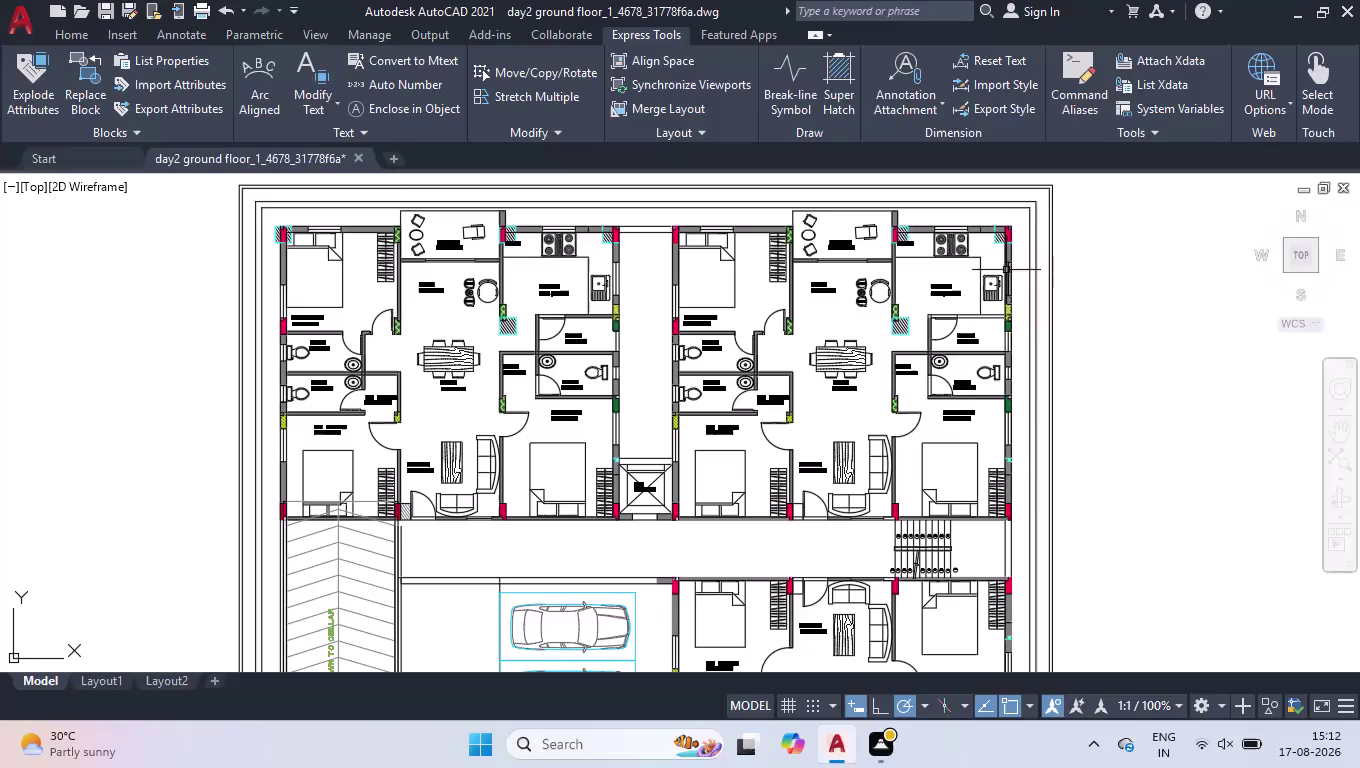
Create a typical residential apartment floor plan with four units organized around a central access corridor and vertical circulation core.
Window-select and copy the whole ground floor plan, then start a new blank drawing.
click(1015, 218)
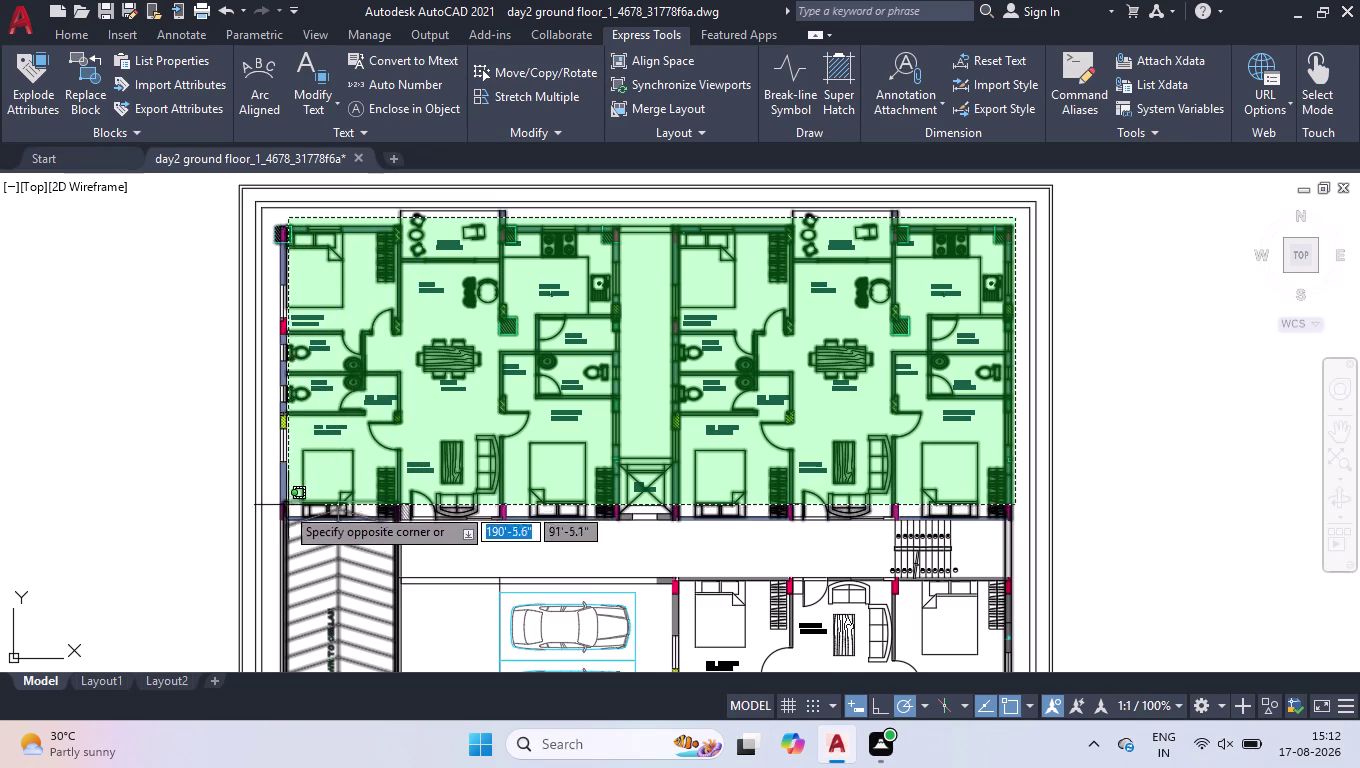
scroll(down, 3)
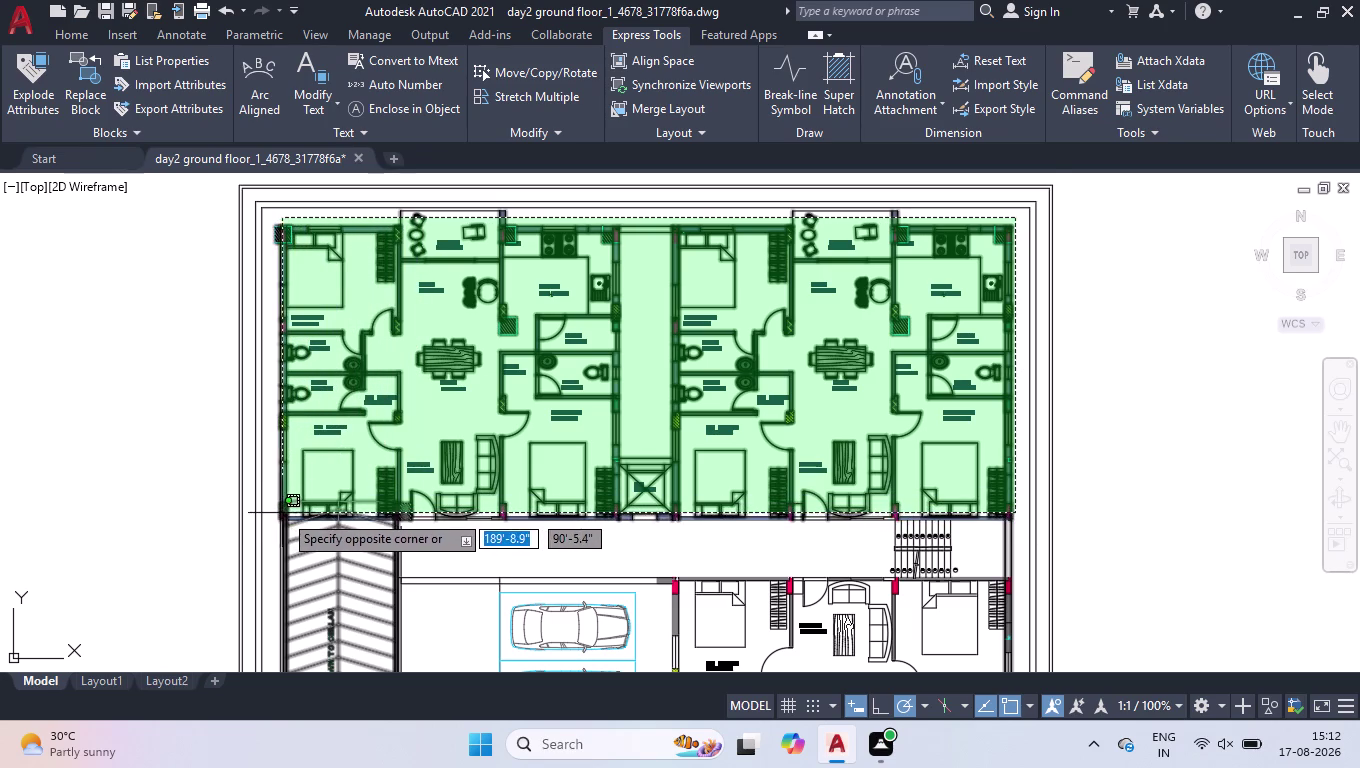
scroll(up, 3)
scroll(down, 3)
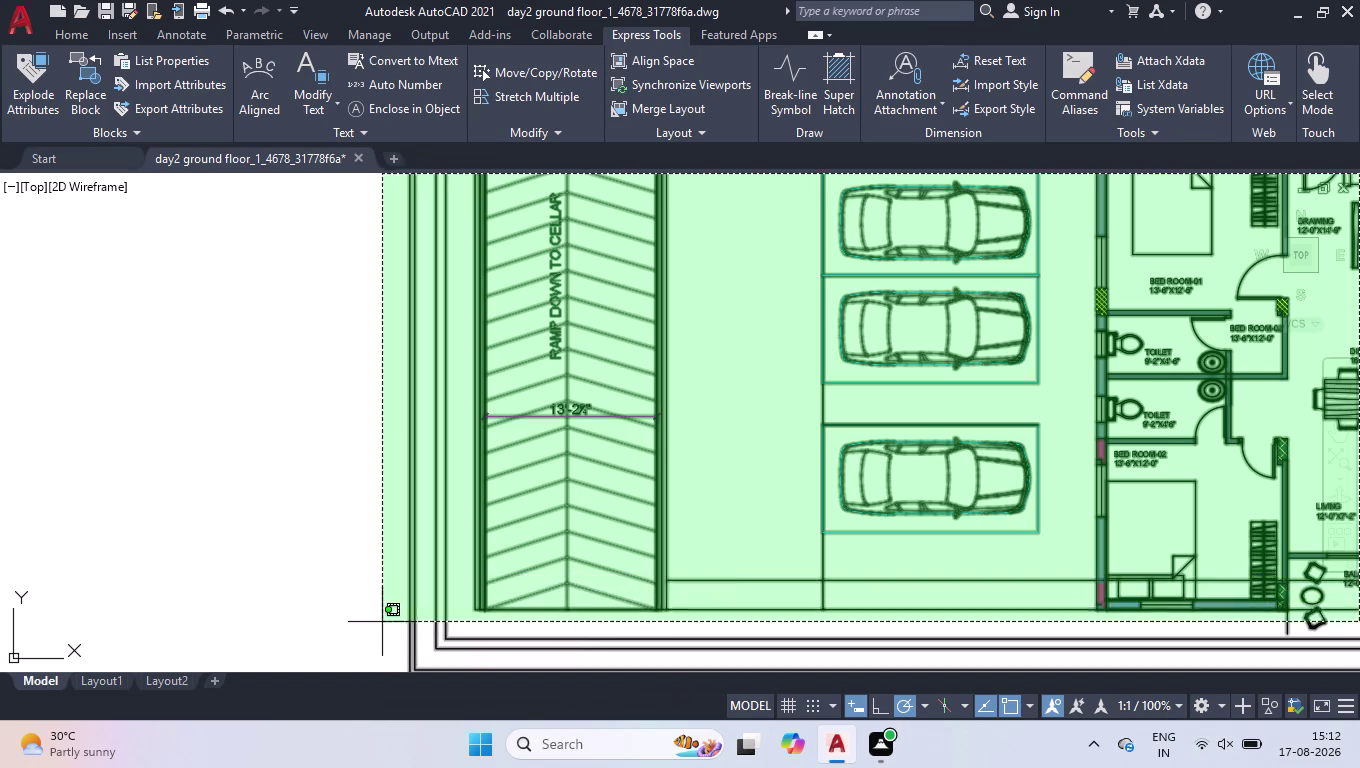
scroll(down, 3)
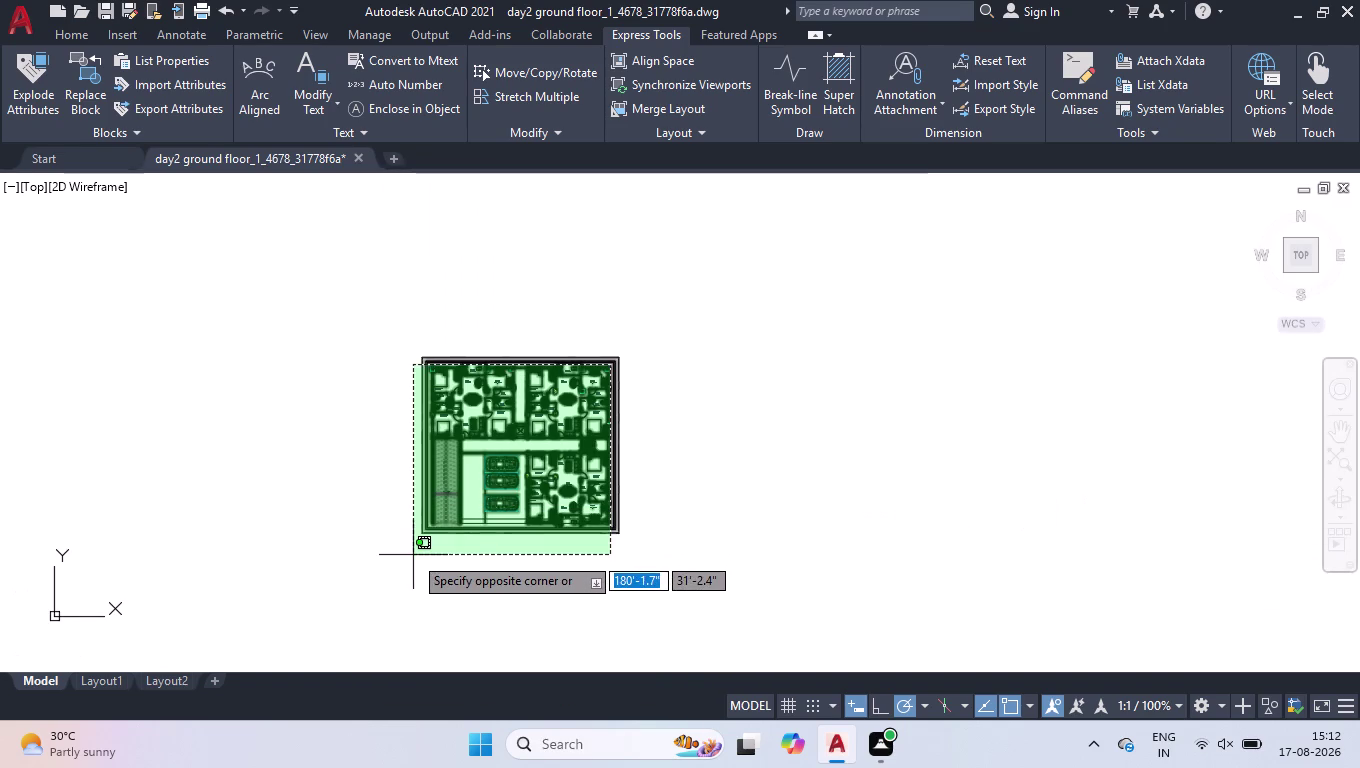
click(413, 555)
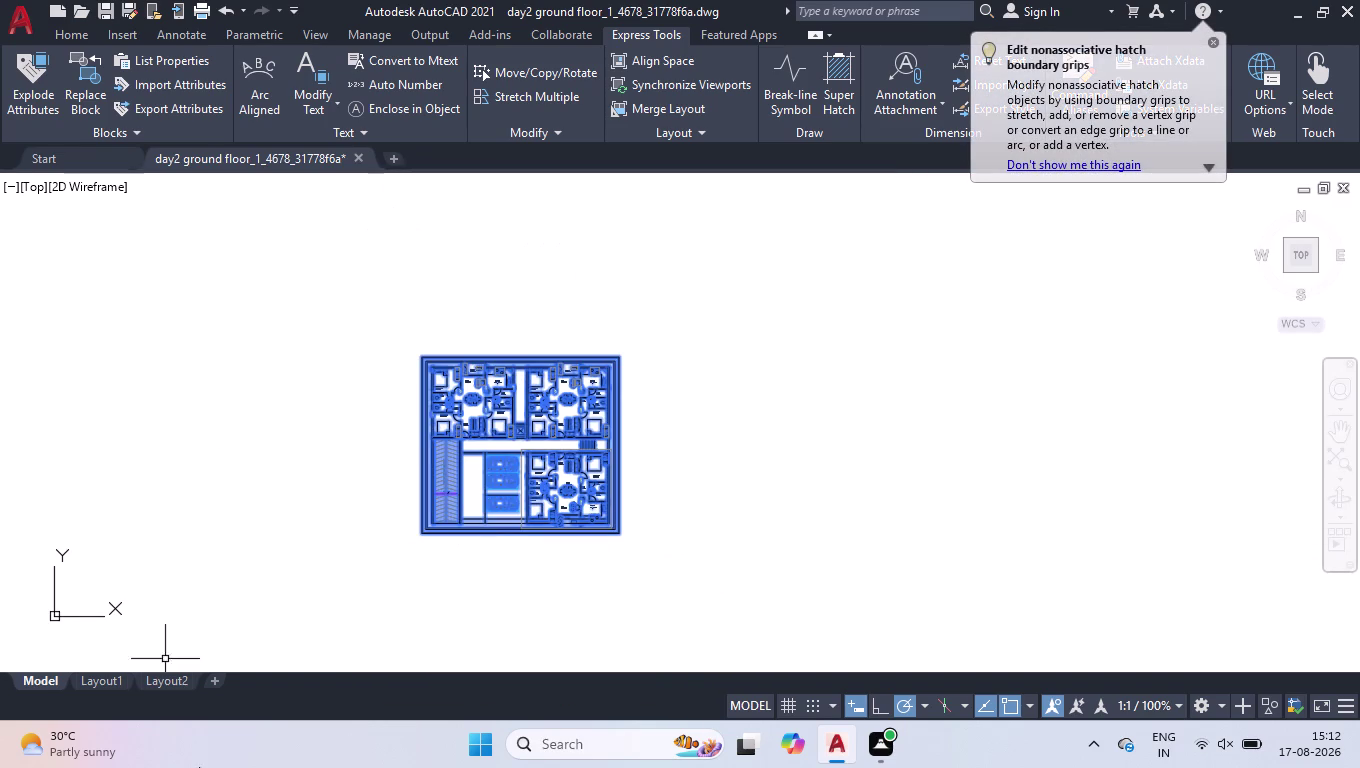
key(ctrl+c)
click(395, 152)
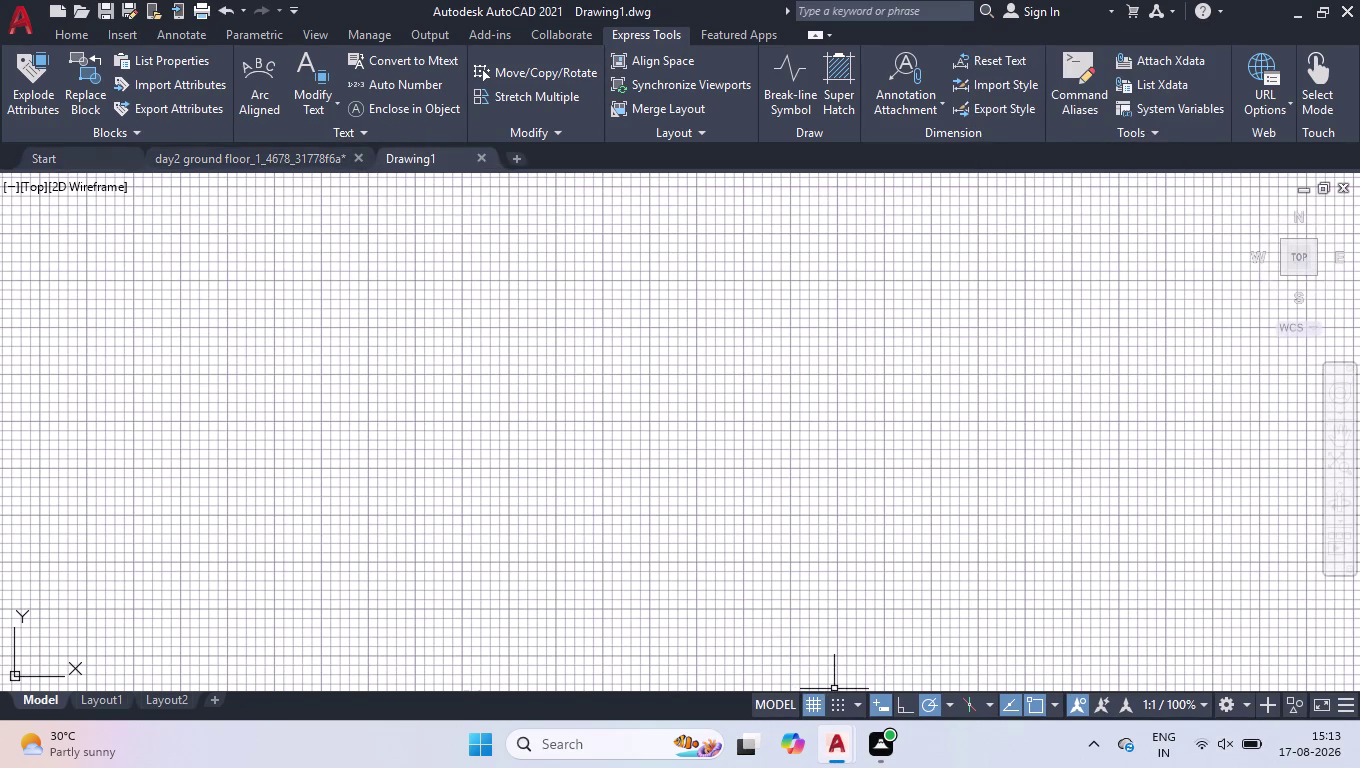
Turn off the grid and paste the copied floor plan into Drawing1, zooming to fit.
click(837, 706)
click(838, 704)
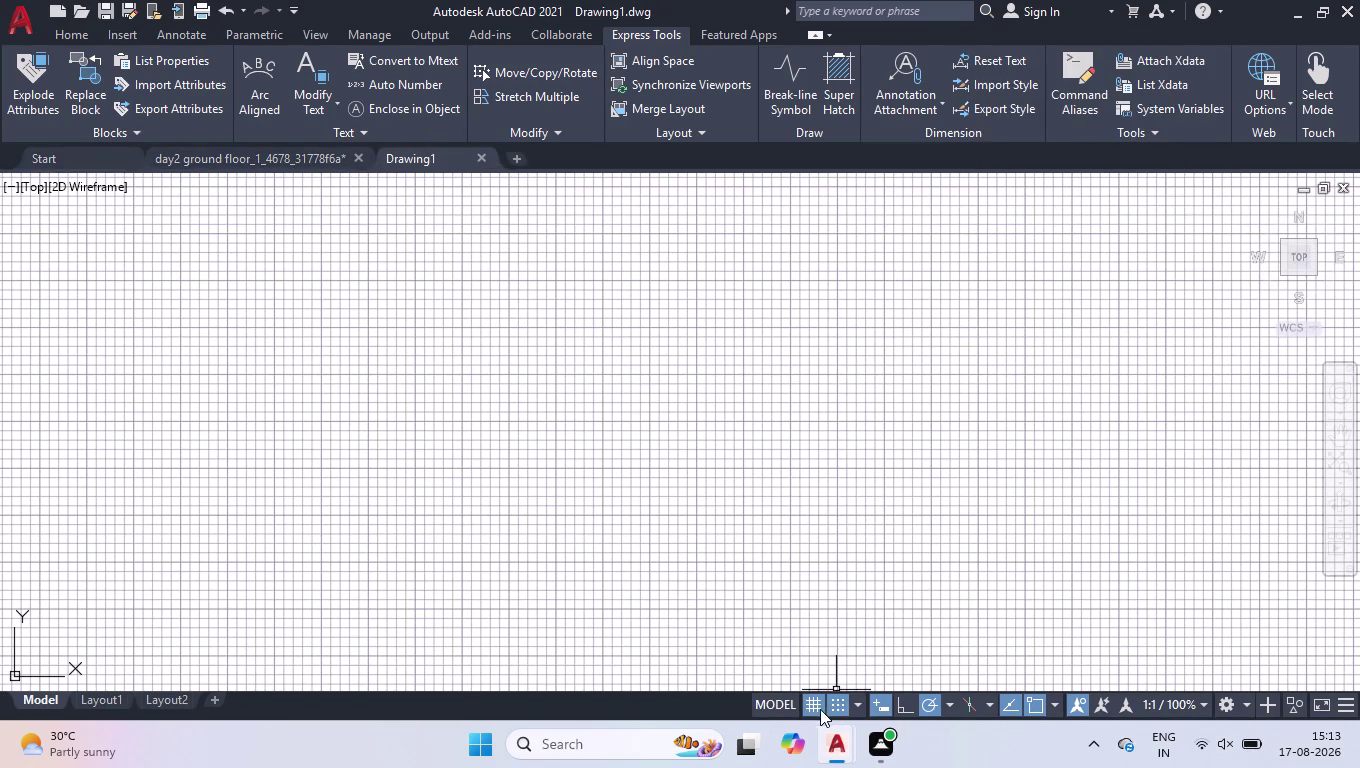
click(810, 710)
key(ctrl+v)
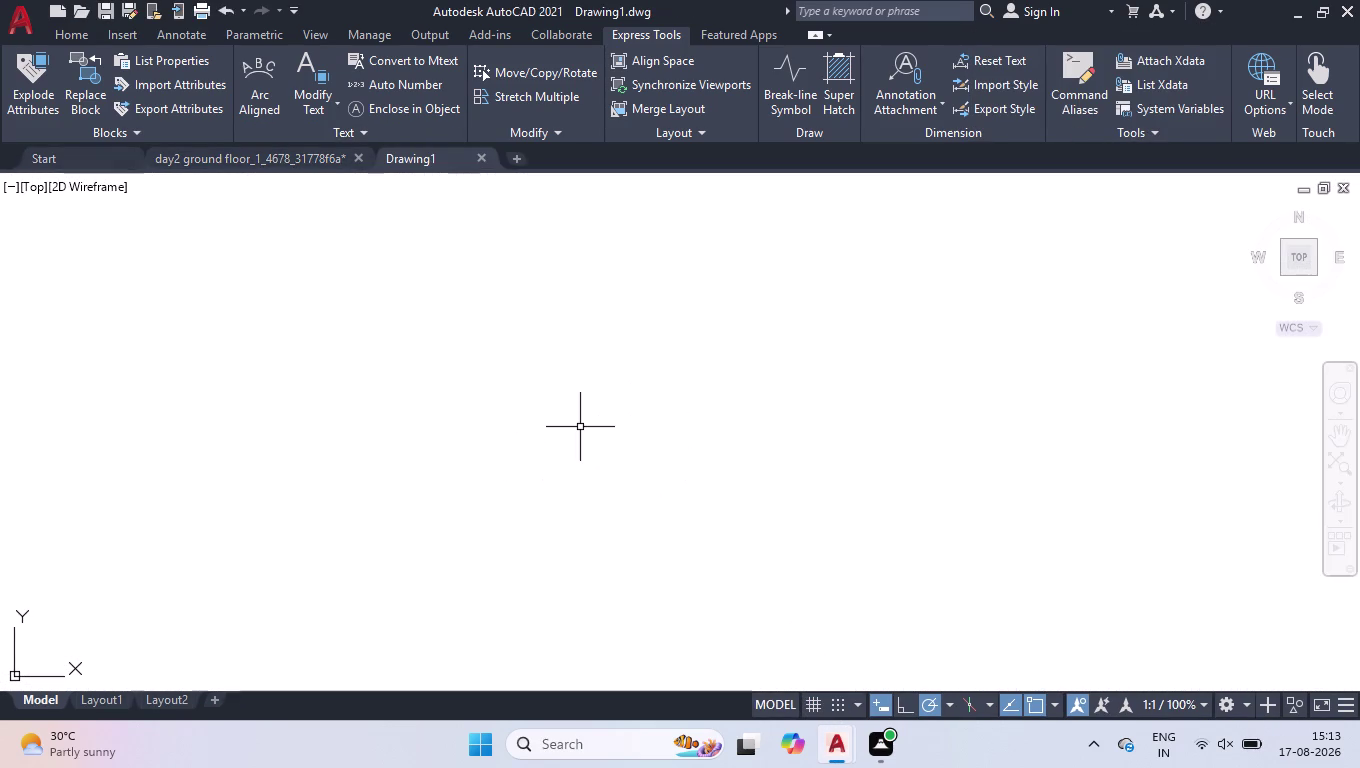
click(560, 538)
scroll(up, 3)
scroll(down, 3)
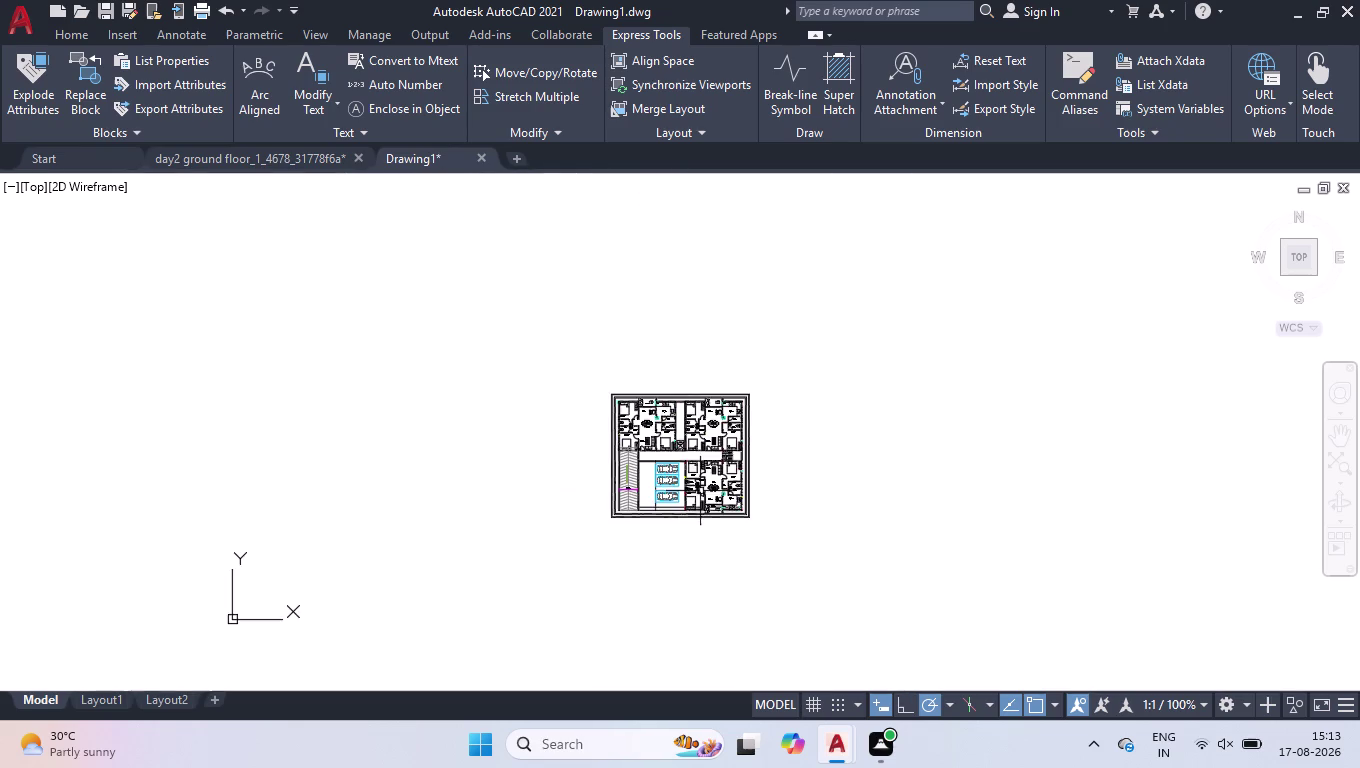
scroll(up, 3)
scroll(up, 3)
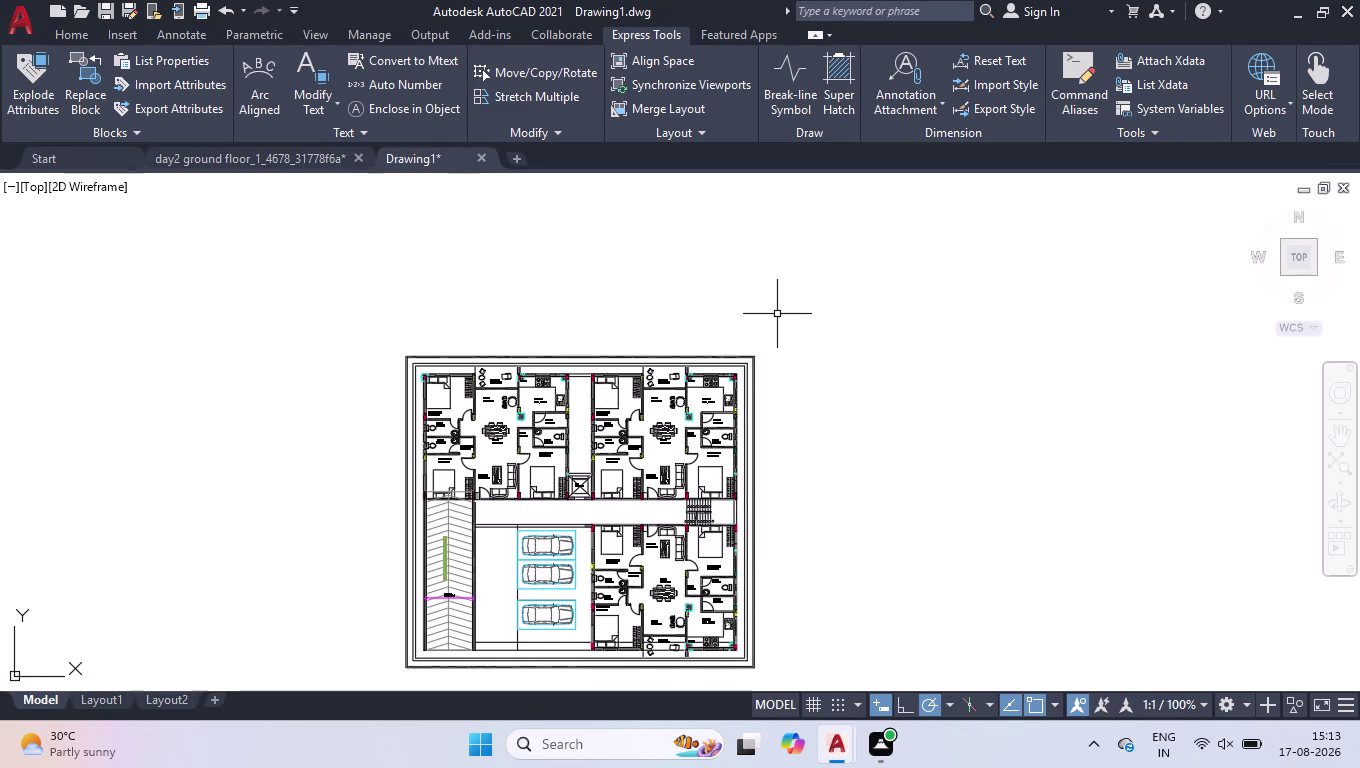
Set drawing units to Engineering, 0'-0.00" precision and Inches insertion scale.
text(un)
key(space)
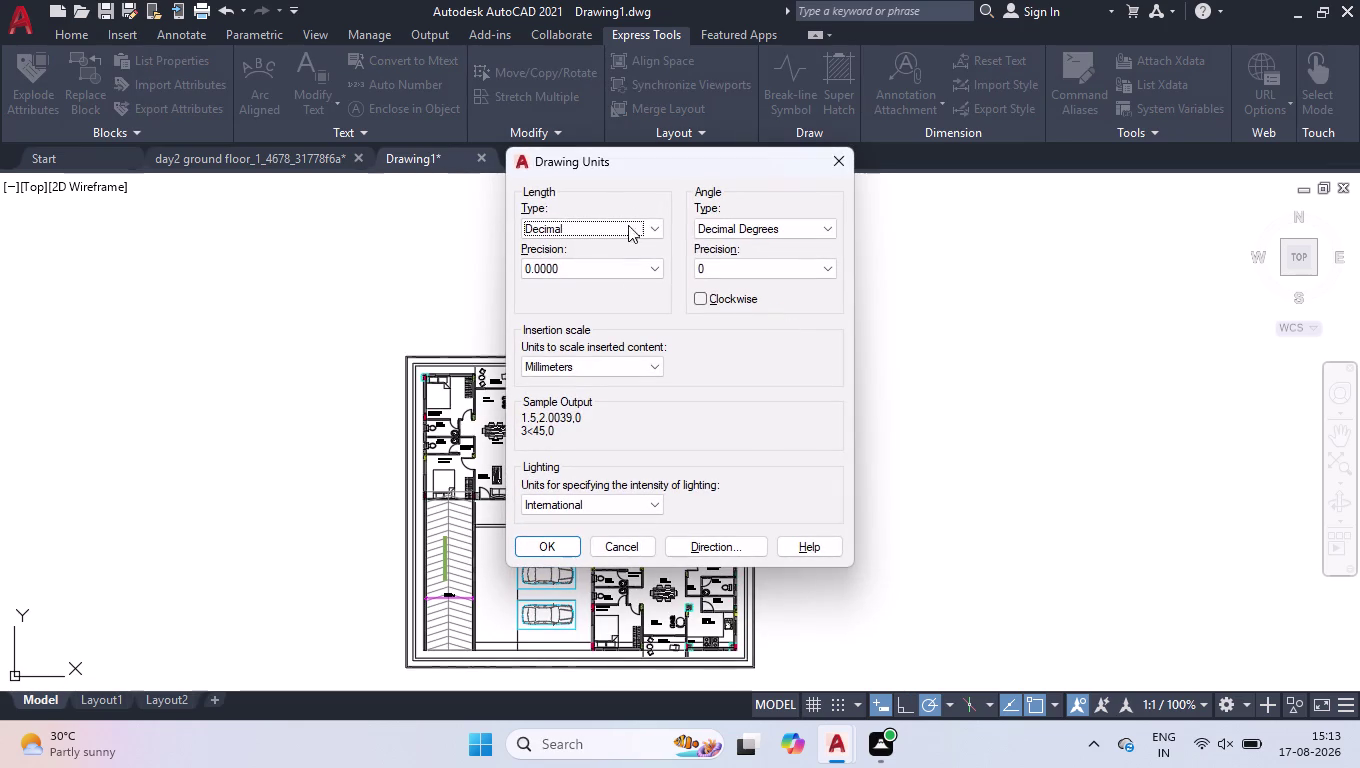
click(561, 225)
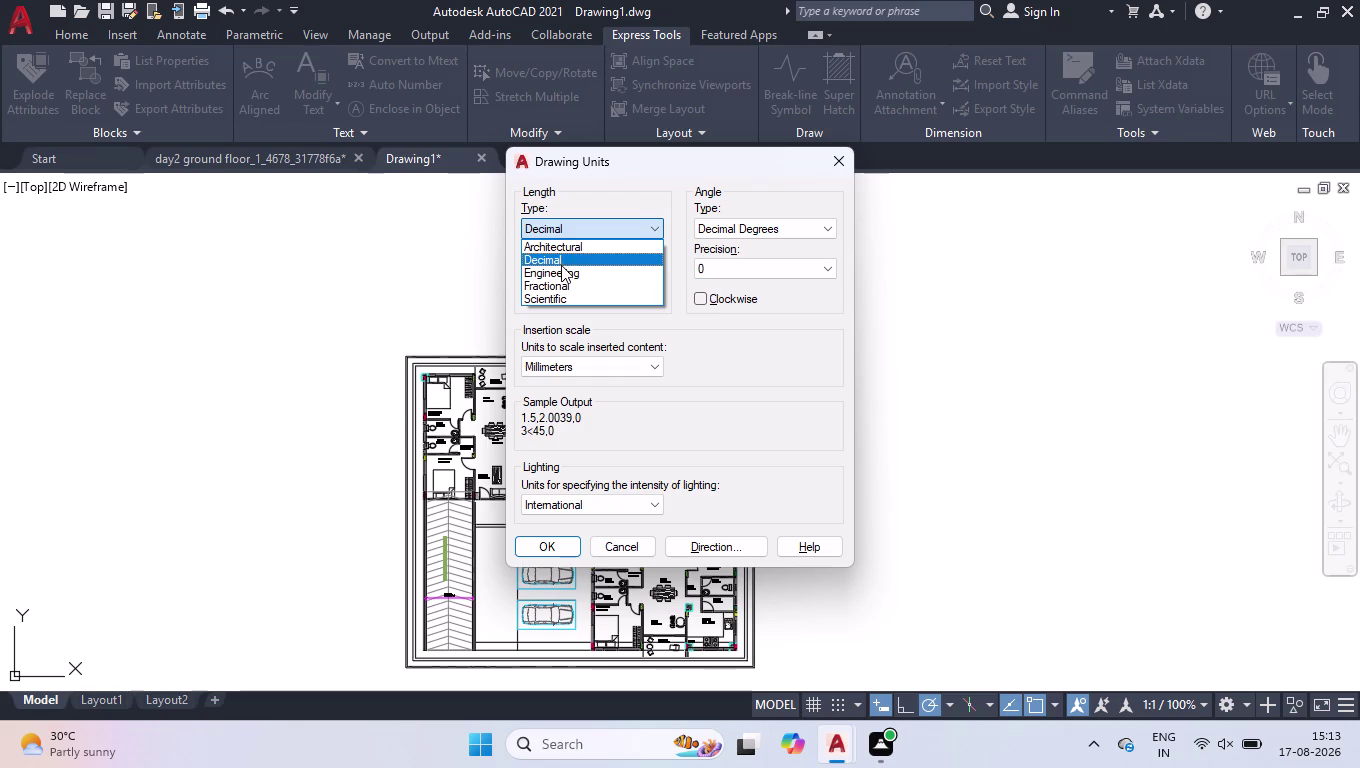
click(561, 268)
click(563, 263)
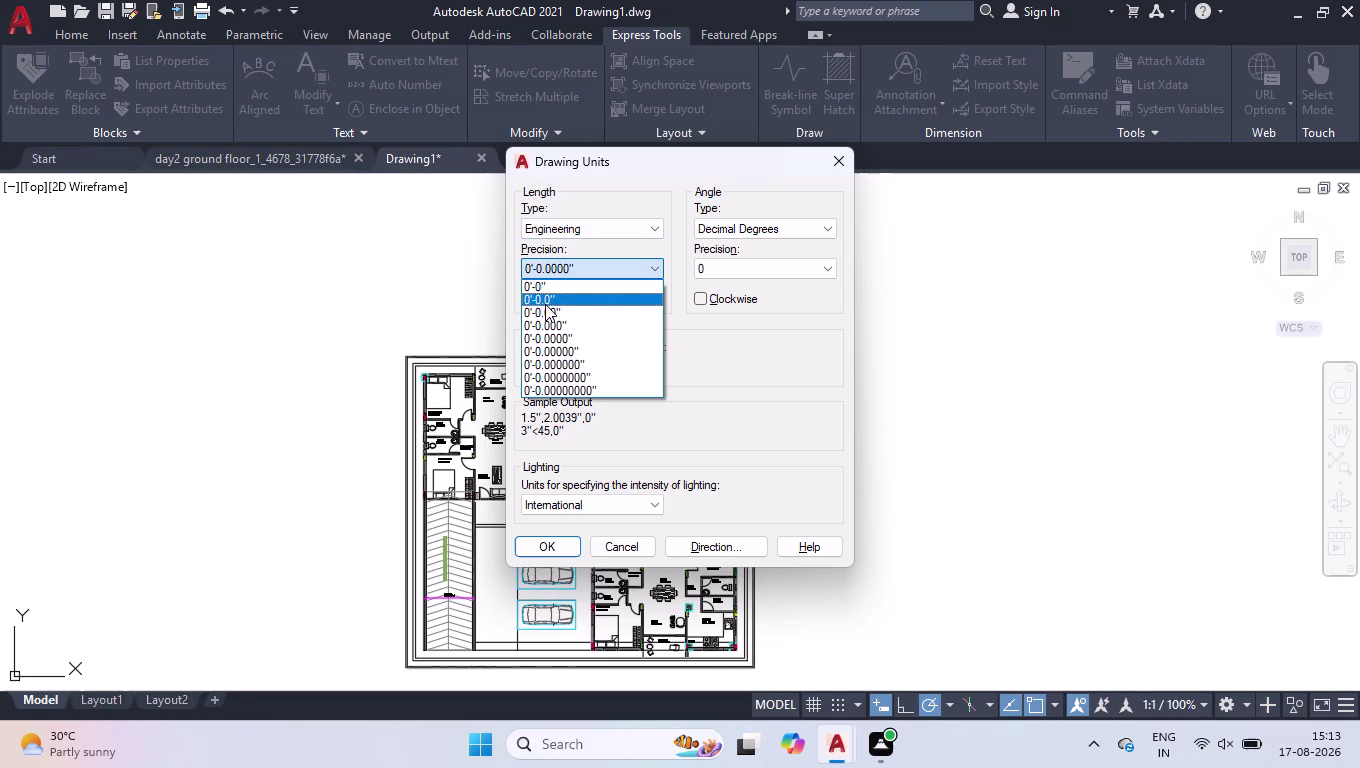
click(546, 308)
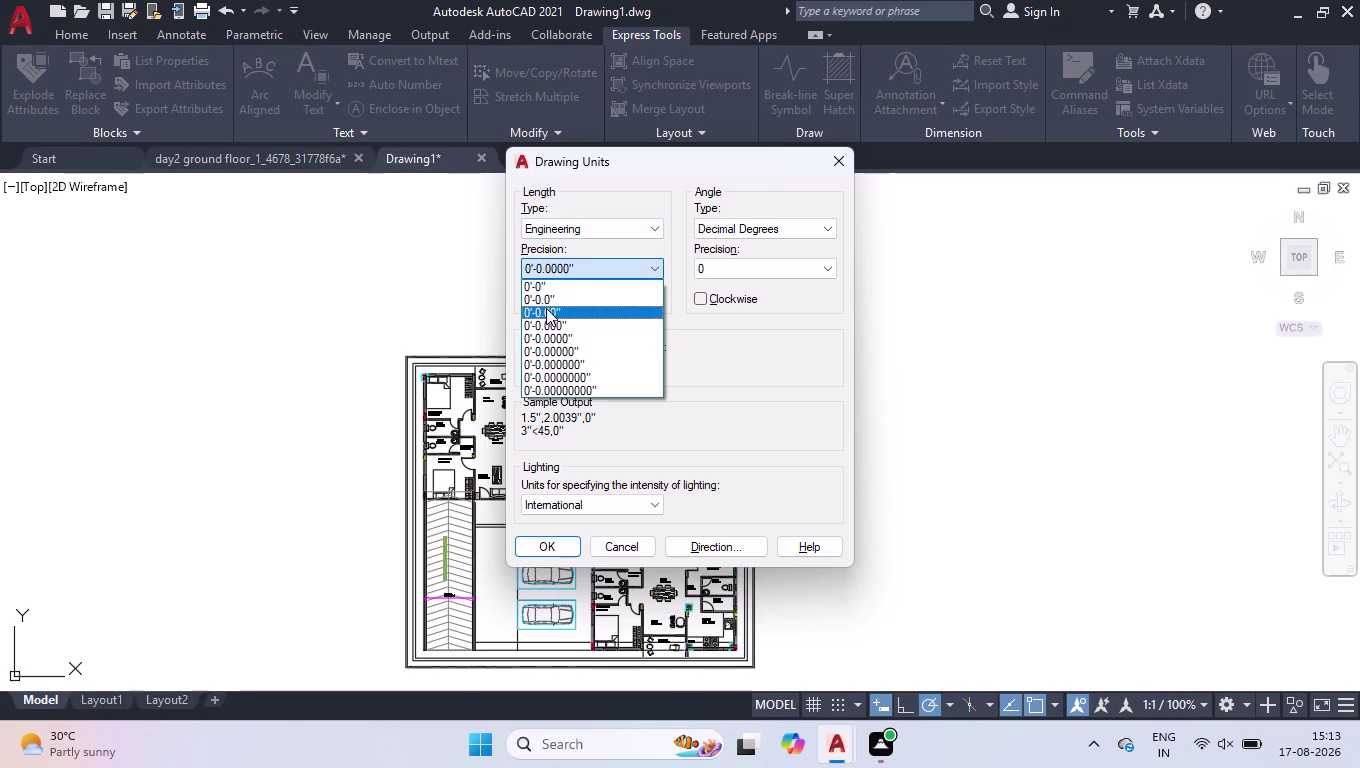
click(542, 544)
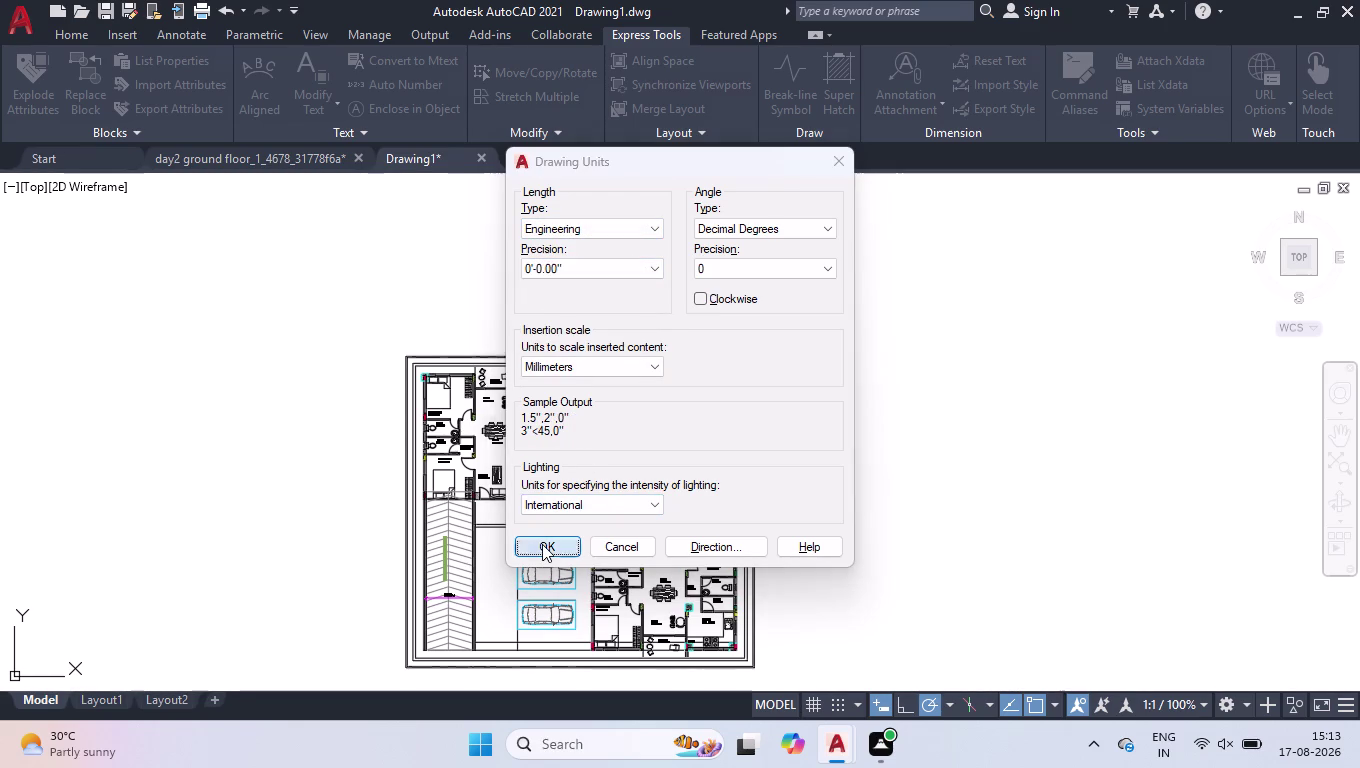
click(865, 293)
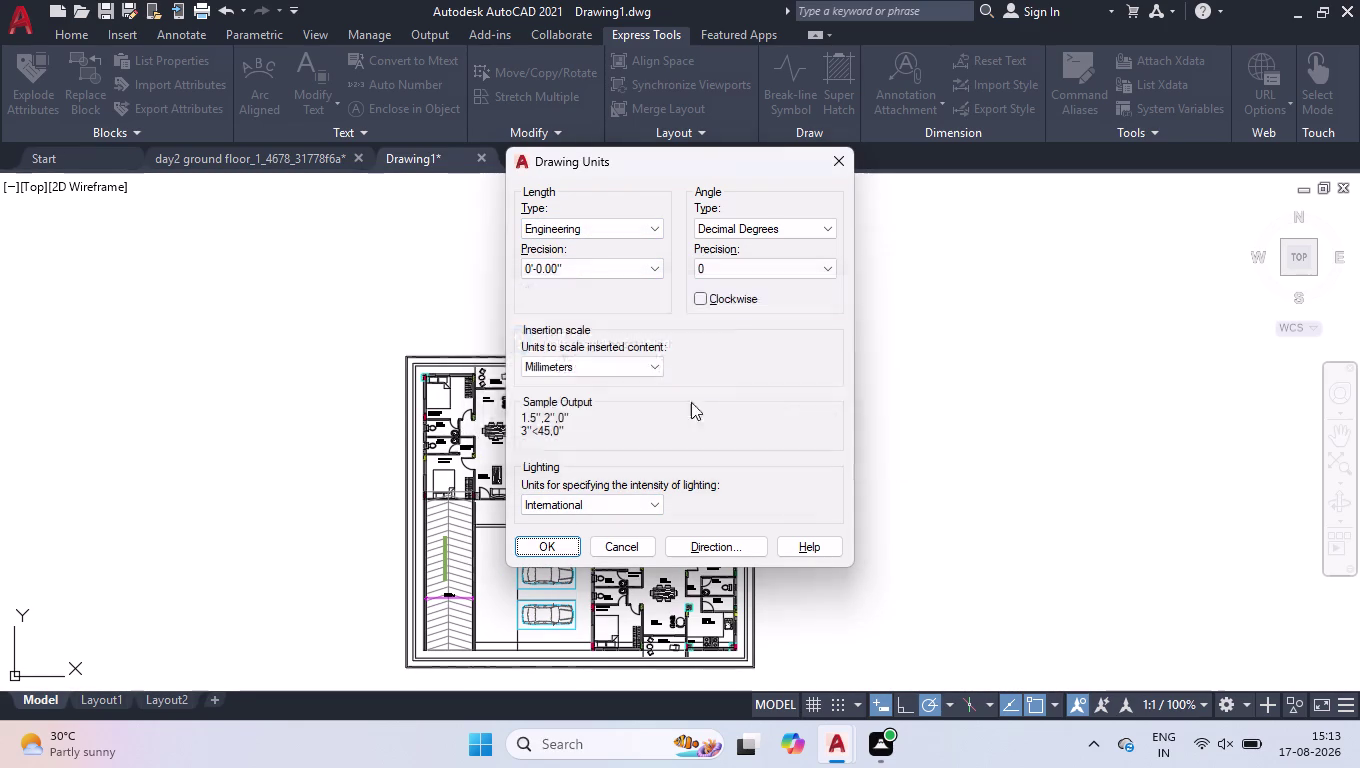
click(640, 367)
click(618, 401)
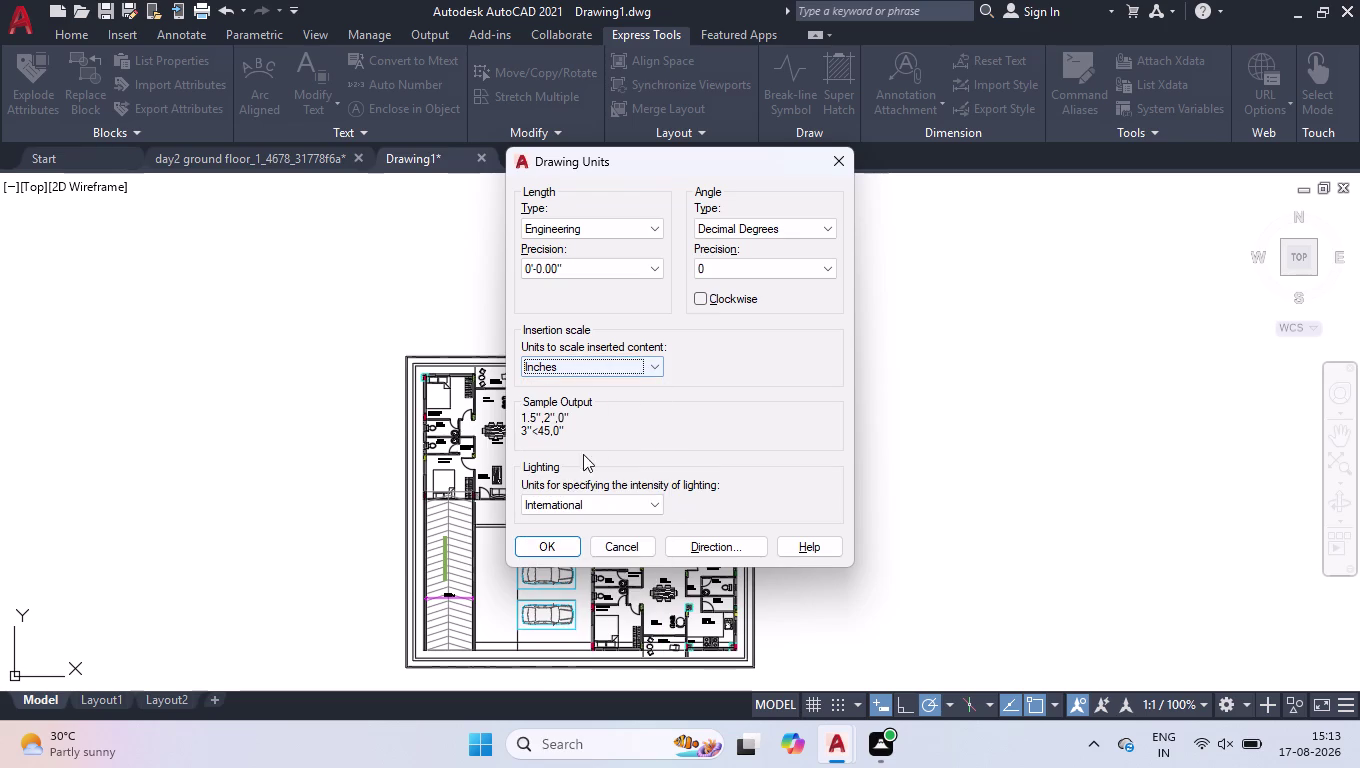
click(547, 540)
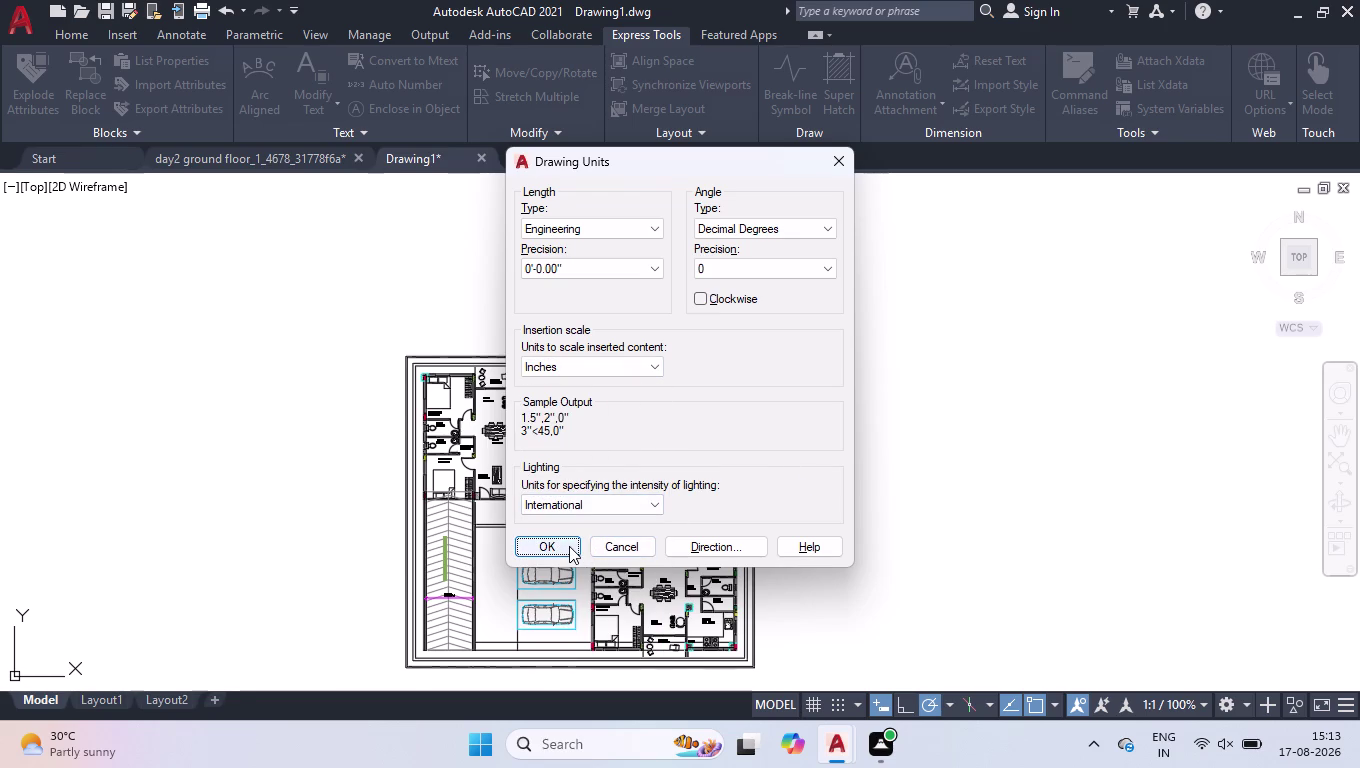
click(569, 546)
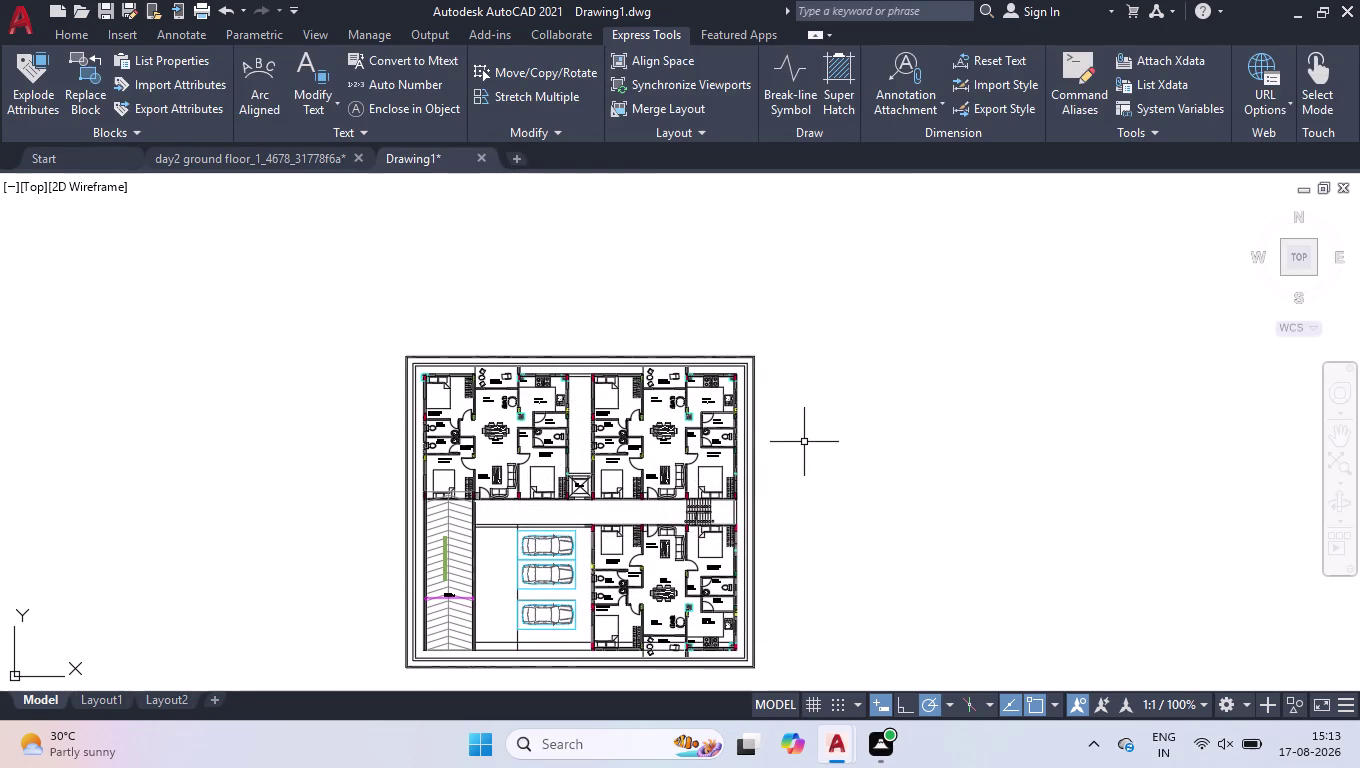
Edit the ISO-25 dimension style's Lines settings, enabling fixed-length extension lines.
key(d)
key(Return)
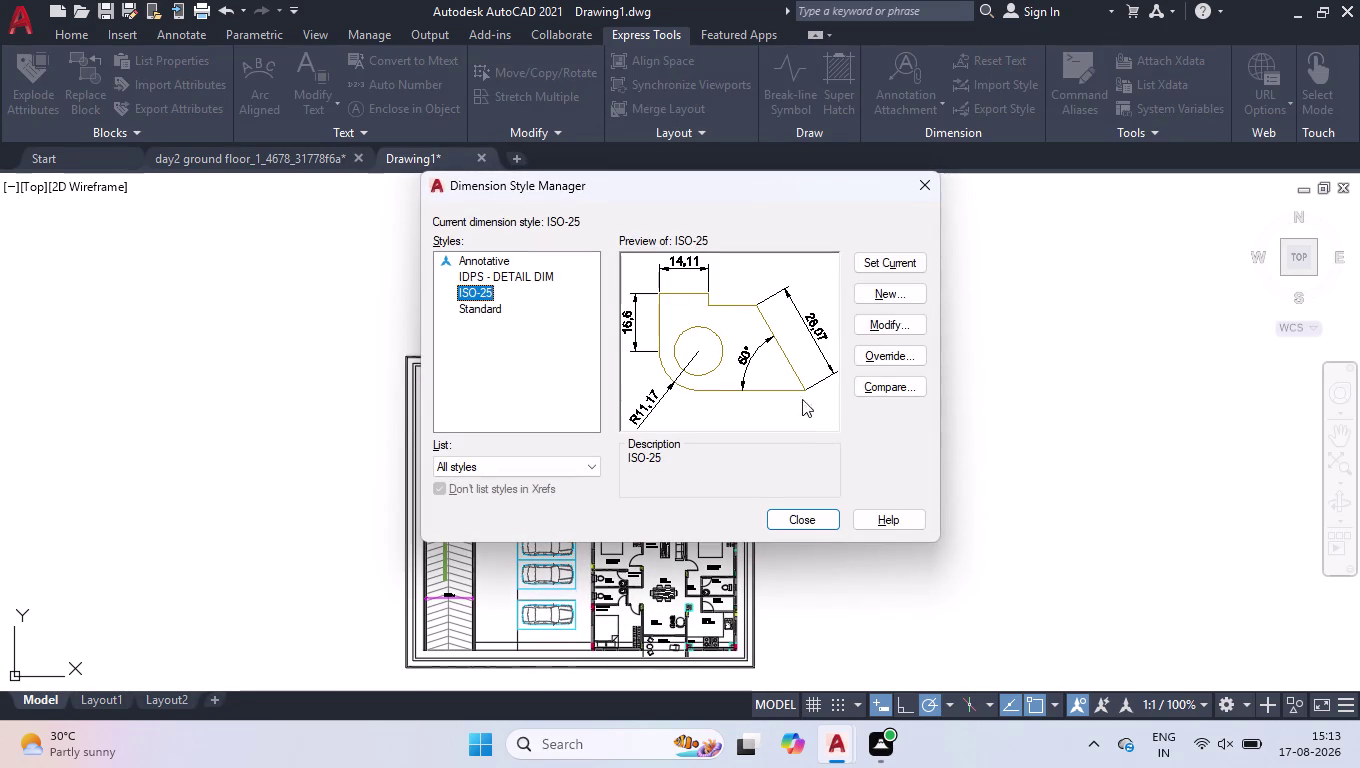
click(863, 334)
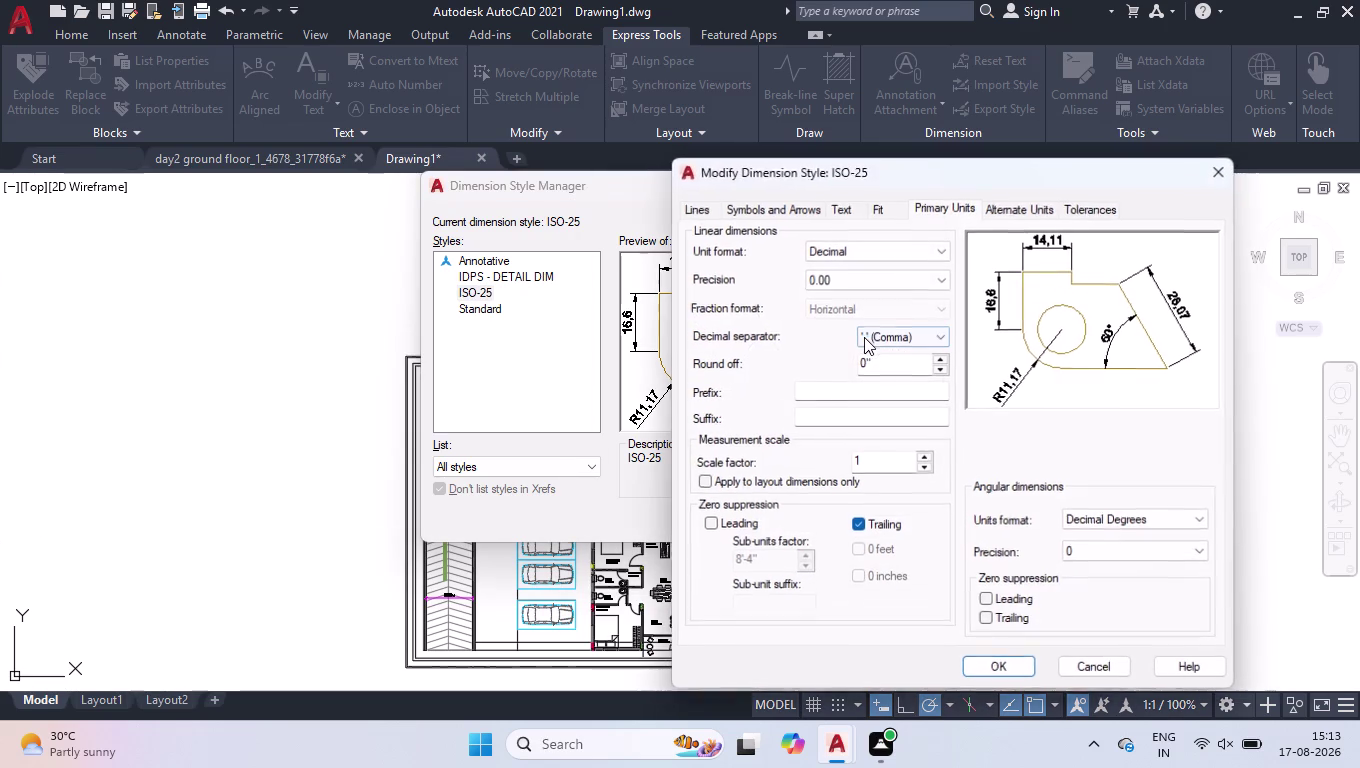
click(697, 217)
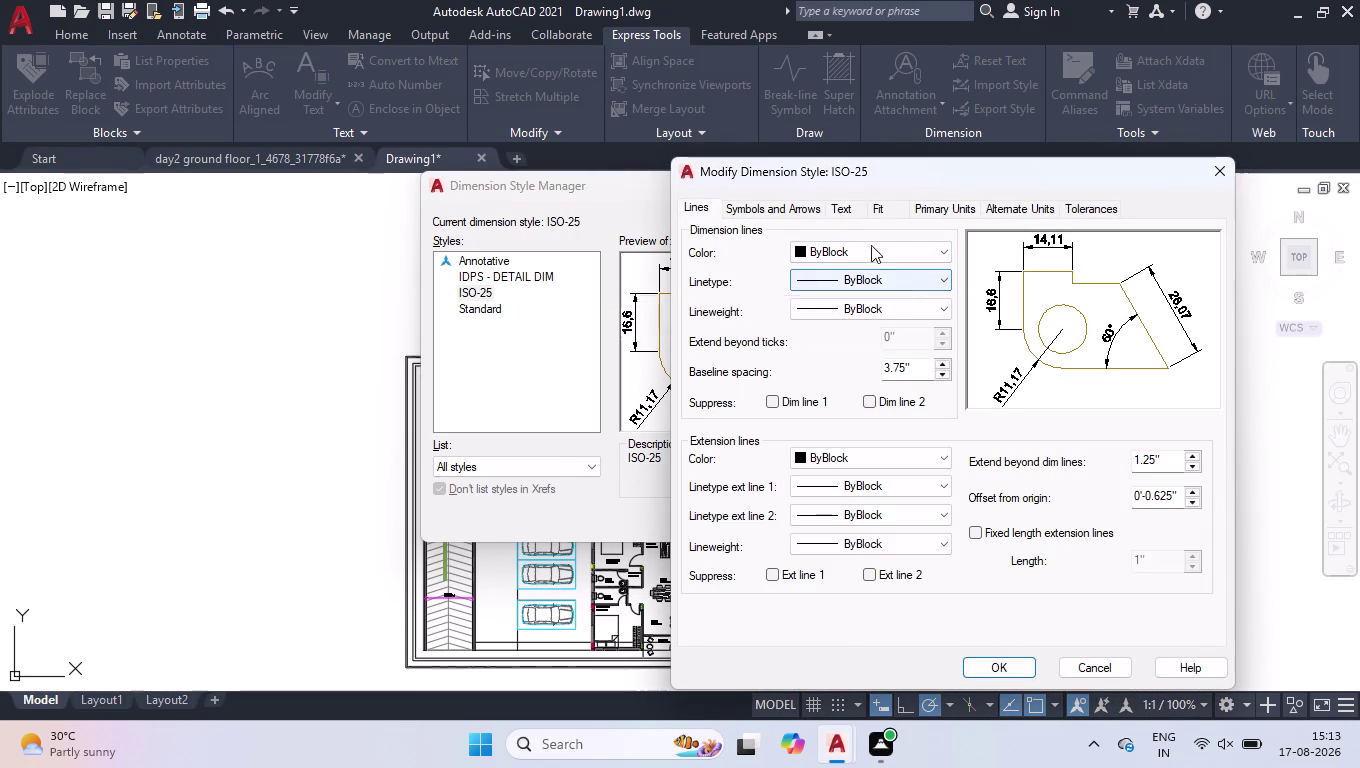
click(849, 259)
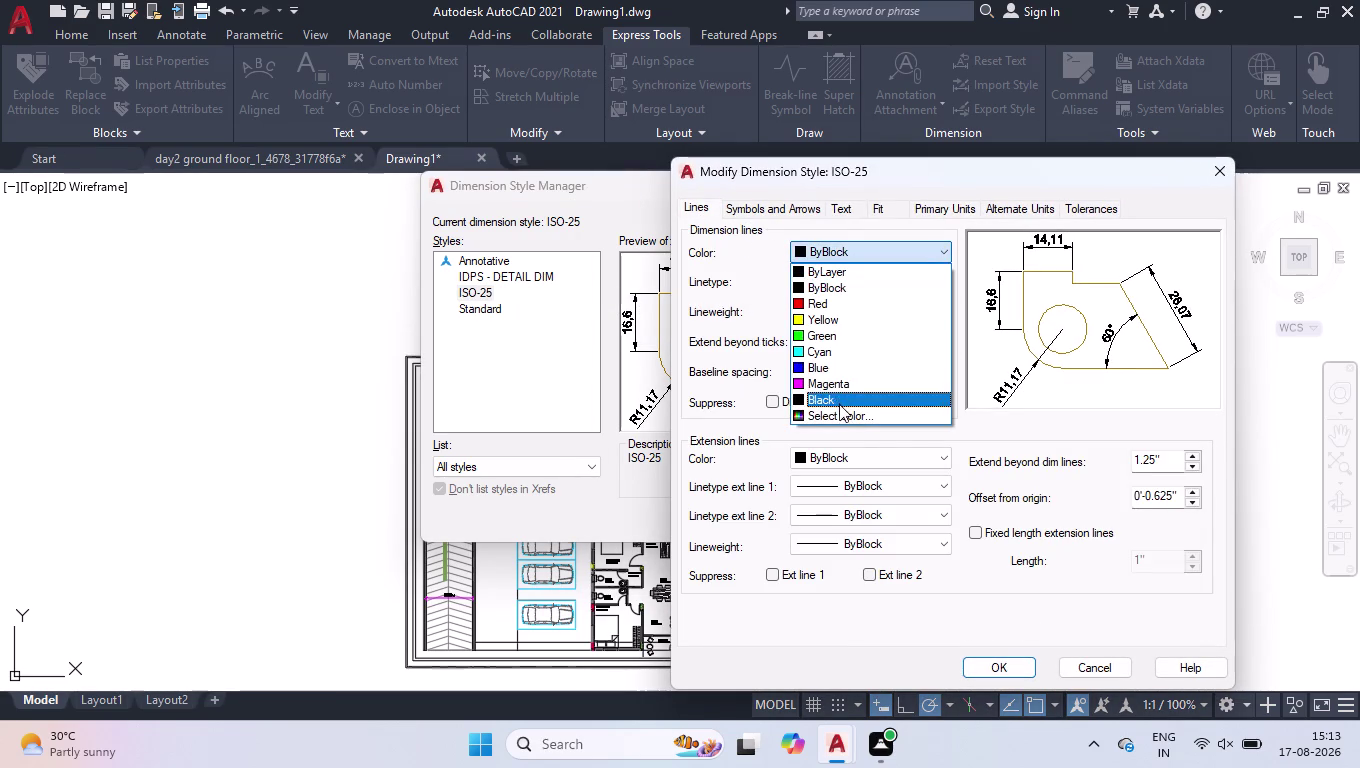
click(839, 411)
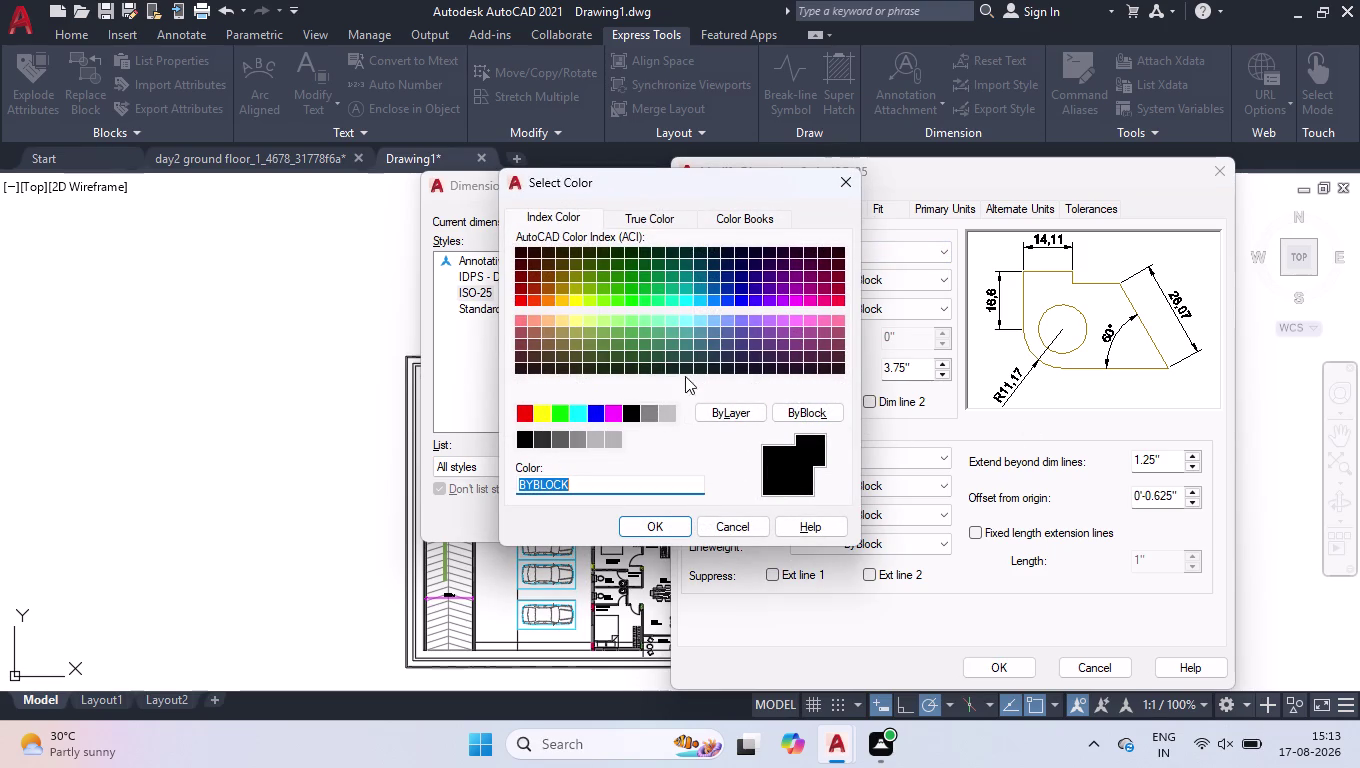
click(687, 532)
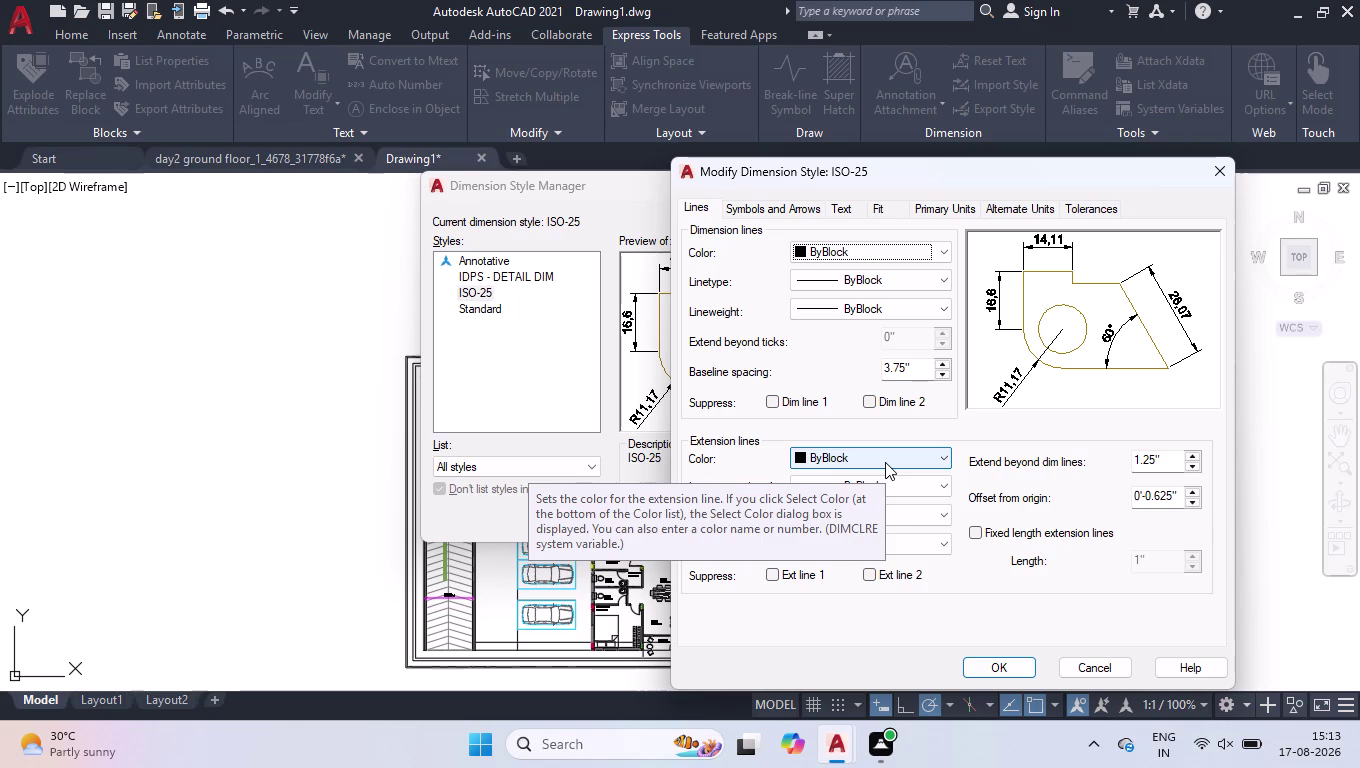
click(979, 529)
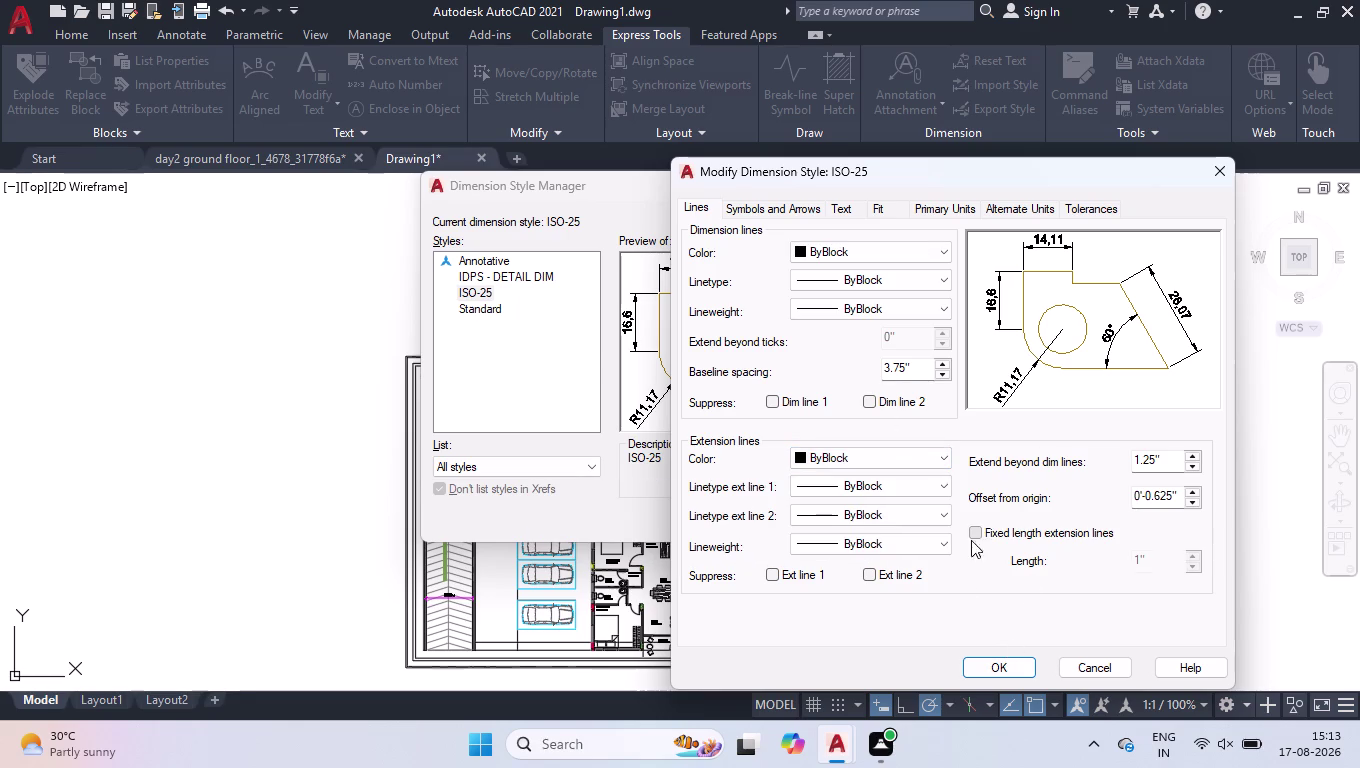
click(974, 662)
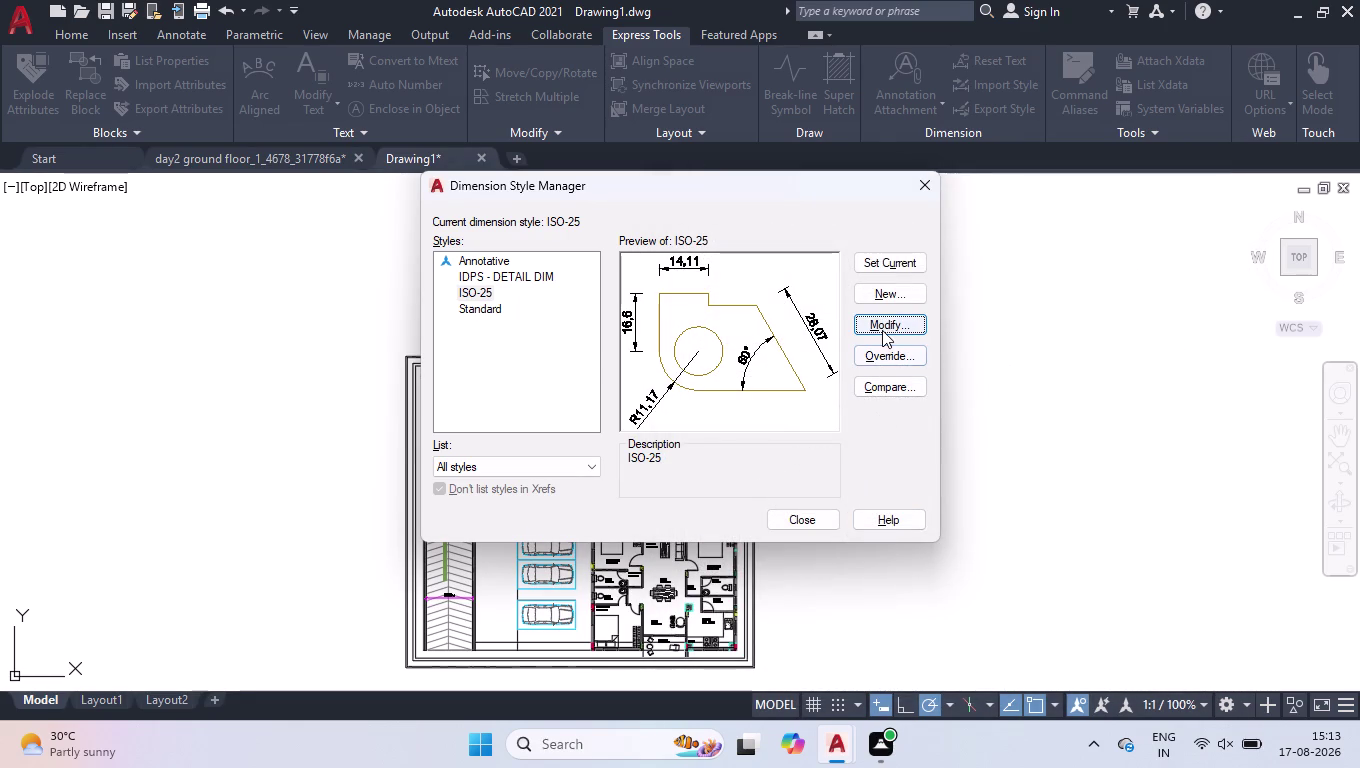
click(882, 330)
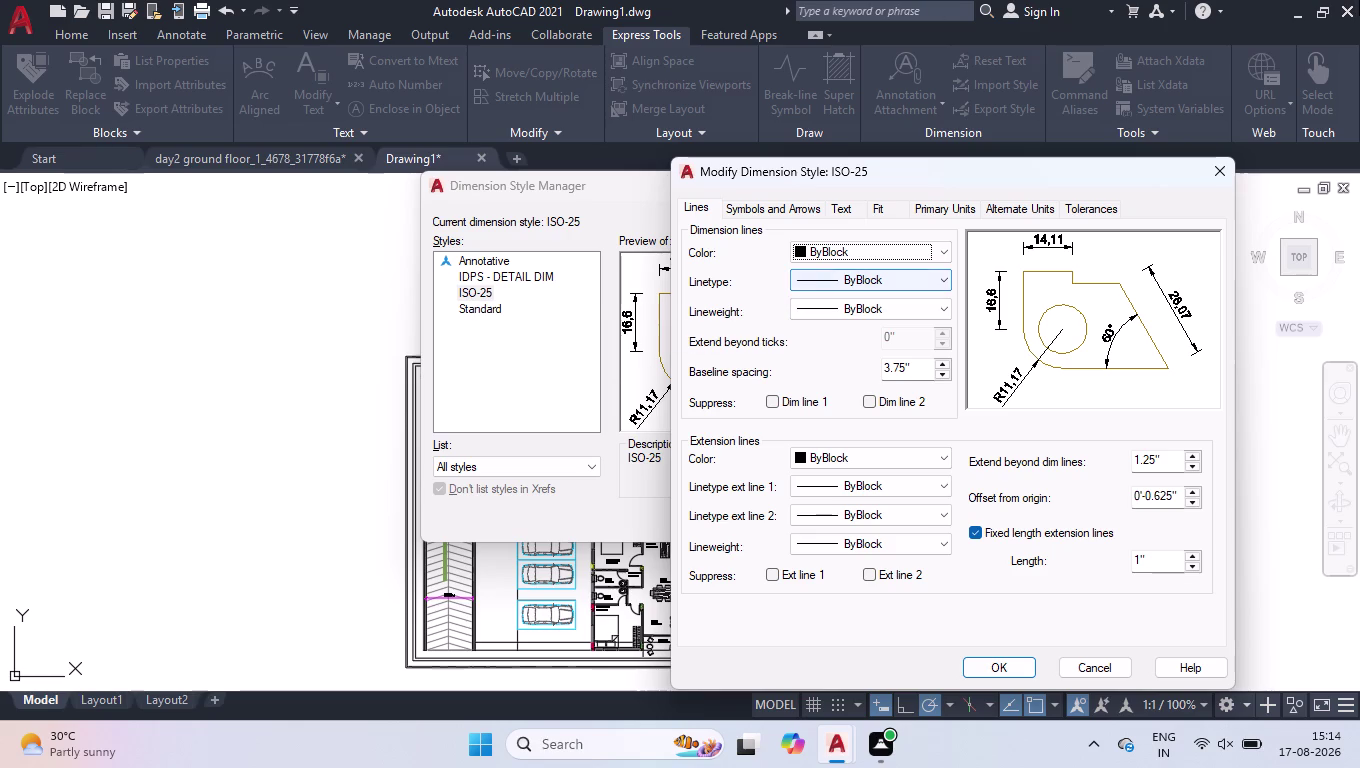
click(774, 205)
Set the ISO-25 arrowheads to Oblique and enter a value of 5.
click(761, 271)
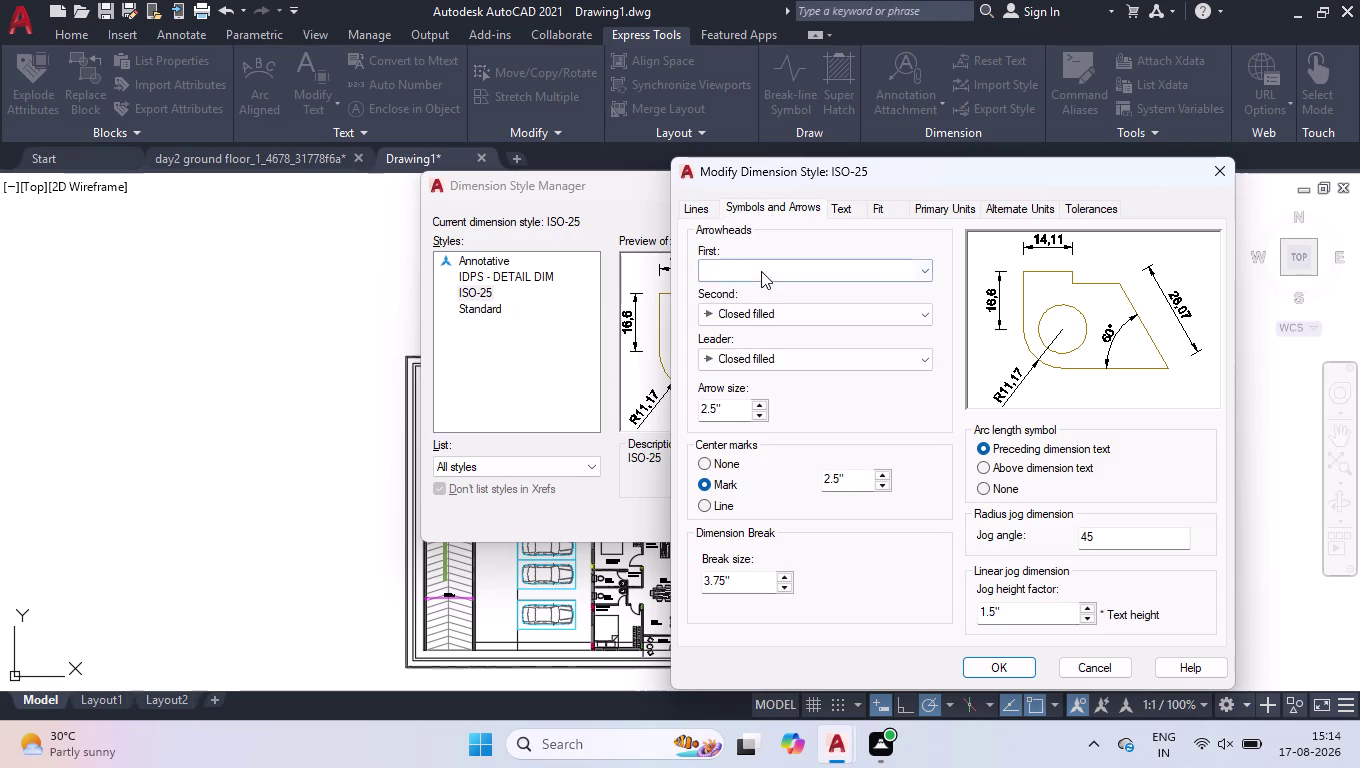
click(767, 377)
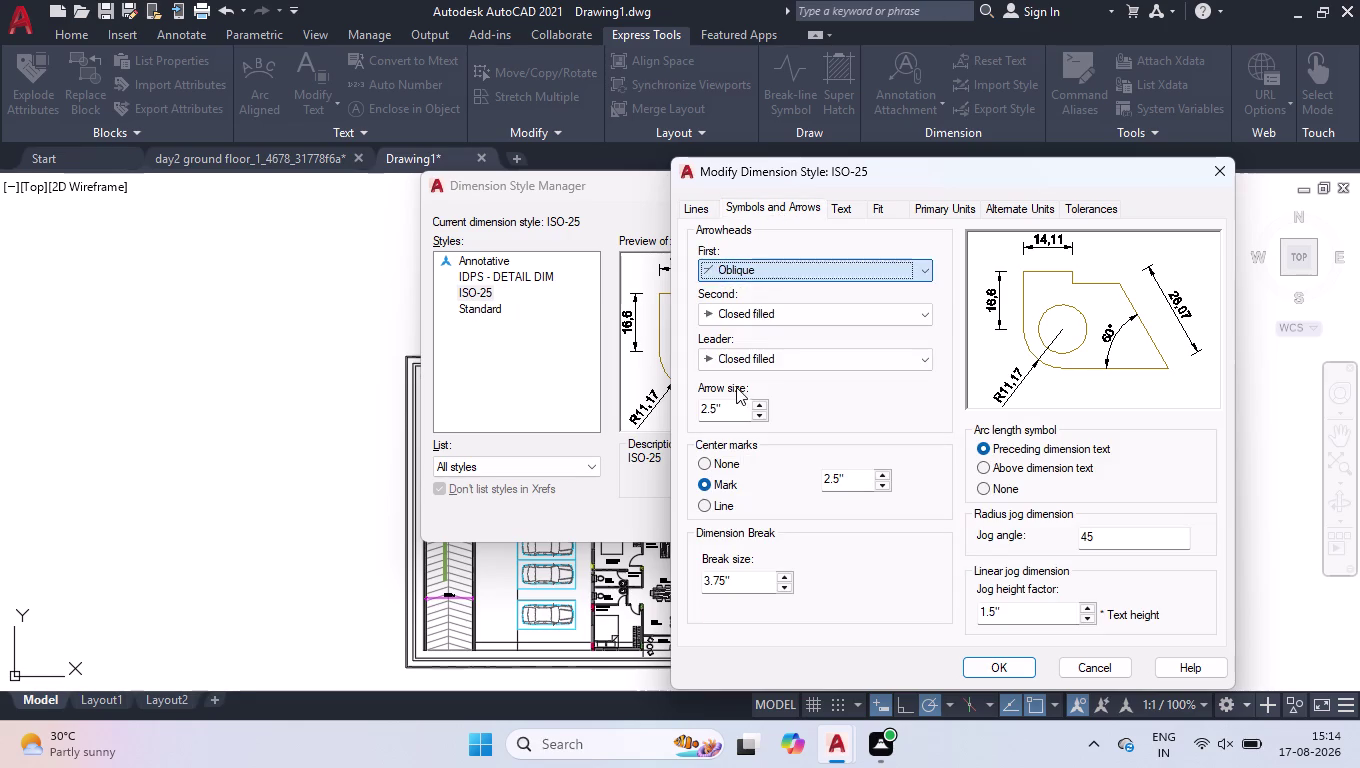
drag(731, 406, 583, 444)
key(5)
key(Return)
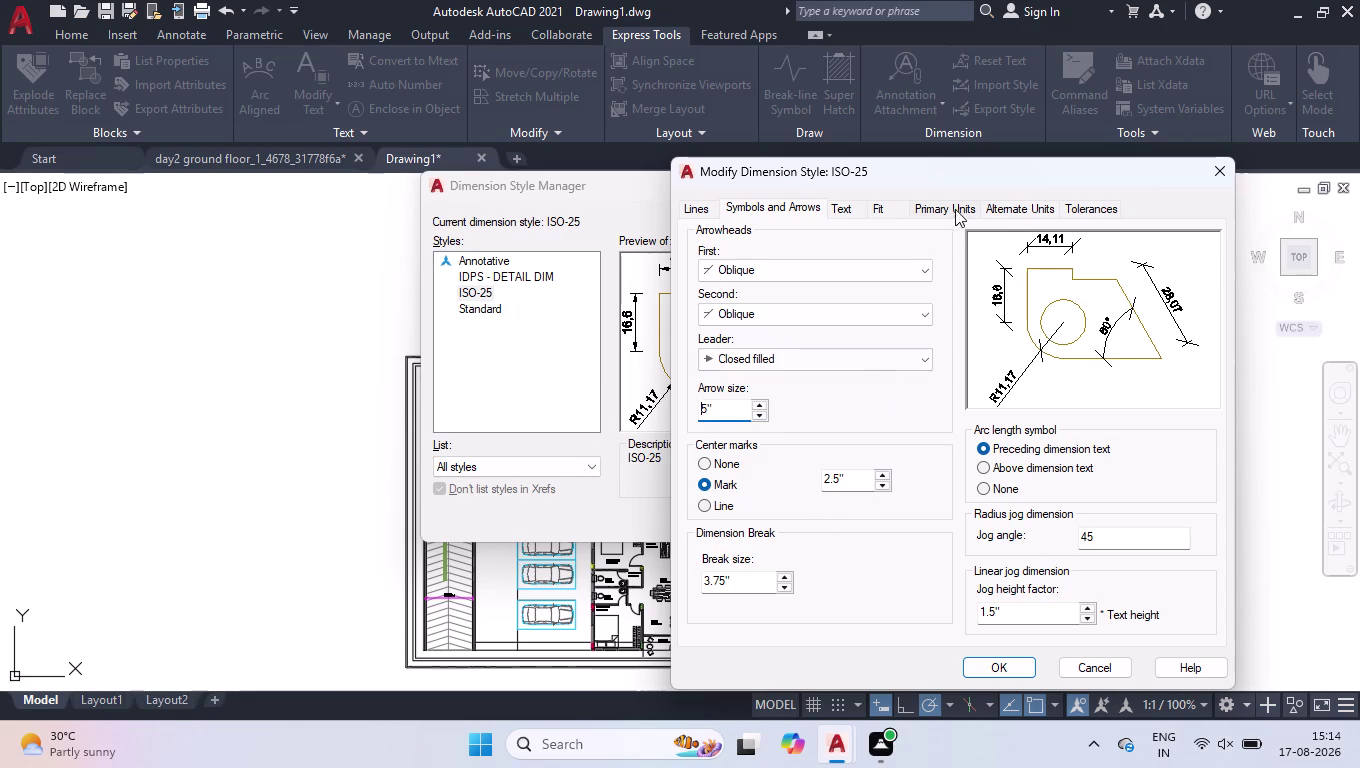
Give the ISO-25 dimension text a height of 5 inches.
click(847, 207)
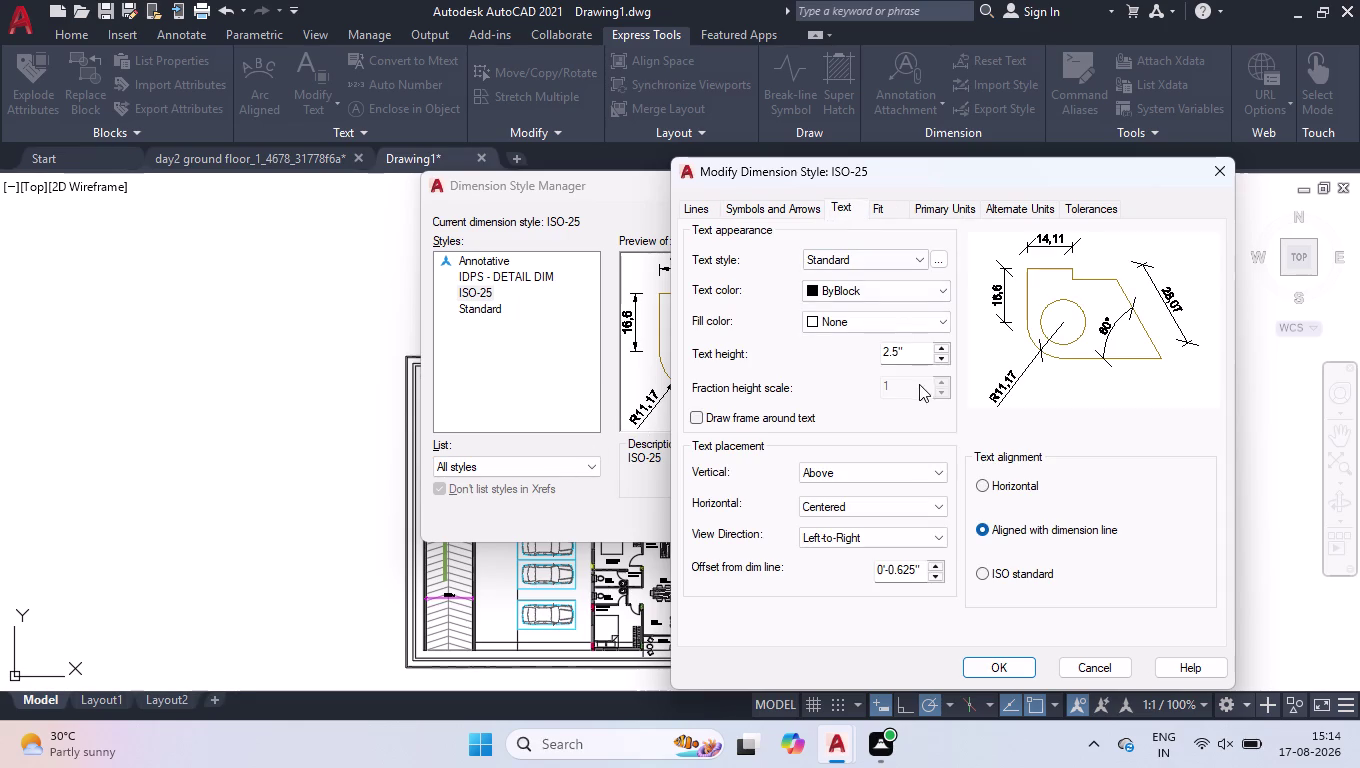
drag(915, 350, 772, 376)
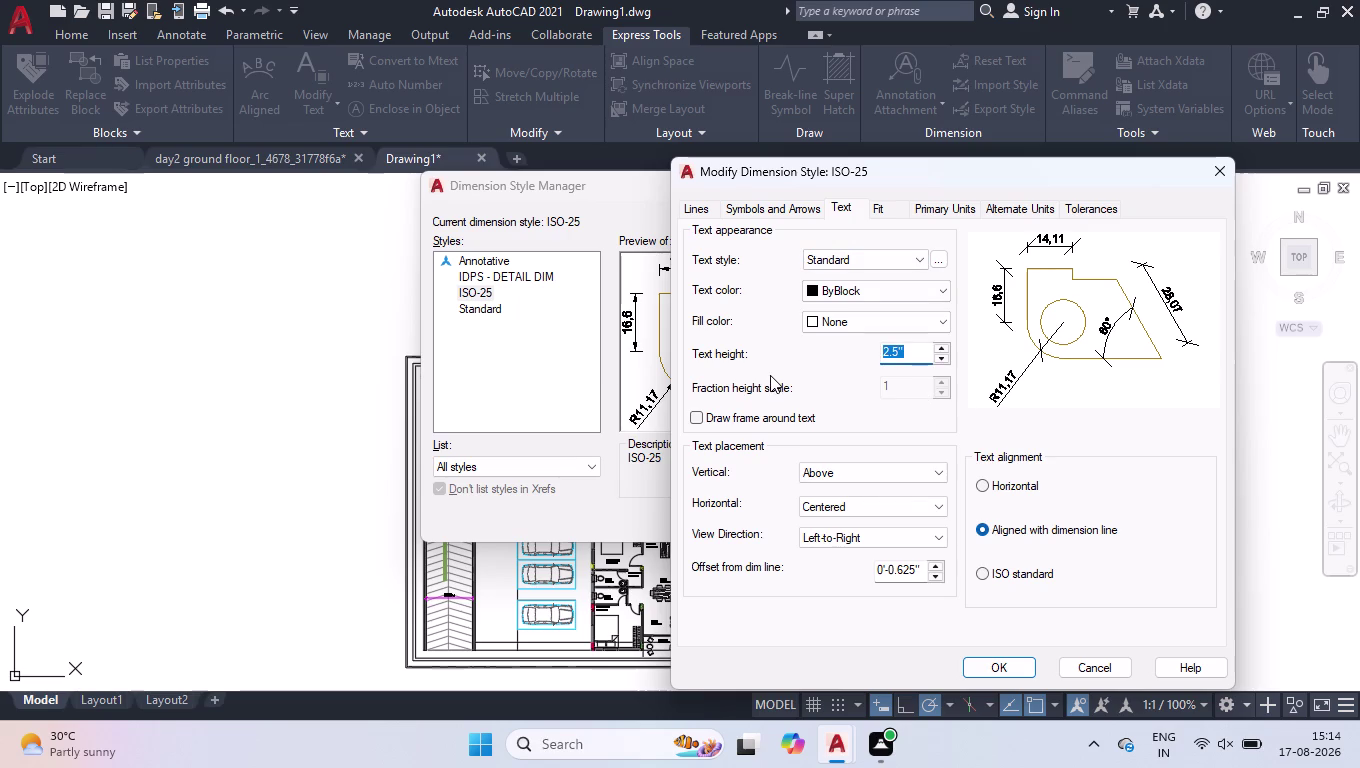
key(5)
key(Return)
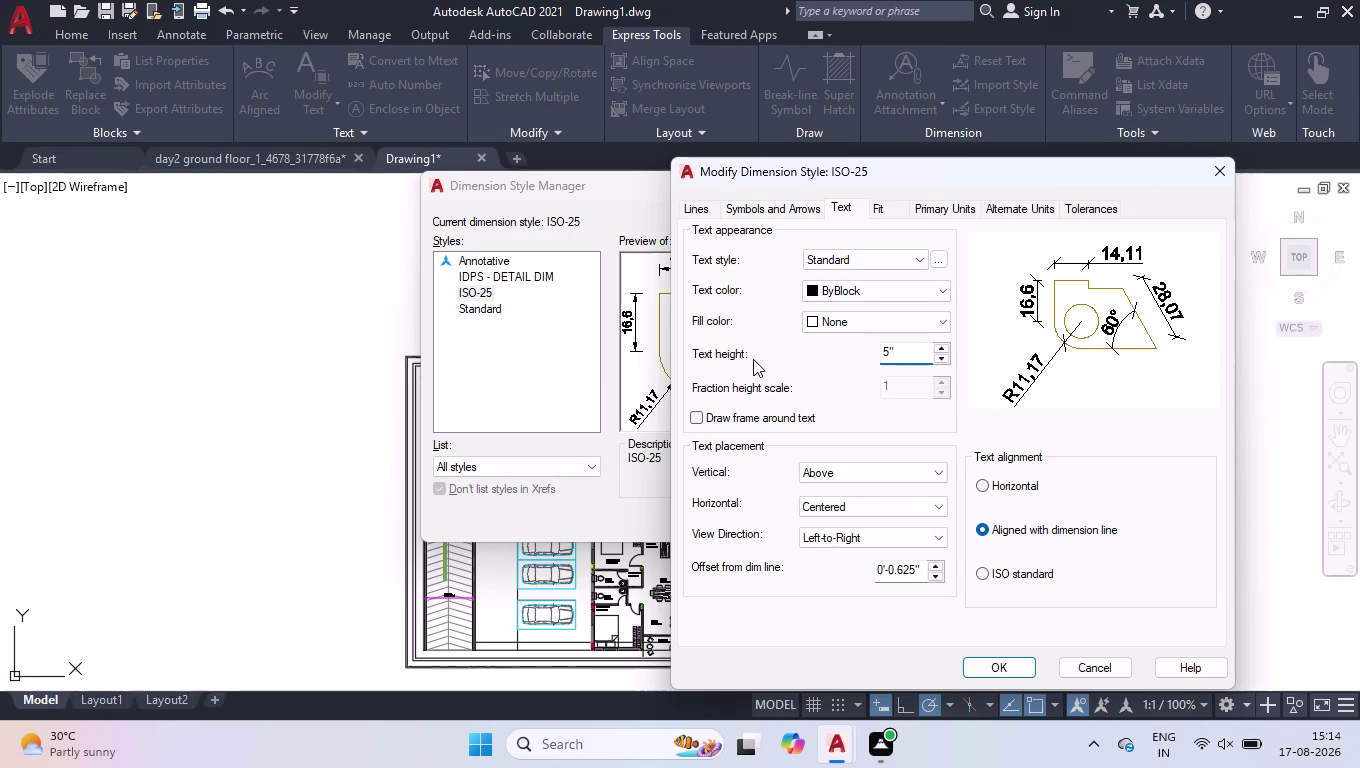
Use Architectural primary units with 1/16-inch precision, confirm, and close the style manager.
click(929, 212)
click(873, 250)
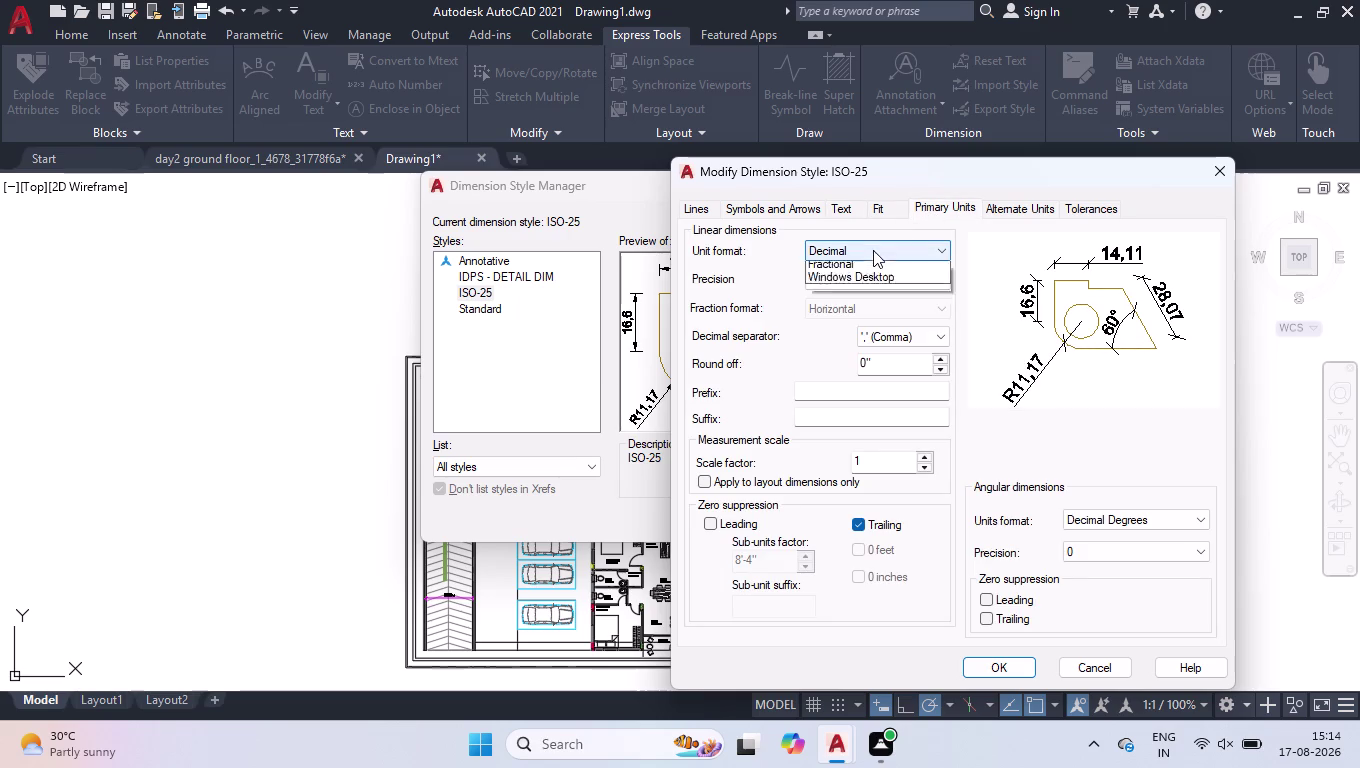
click(856, 309)
click(857, 280)
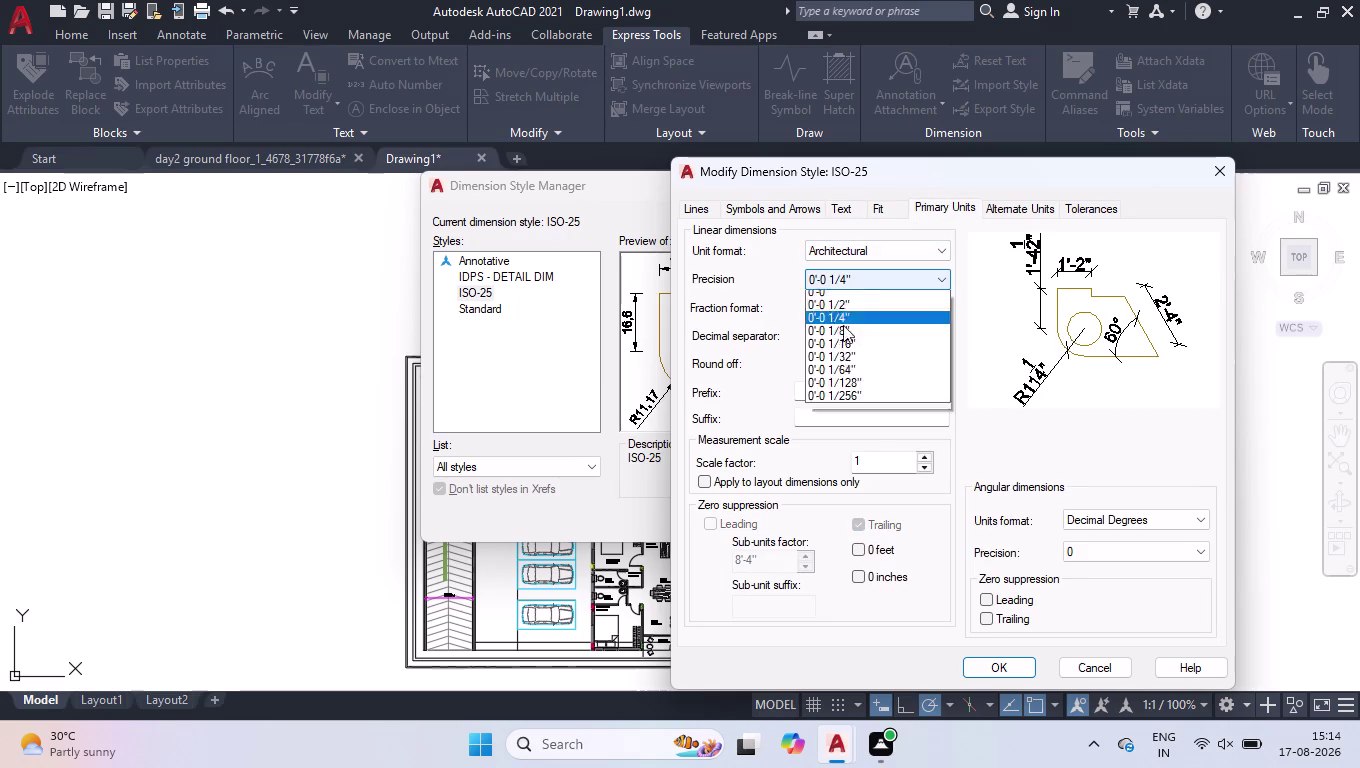
click(844, 343)
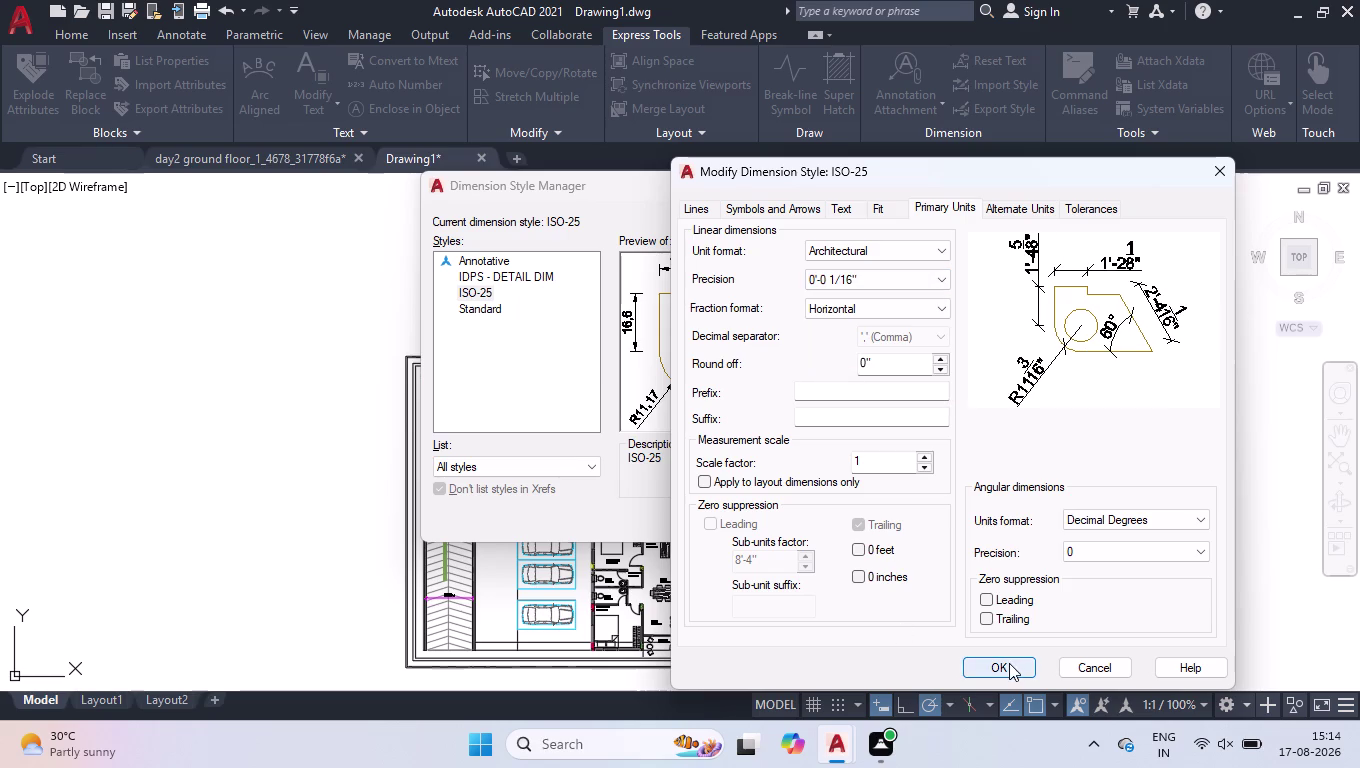
click(1009, 663)
click(876, 262)
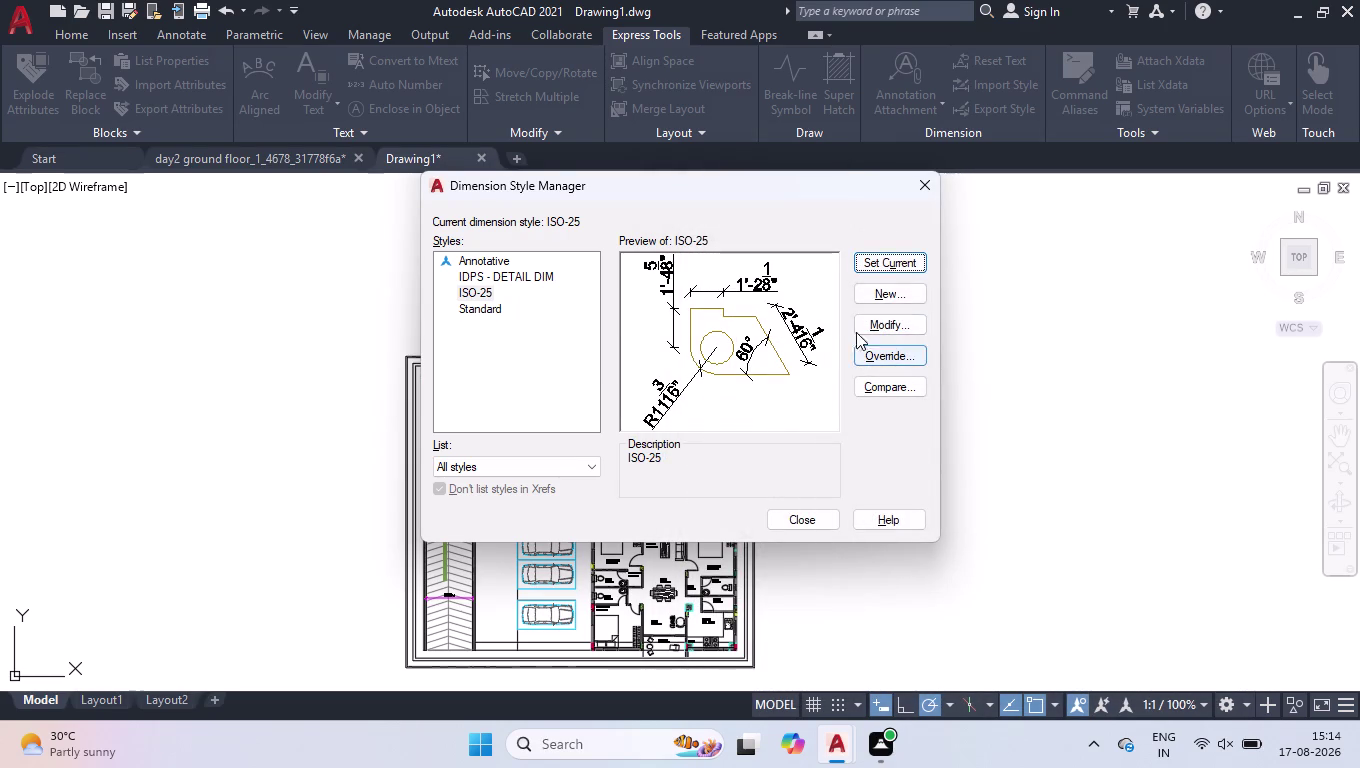
click(828, 521)
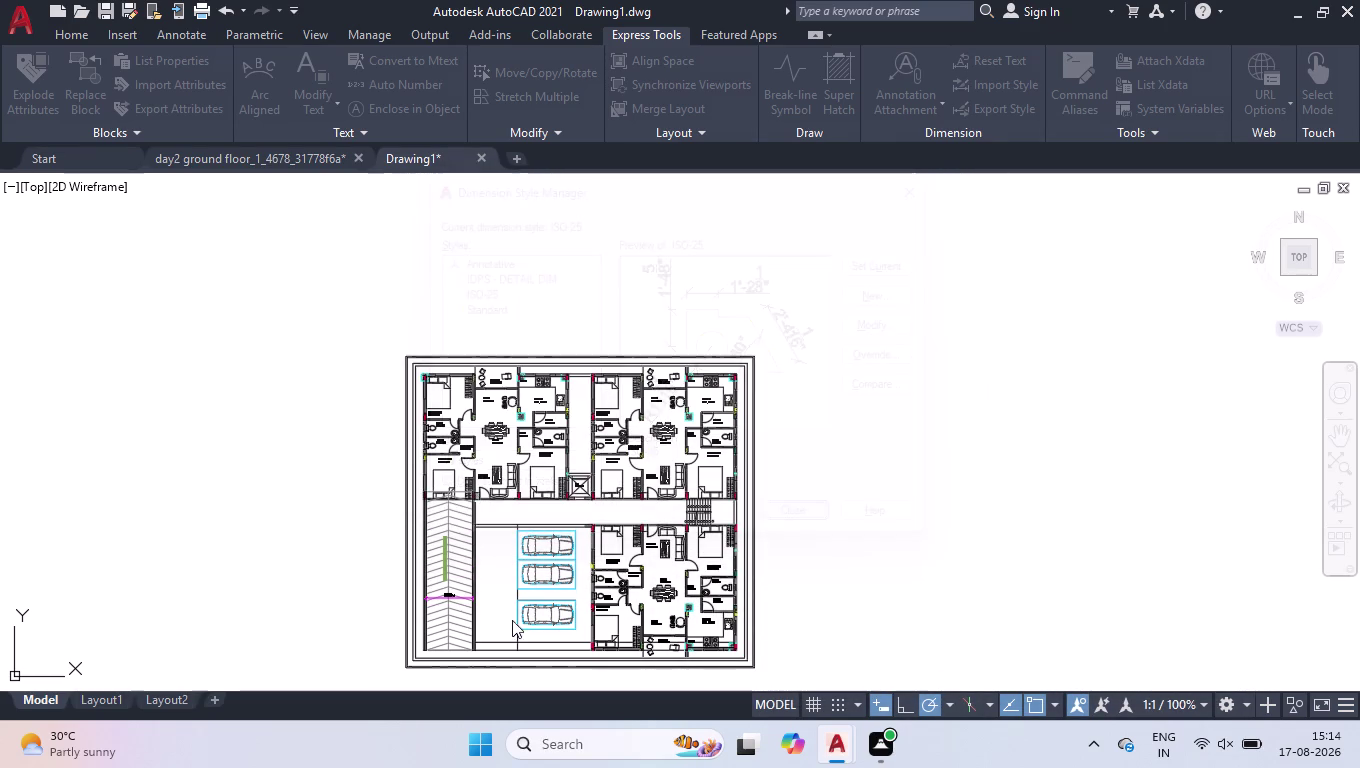
scroll(up, 3)
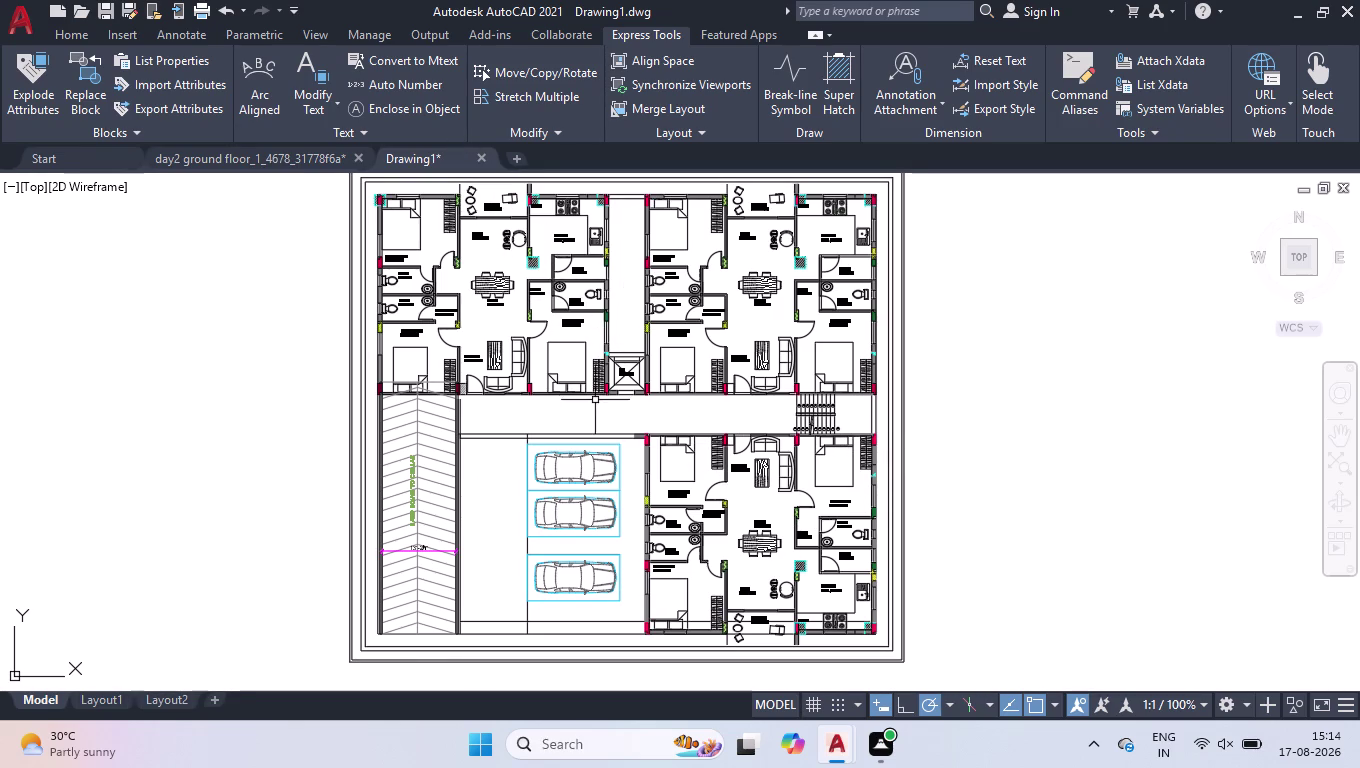
scroll(up, 3)
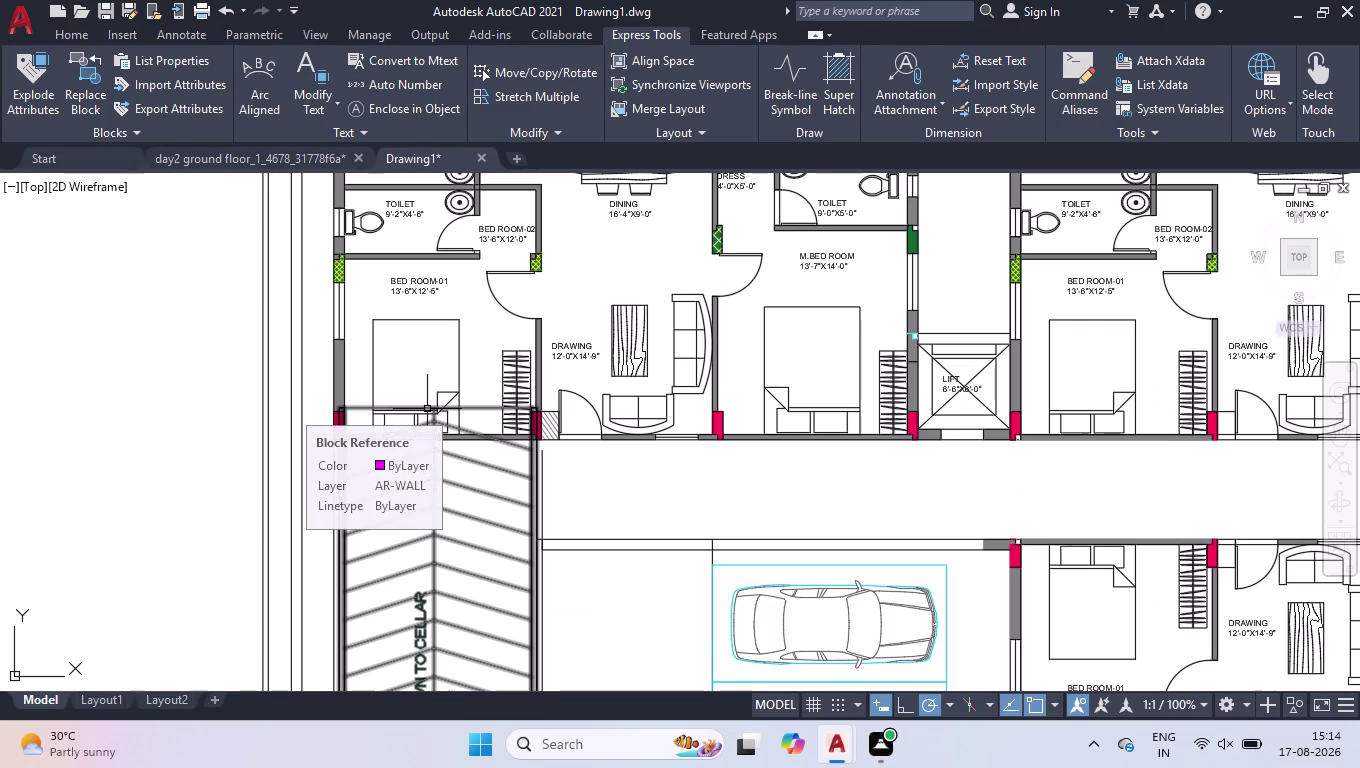
scroll(down, 3)
scroll(down, 3)
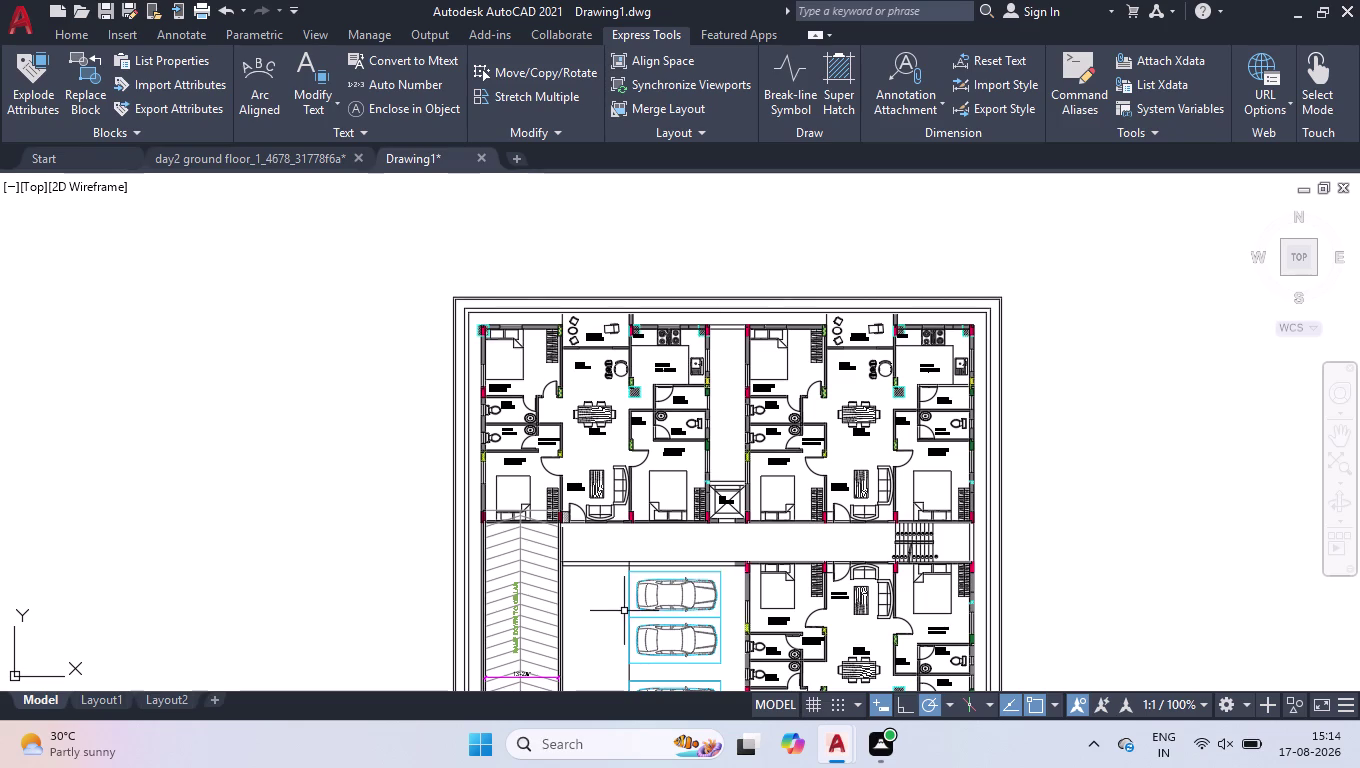
scroll(down, 3)
scroll(down, 3)
scroll(up, 3)
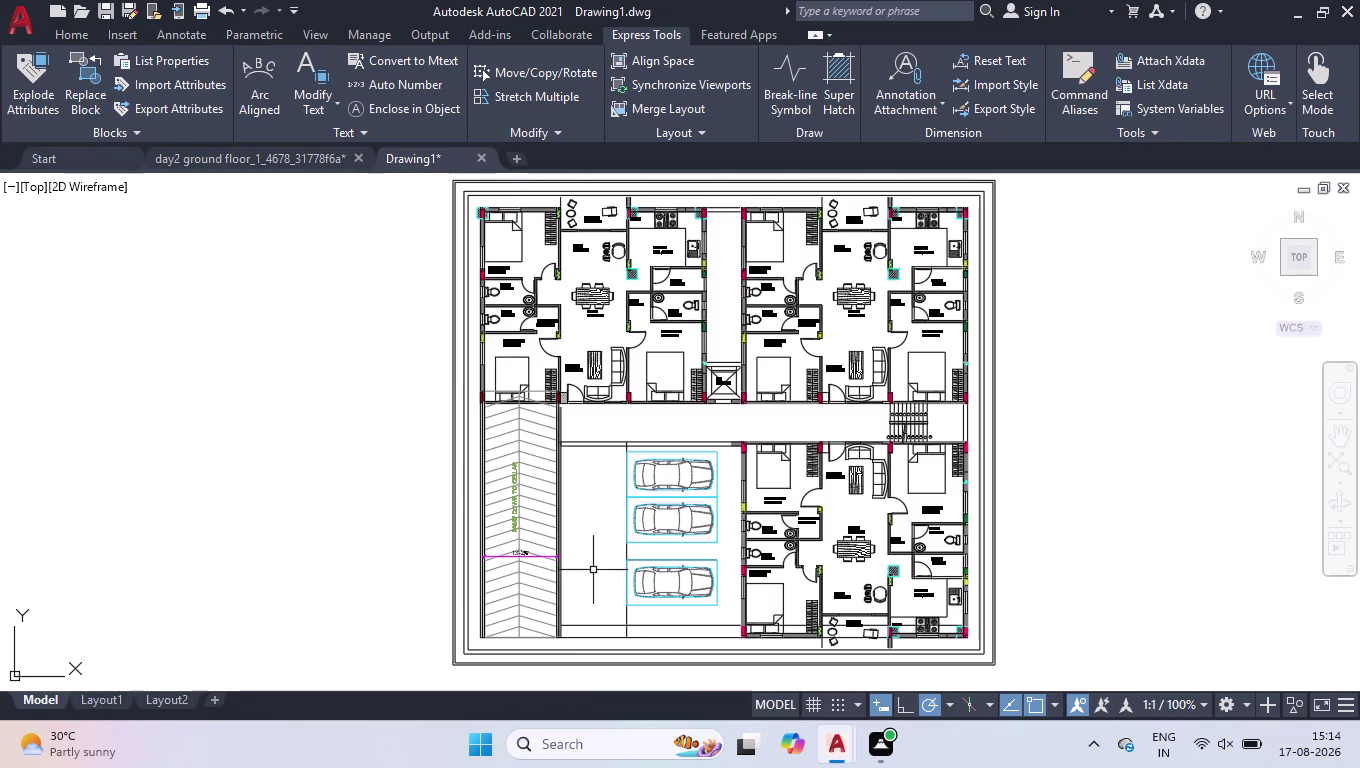
click(528, 474)
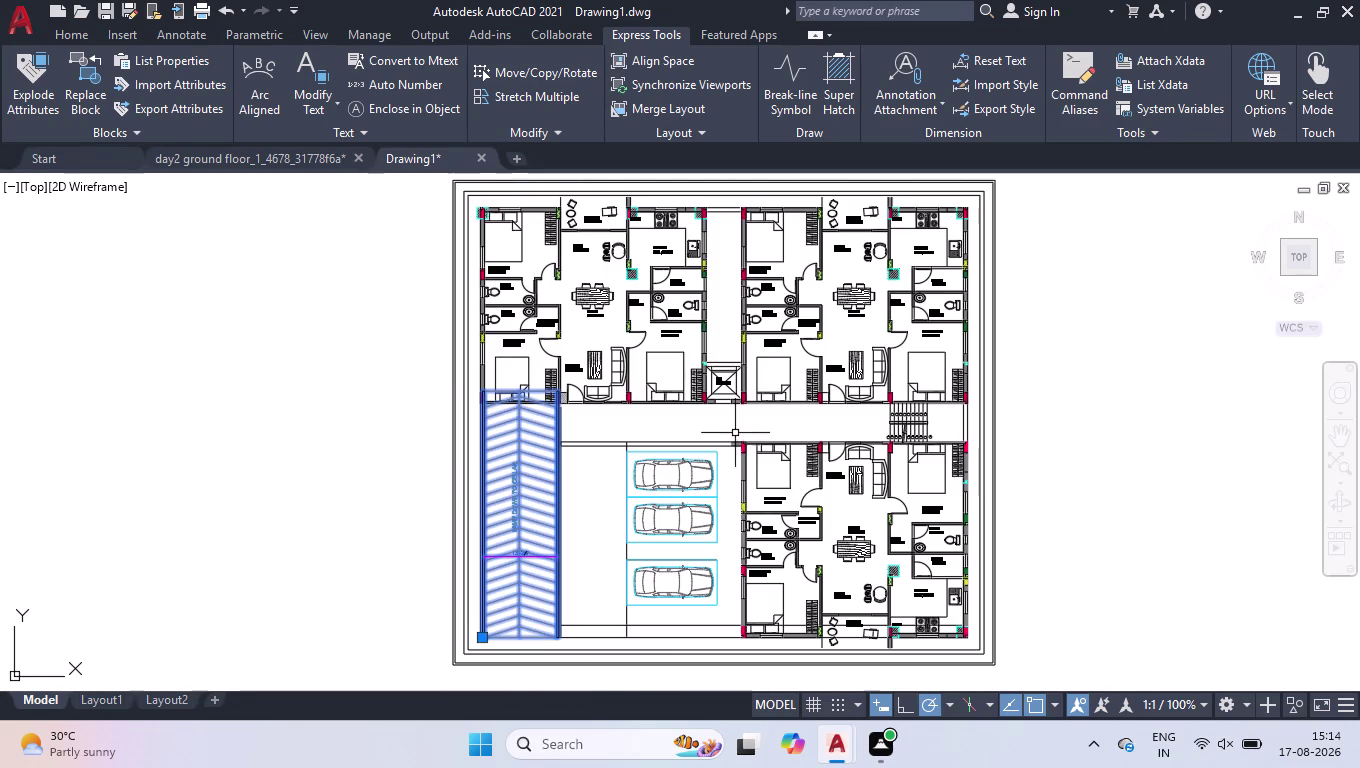
Delete the ramp hatch, parked cars and driveway lines in the lower-left area.
click(735, 433)
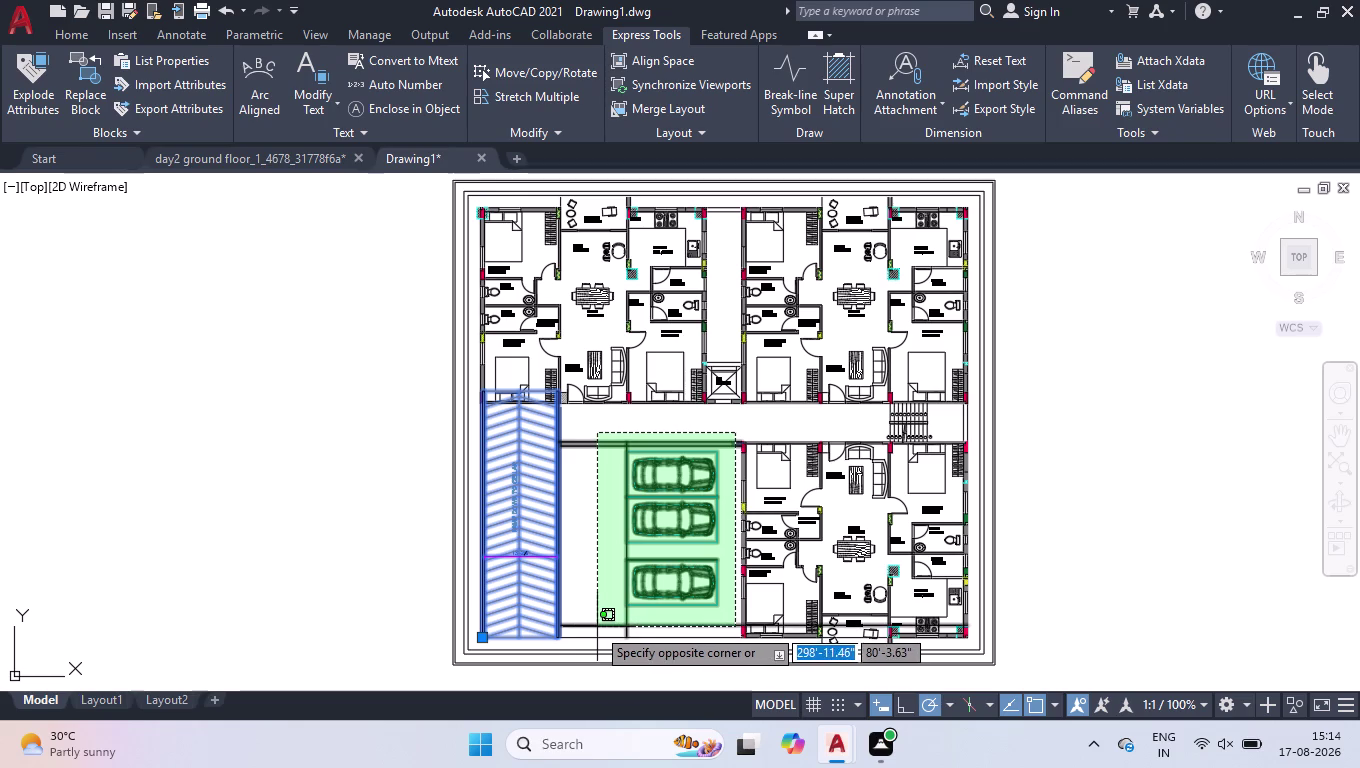
click(591, 618)
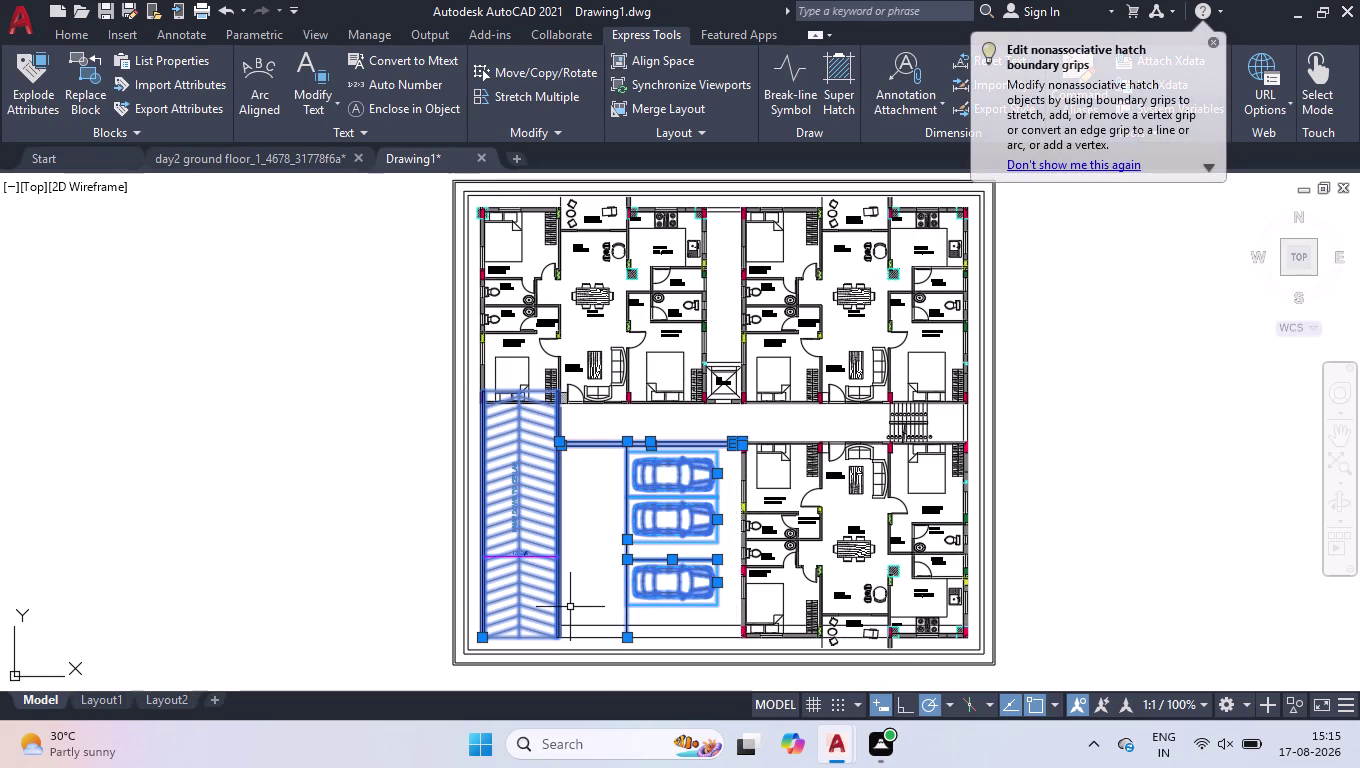
key(Delete)
Erase the leftover vertical line, bottom line and stray mark from the empty area.
click(603, 517)
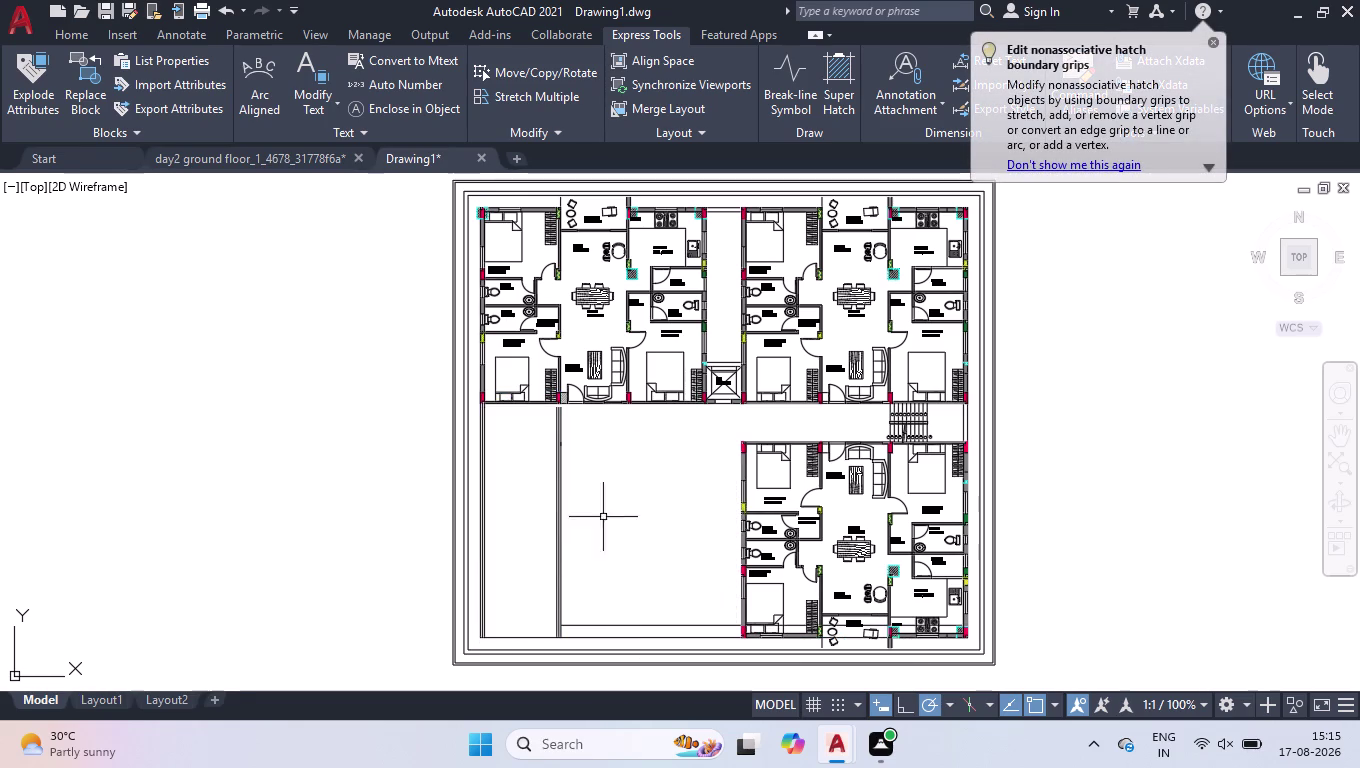
click(507, 577)
key(Delete)
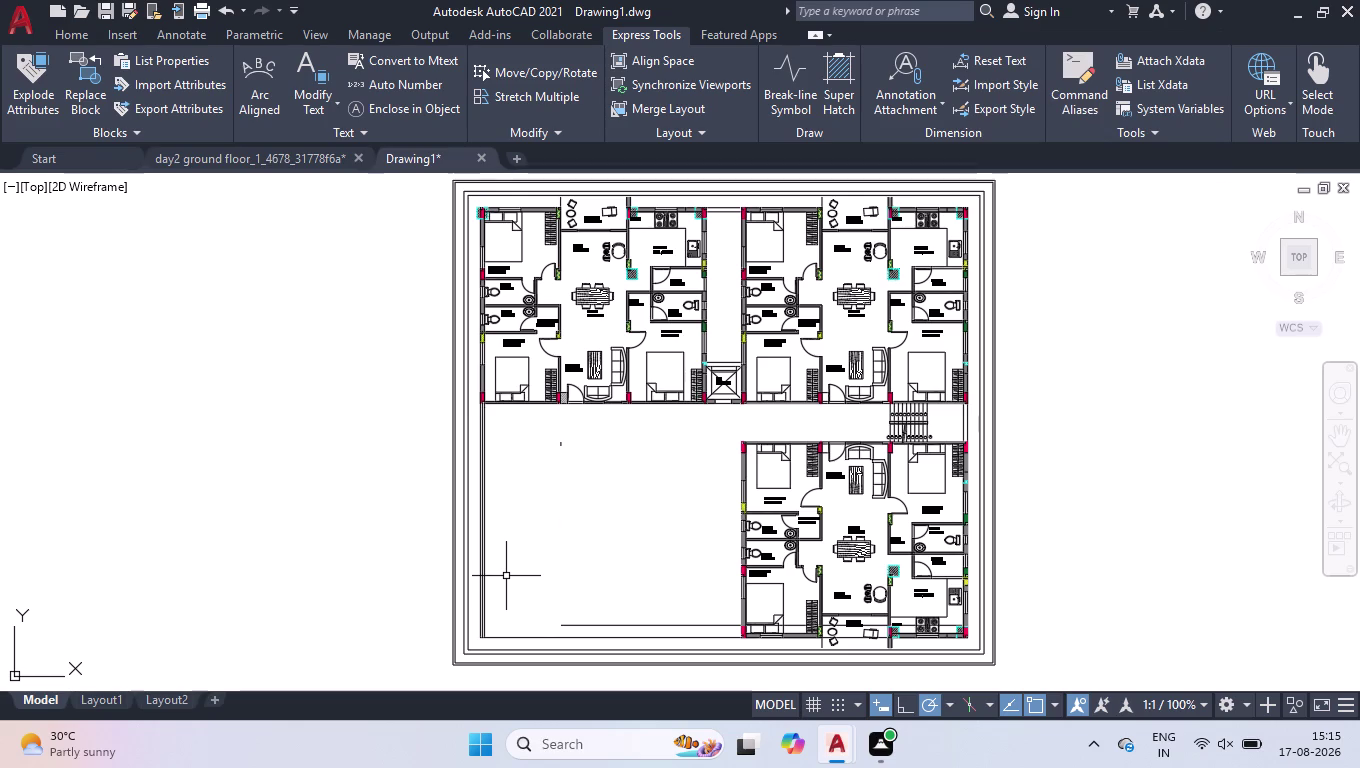
click(567, 625)
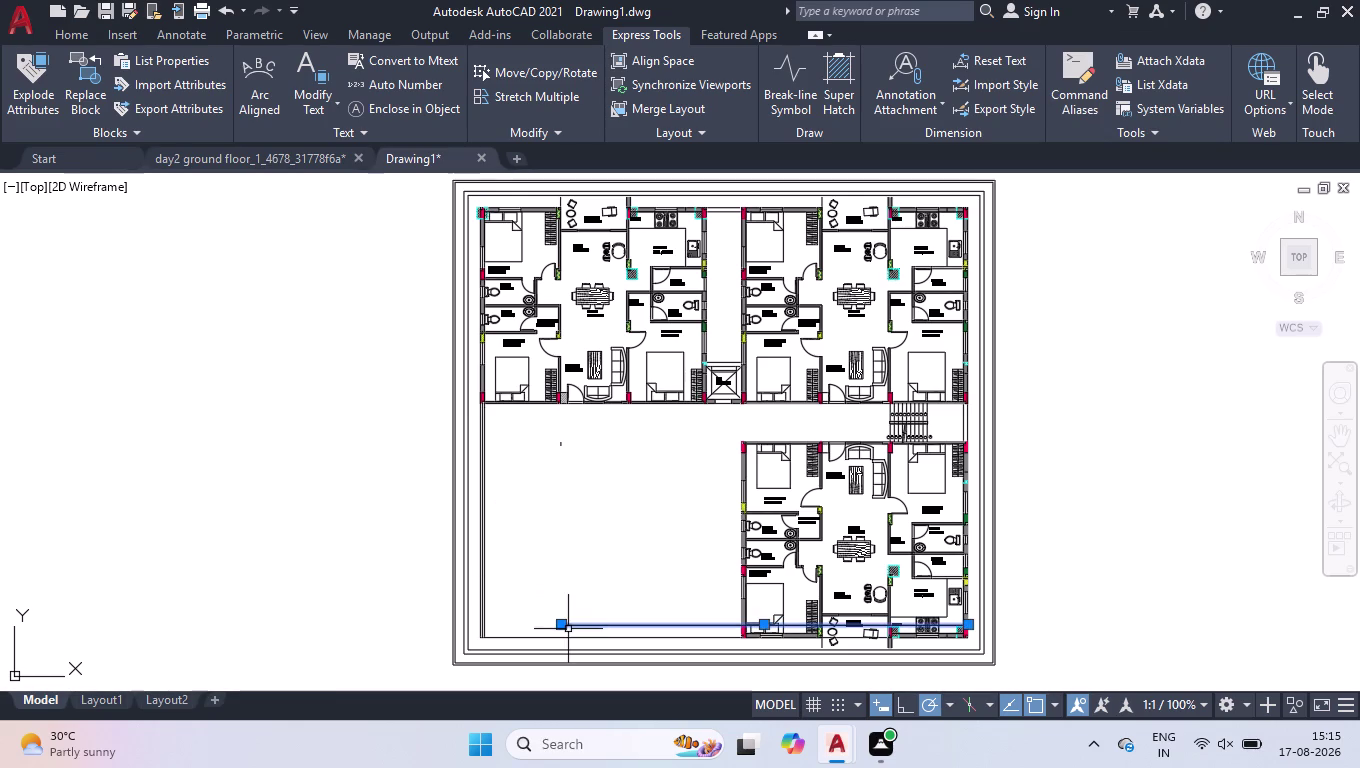
key(Delete)
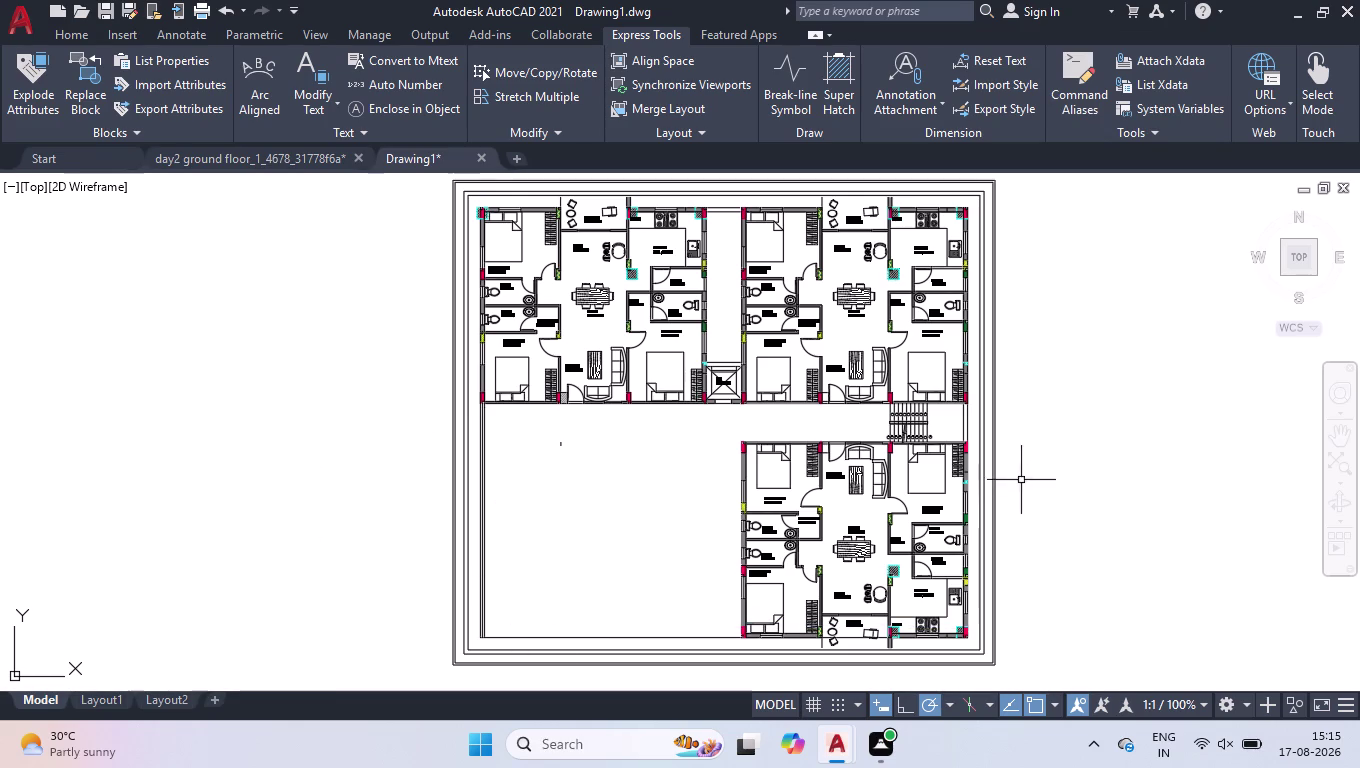
click(602, 433)
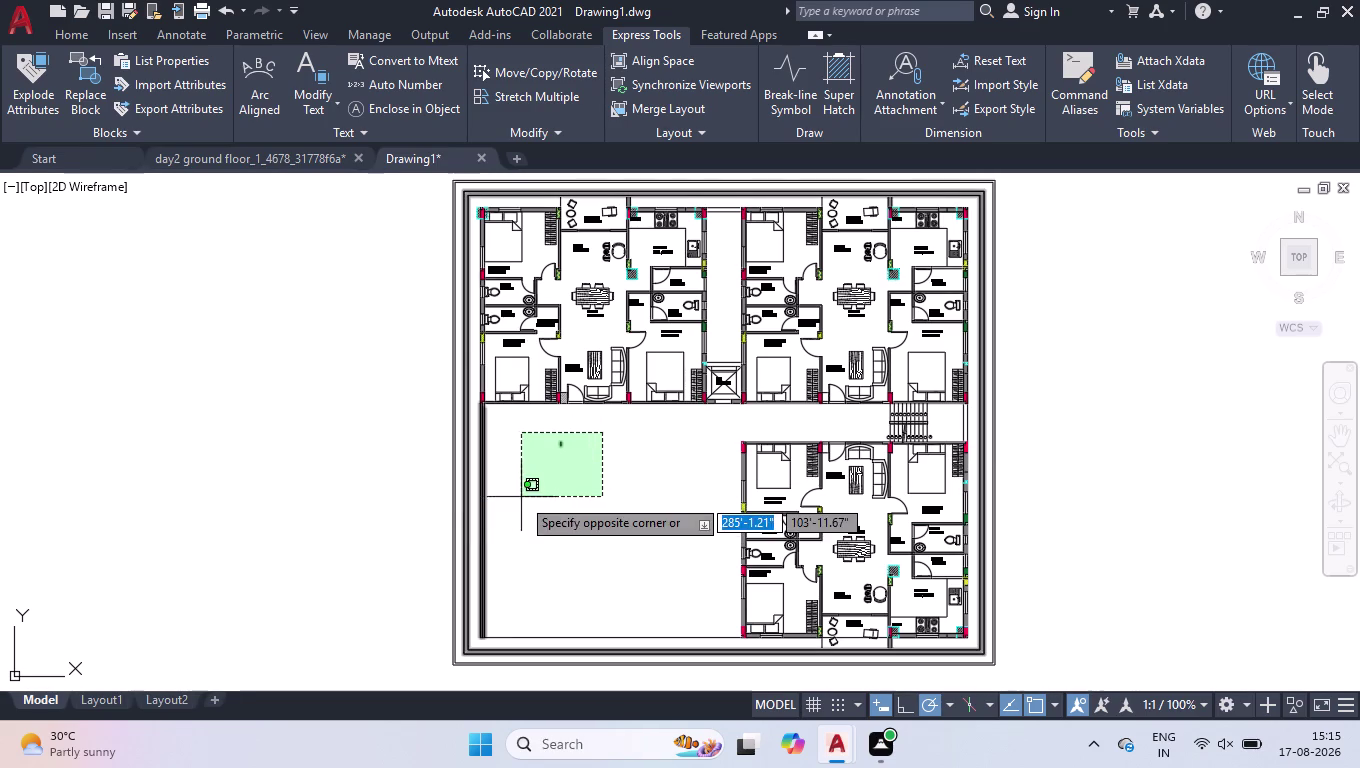
click(522, 497)
key(Delete)
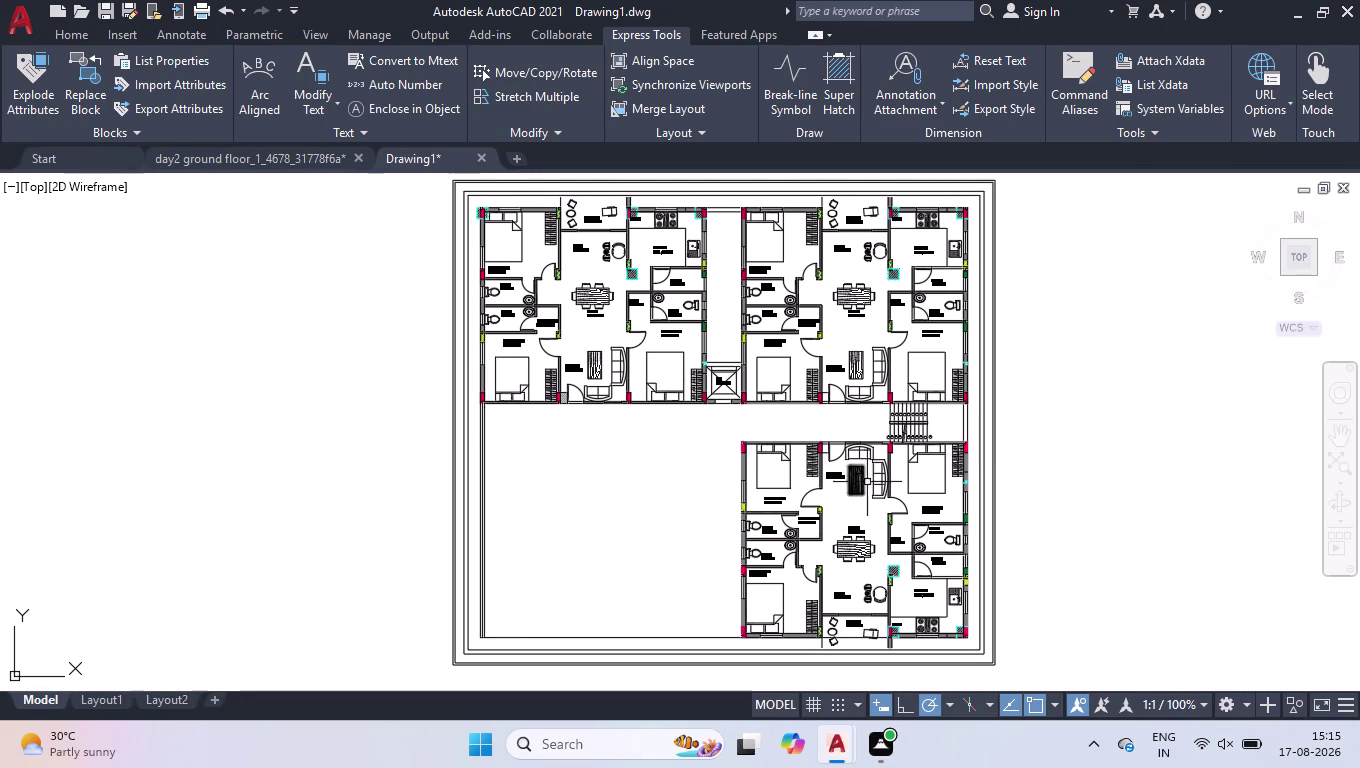
scroll(up, 3)
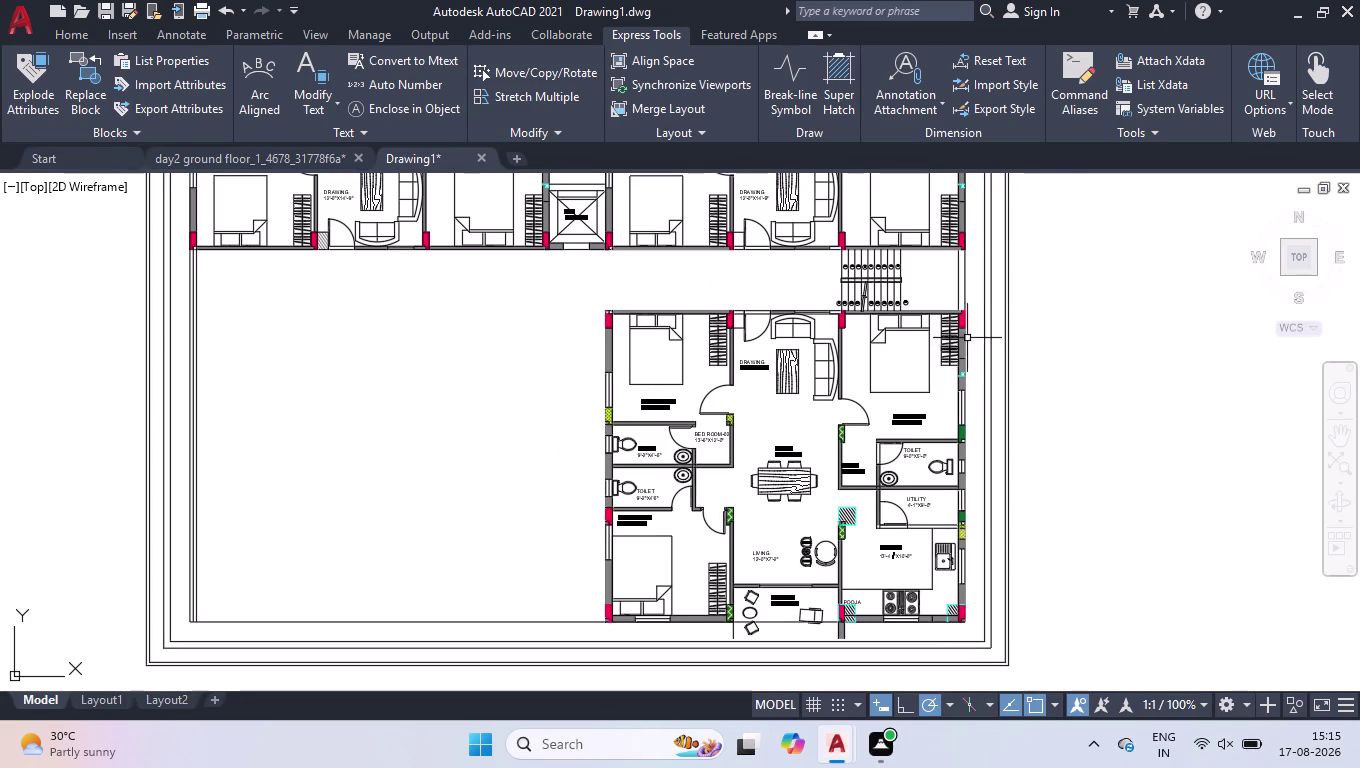
Window-select the entire lower-right apartment unit from corner to corner.
click(561, 291)
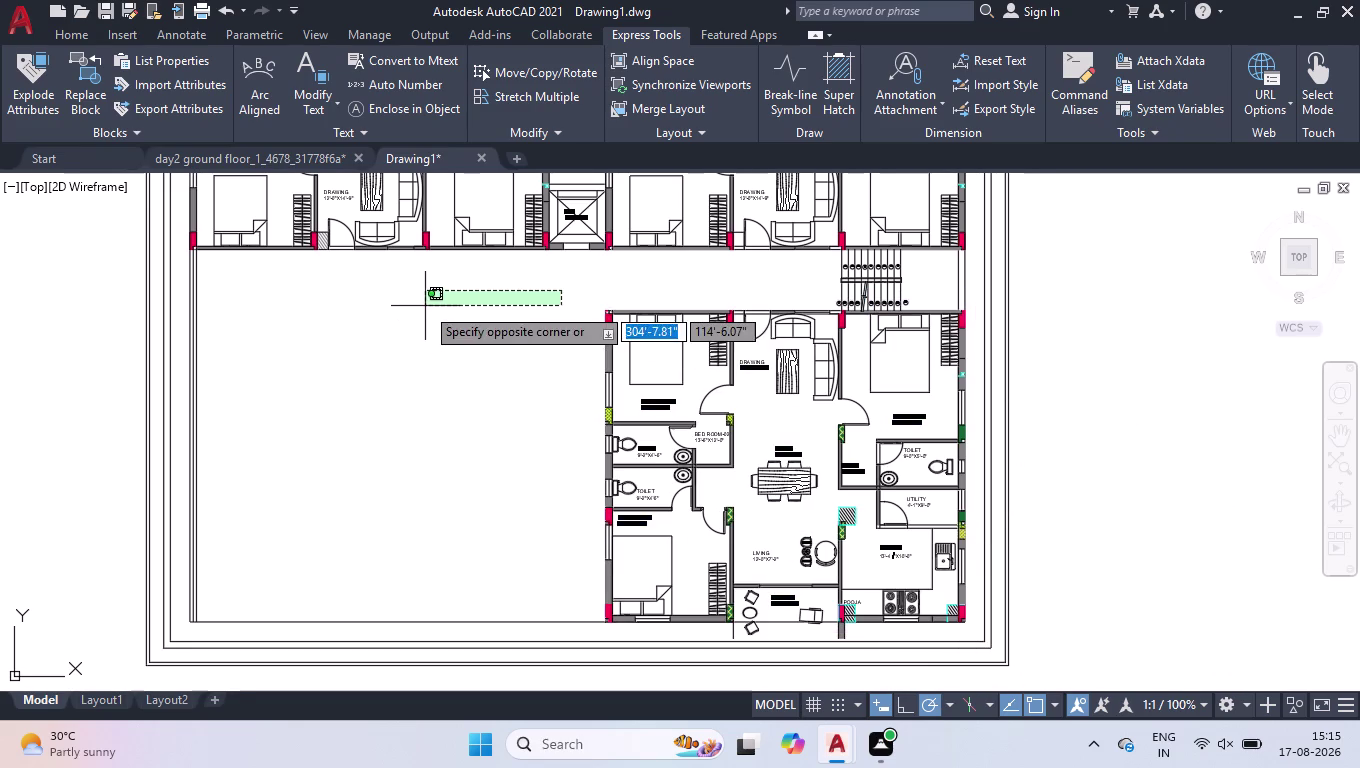
click(426, 307)
click(603, 306)
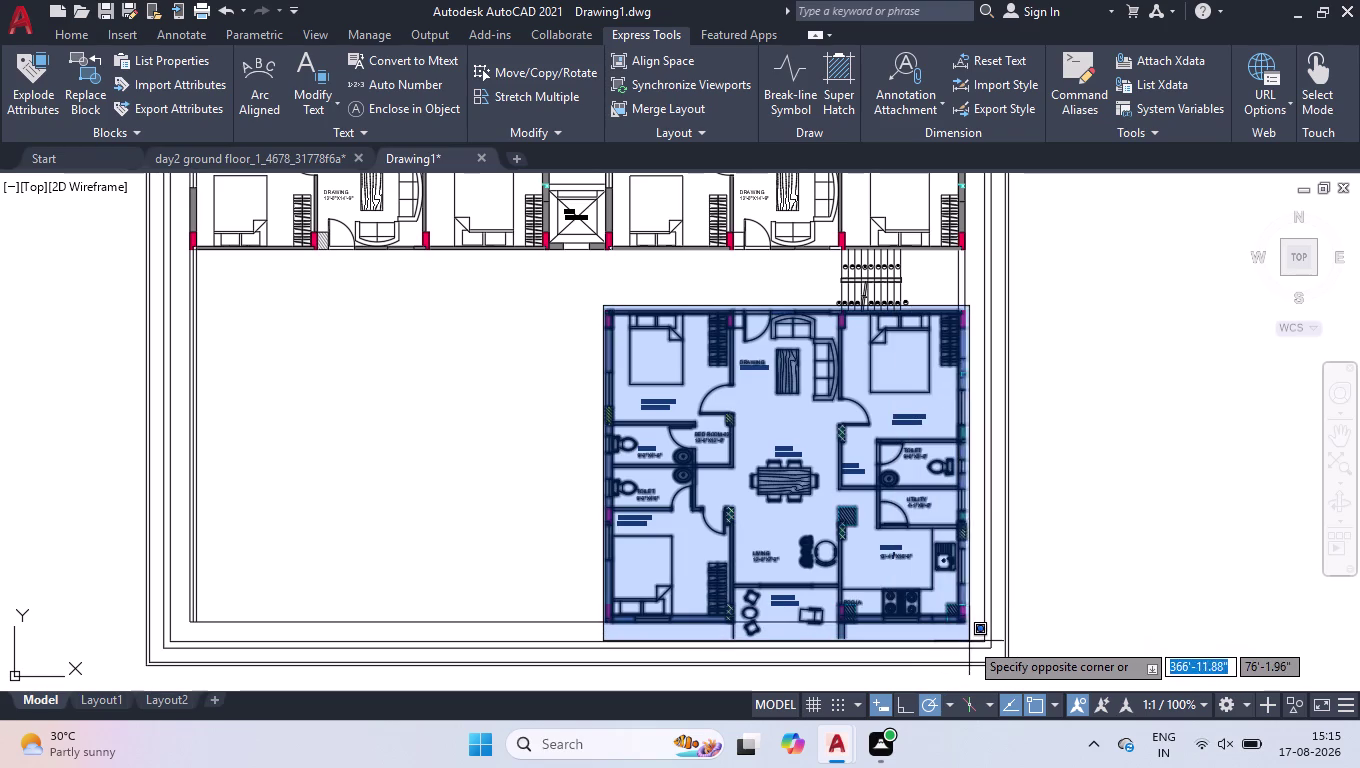
click(976, 641)
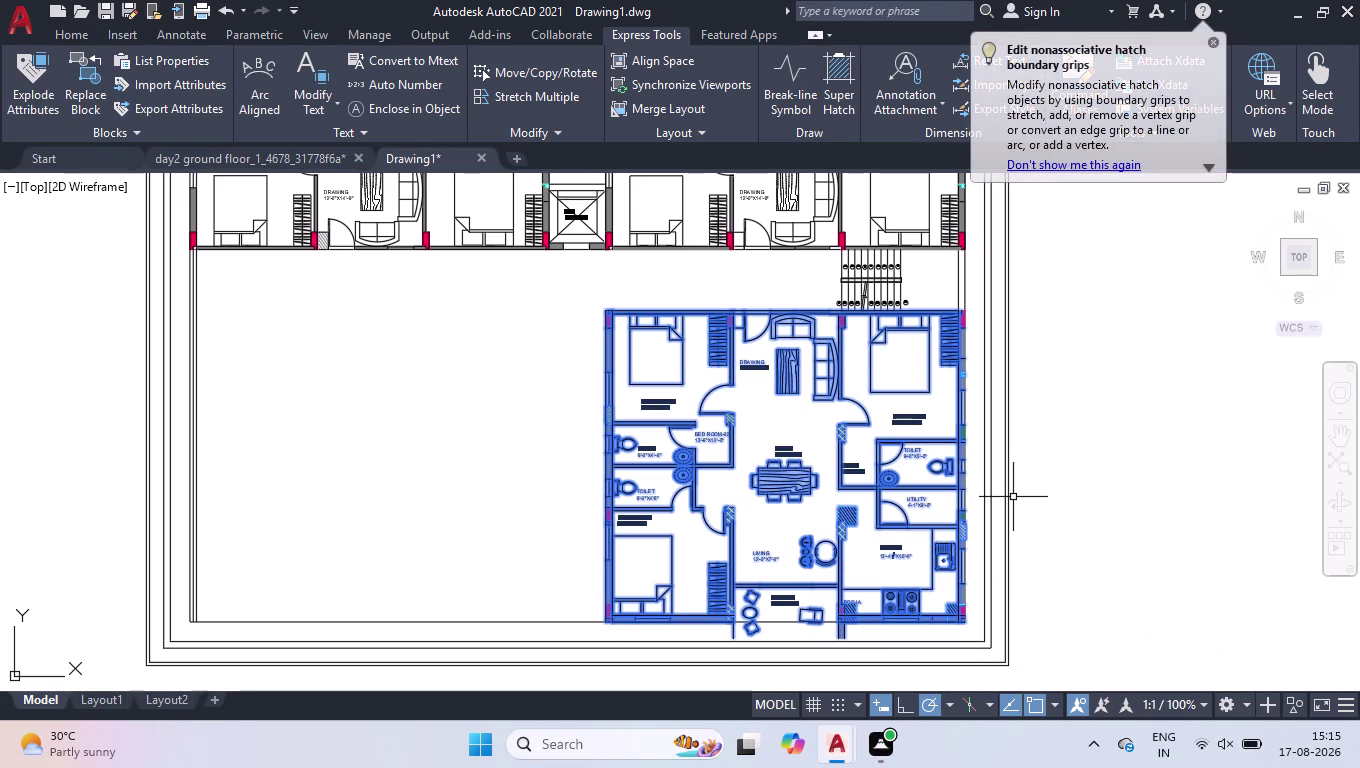
Copy the lower-right unit using its top-left corner as the base point.
text(co)
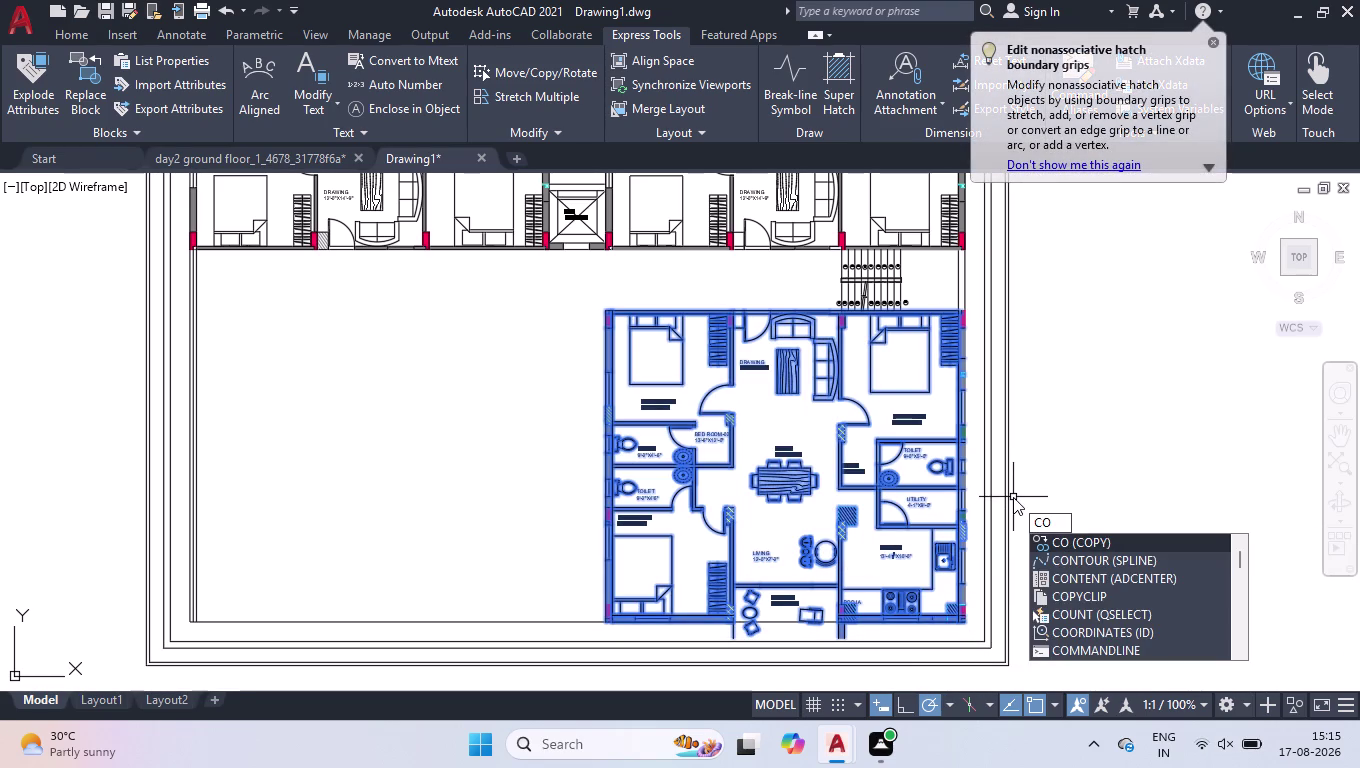
key(Return)
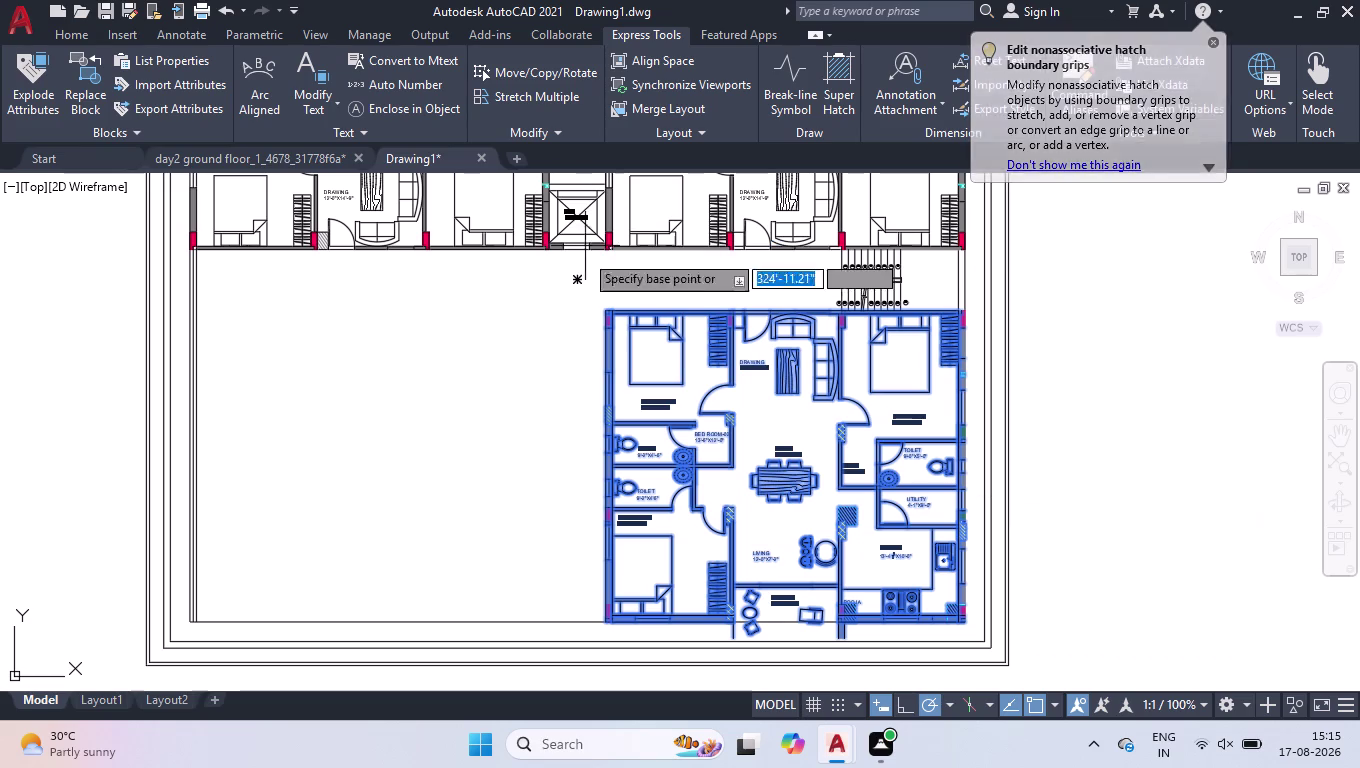
scroll(up, 3)
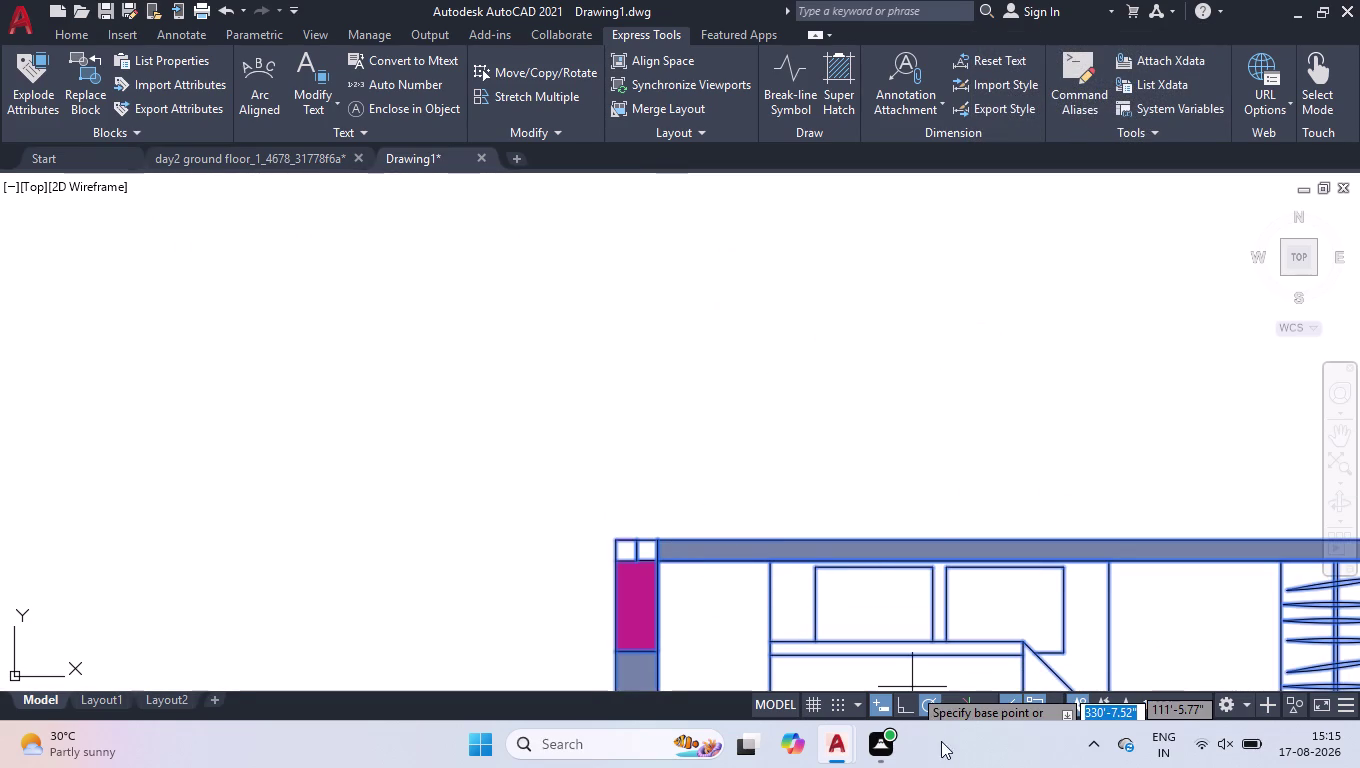
click(910, 713)
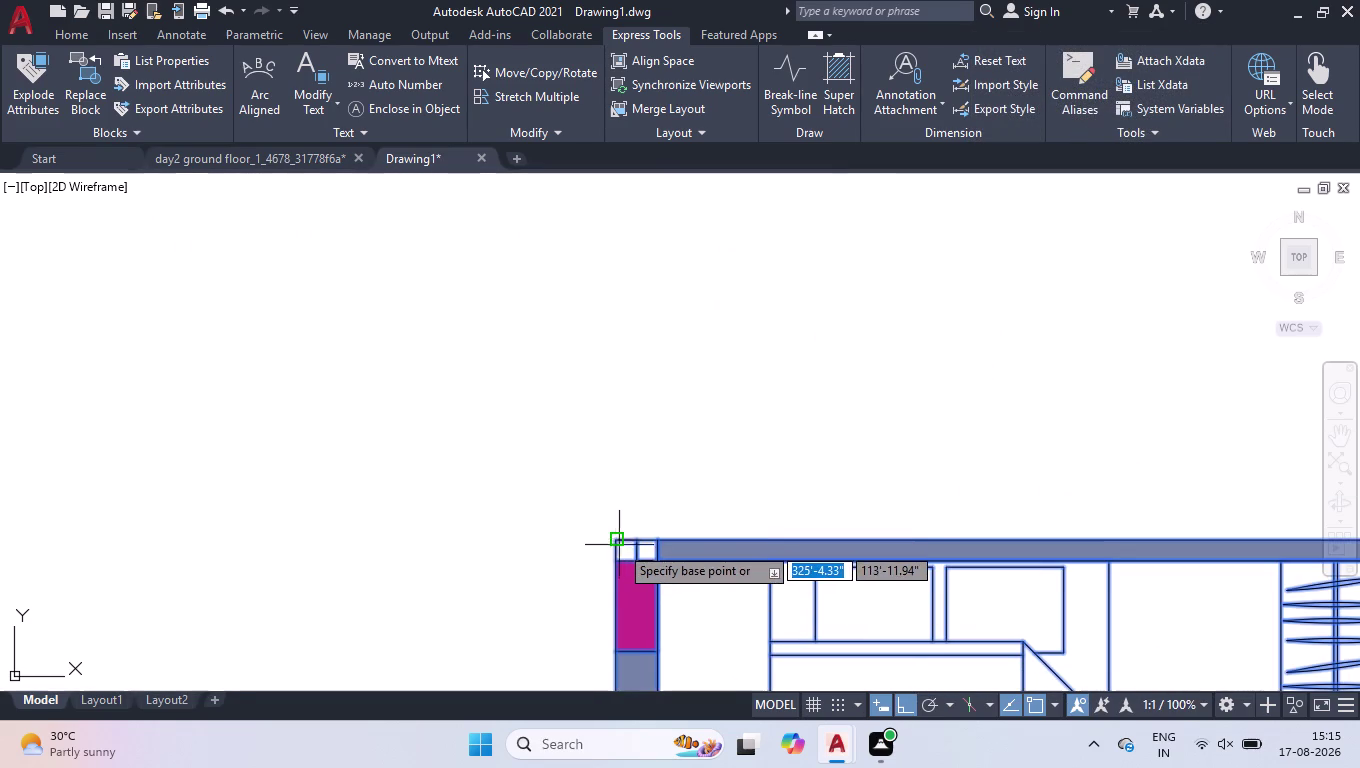
click(620, 545)
Place the copied unit at the lower-left wall corner, then delete a stray element.
scroll(down, 3)
scroll(down, 3)
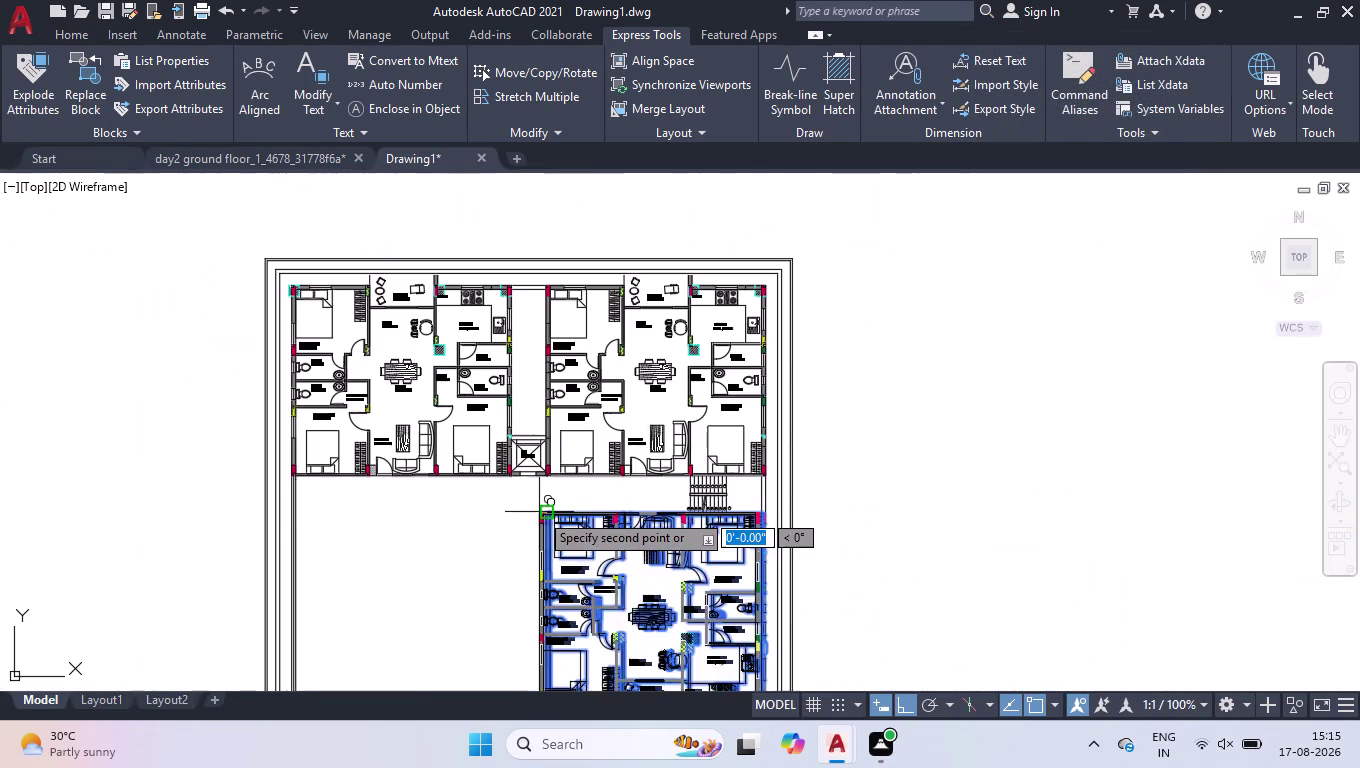
scroll(up, 3)
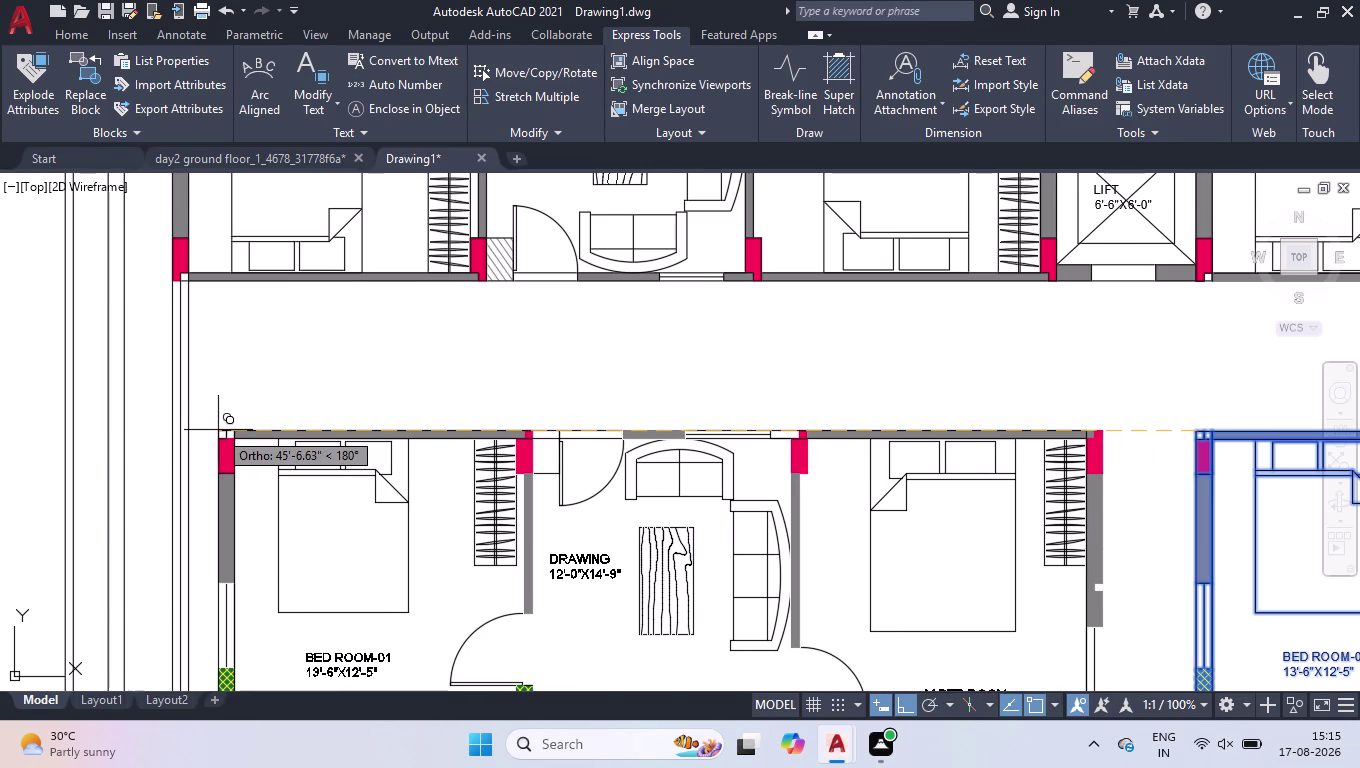
scroll(down, 3)
scroll(down, 3)
scroll(down, 3)
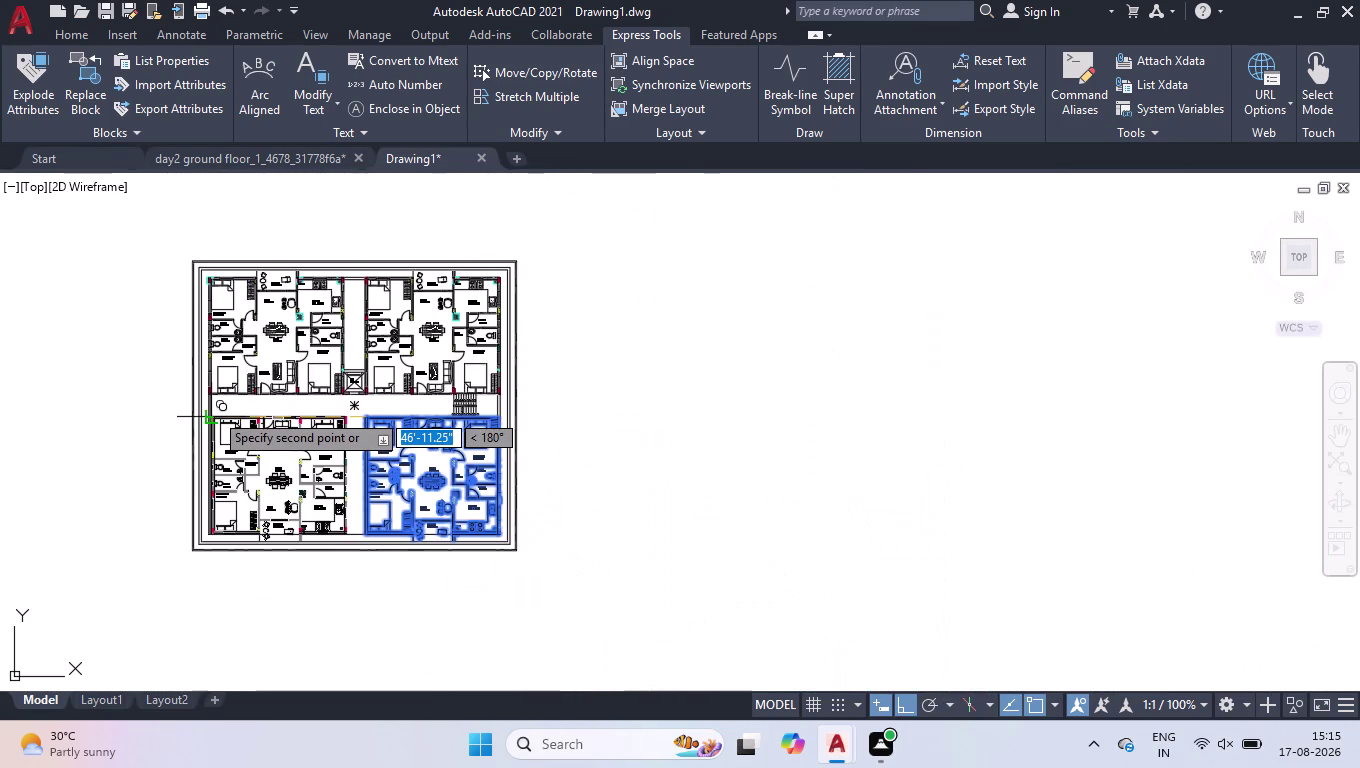
scroll(up, 3)
scroll(up, 3)
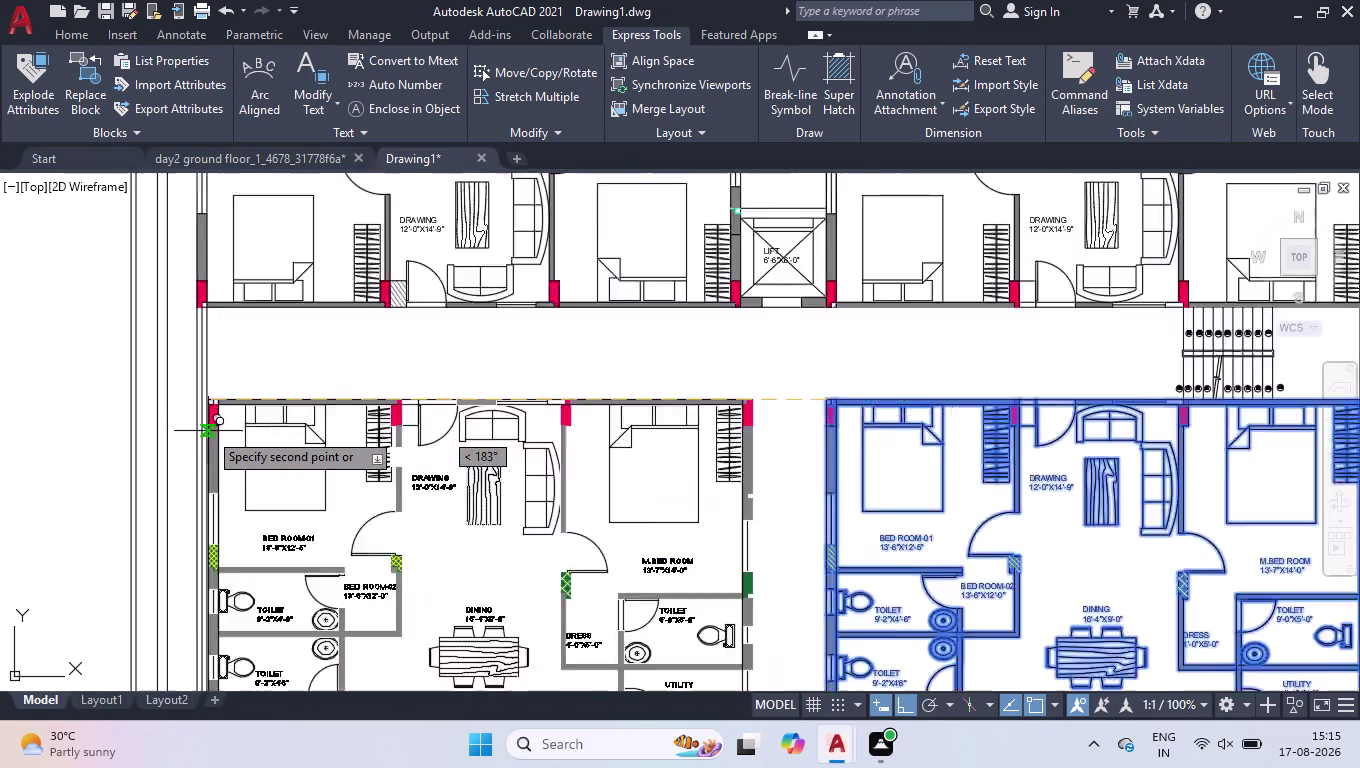
scroll(up, 3)
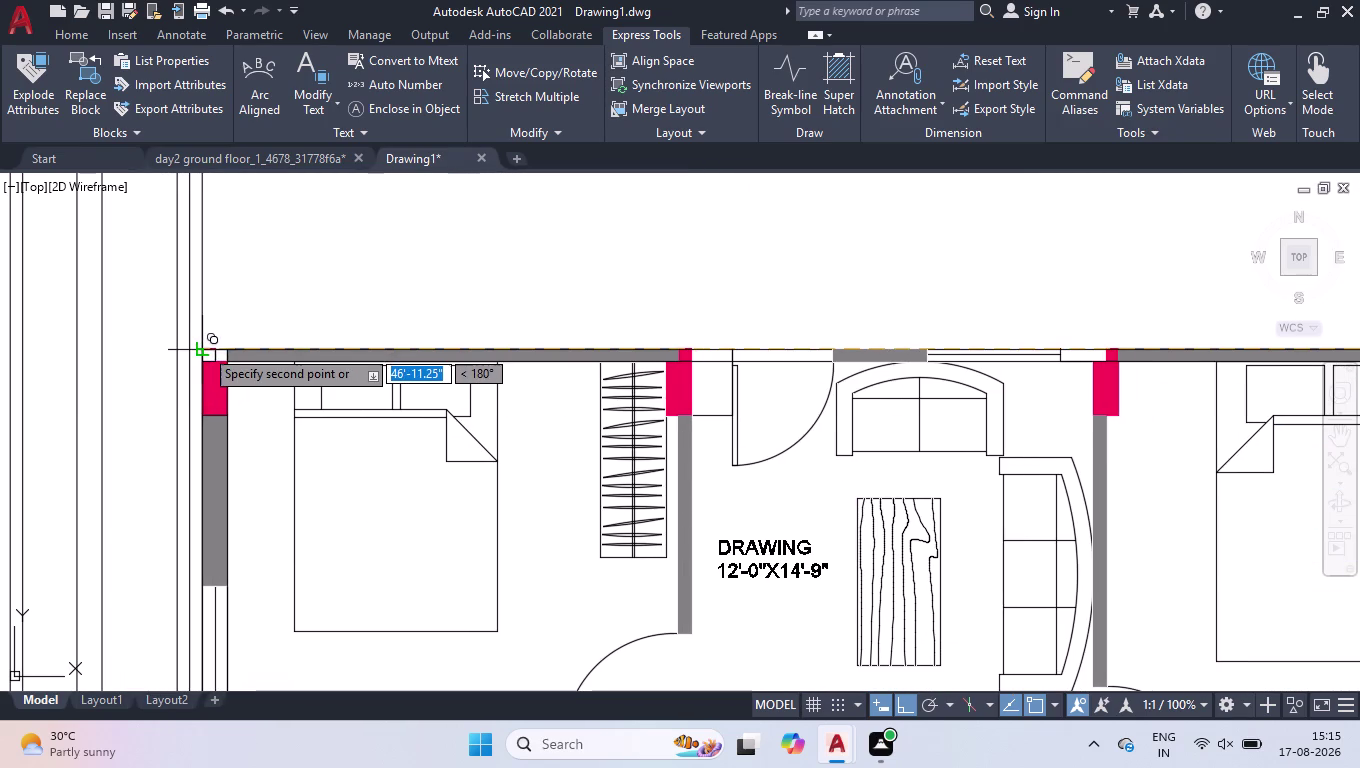
click(192, 355)
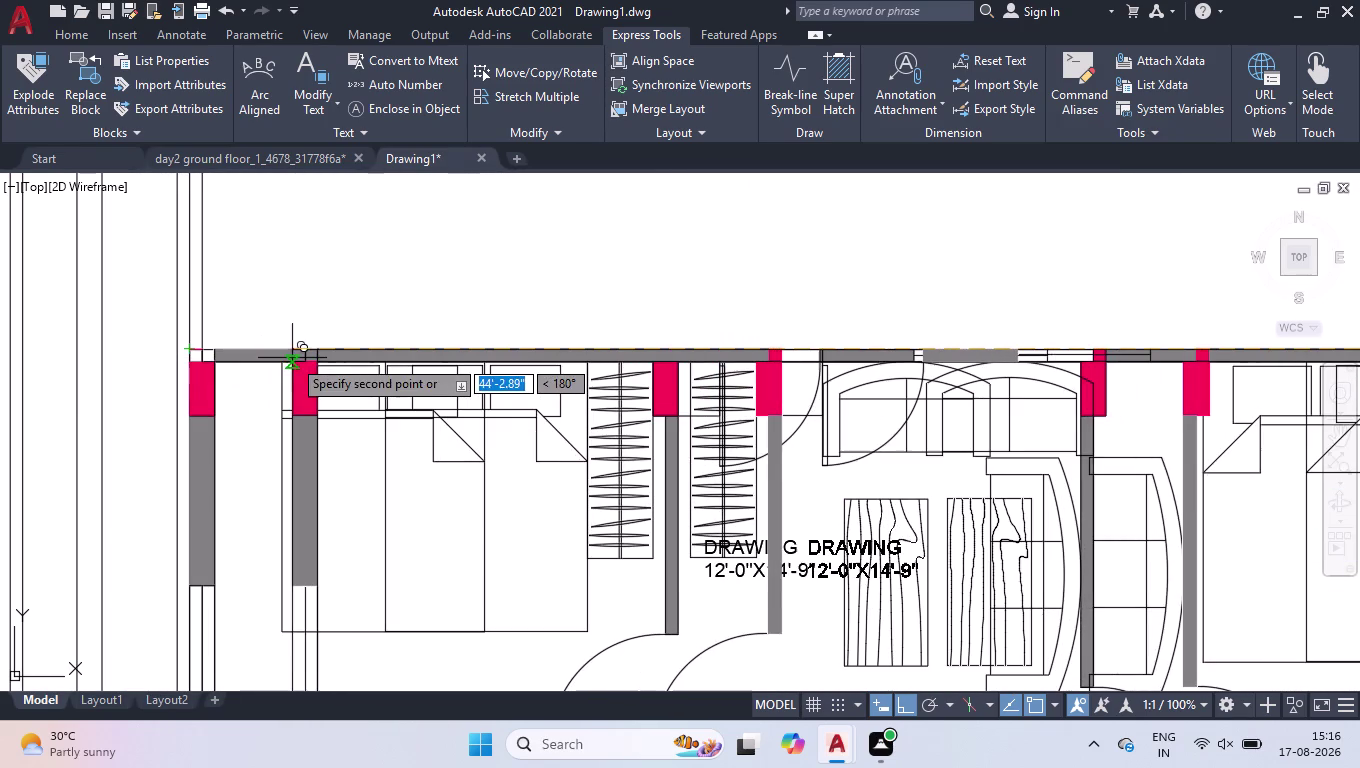
key(Return)
click(202, 287)
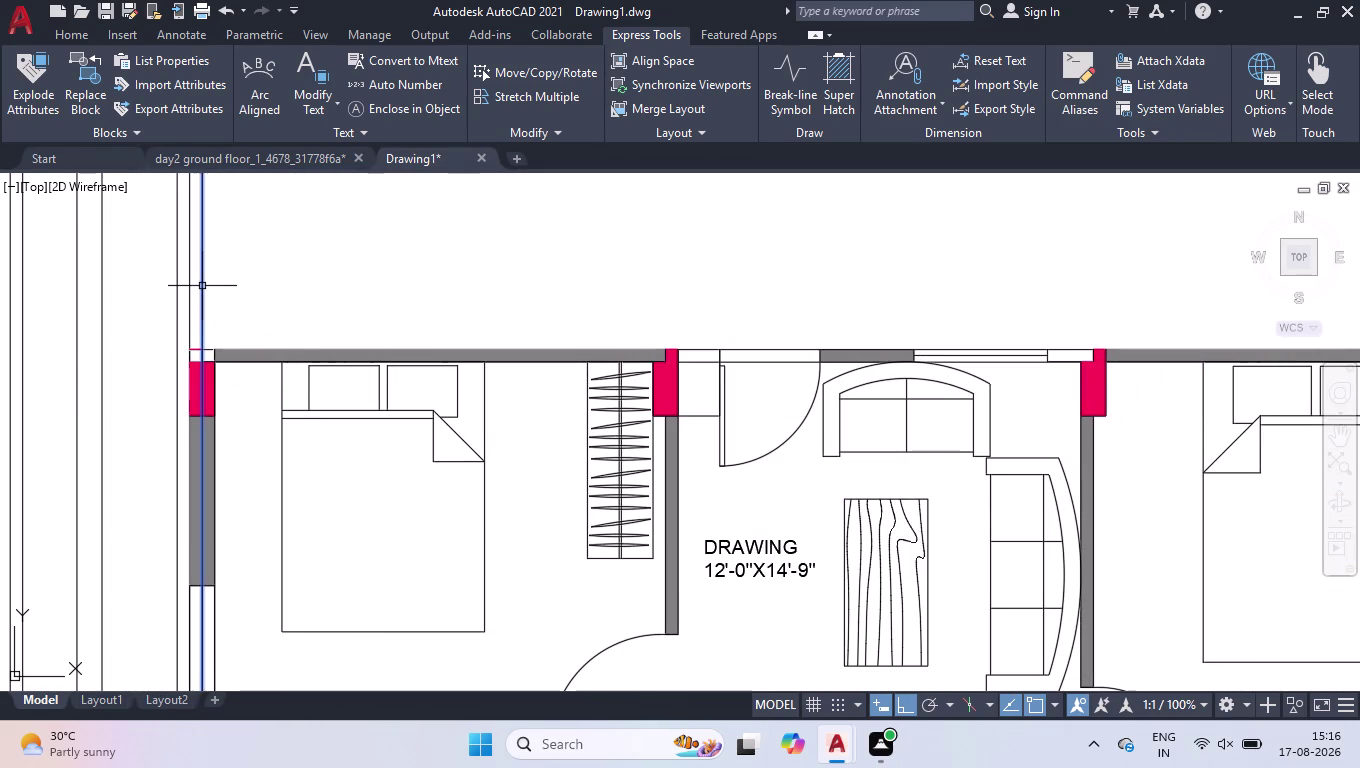
key(Delete)
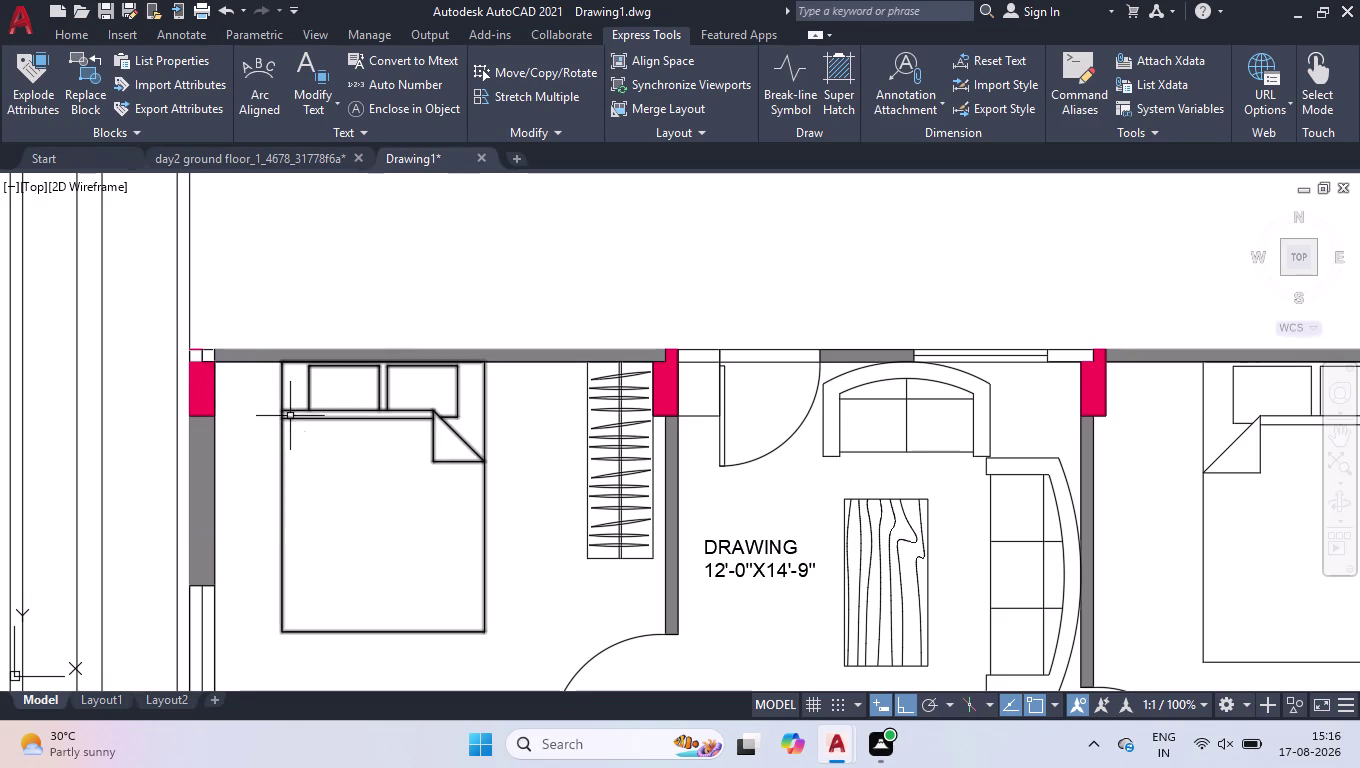
Zoom in on the lower units and erase the horizontal line crossing both balconies.
scroll(down, 3)
scroll(down, 3)
scroll(down, 3)
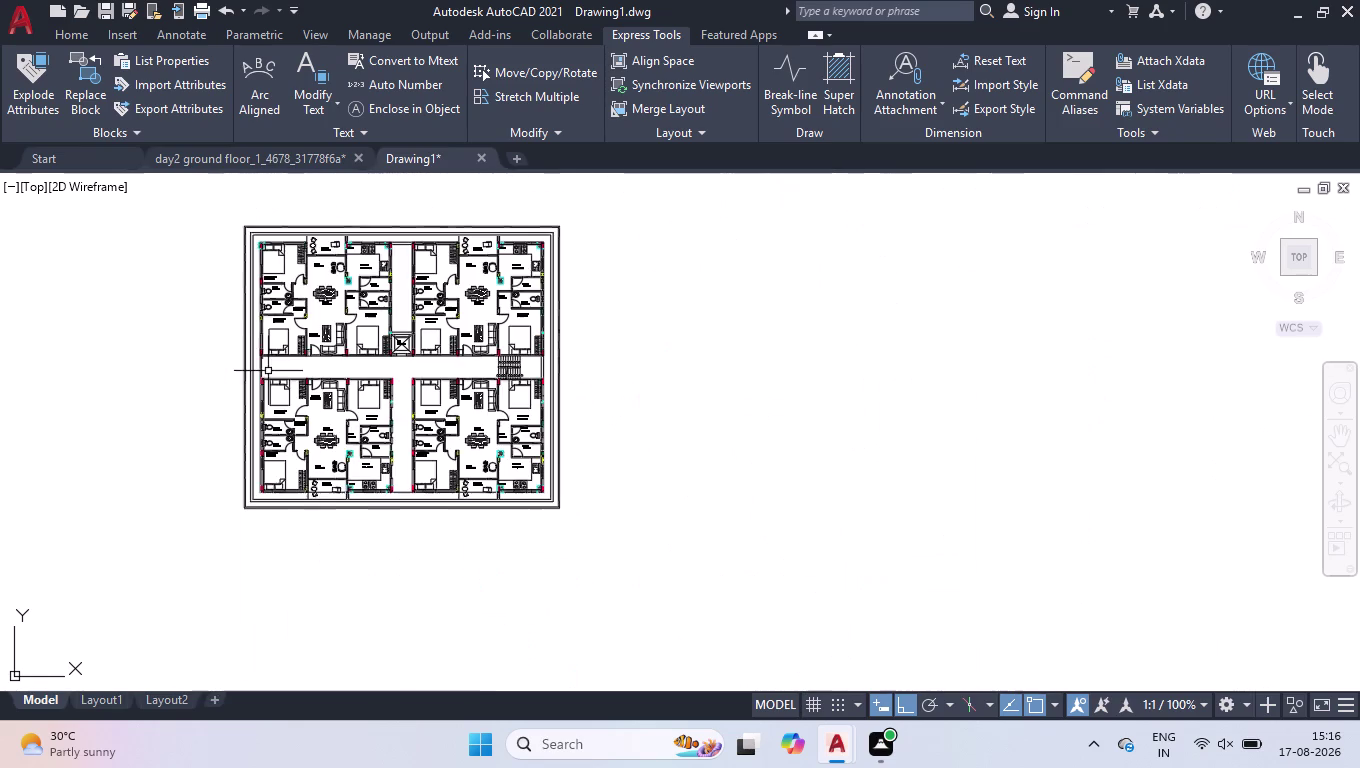
scroll(up, 3)
scroll(down, 3)
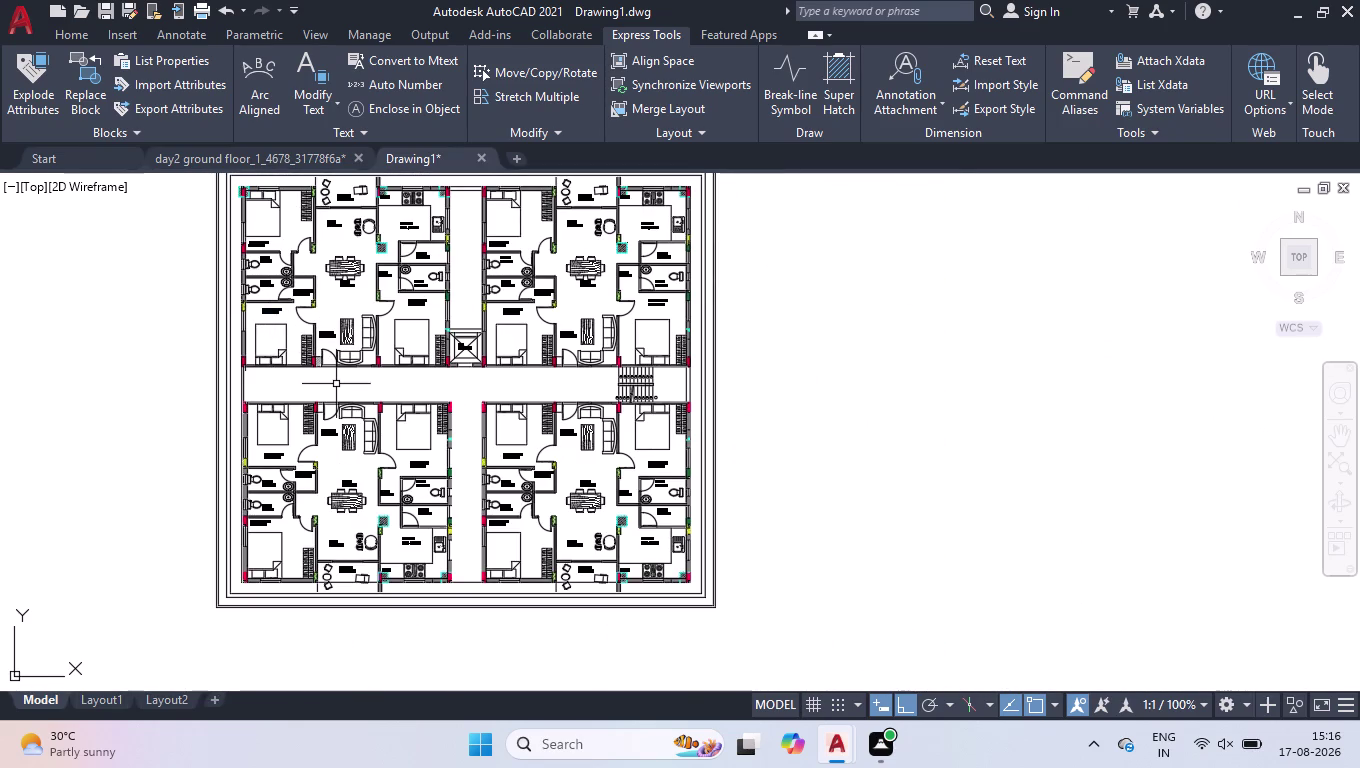
scroll(down, 3)
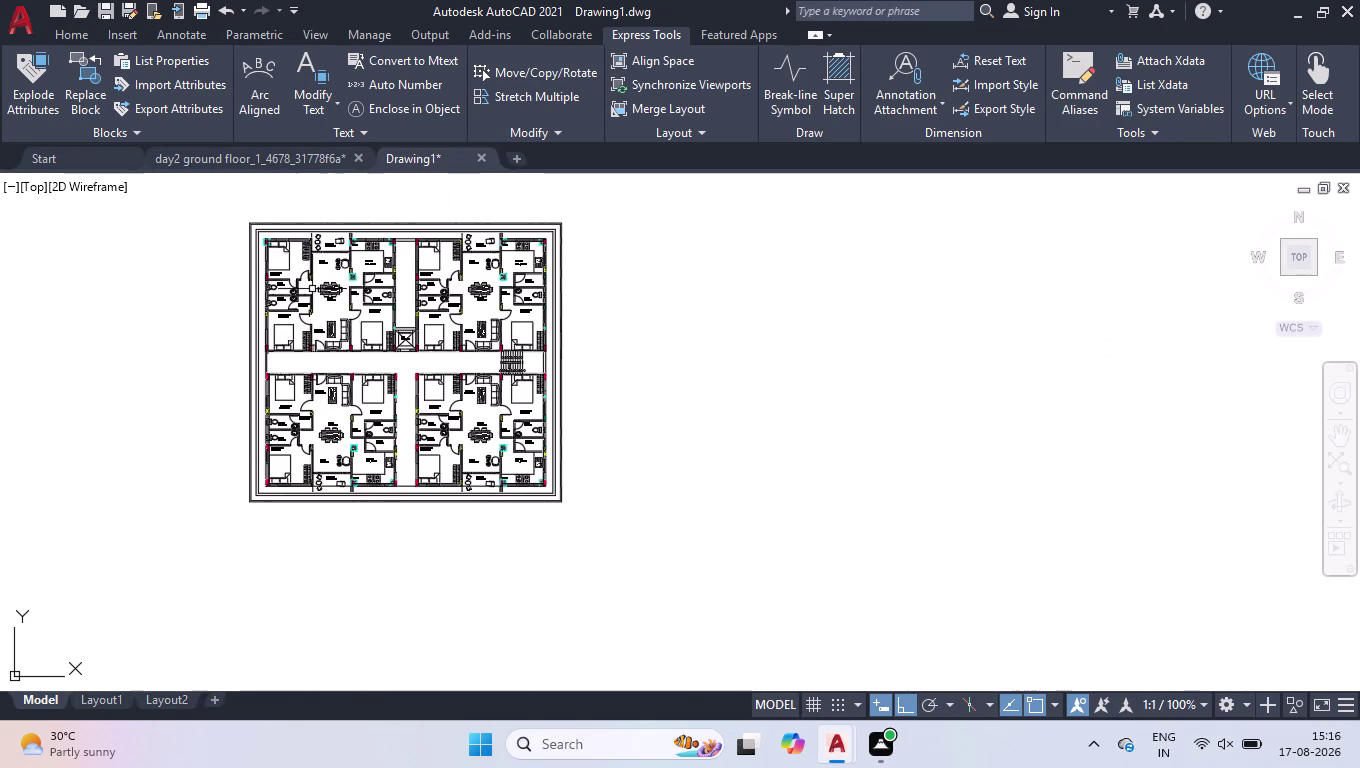
scroll(up, 3)
scroll(up, 3)
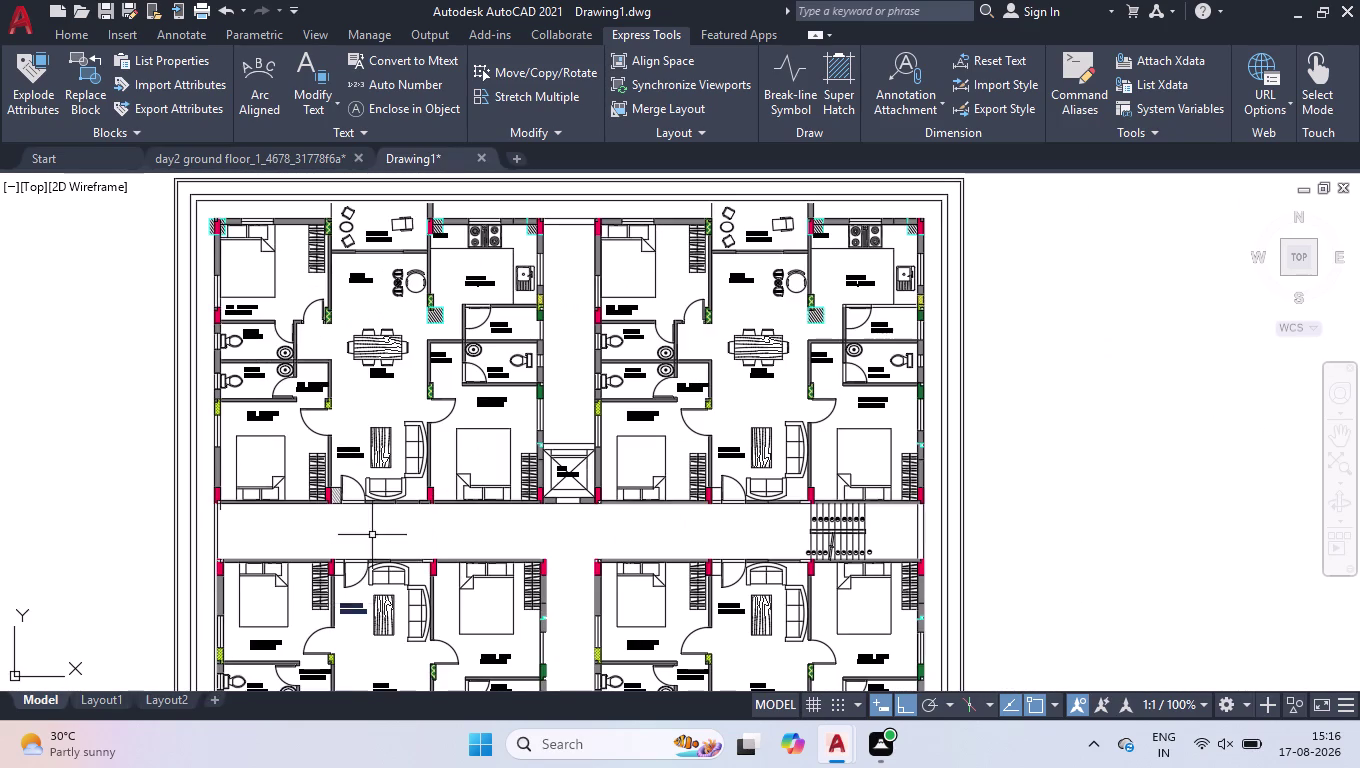
scroll(down, 3)
scroll(up, 3)
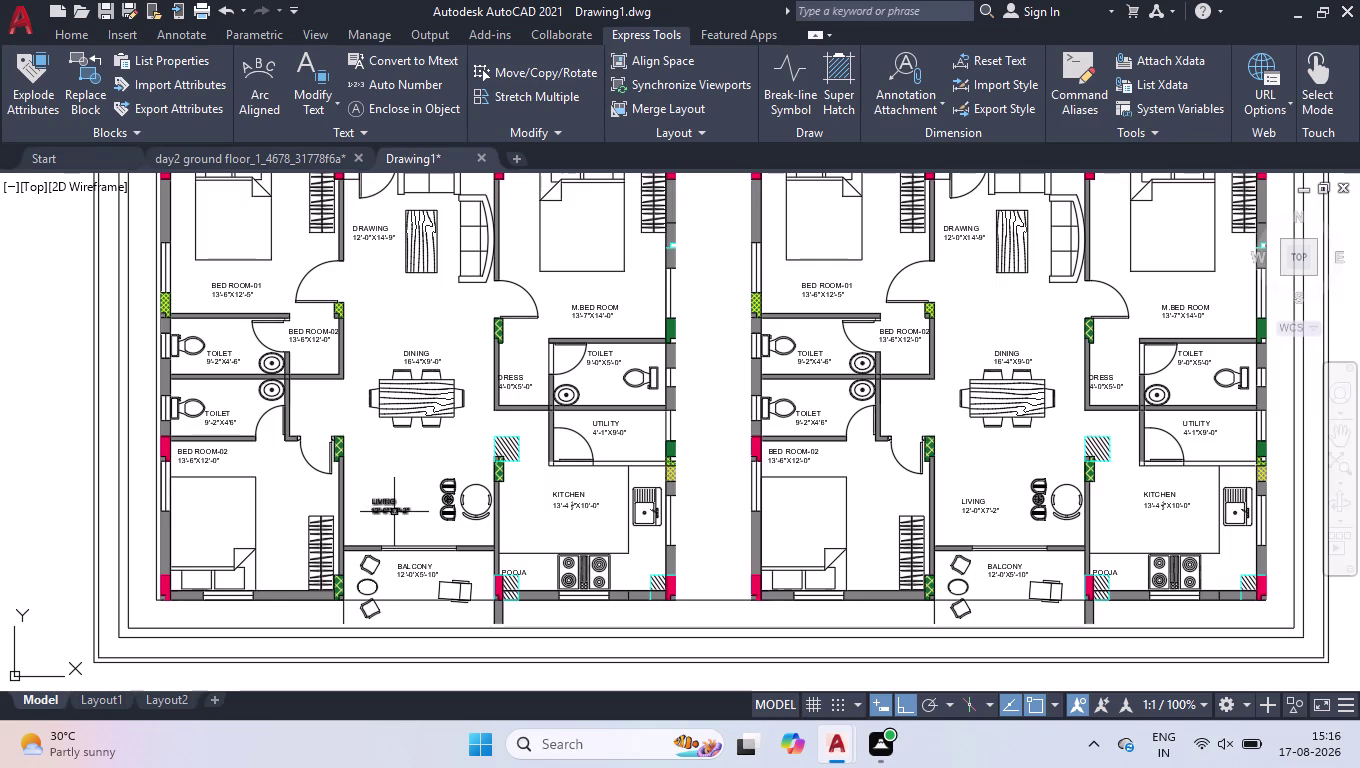
click(417, 599)
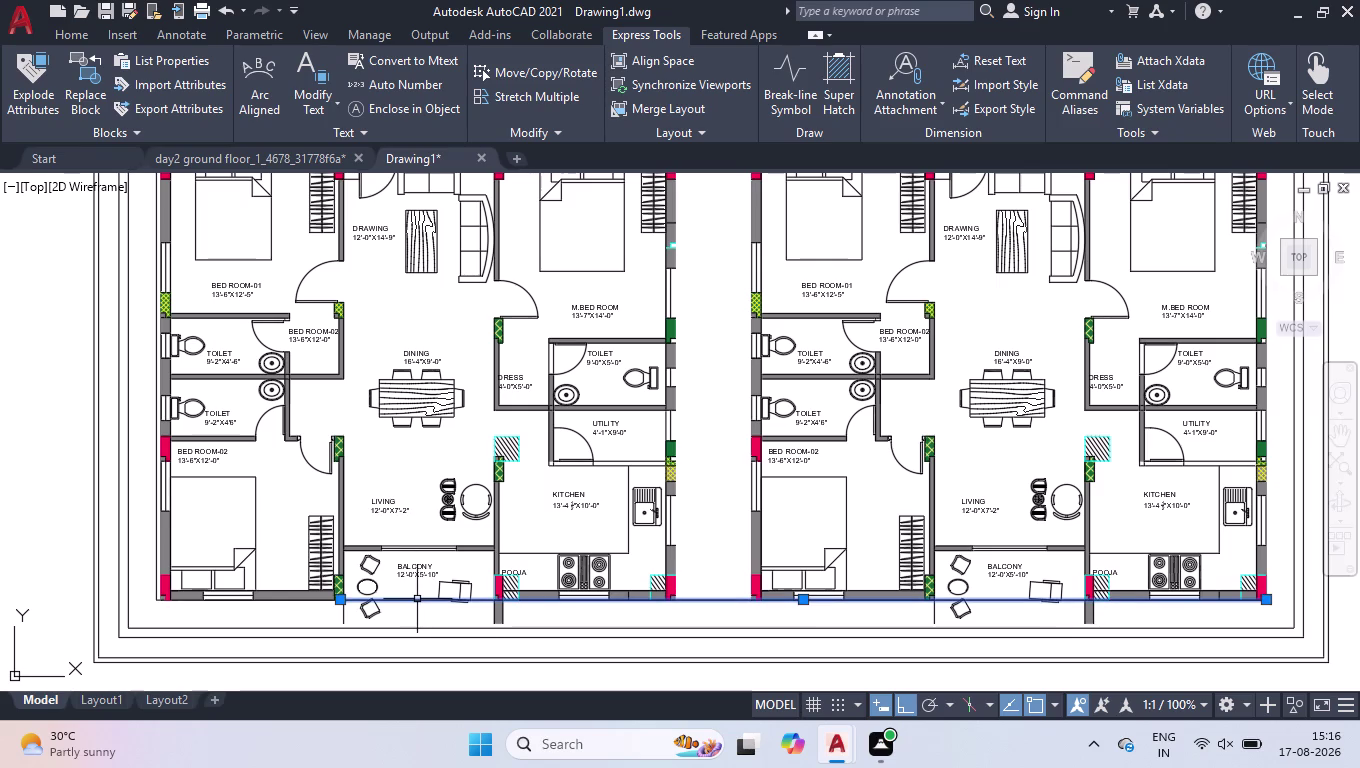
key(Delete)
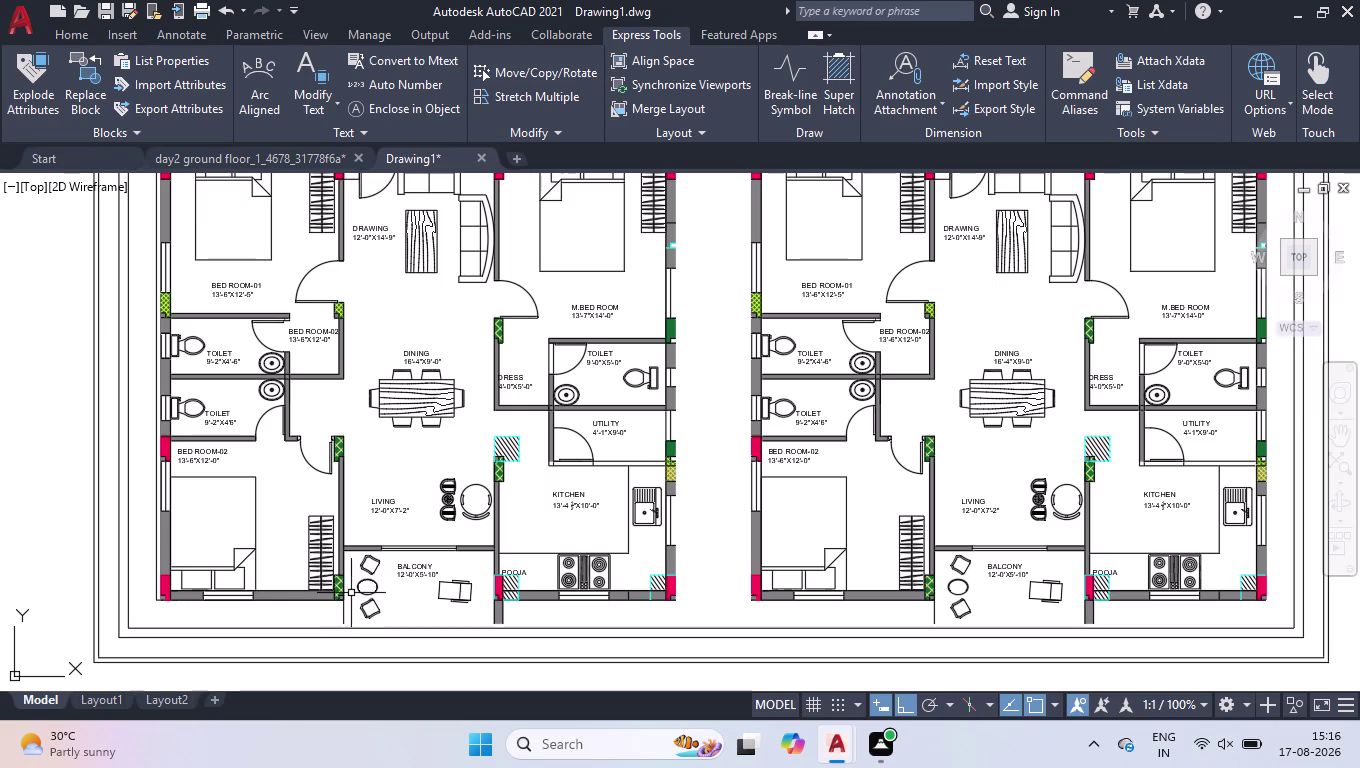
scroll(down, 3)
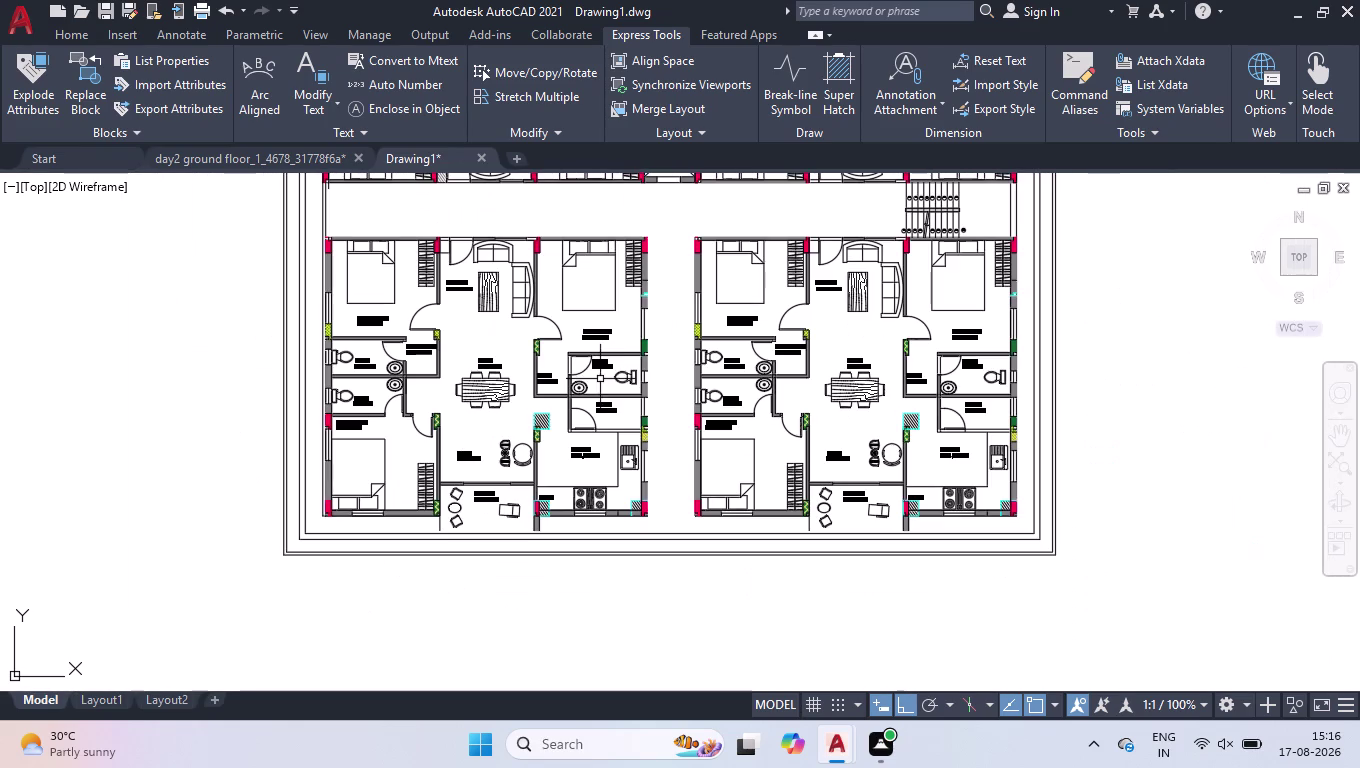
Draw a short horizontal line in the corridor above the bedroom wall.
key(l)
key(Return)
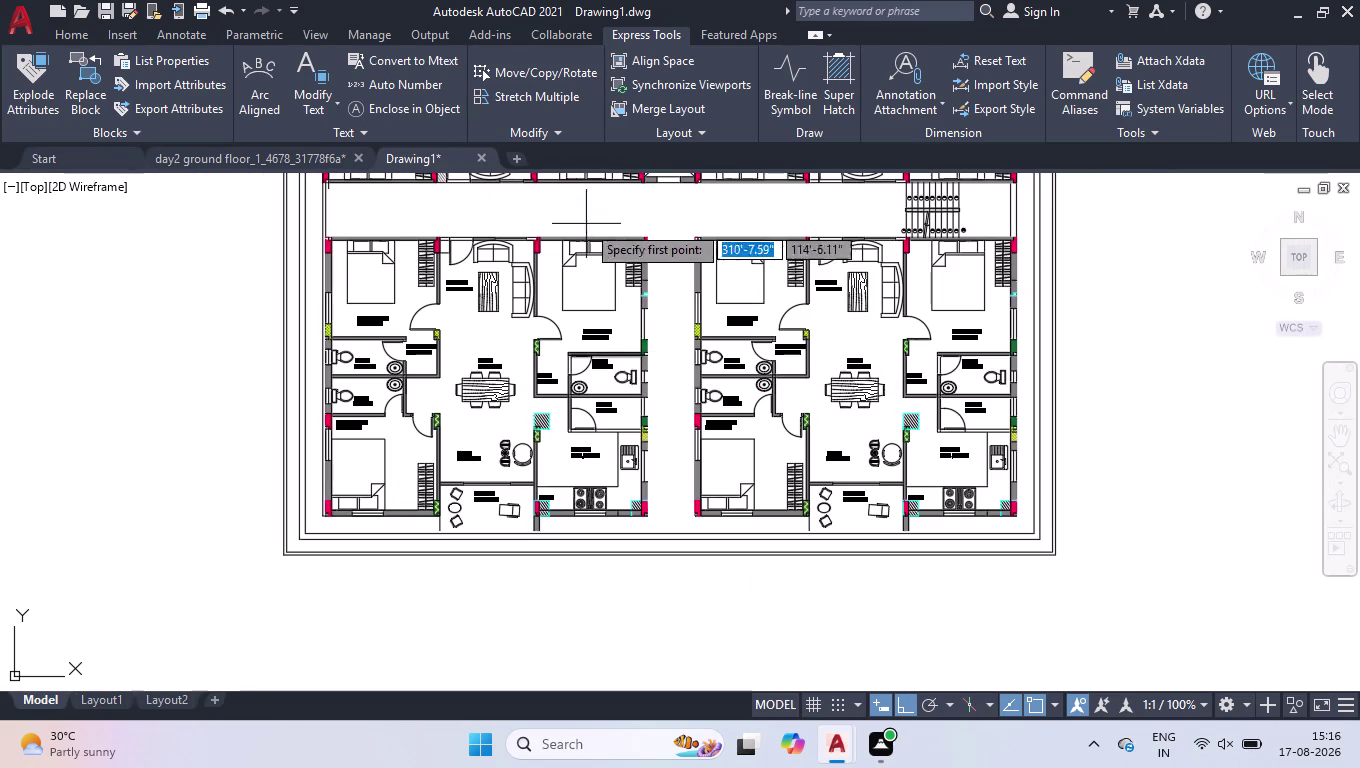
scroll(up, 3)
scroll(down, 3)
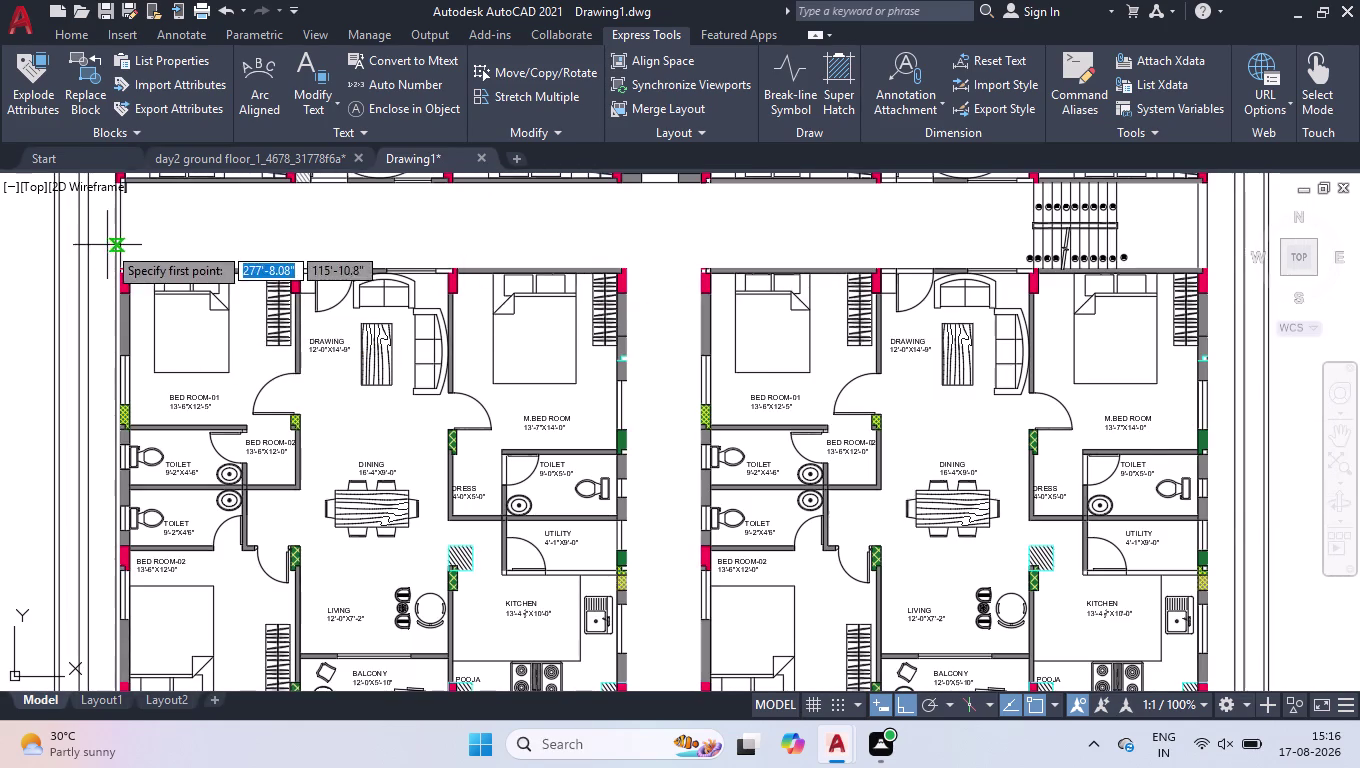
scroll(up, 3)
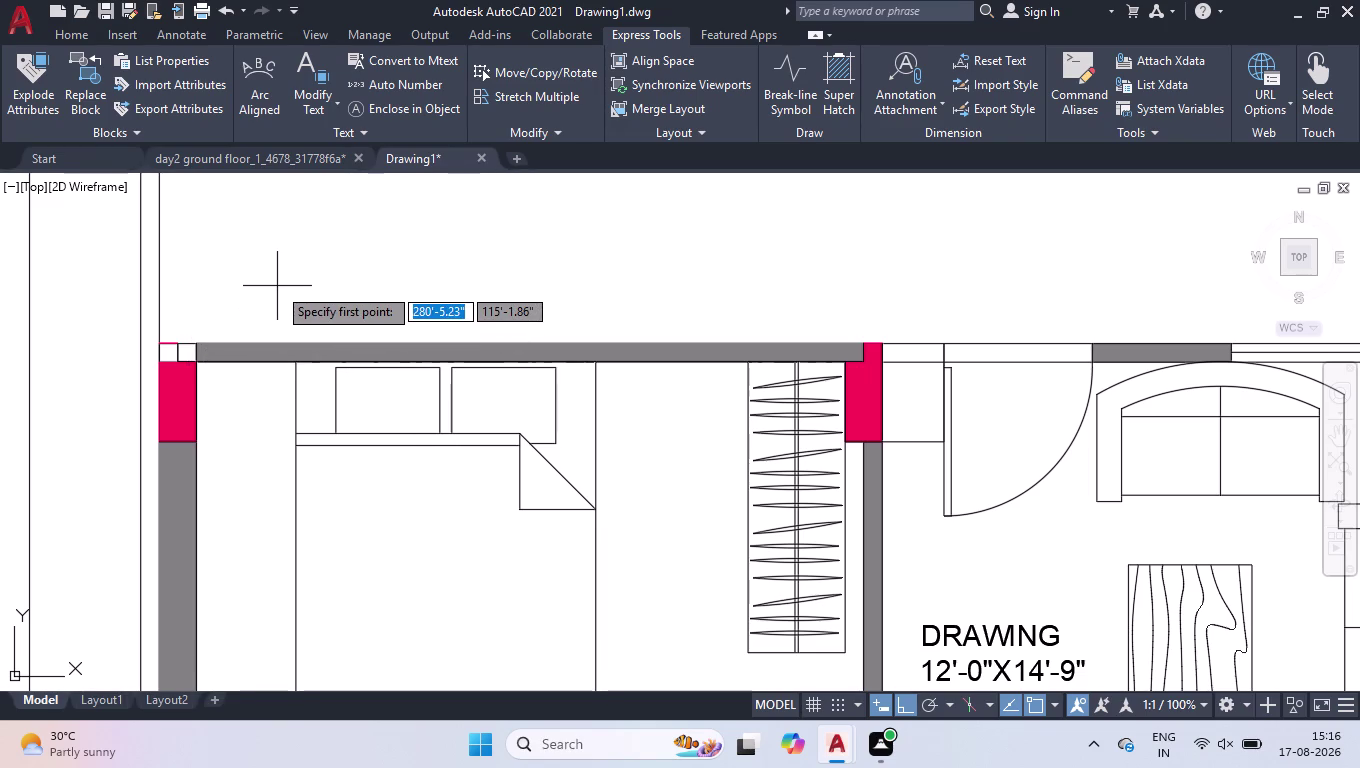
scroll(down, 3)
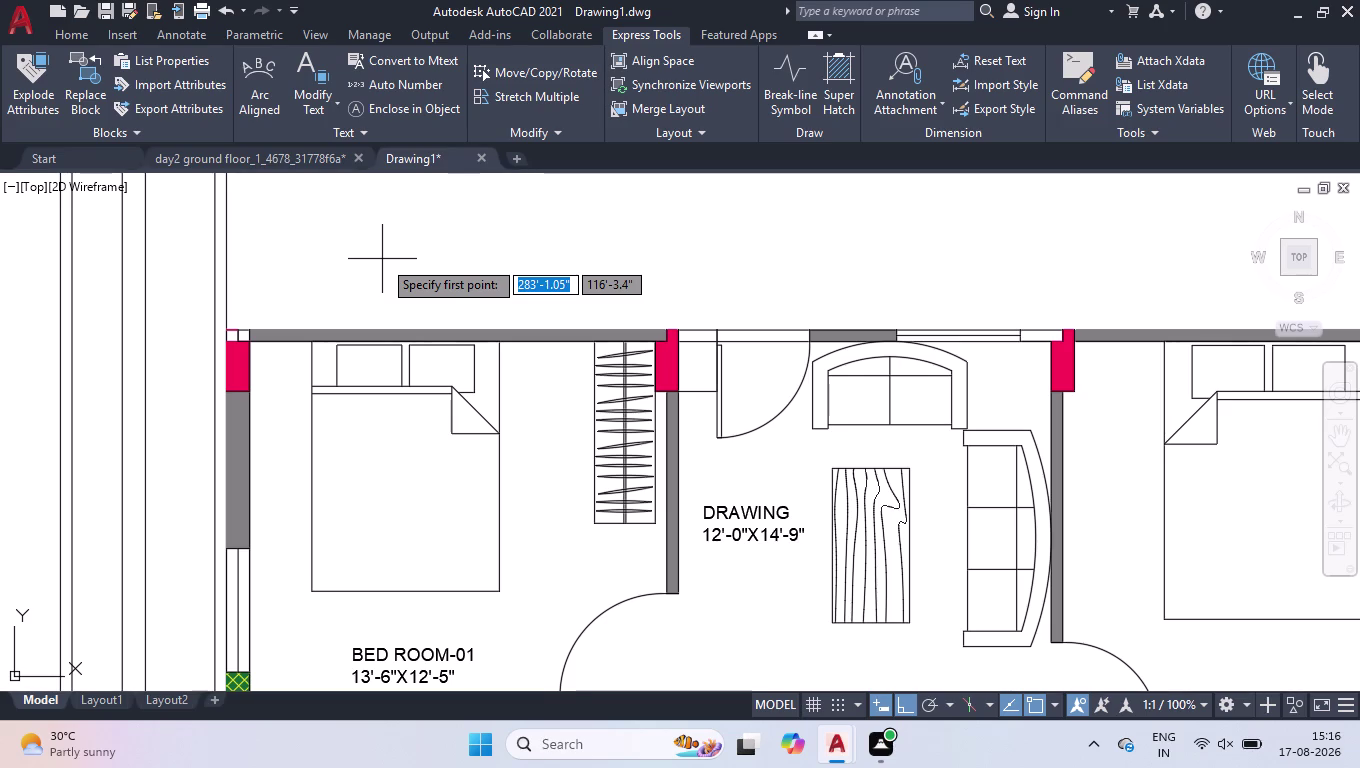
key(space)
key(space)
click(350, 250)
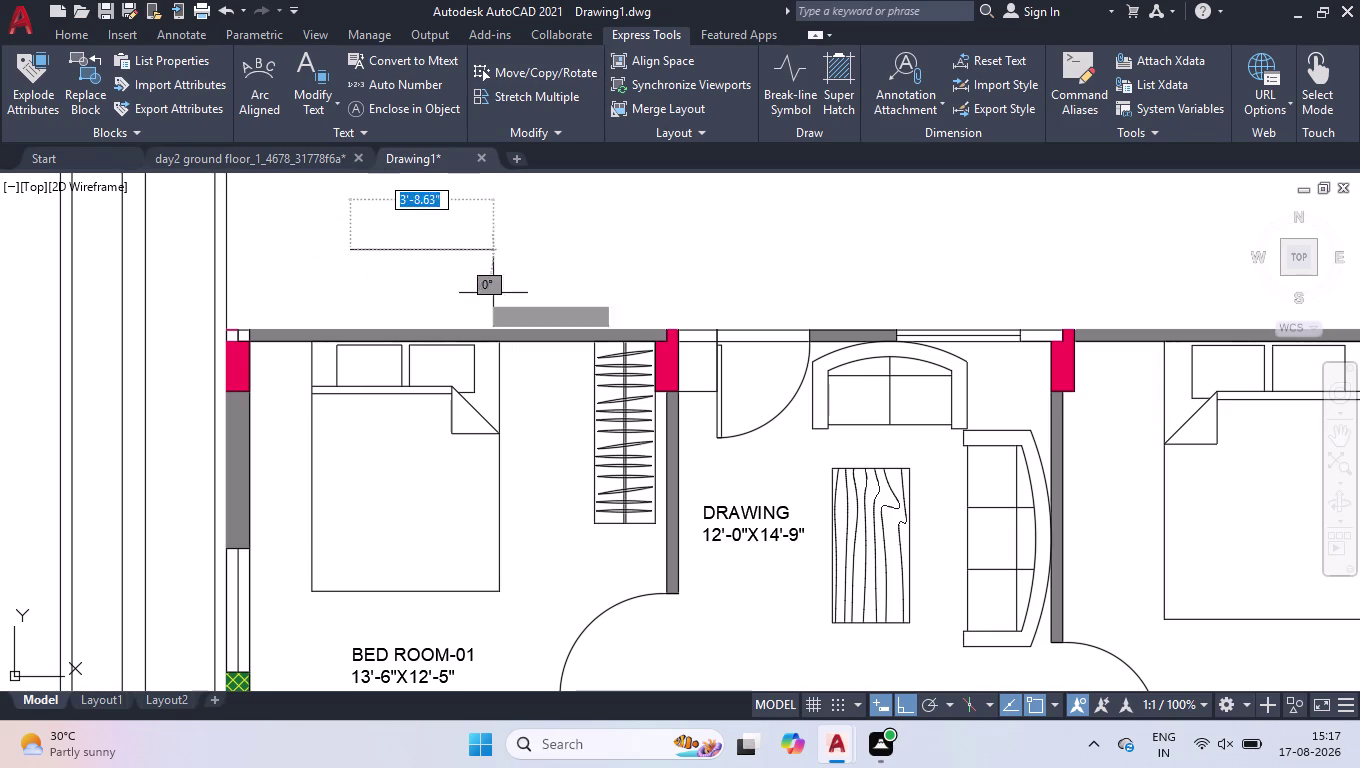
click(512, 290)
key(space)
Select the newly drawn short line and delete it.
drag(511, 201, 507, 213)
click(444, 270)
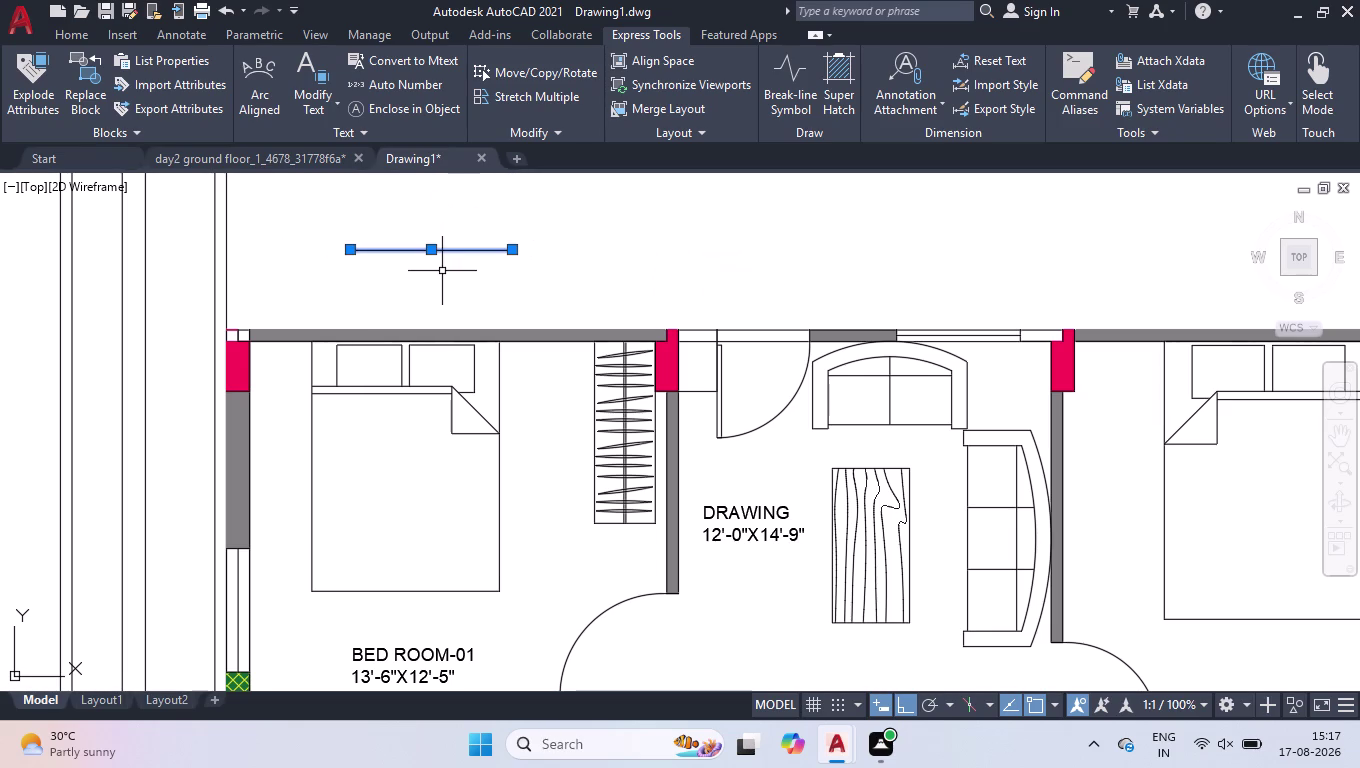
key(Delete)
scroll(down, 3)
scroll(down, 3)
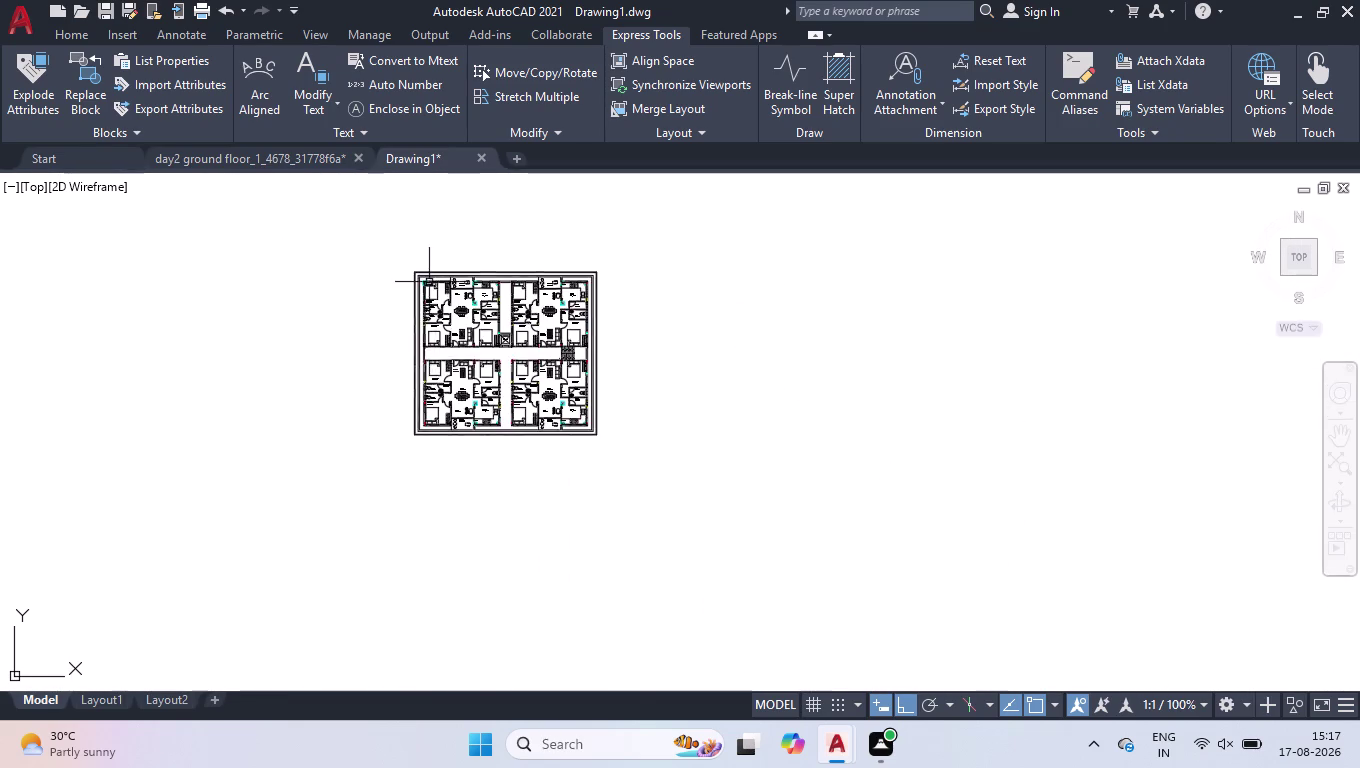
scroll(up, 3)
scroll(up, 3)
Window-select the whole four-unit floor plan.
click(294, 226)
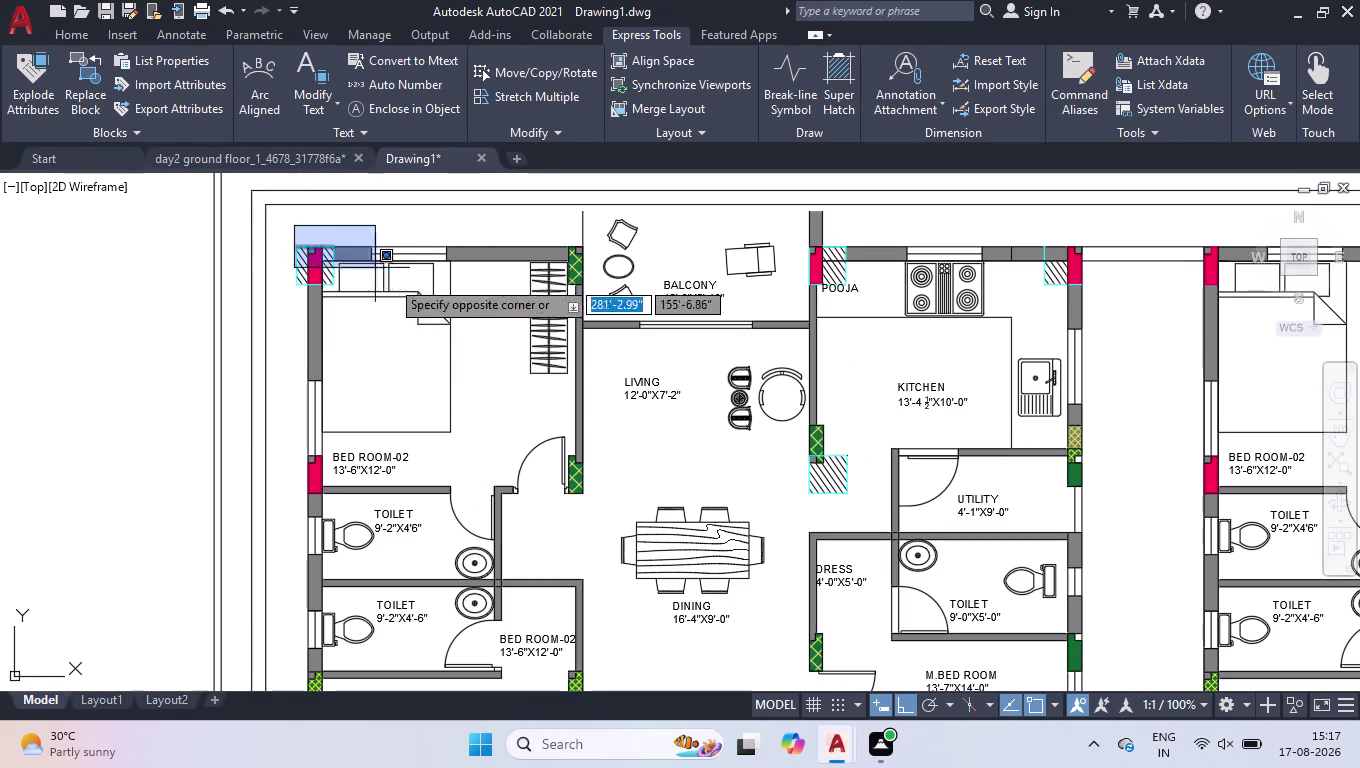
scroll(down, 3)
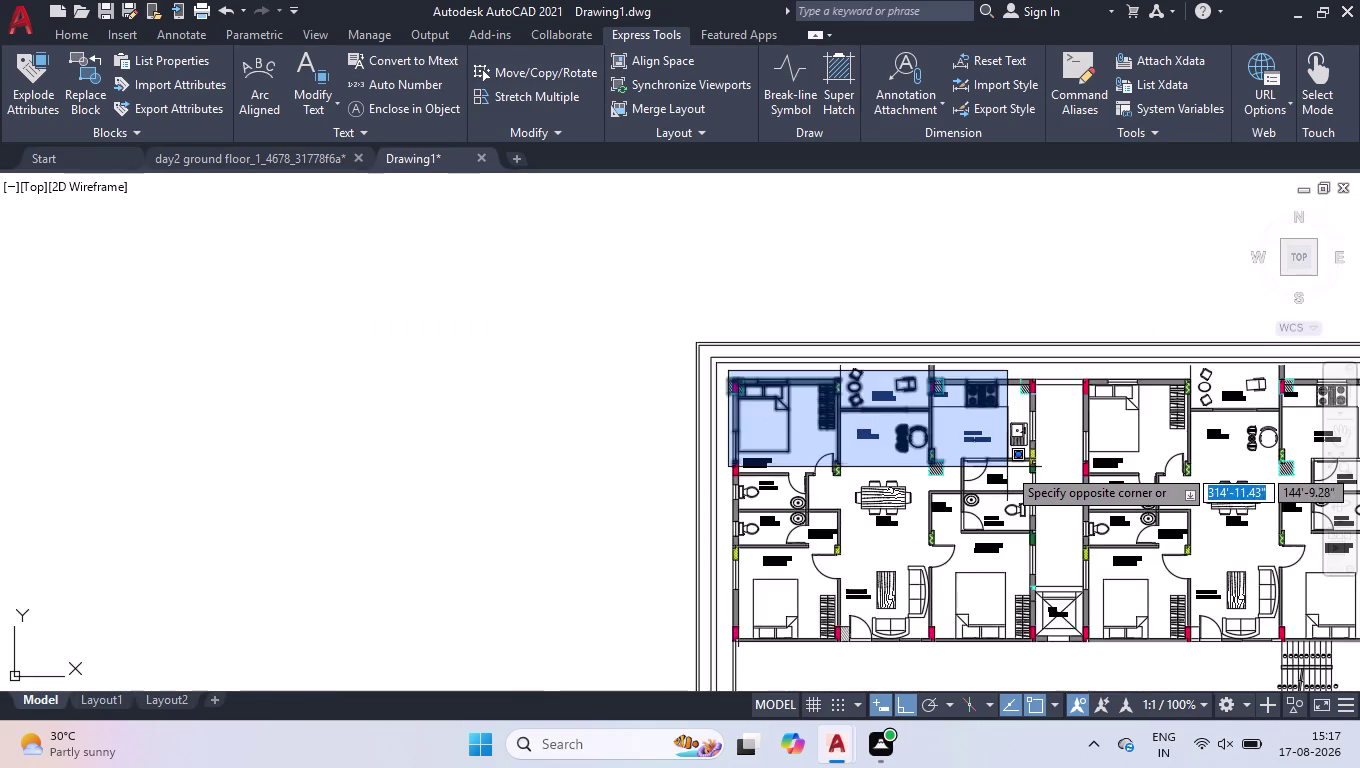
scroll(down, 3)
scroll(up, 3)
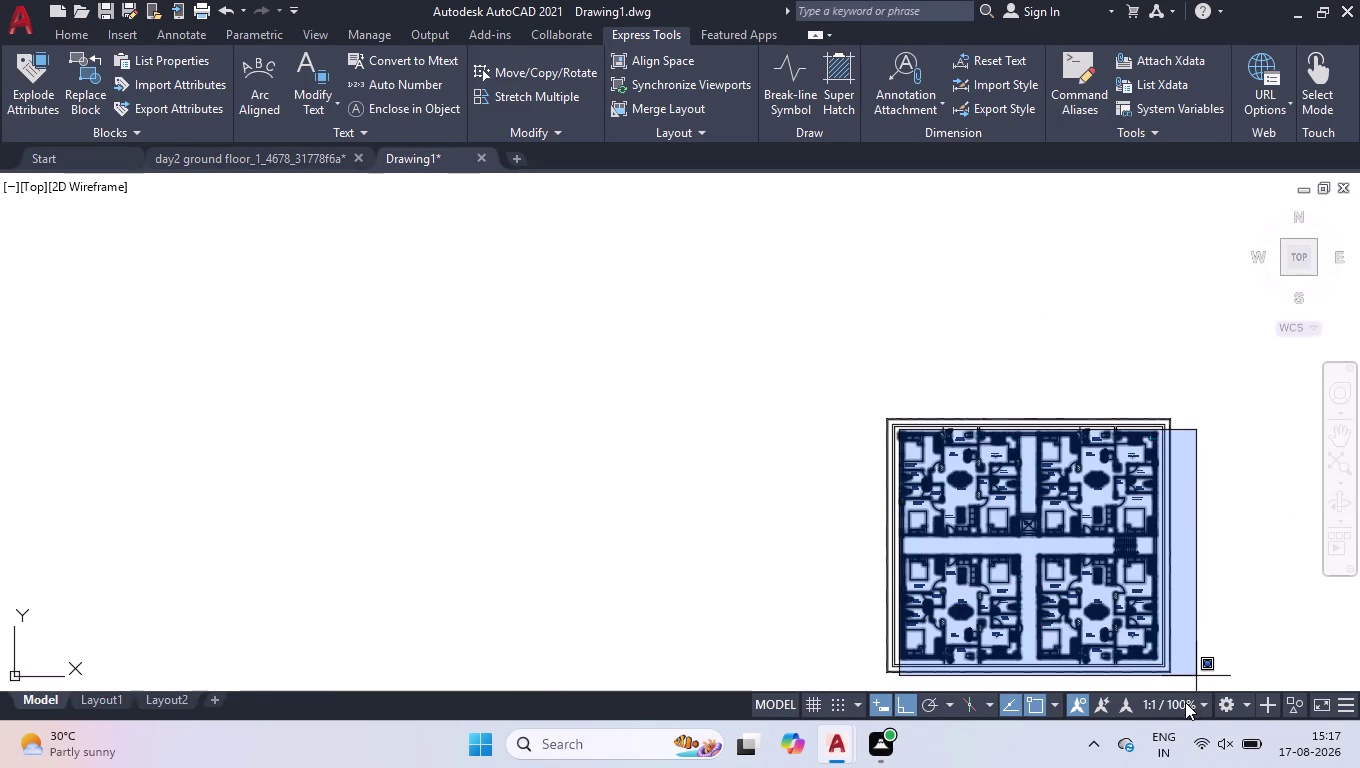
scroll(up, 3)
scroll(up, 3)
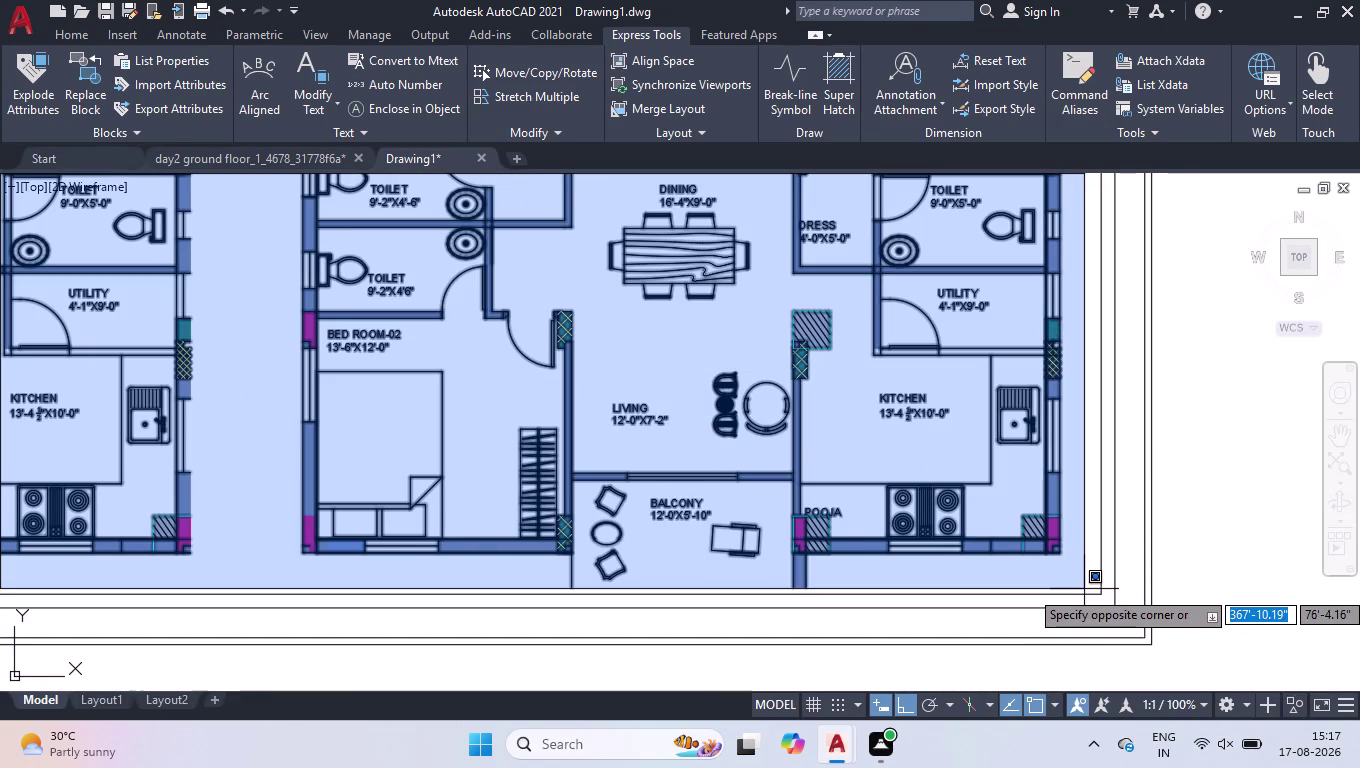
click(1084, 589)
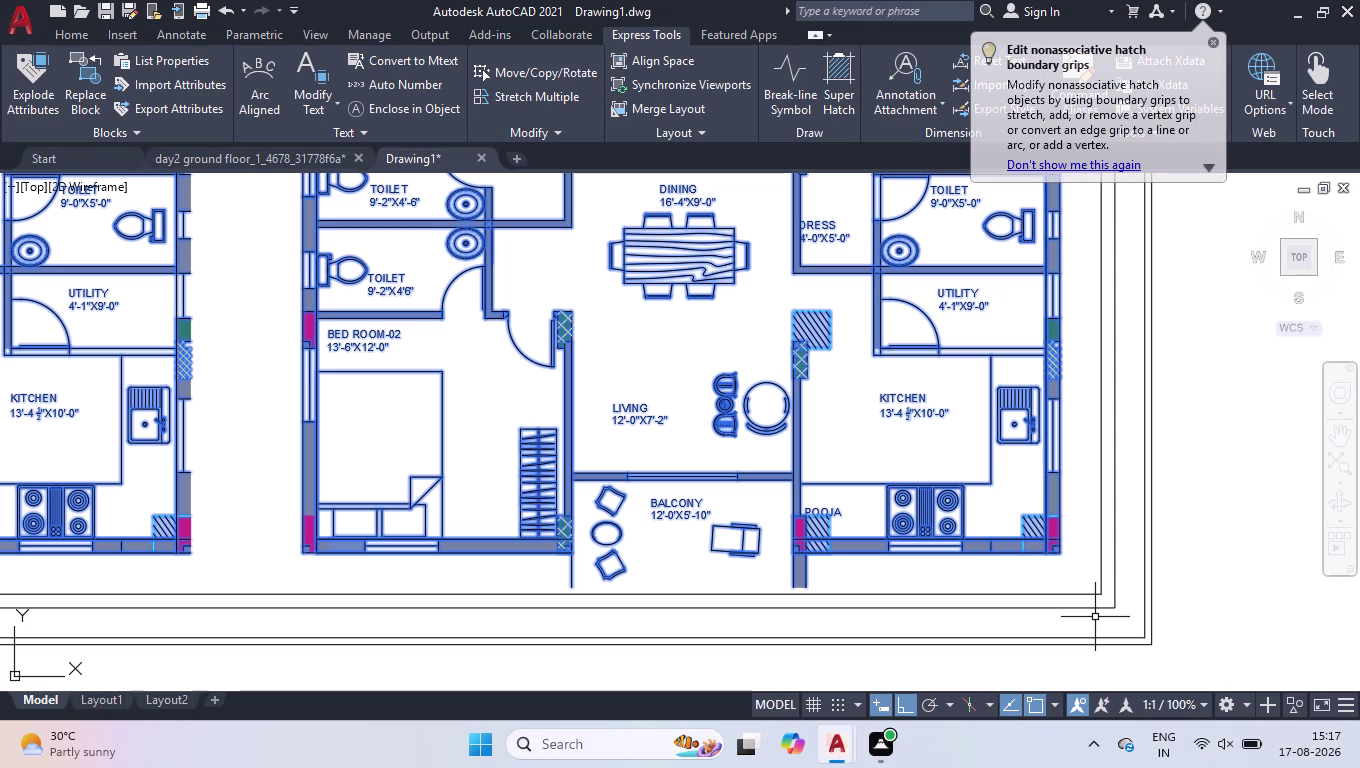
Start moving the plan from its corner with MOV, then undo.
text(mov)
key(Return)
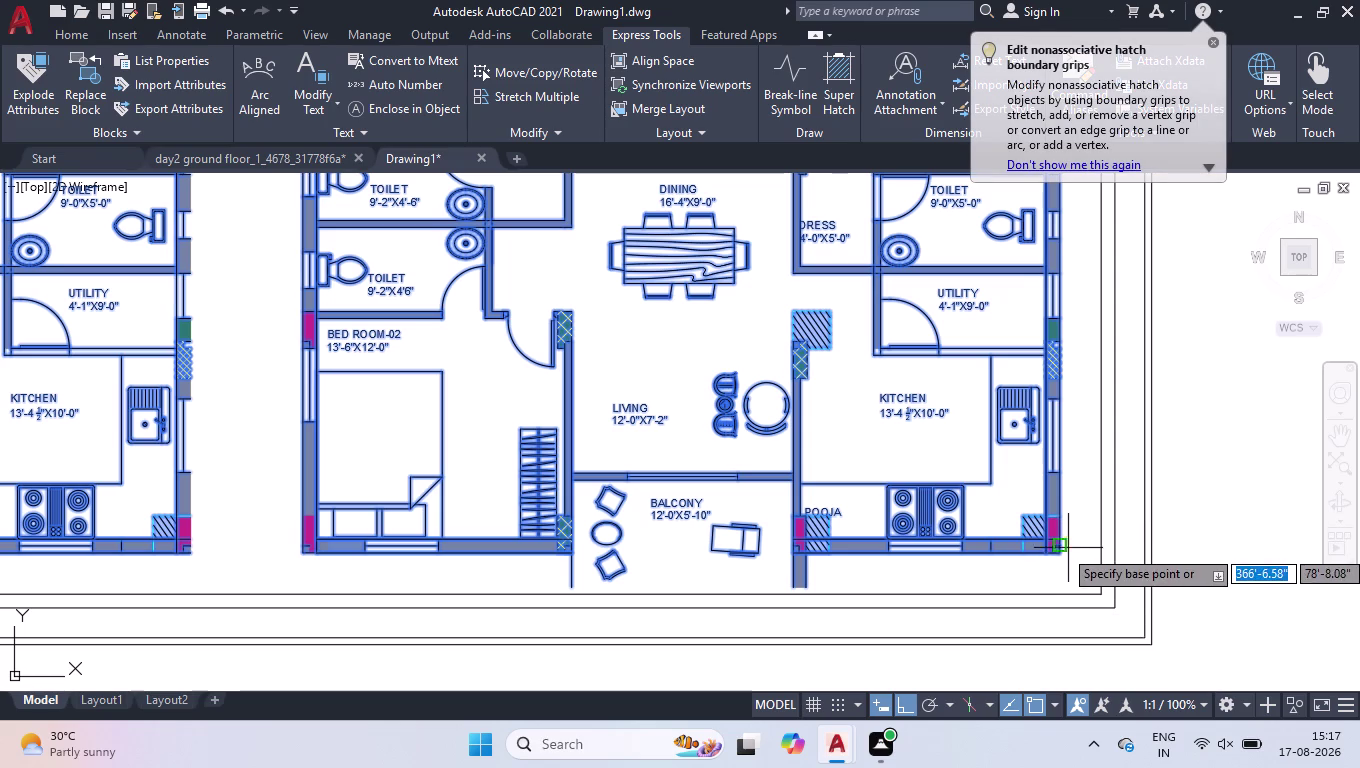
click(1063, 555)
scroll(down, 3)
scroll(down, 3)
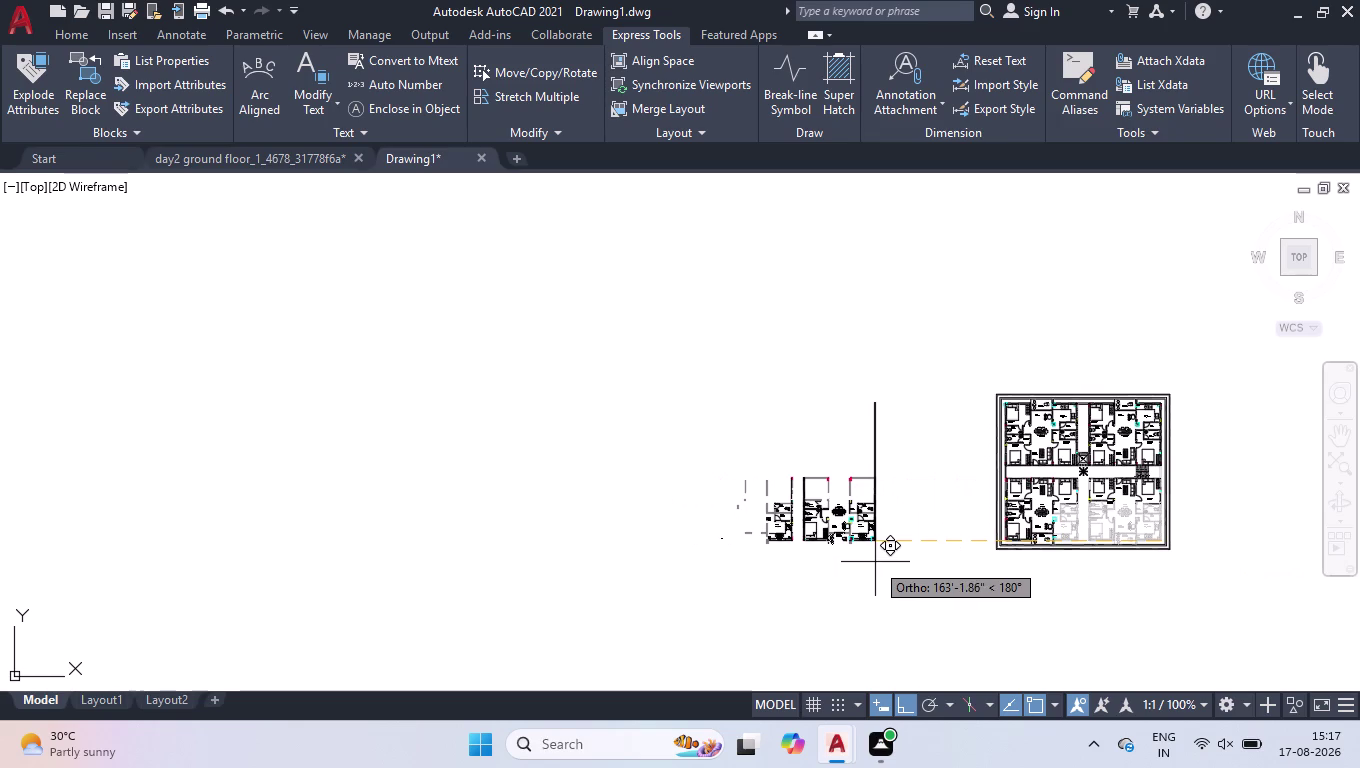
key(space)
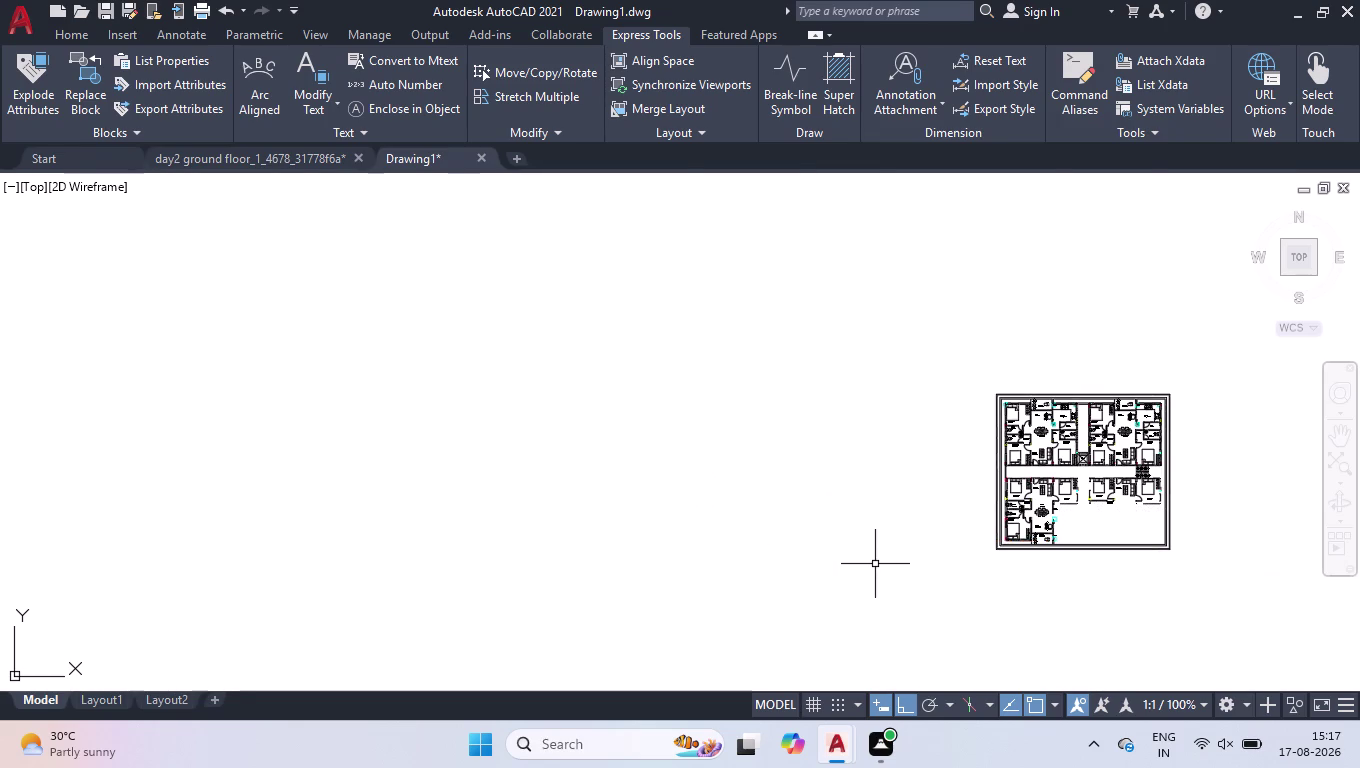
key(u)
key(Return)
Zoom out to the full plan and select the outer offset boundary.
scroll(down, 3)
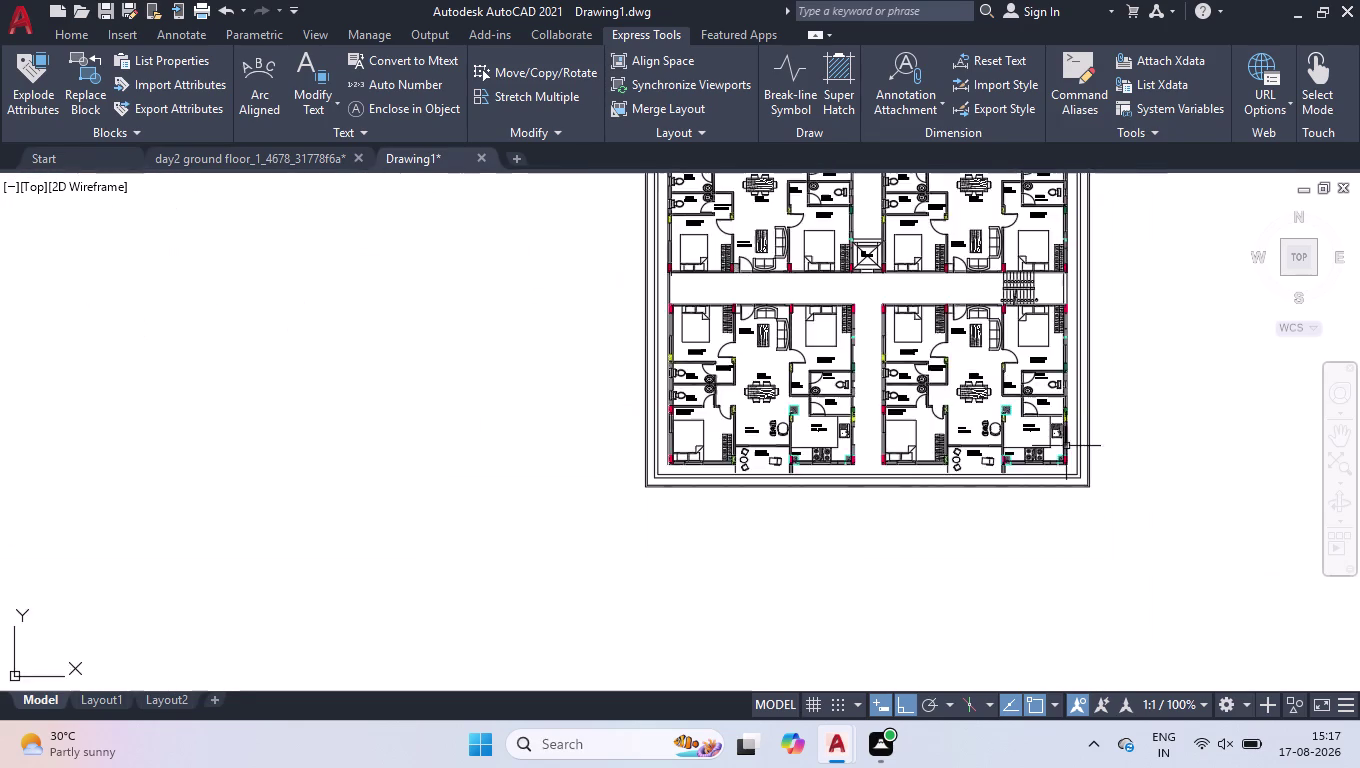
scroll(down, 3)
scroll(up, 3)
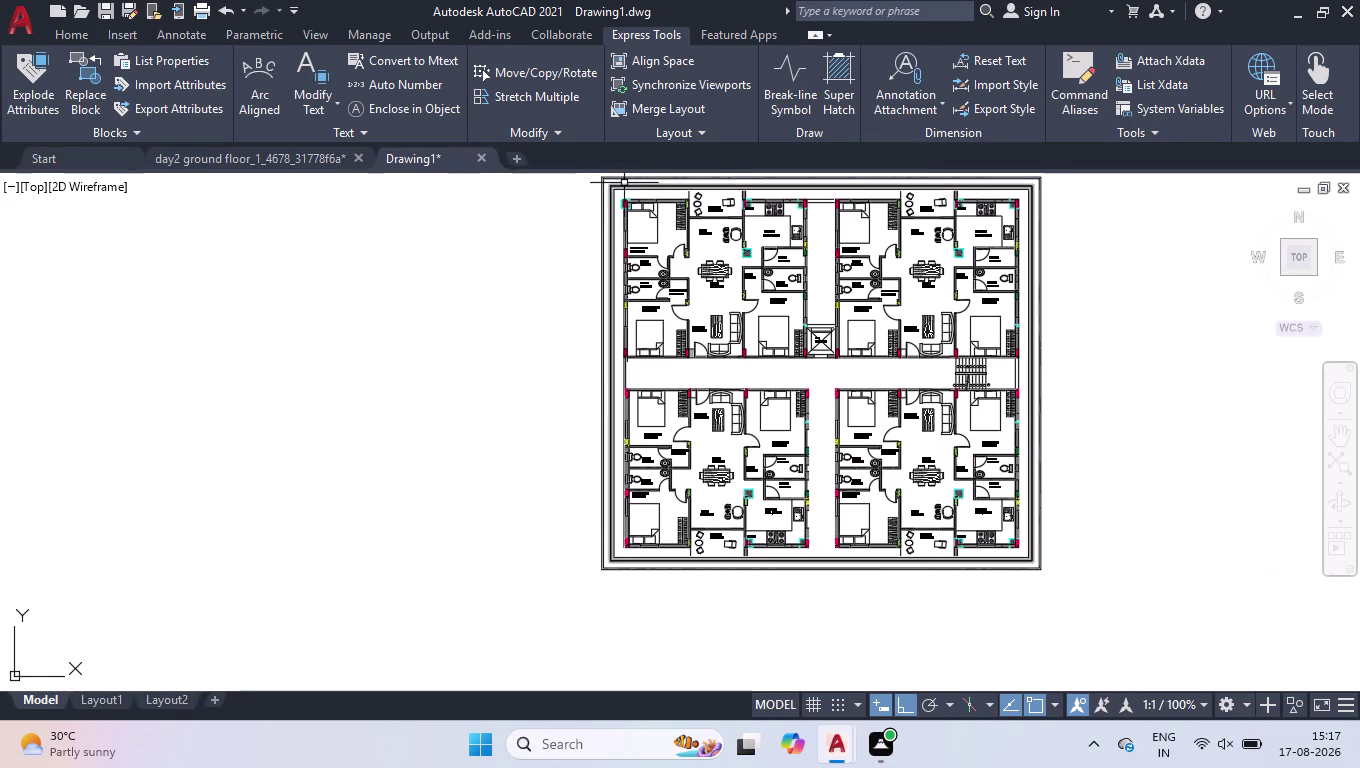
click(615, 192)
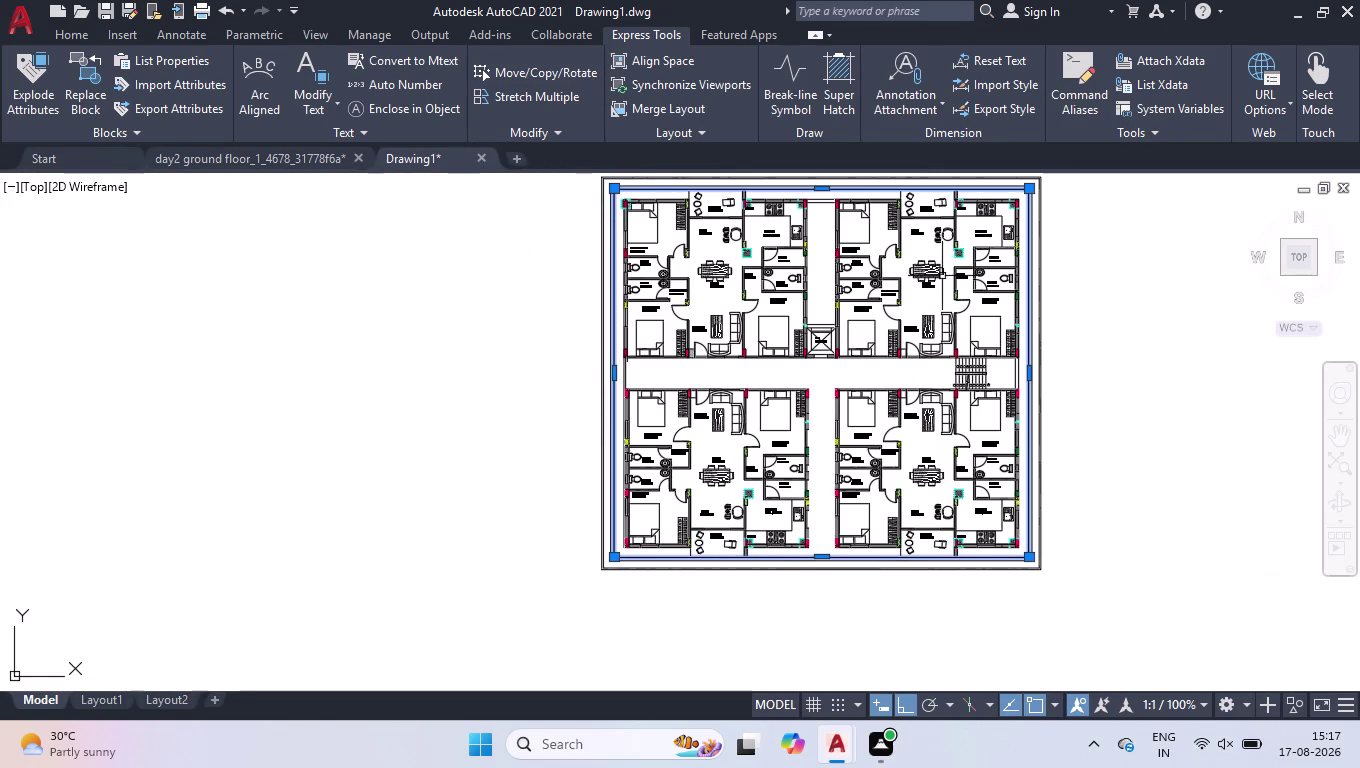
click(1114, 285)
key(space)
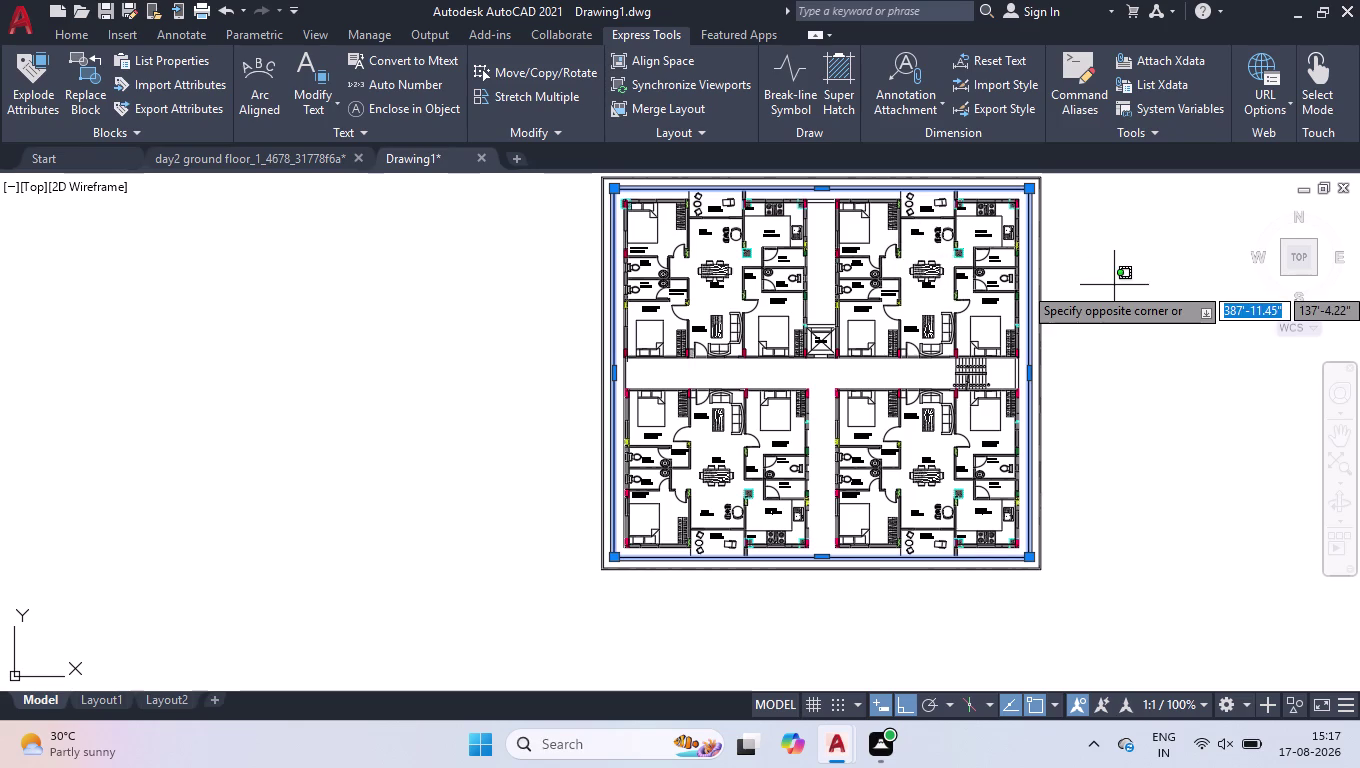
key(space)
key(space)
click(1114, 285)
key(space)
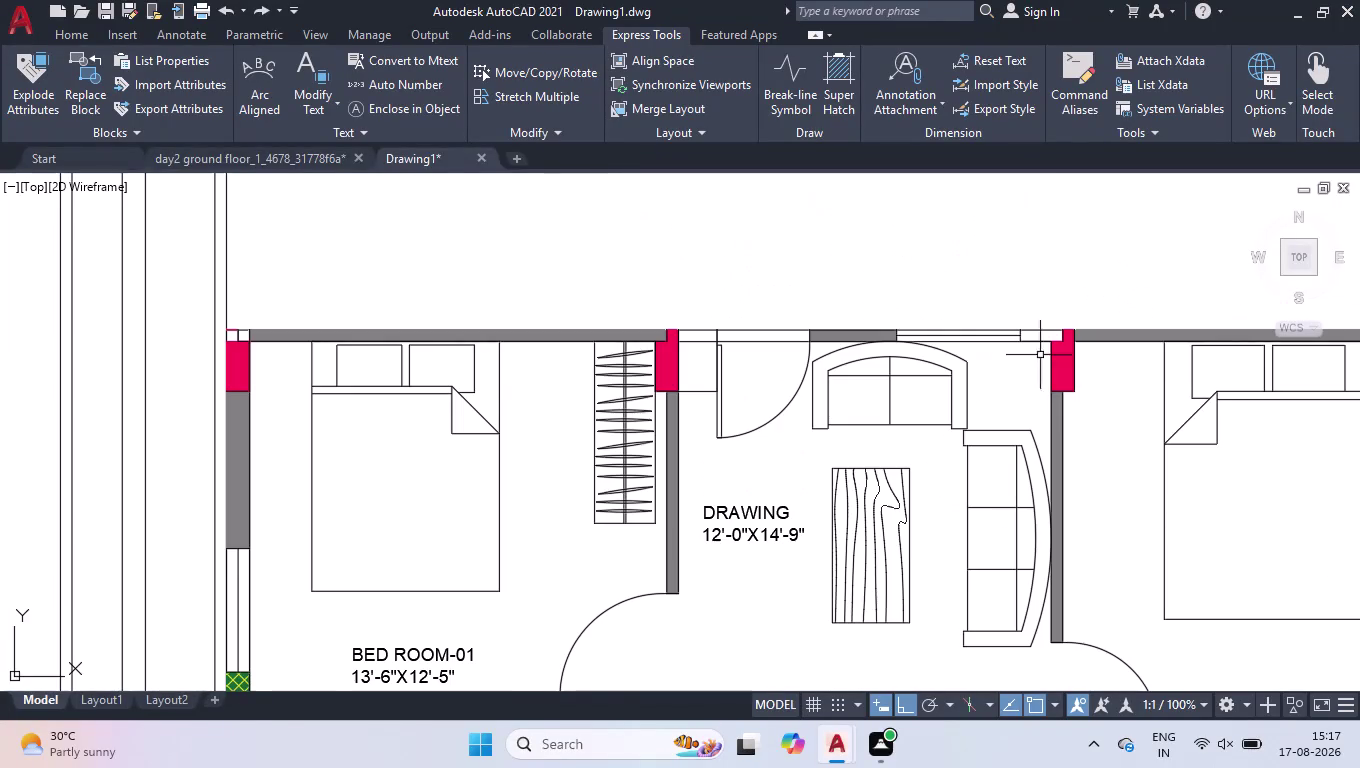
scroll(down, 3)
scroll(down, 3)
scroll(down, 3)
scroll(up, 3)
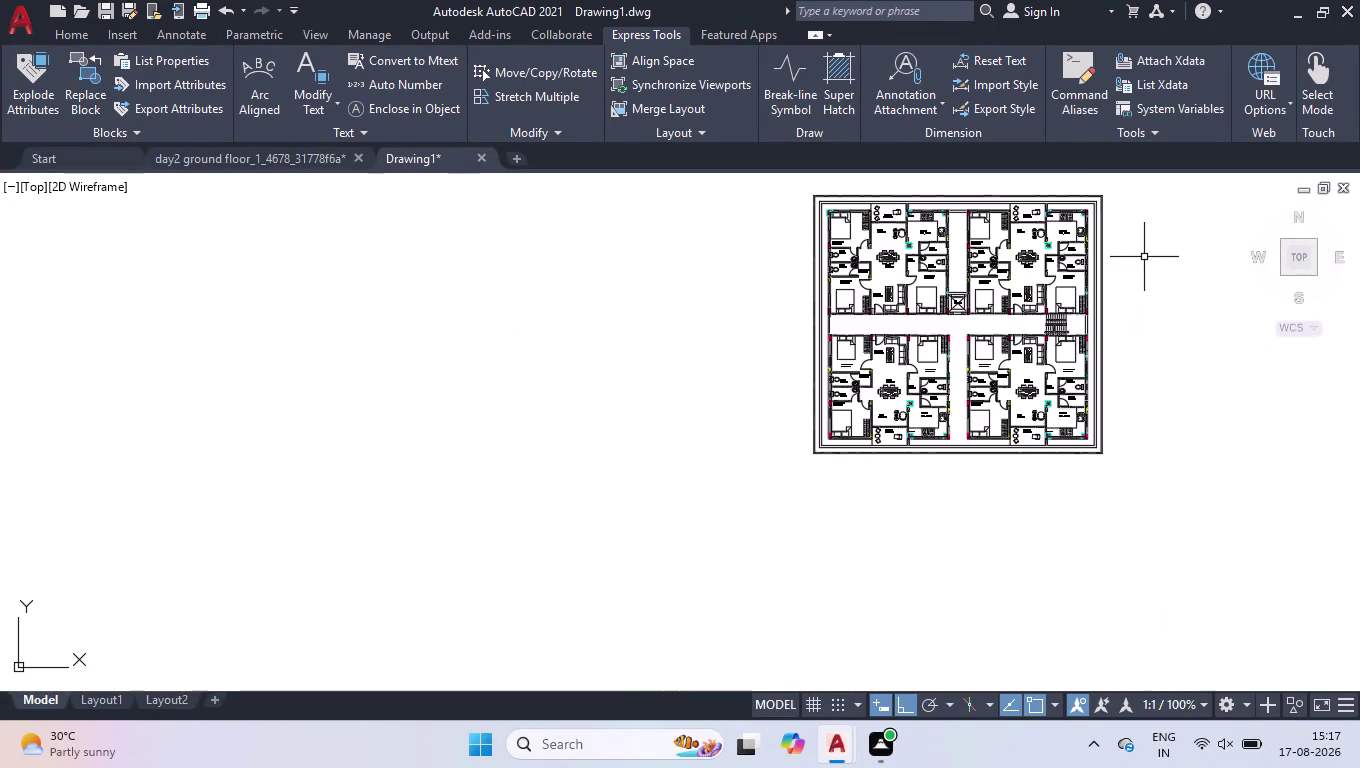
scroll(up, 3)
scroll(up, 3)
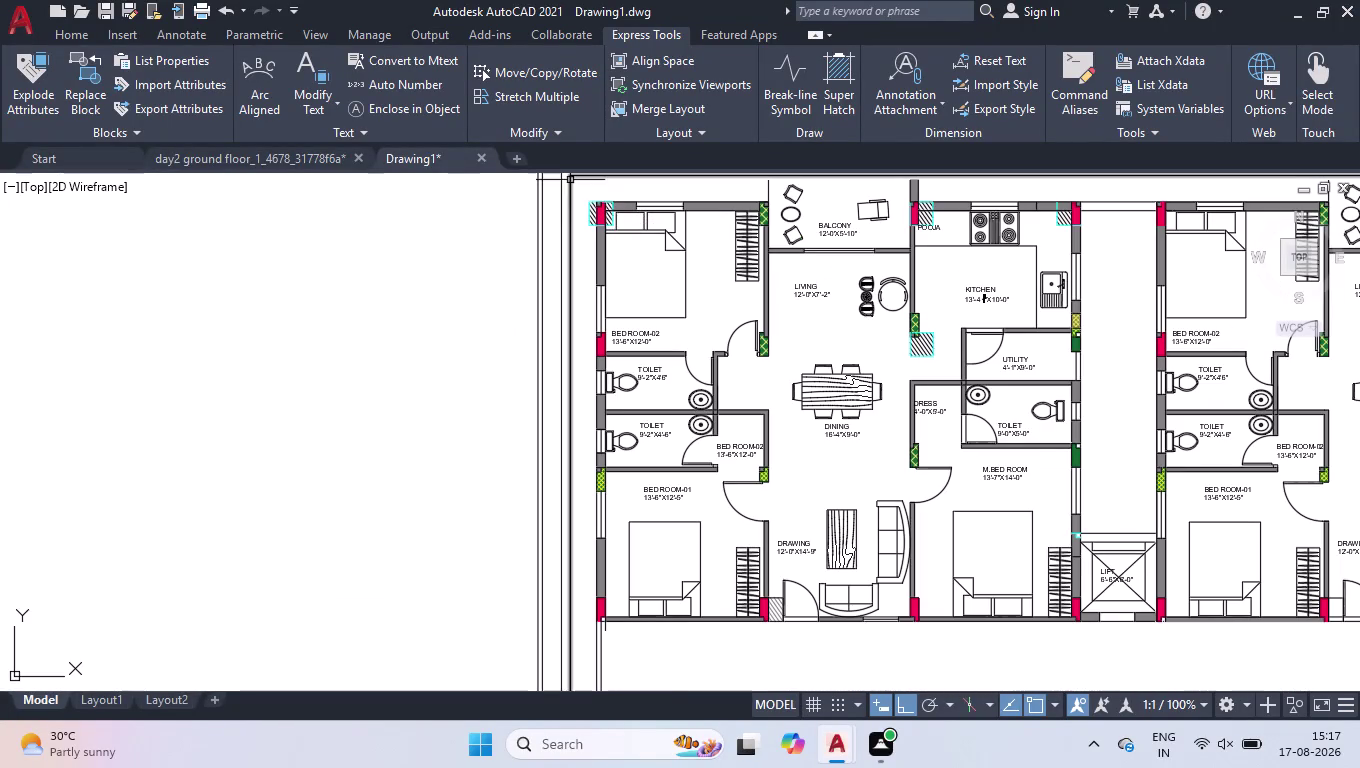
click(580, 188)
scroll(down, 3)
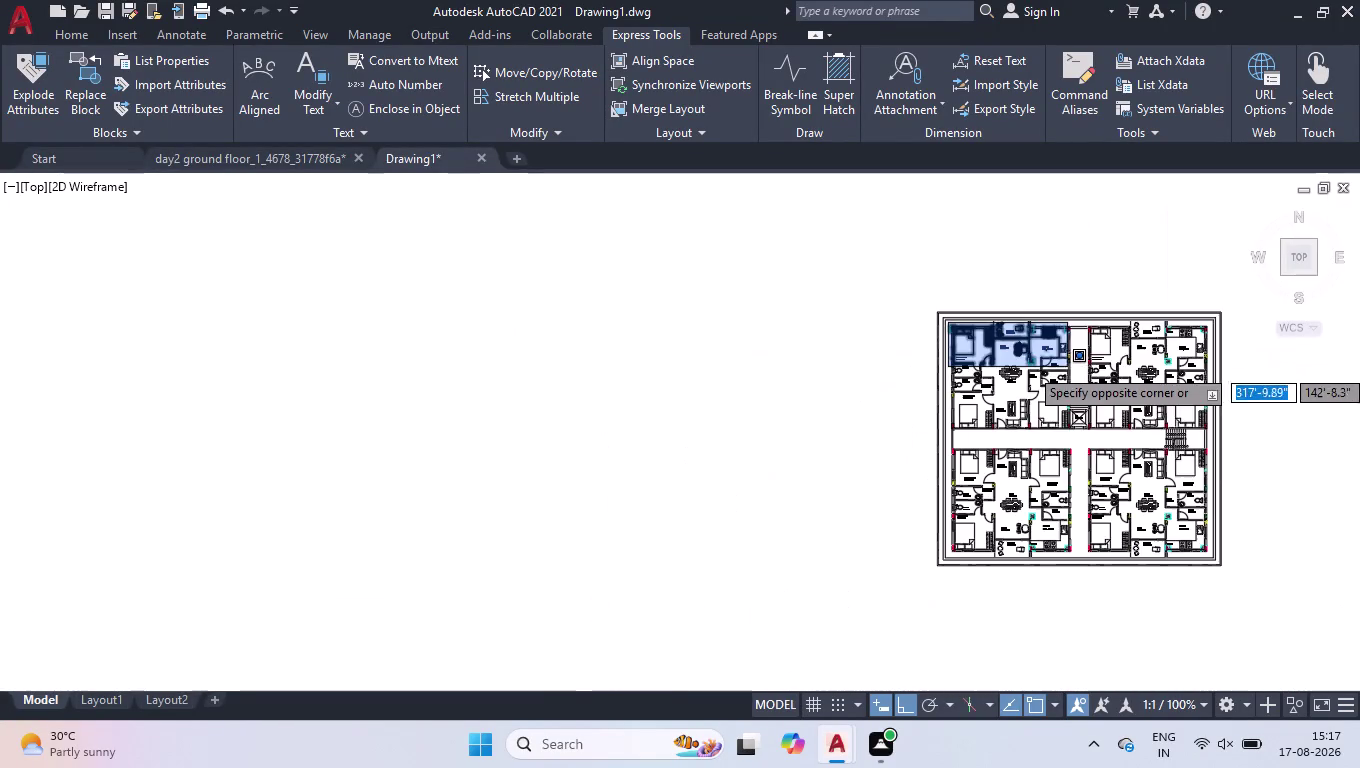
scroll(up, 3)
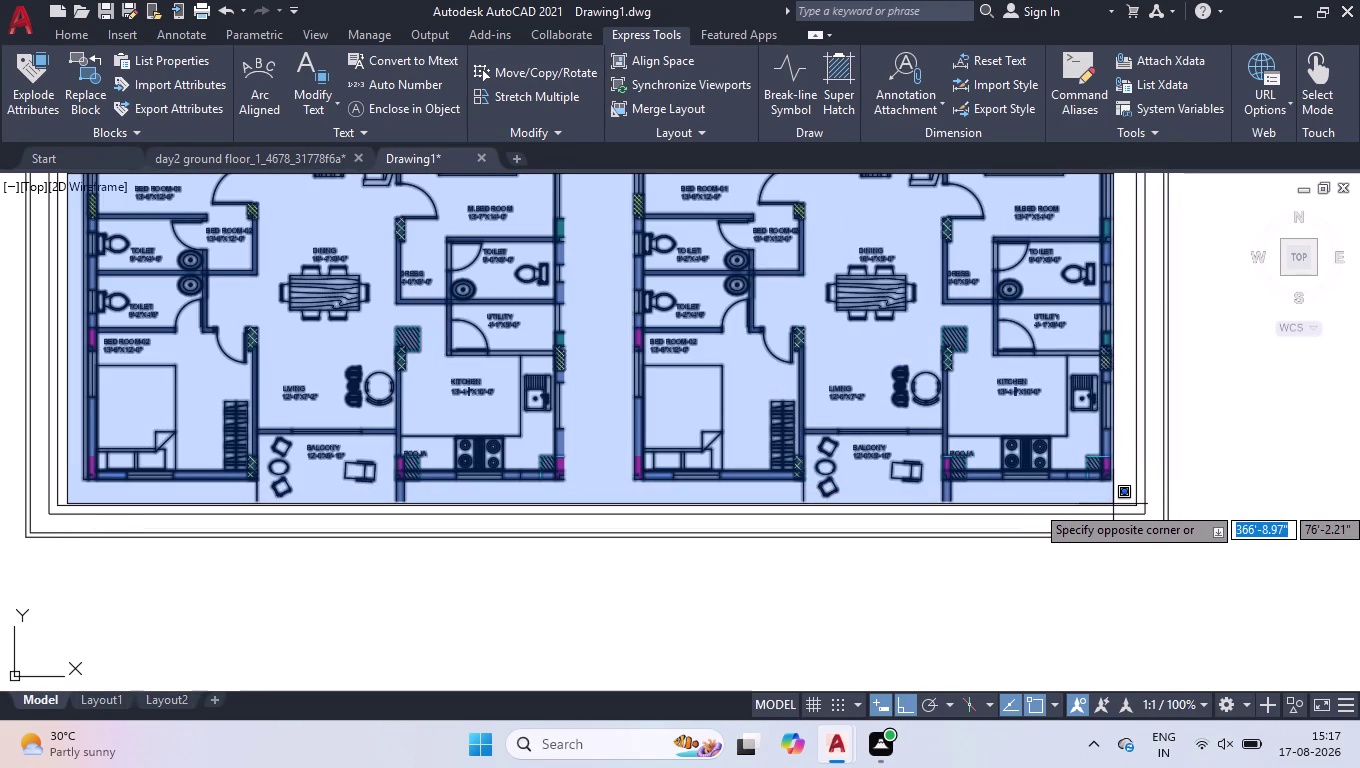
click(1113, 504)
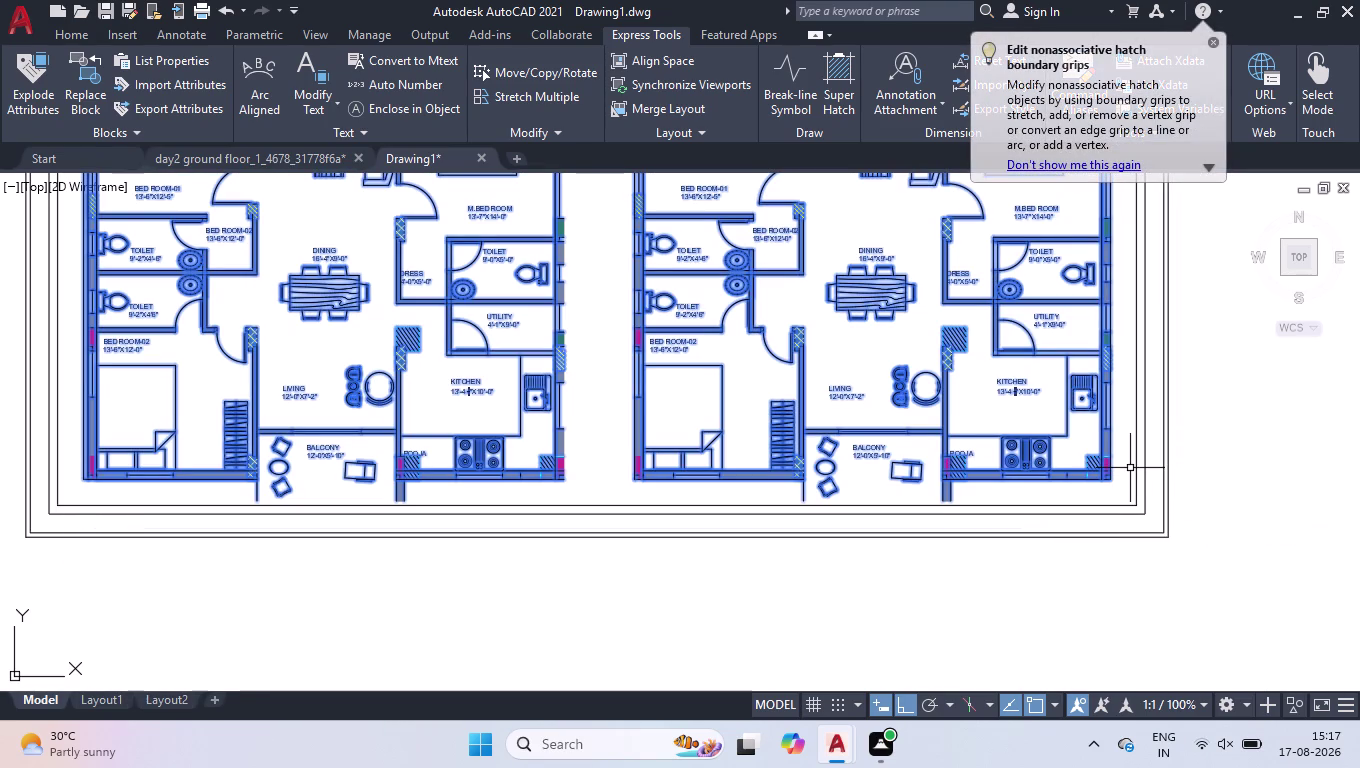
text(mov)
key(Return)
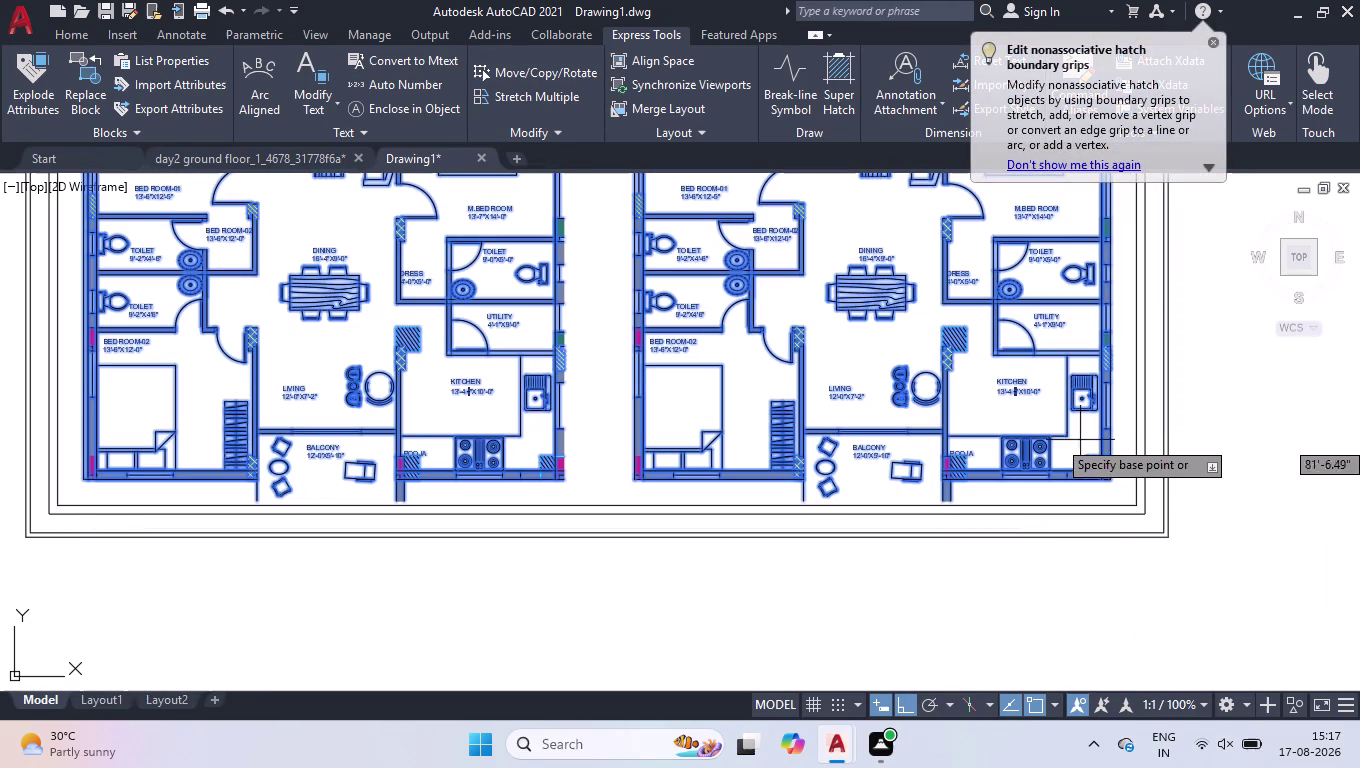
click(1114, 483)
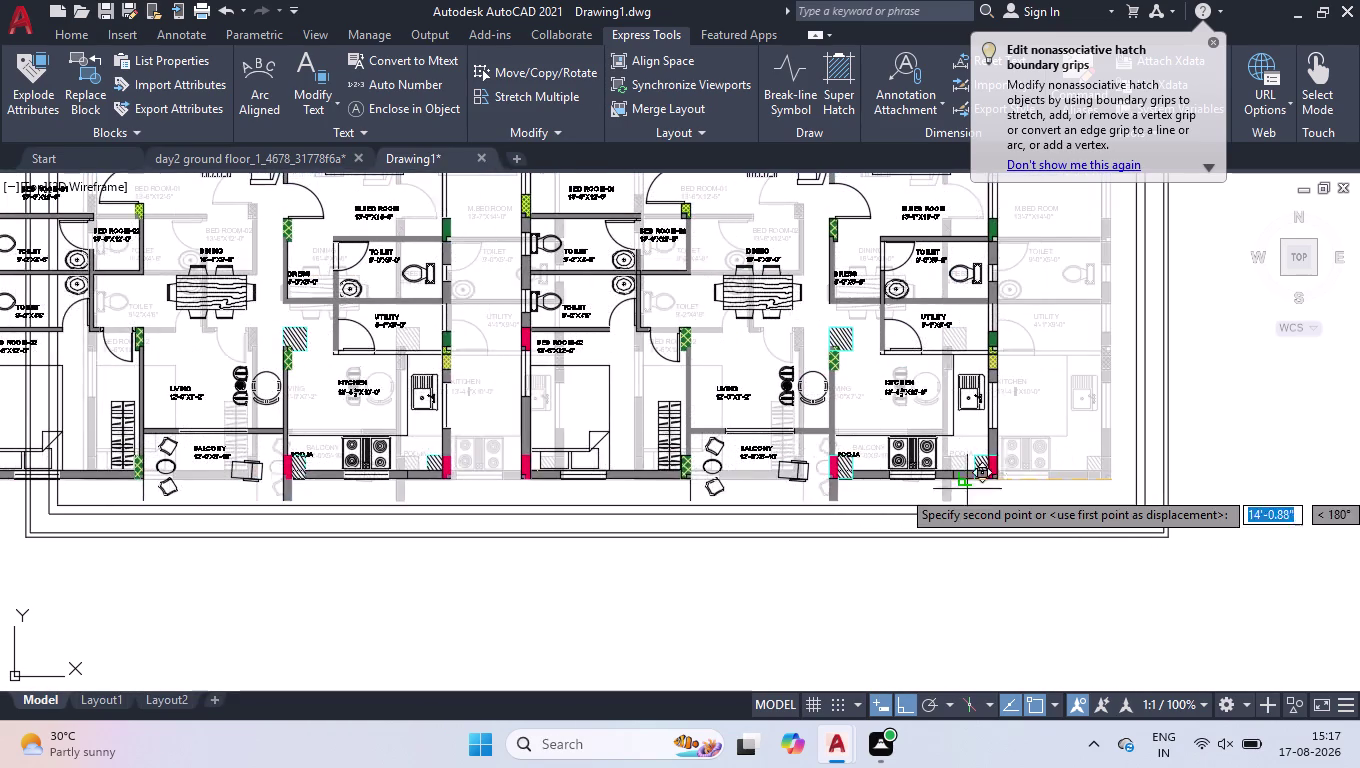
scroll(down, 3)
scroll(down, 3)
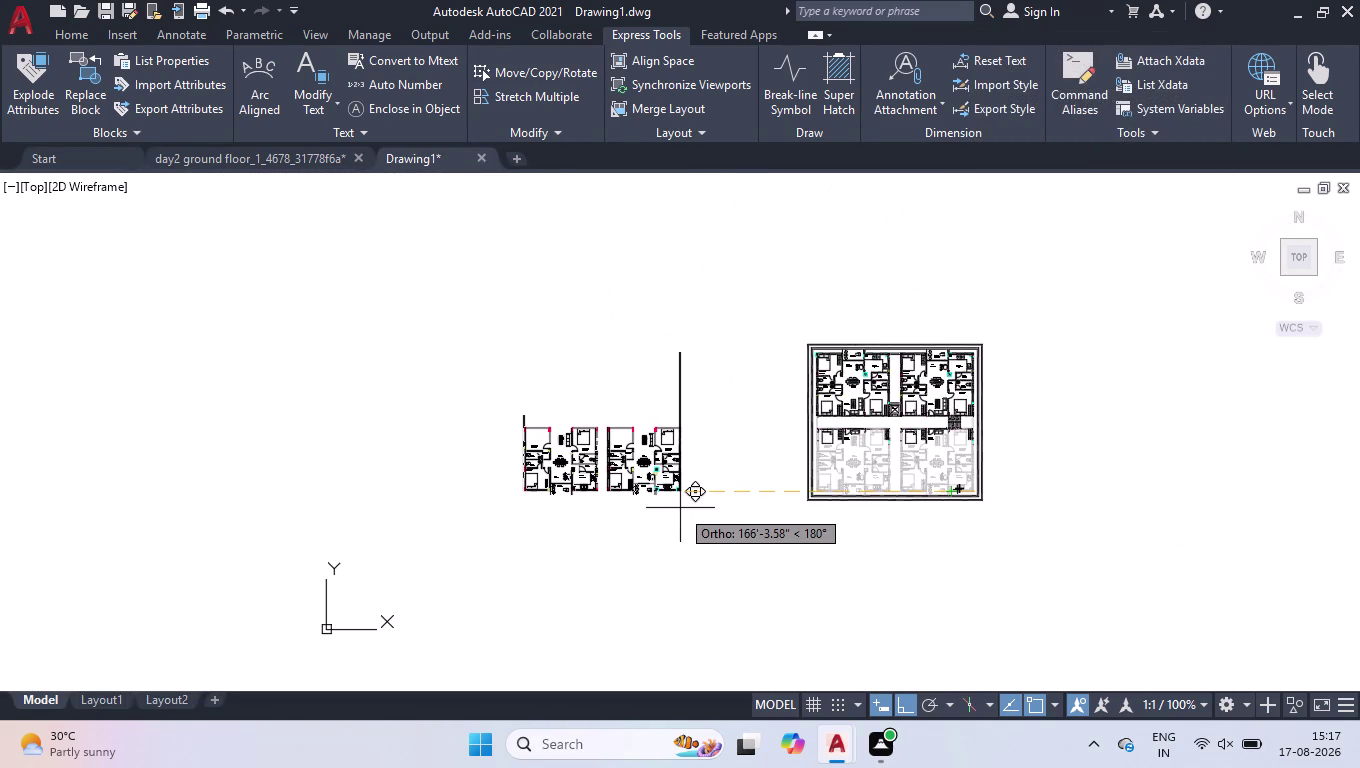
key(space)
key(space)
key(space)
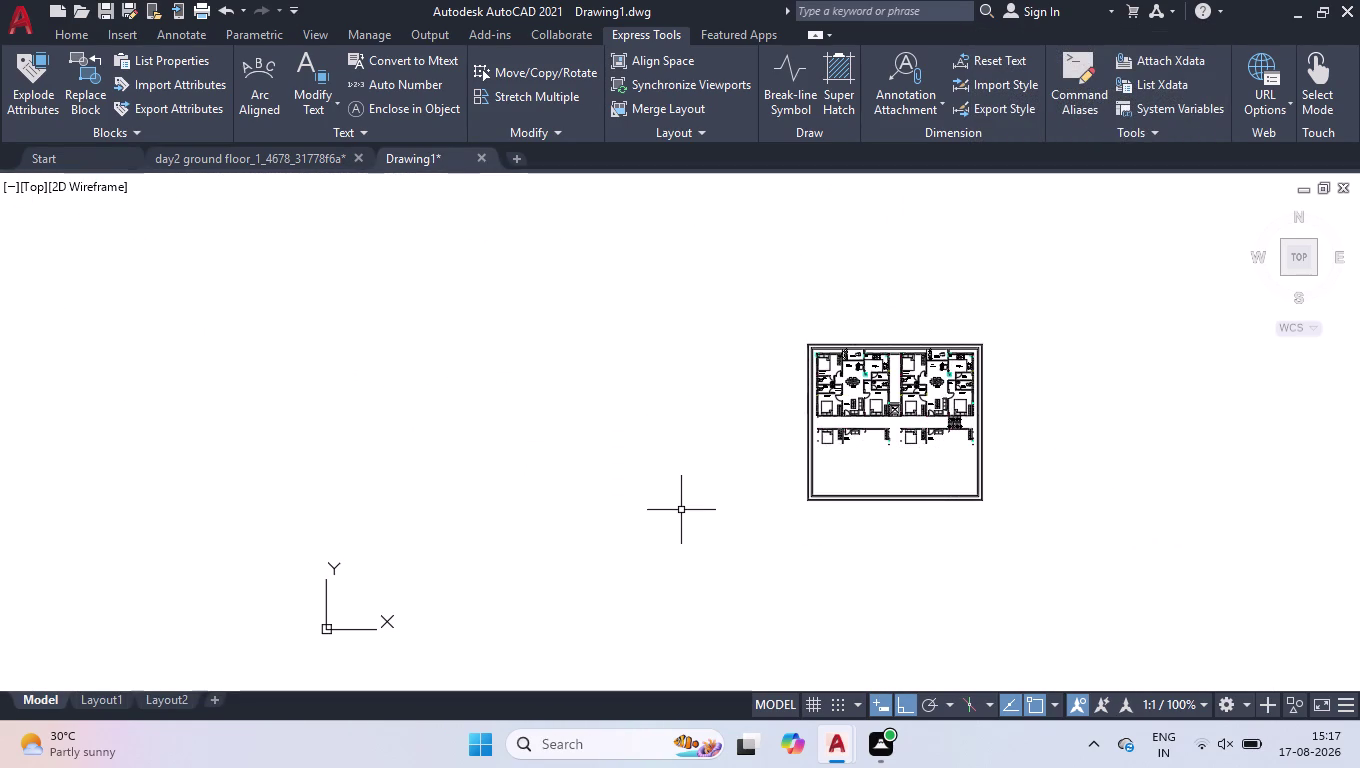
key(u)
key(Return)
key(u)
key(Return)
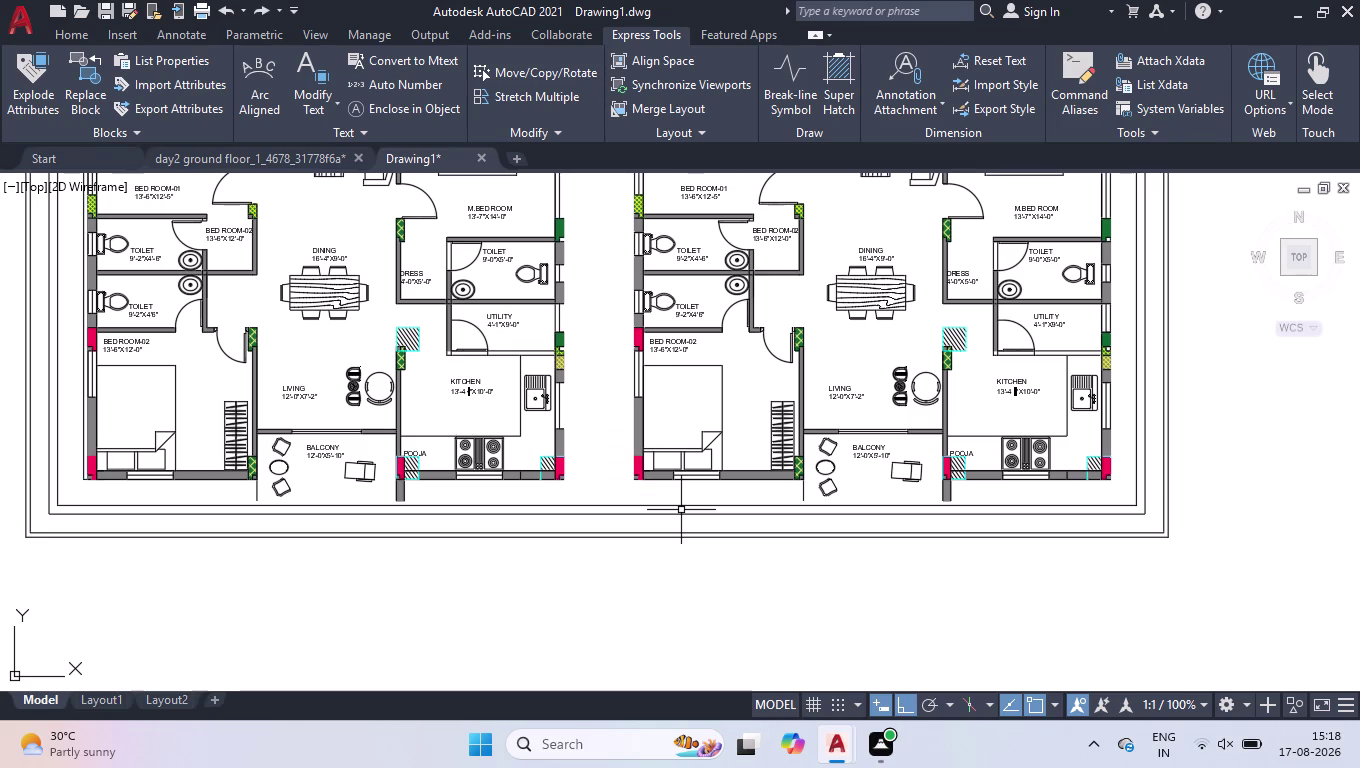
Crossing-select along the right unit to take in the floor plan.
scroll(down, 3)
scroll(down, 3)
scroll(up, 3)
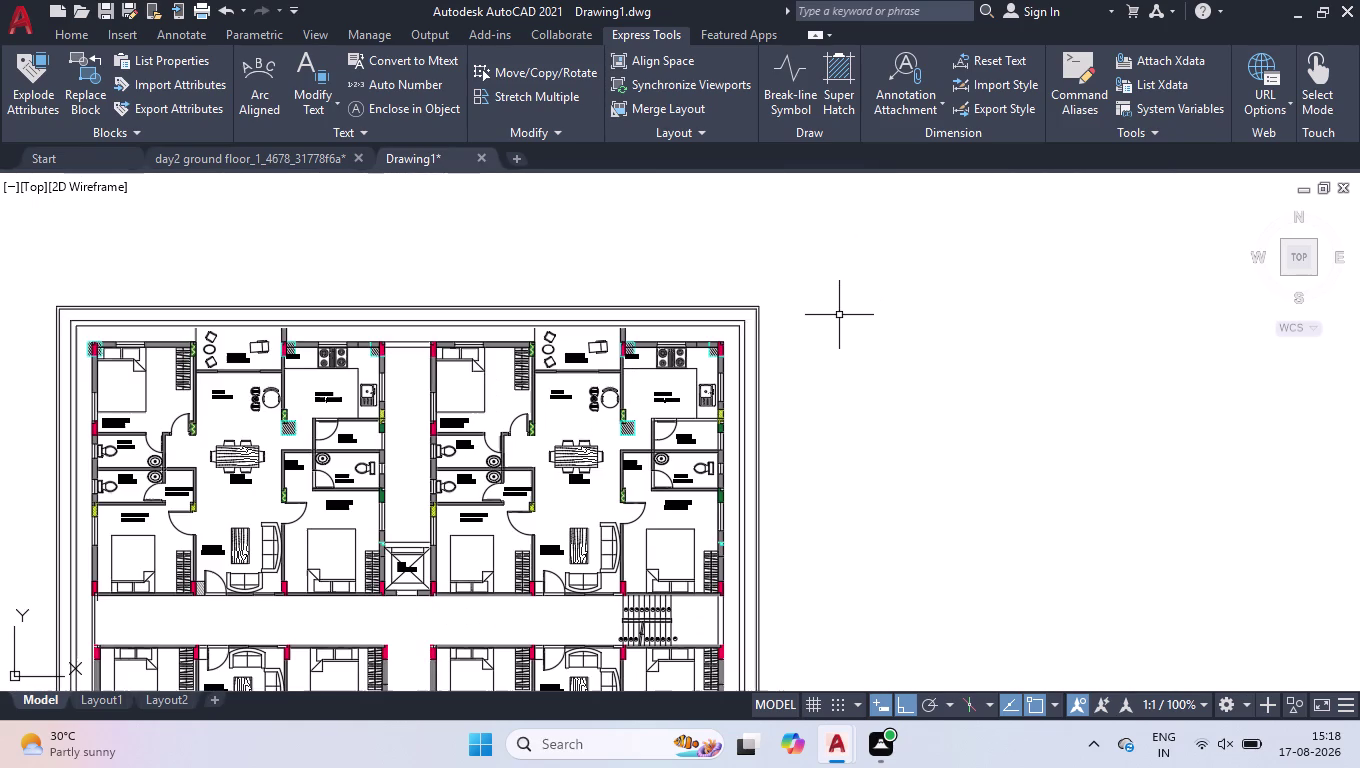
click(725, 337)
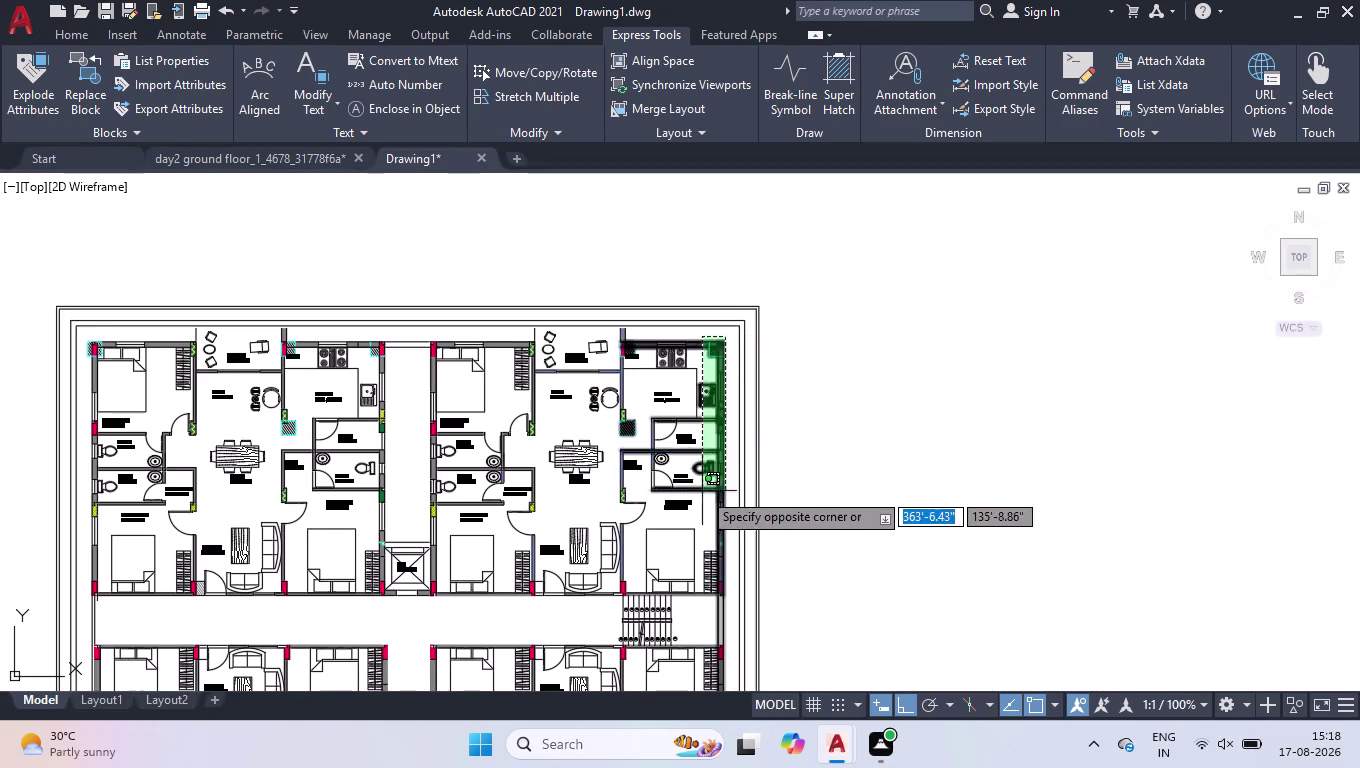
scroll(down, 3)
scroll(up, 3)
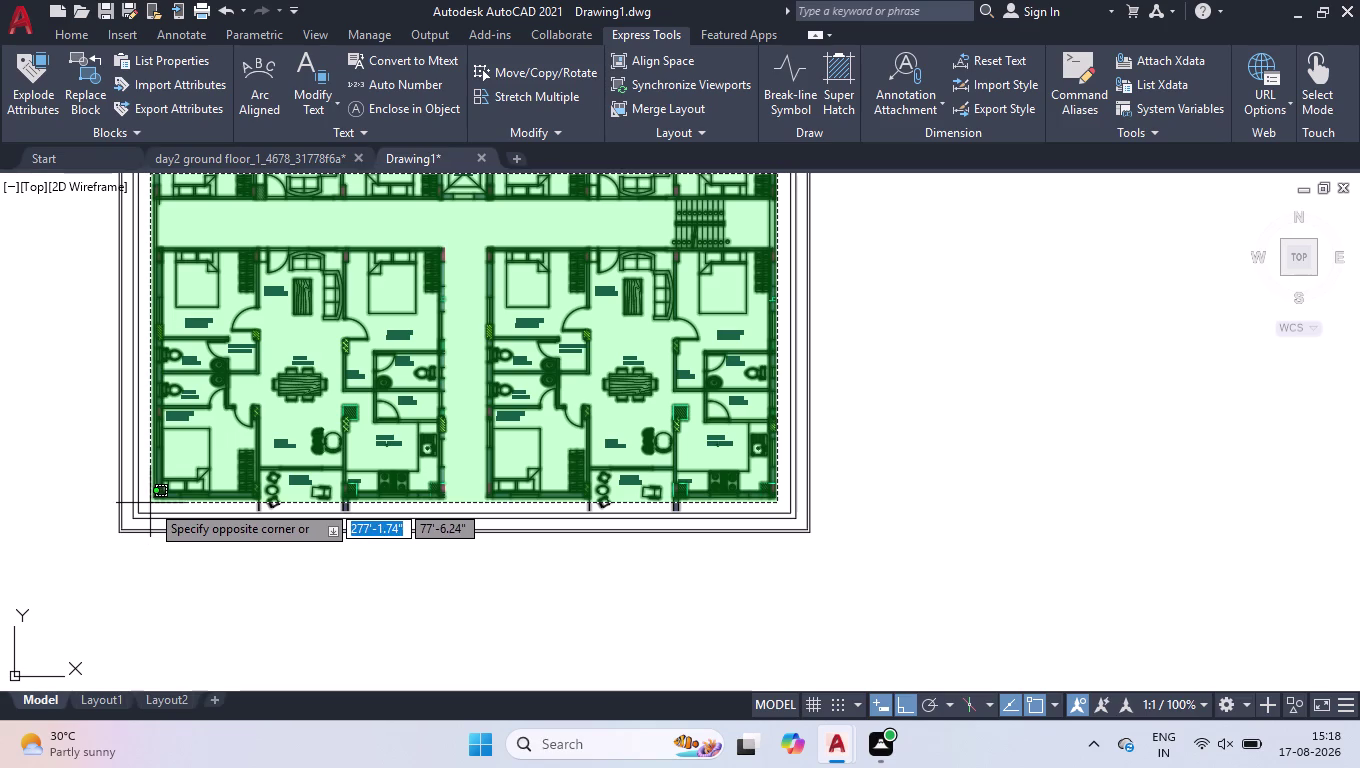
click(151, 505)
scroll(down, 3)
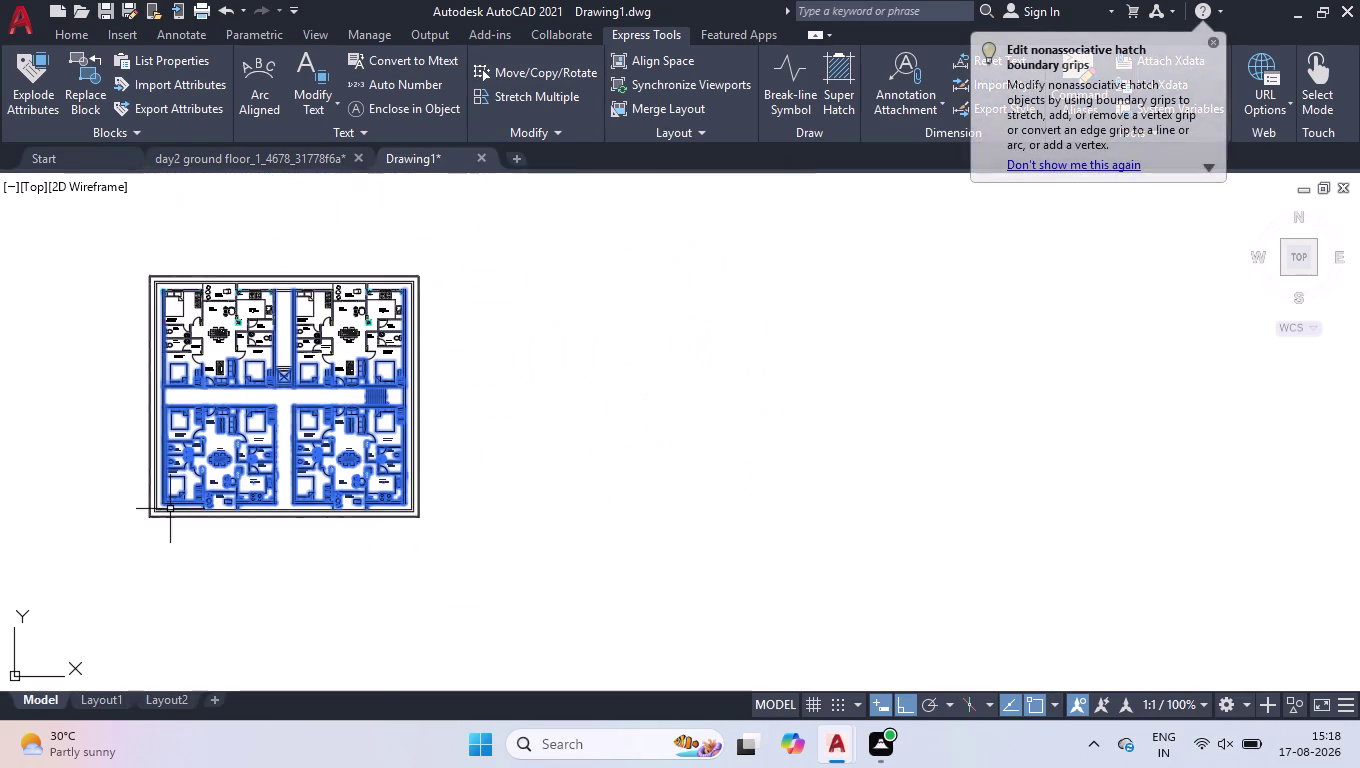
scroll(up, 3)
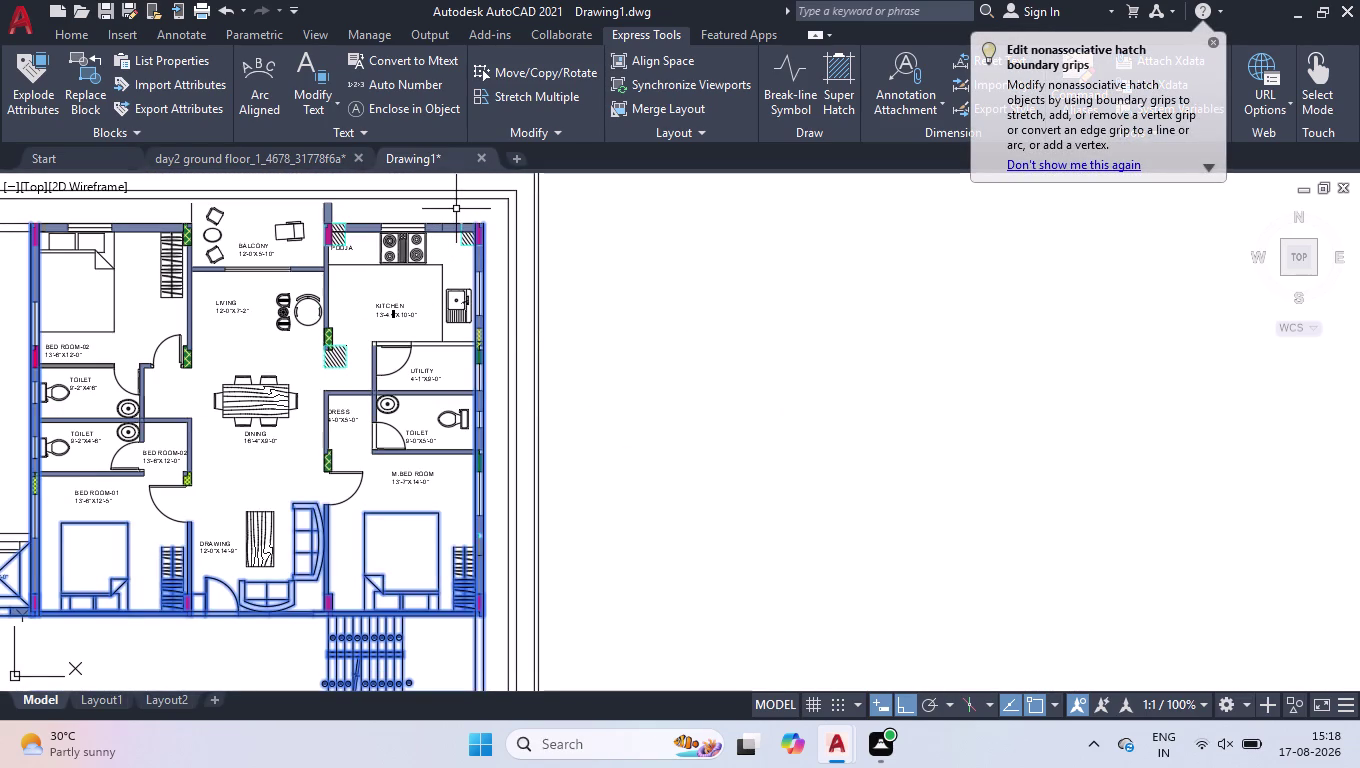
Add the kitchen column and the upper units to the selection.
click(466, 209)
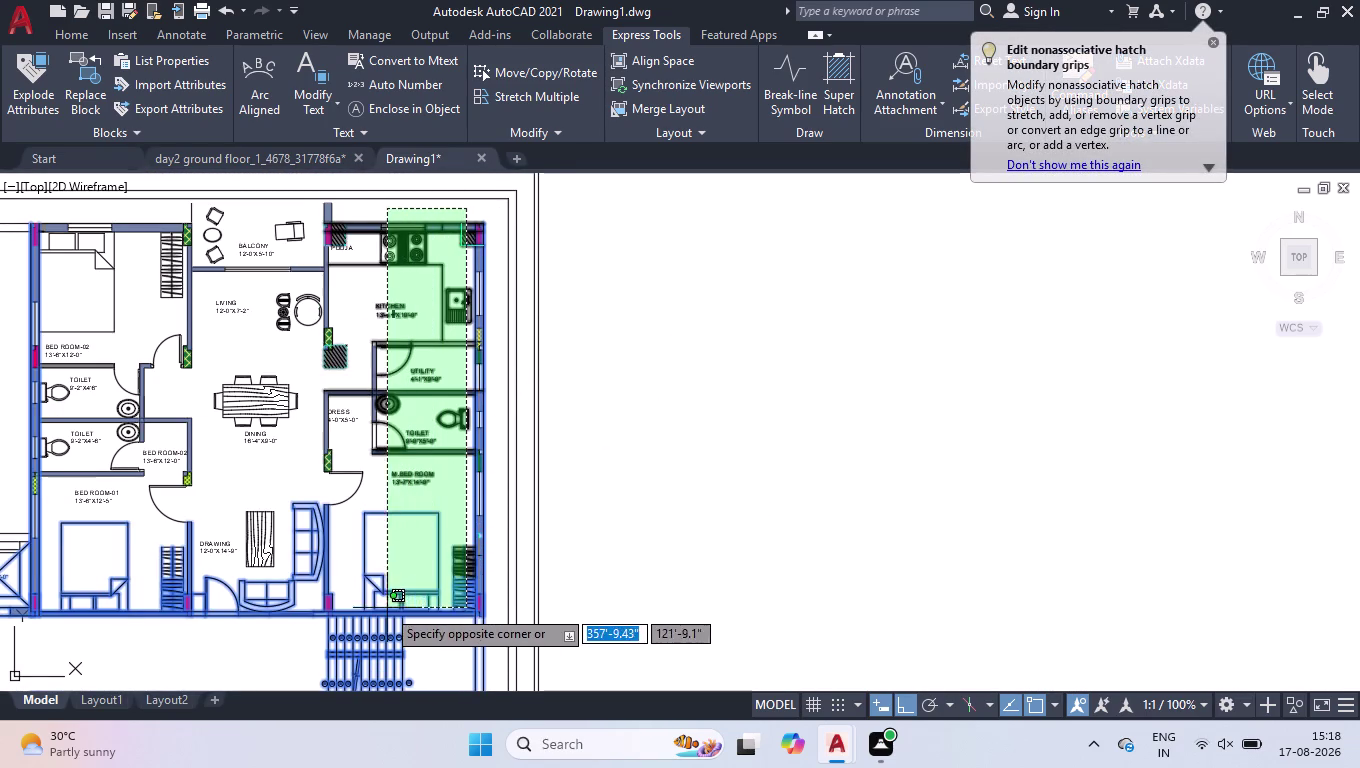
scroll(down, 3)
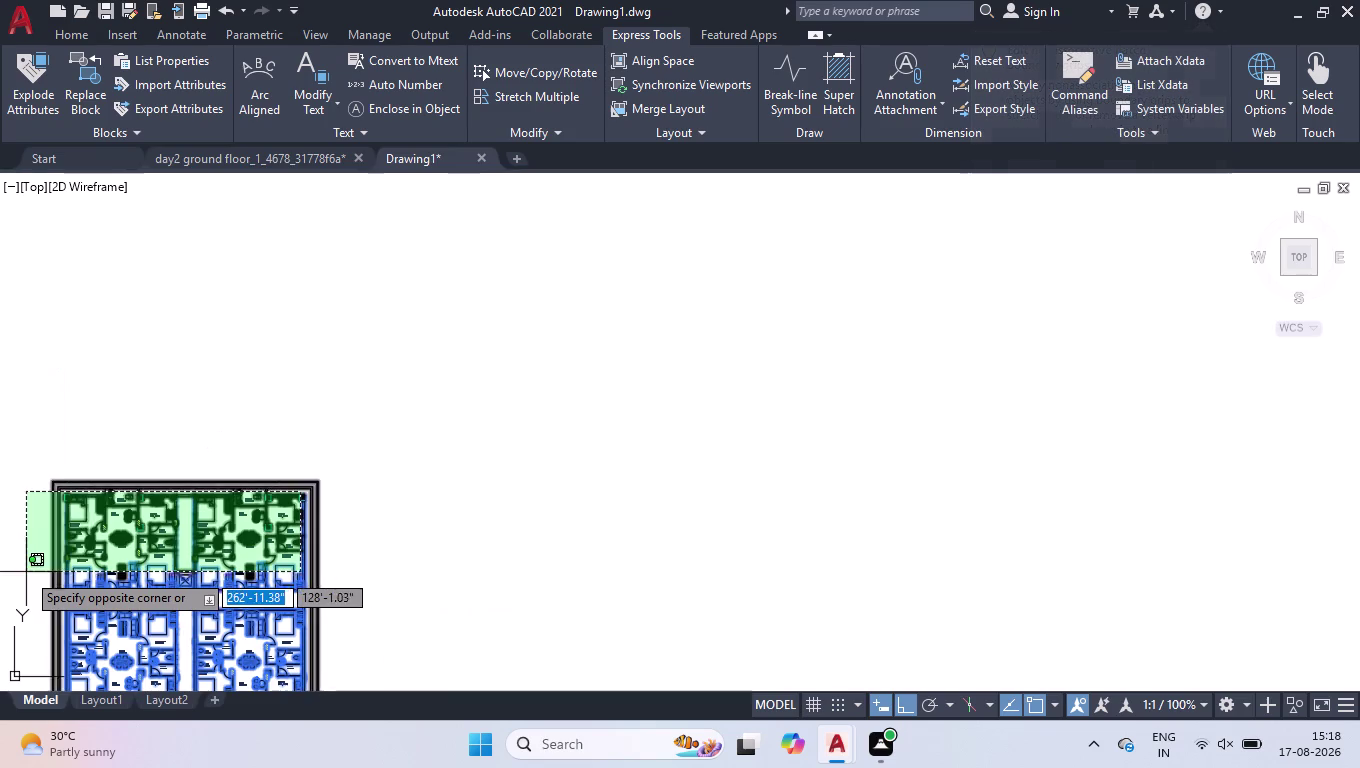
scroll(up, 3)
click(281, 557)
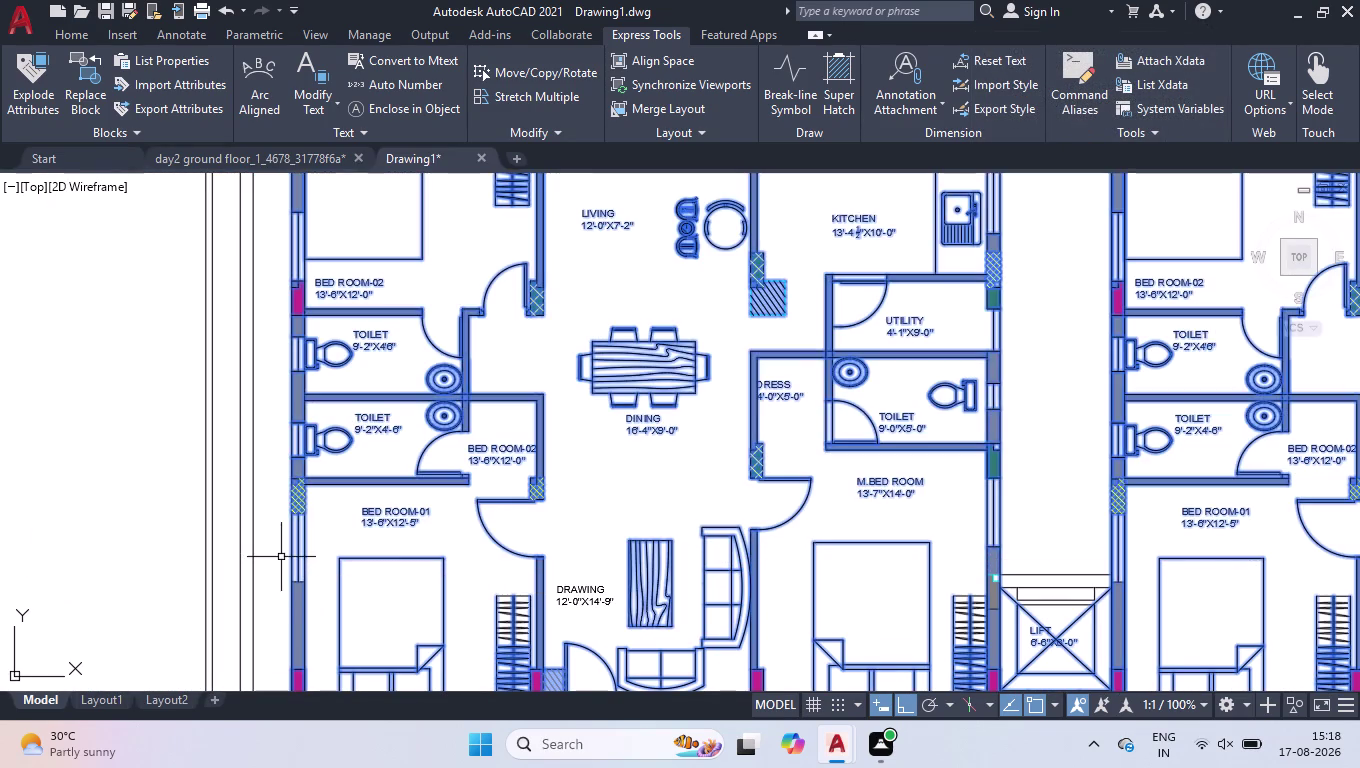
scroll(down, 3)
scroll(up, 3)
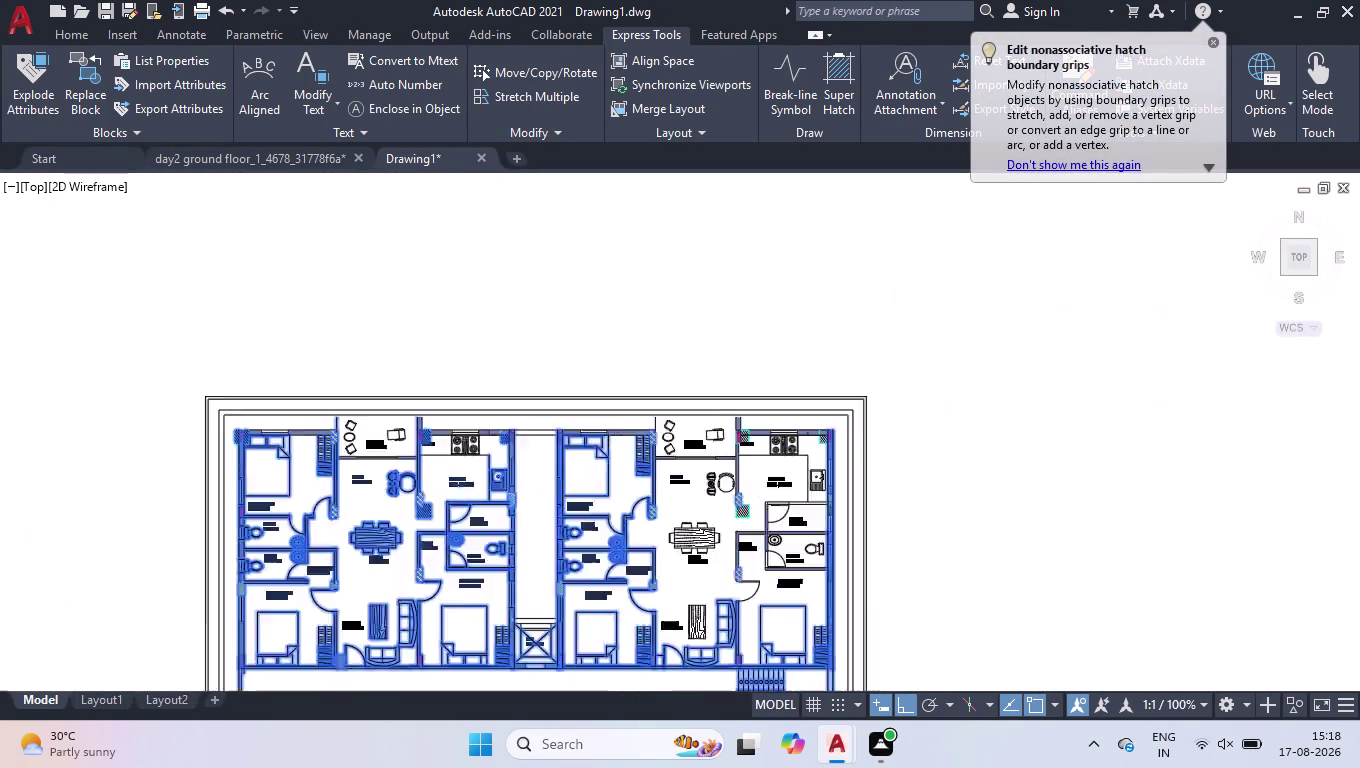
Add the KITCHEN, UTILITY and BALCONY areas to the selection.
click(799, 450)
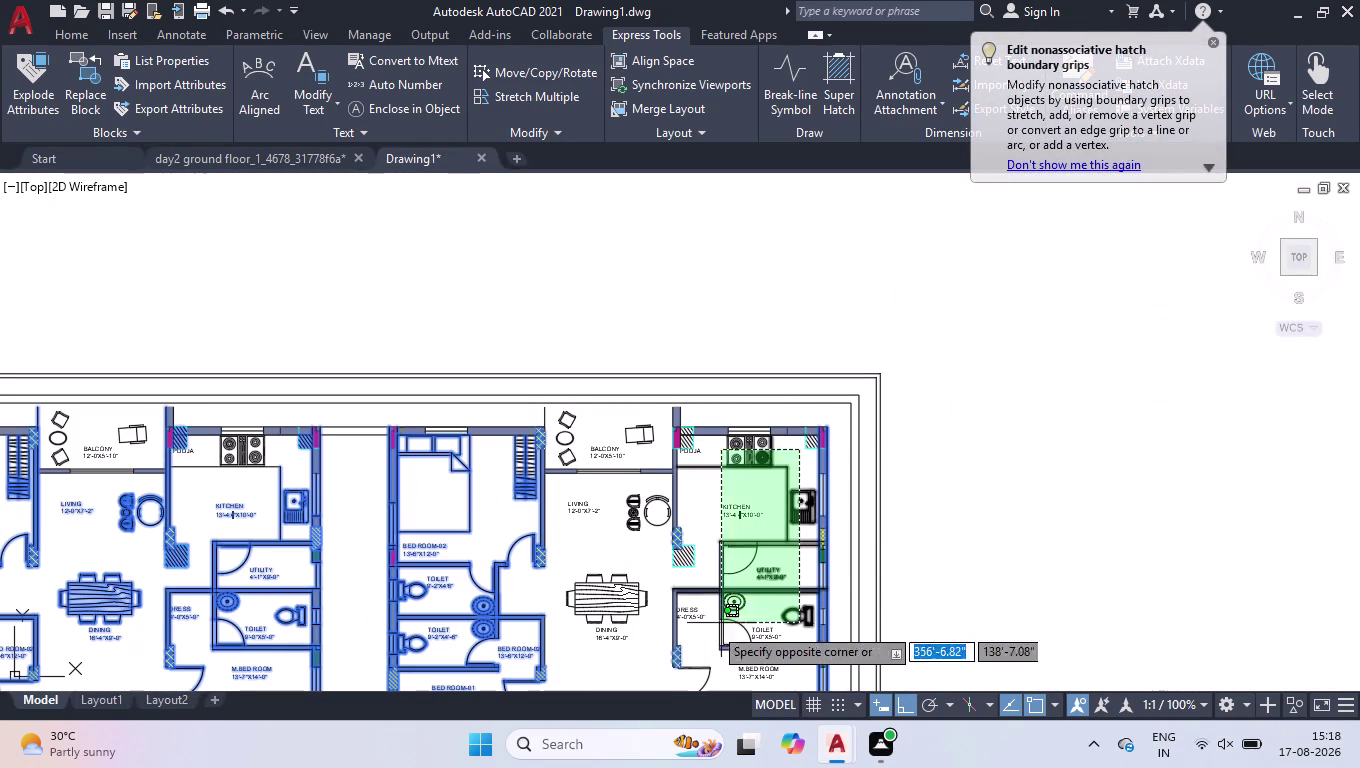
click(554, 626)
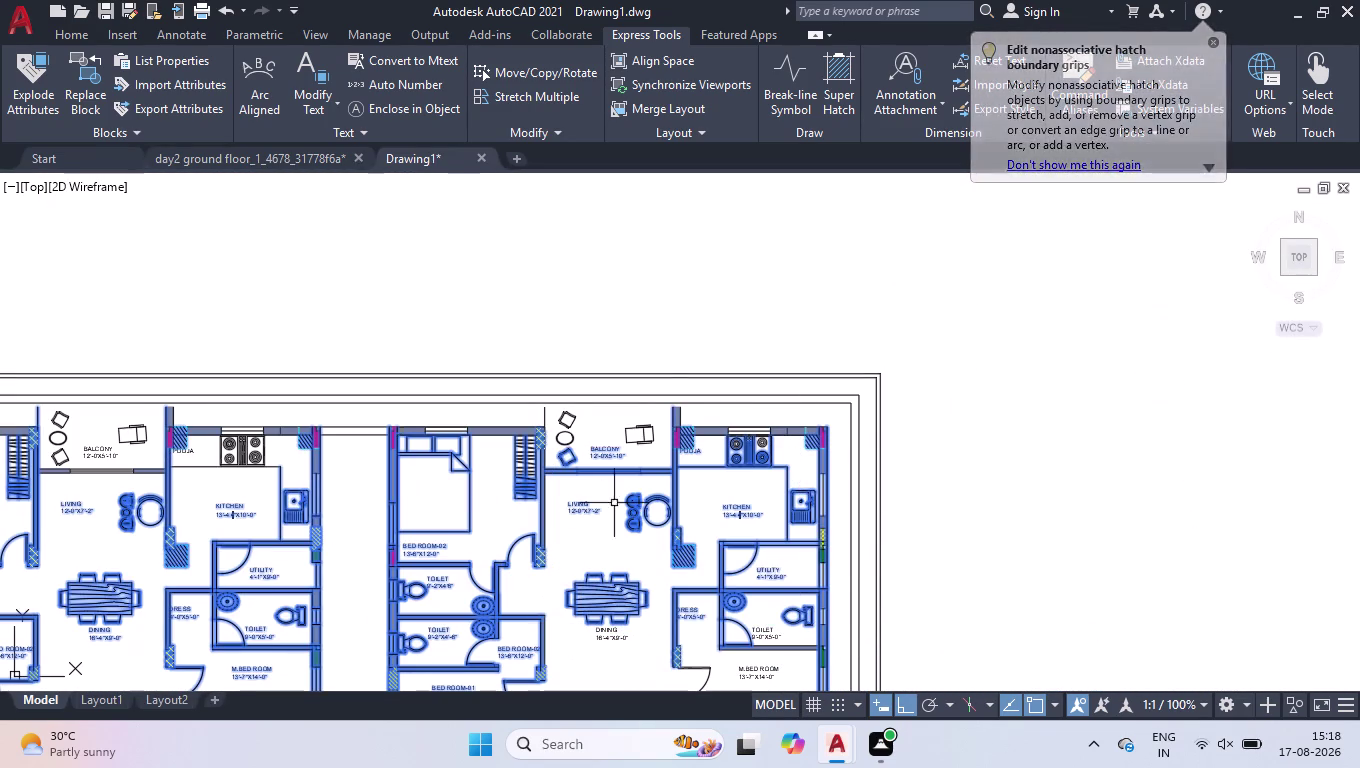
click(661, 420)
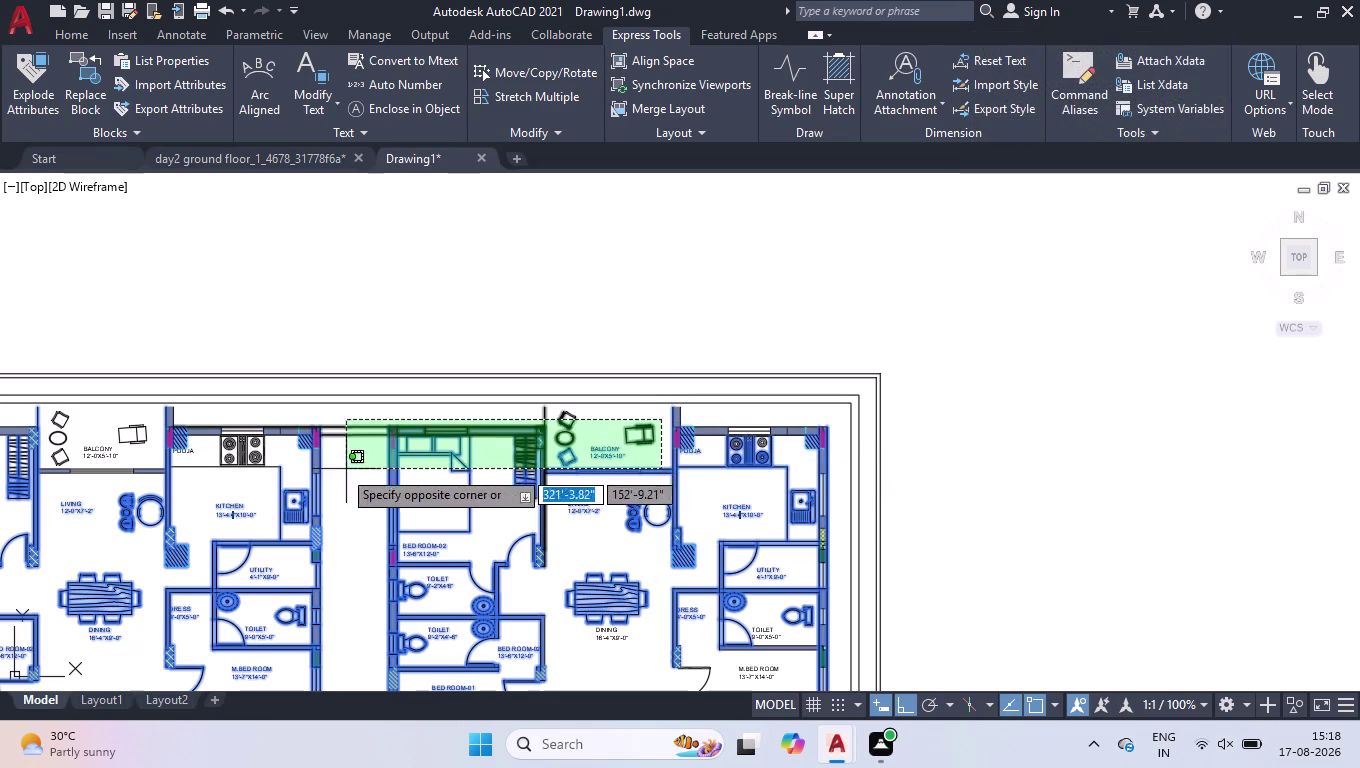
click(24, 465)
scroll(down, 3)
scroll(down, 3)
scroll(up, 3)
Add the drawing-room sofa and M.BED ROOM door to the selection.
click(564, 419)
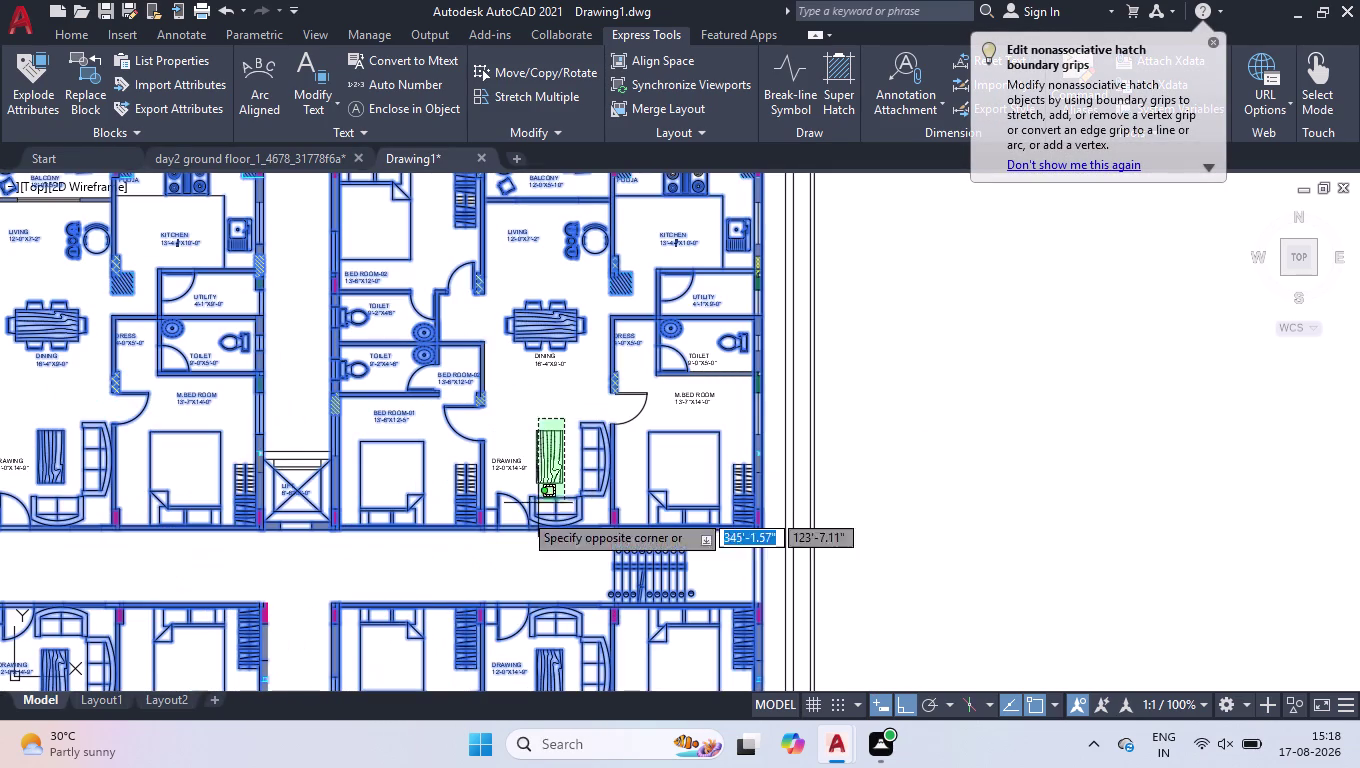
click(489, 519)
click(595, 343)
click(515, 408)
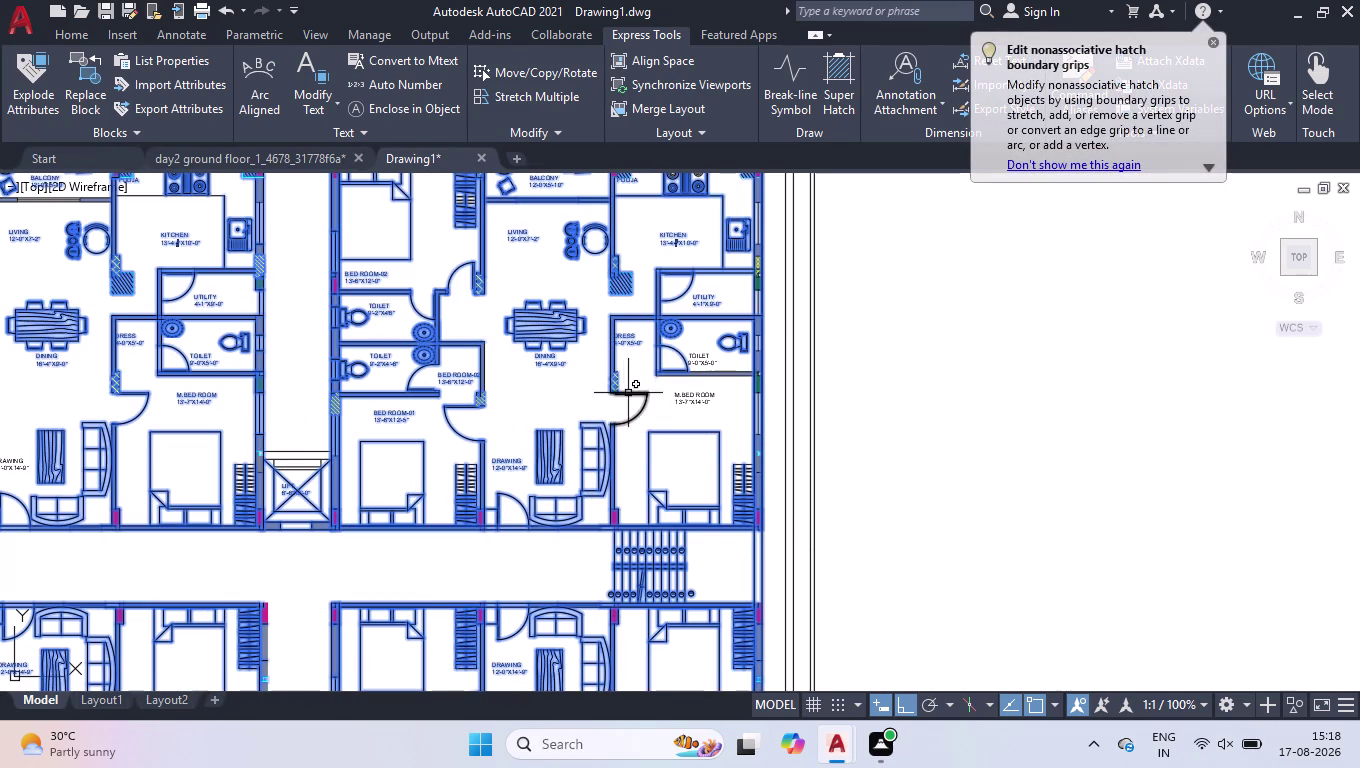
scroll(down, 3)
click(689, 270)
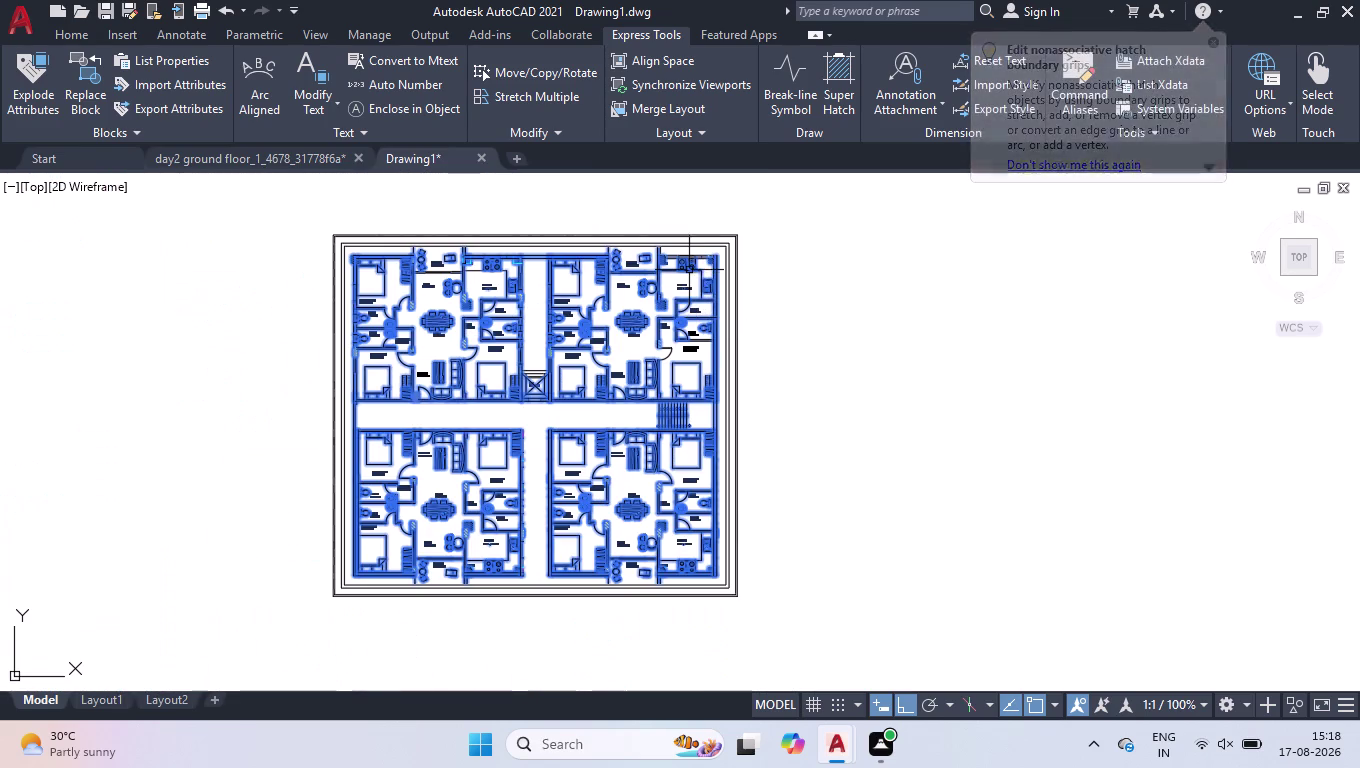
drag(693, 278, 647, 389)
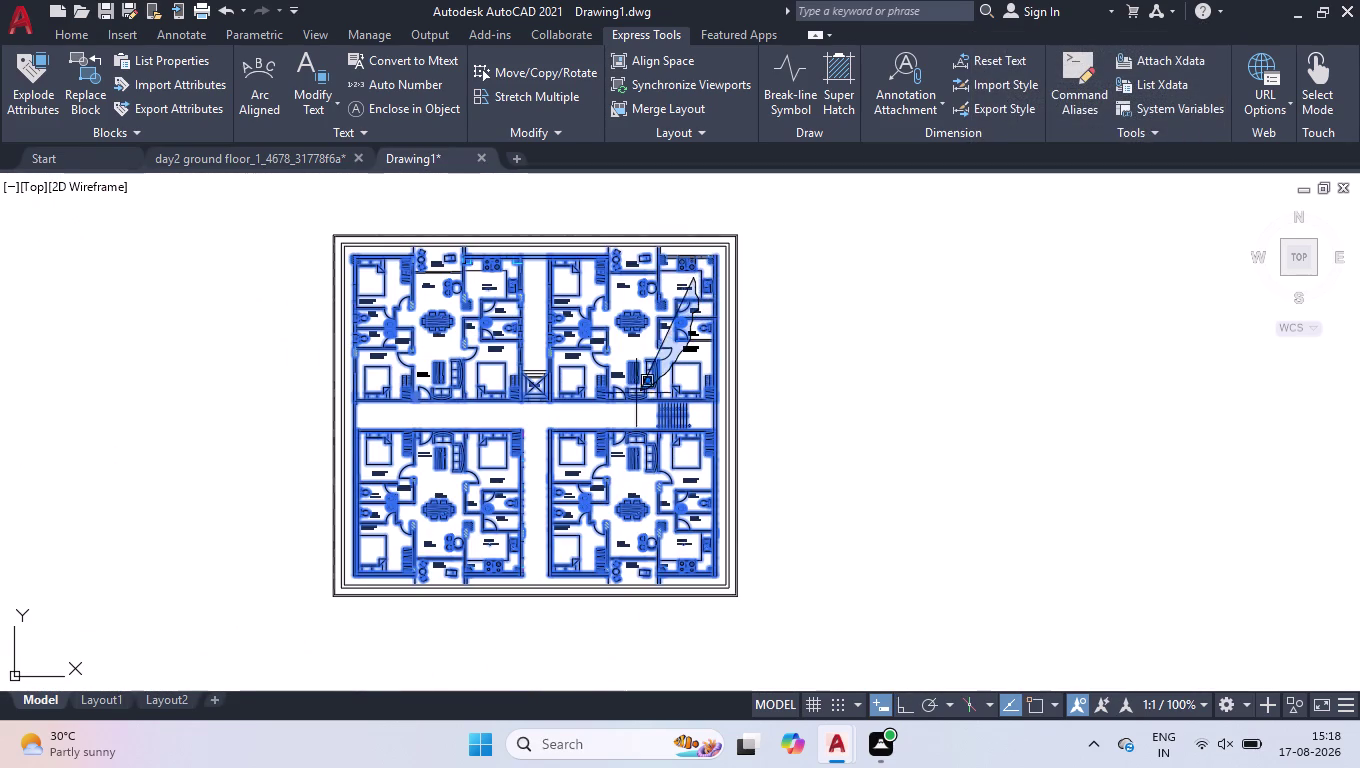
drag(647, 389, 556, 414)
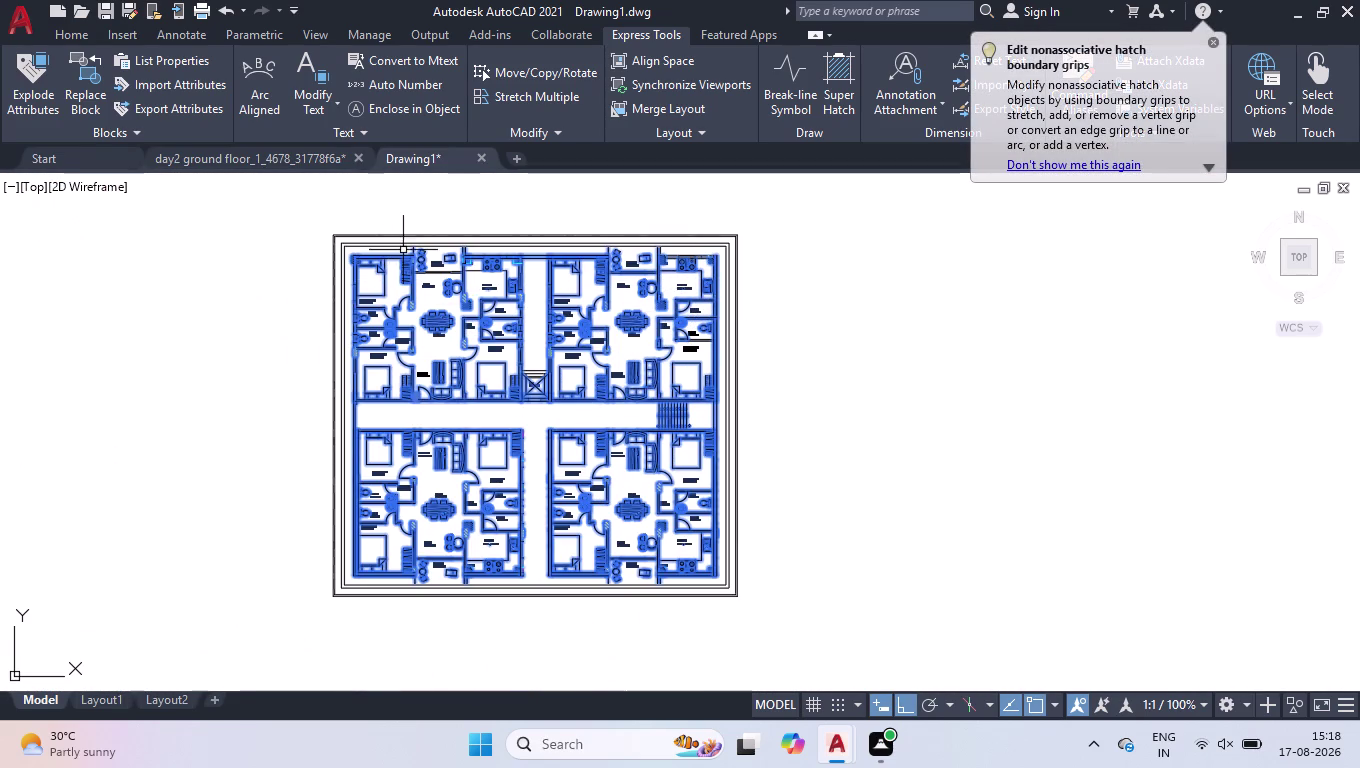
Pick the remaining floor-plan objects to complete the selection.
click(422, 257)
scroll(up, 3)
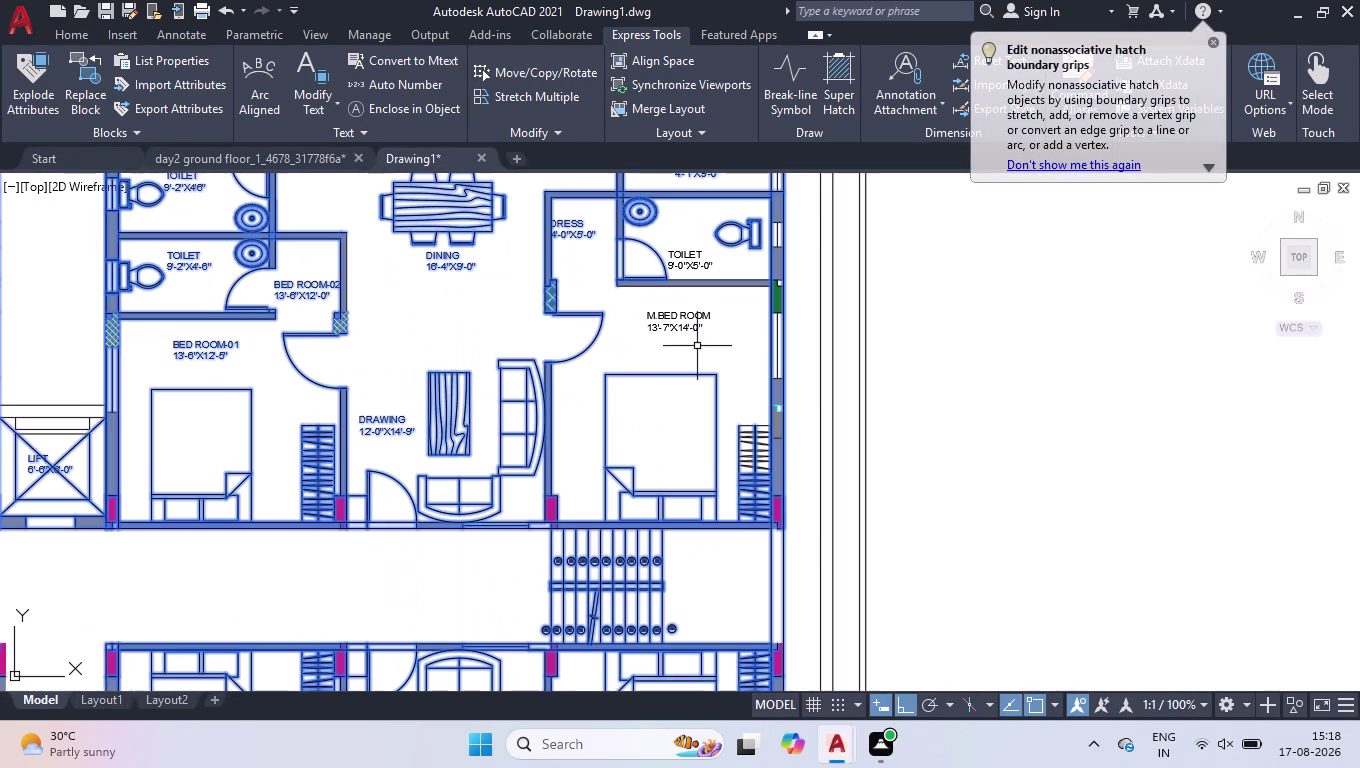
click(737, 297)
click(622, 345)
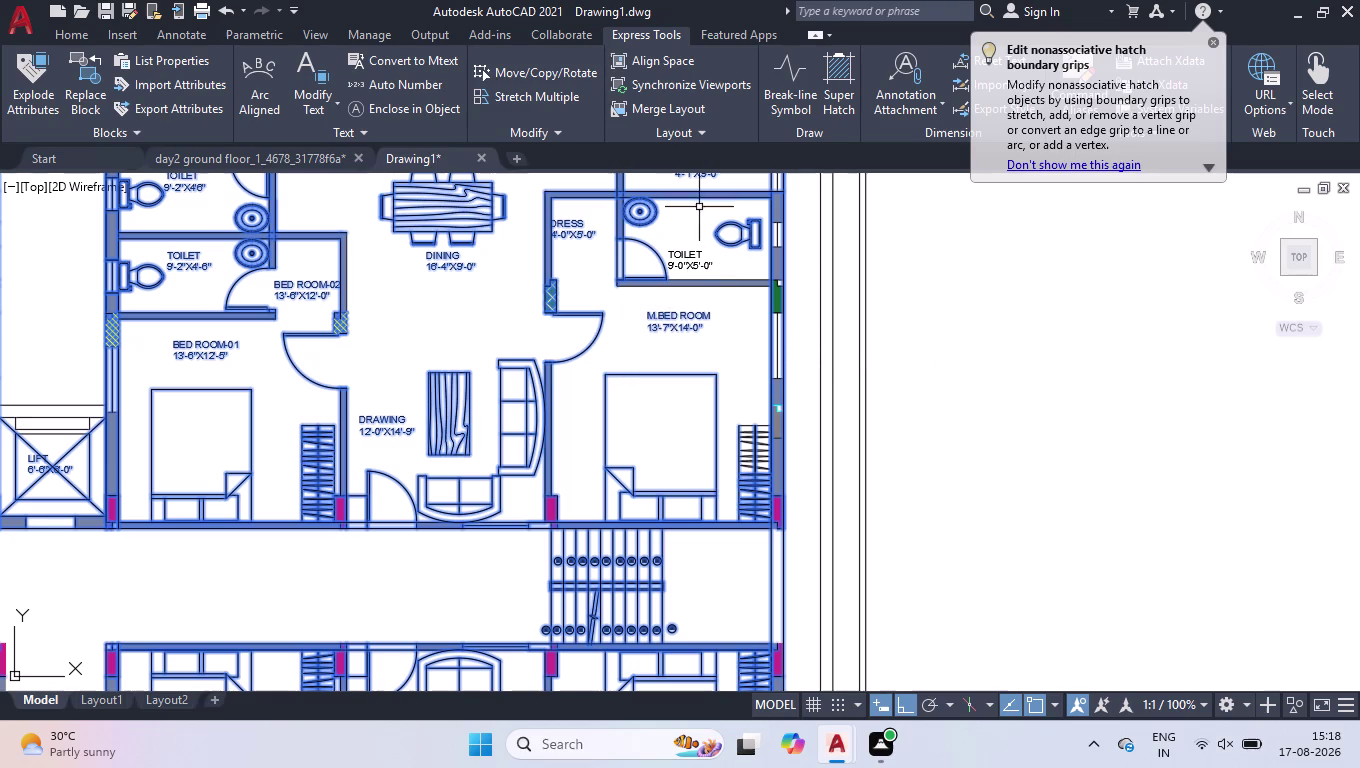
click(677, 263)
Change options from the selected plan's shortcut menu.
right_click(677, 262)
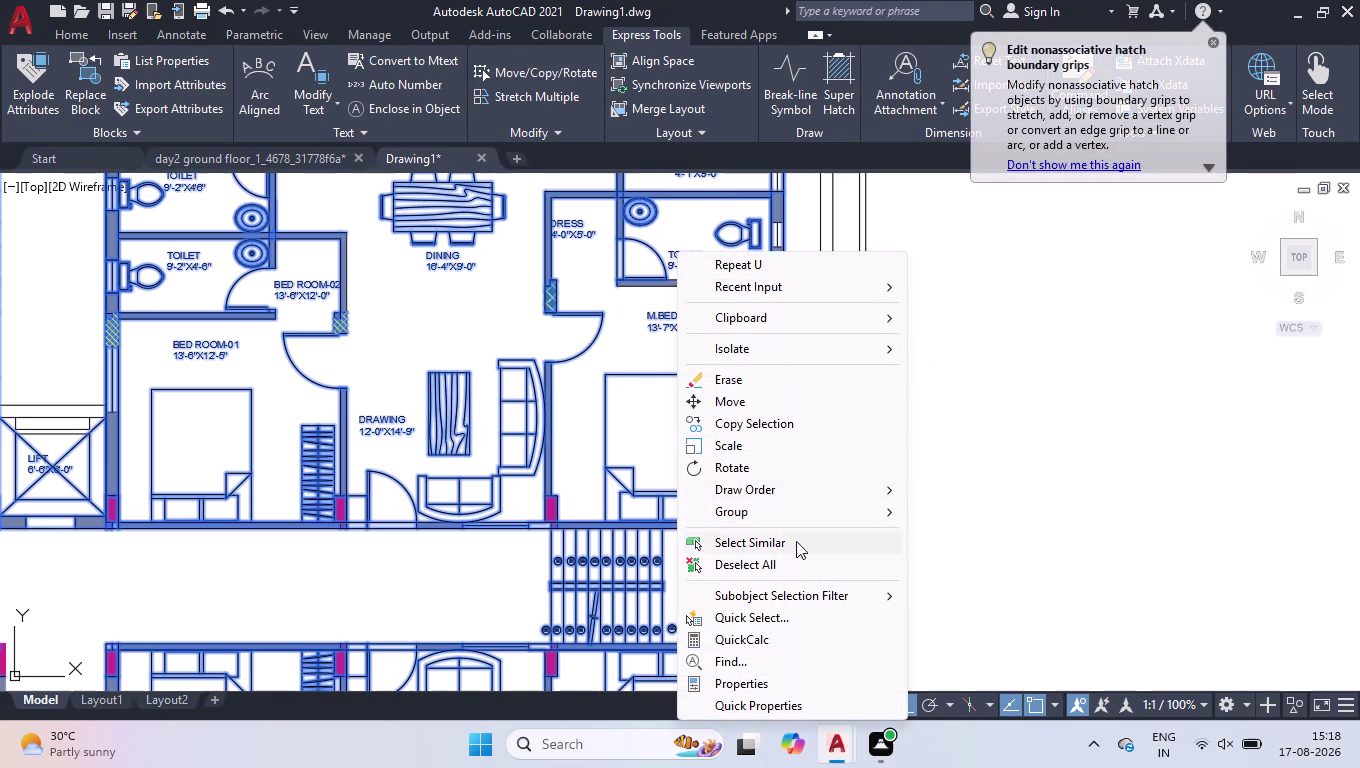
click(796, 548)
scroll(down, 3)
scroll(down, 3)
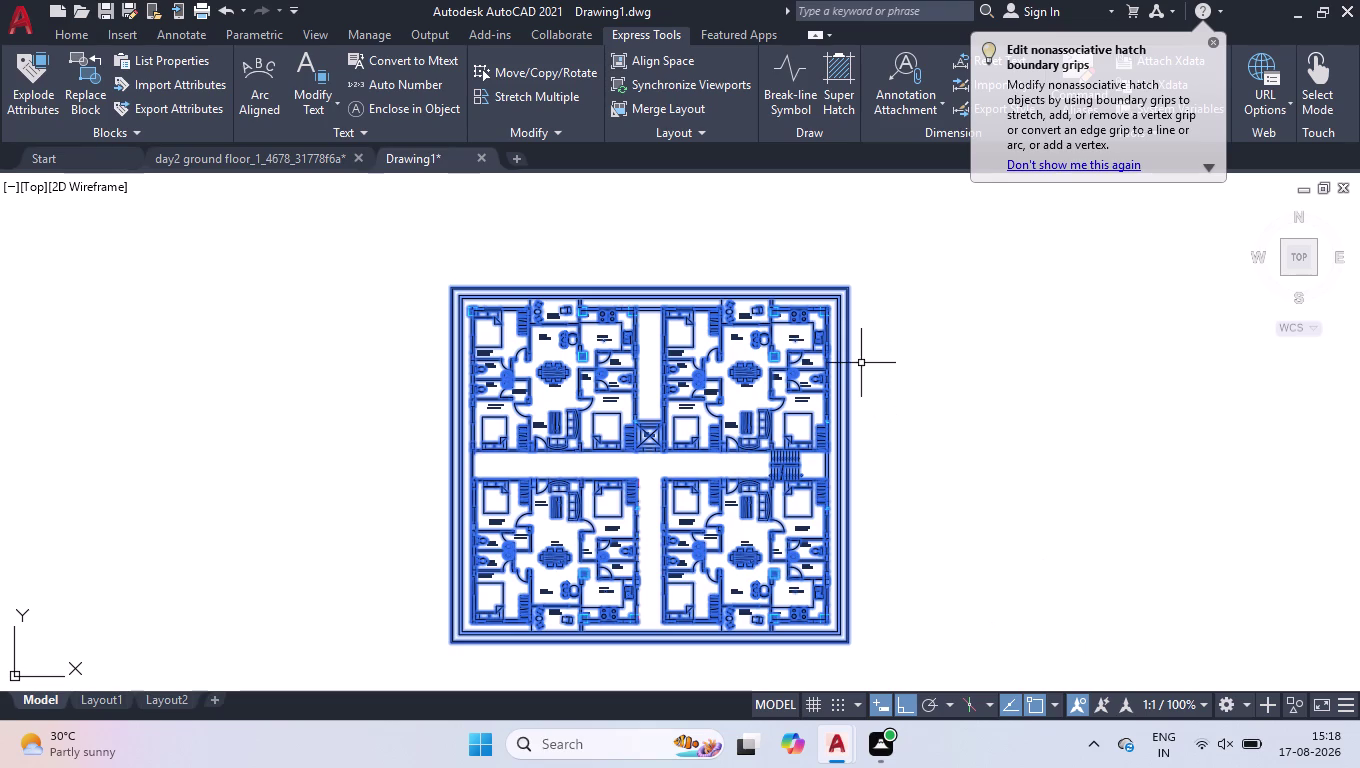
scroll(up, 3)
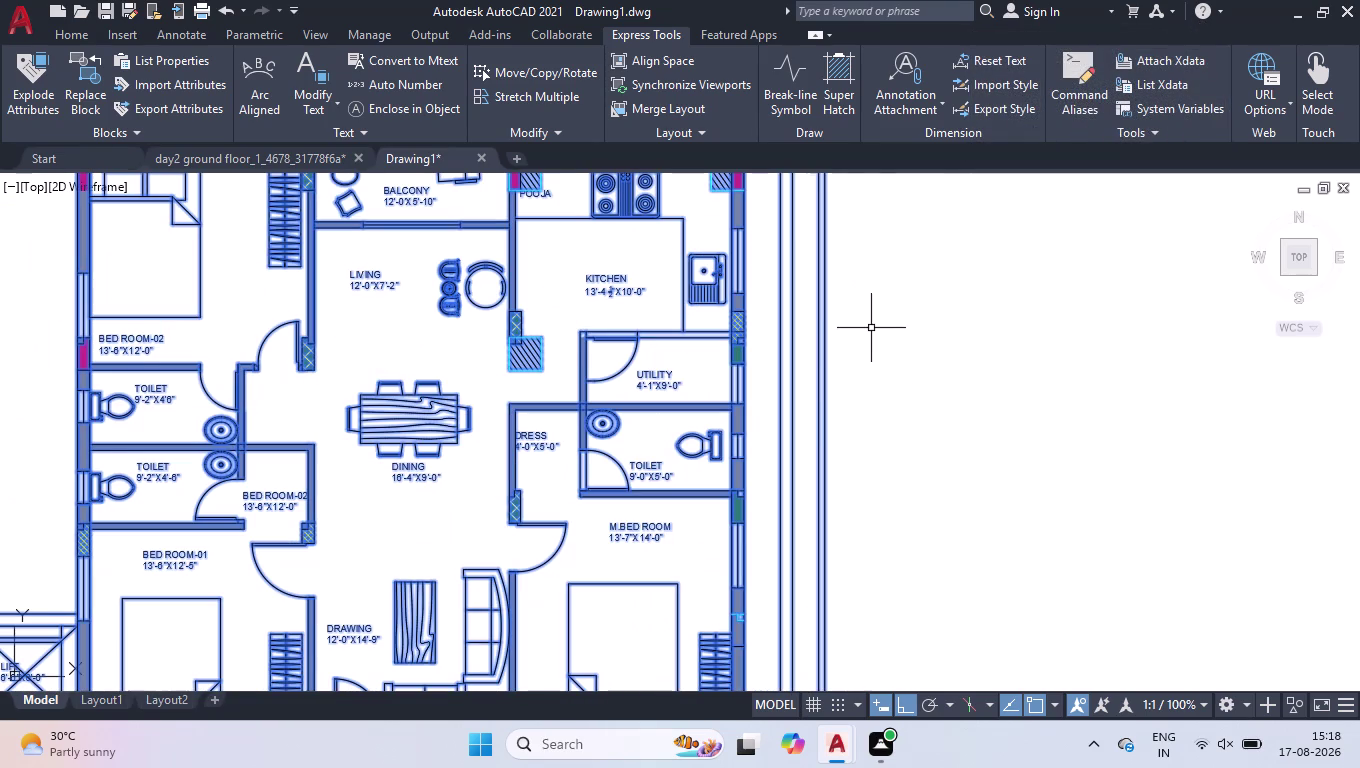
click(871, 328)
click(755, 393)
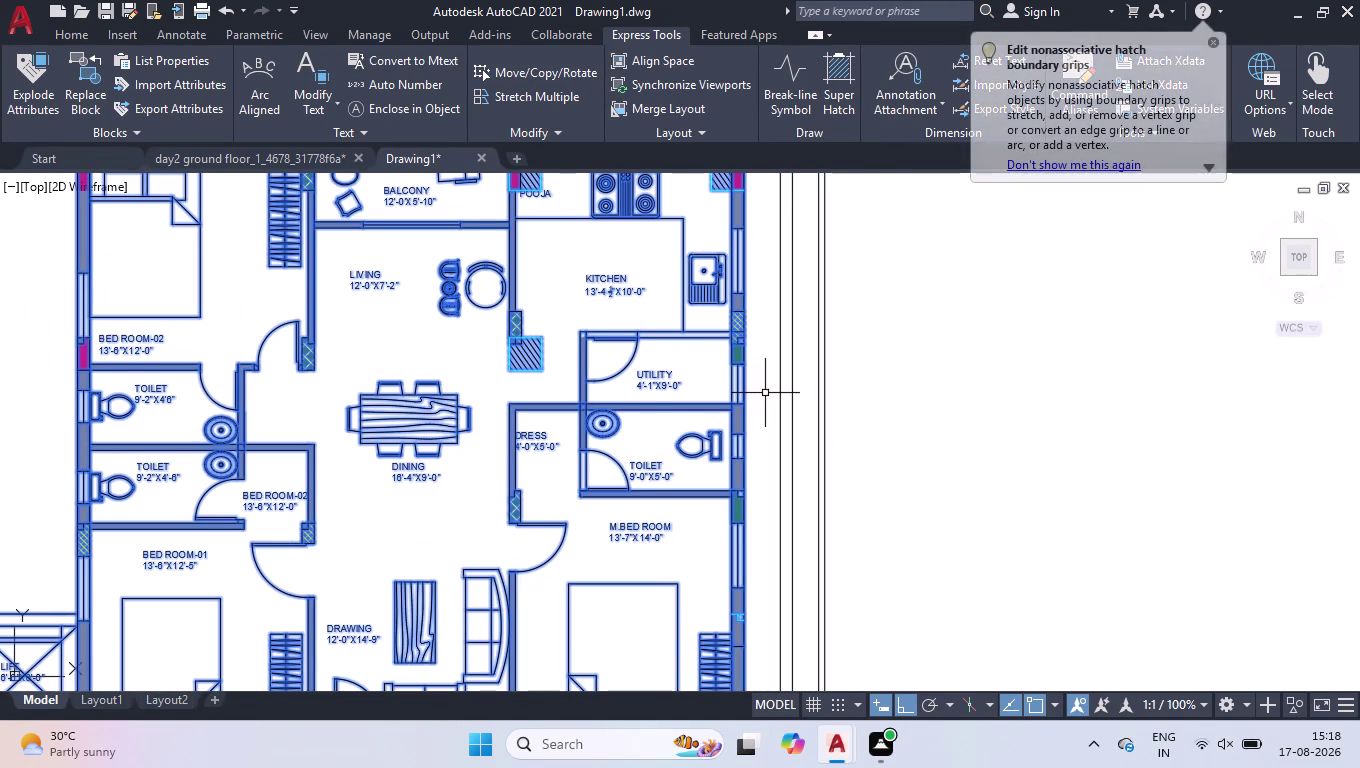
scroll(down, 3)
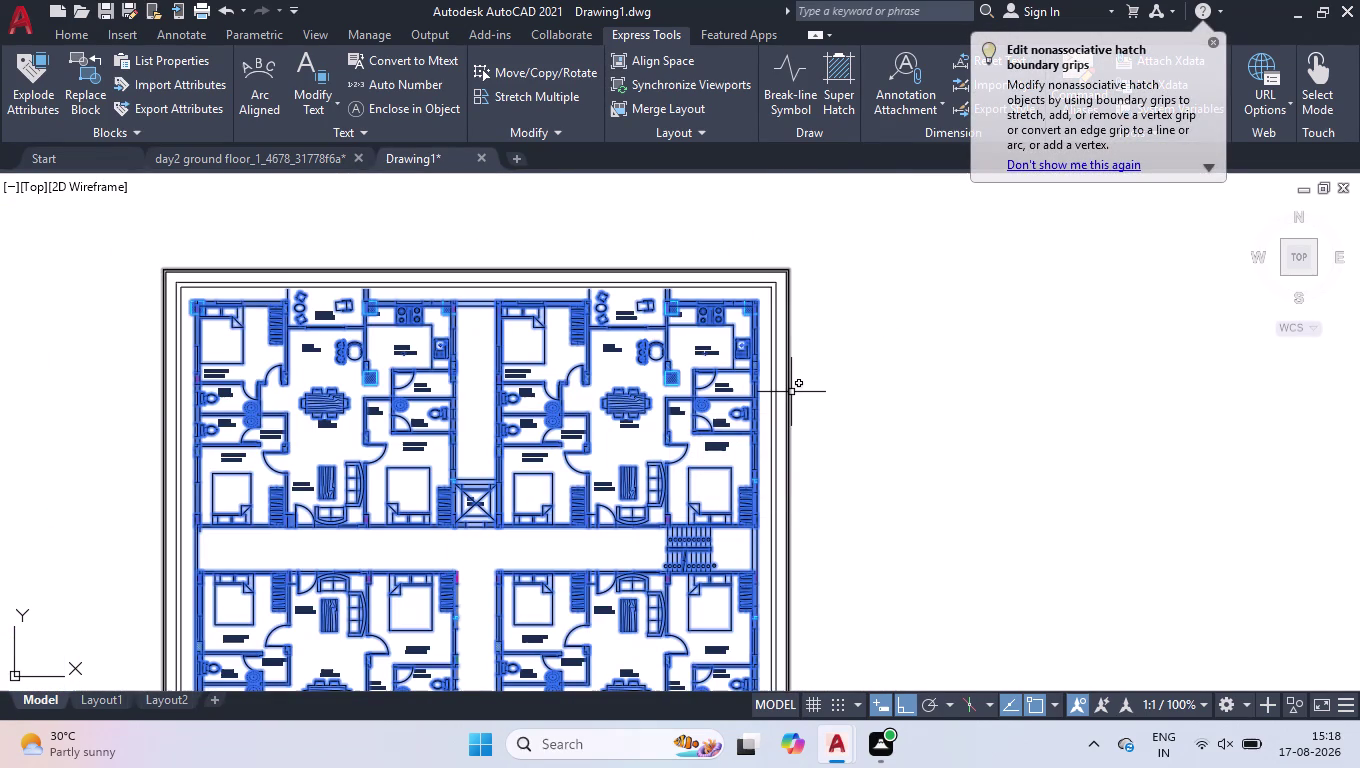
Move the floor plan from its right edge to a spot outside the boundary.
text(mov)
key(Return)
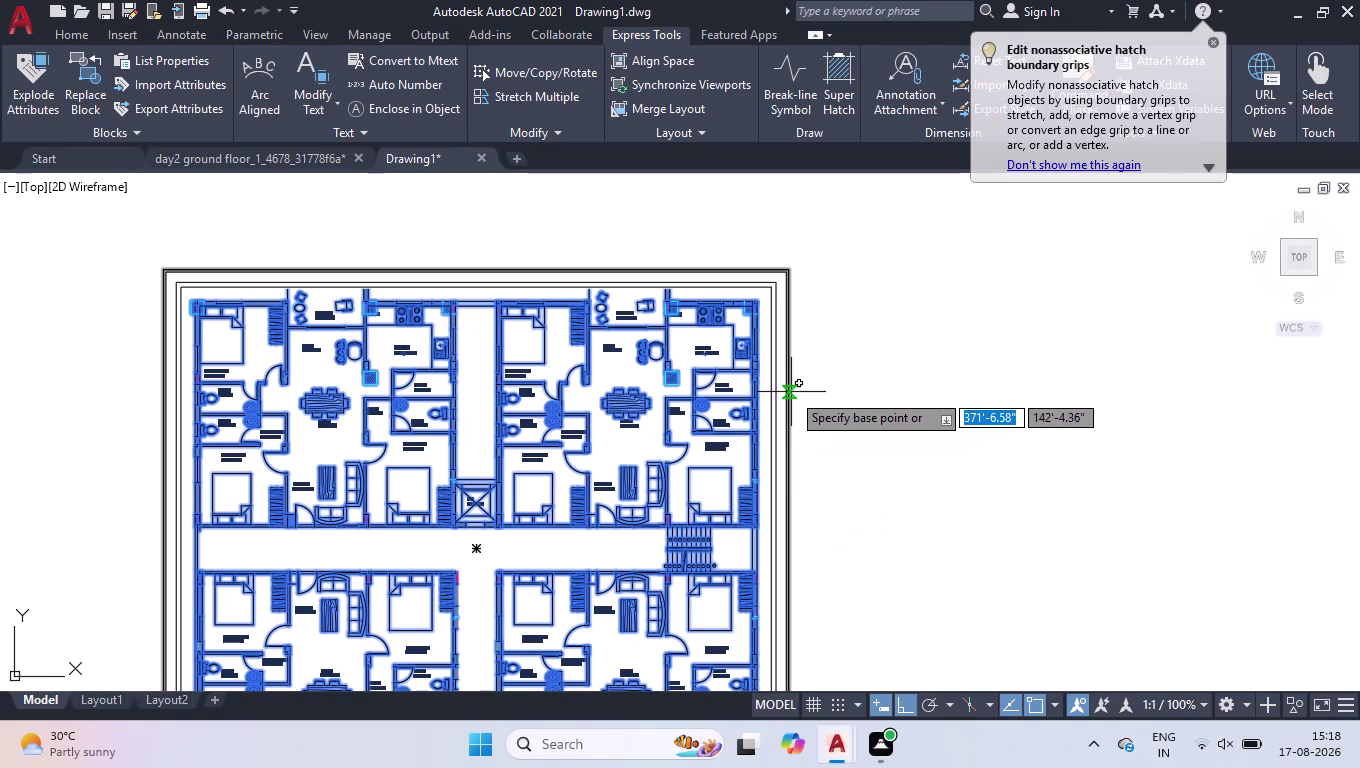
click(760, 301)
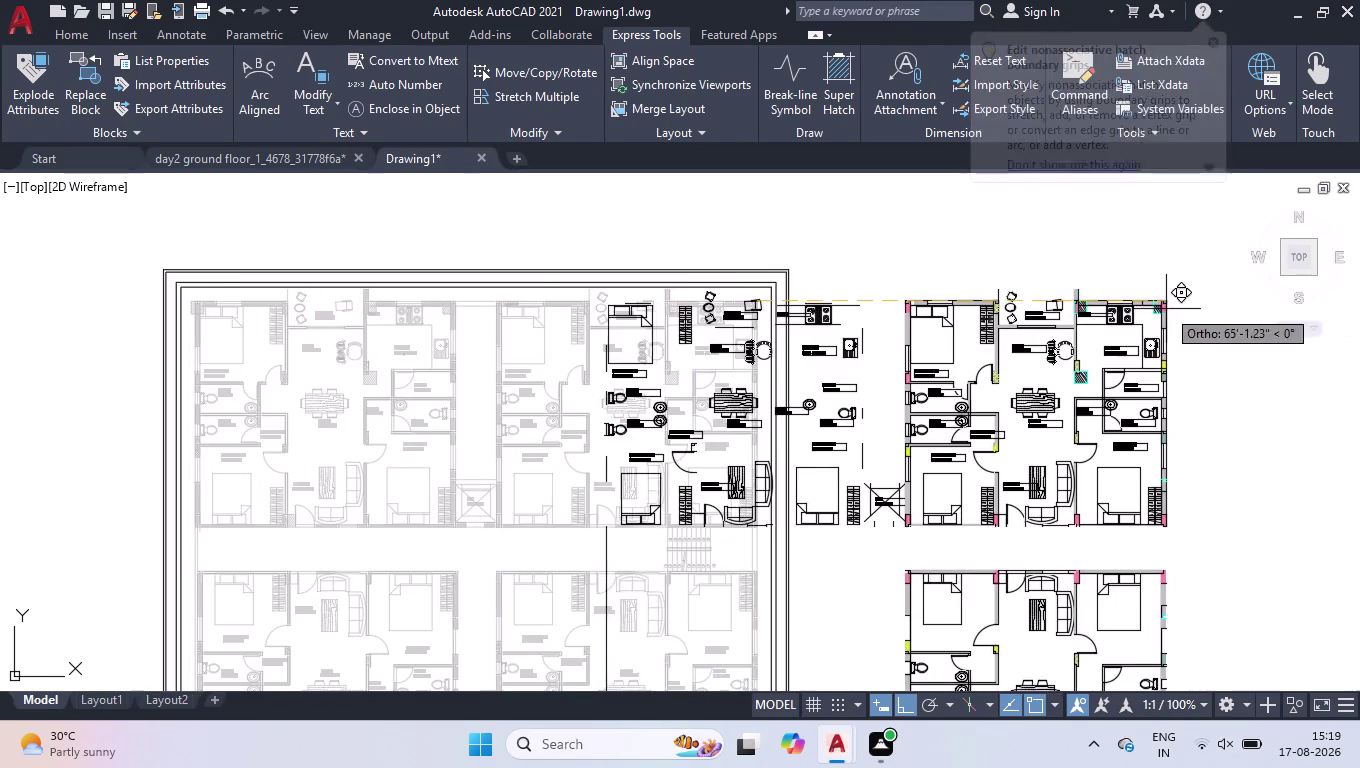
scroll(down, 3)
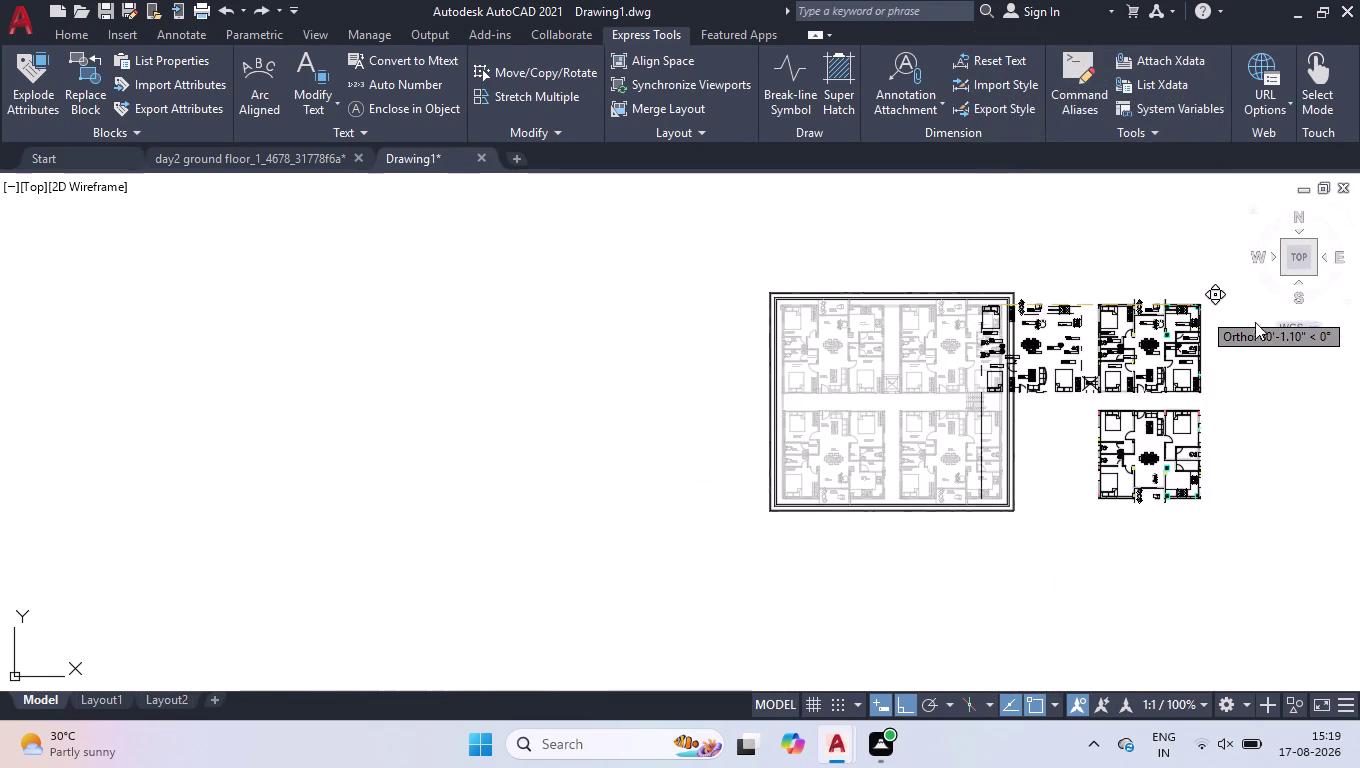
click(551, 346)
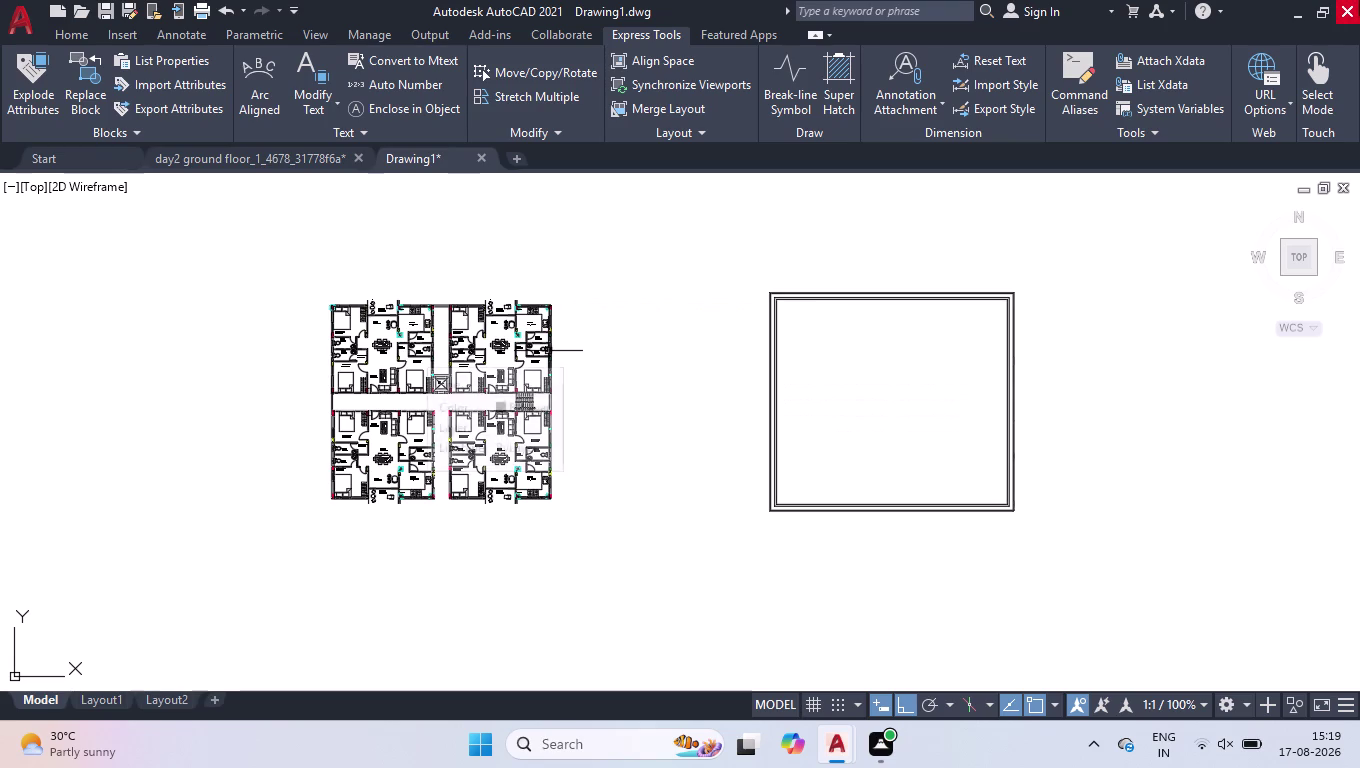
Zoom to the empty boundary and select both of its outlines.
scroll(up, 3)
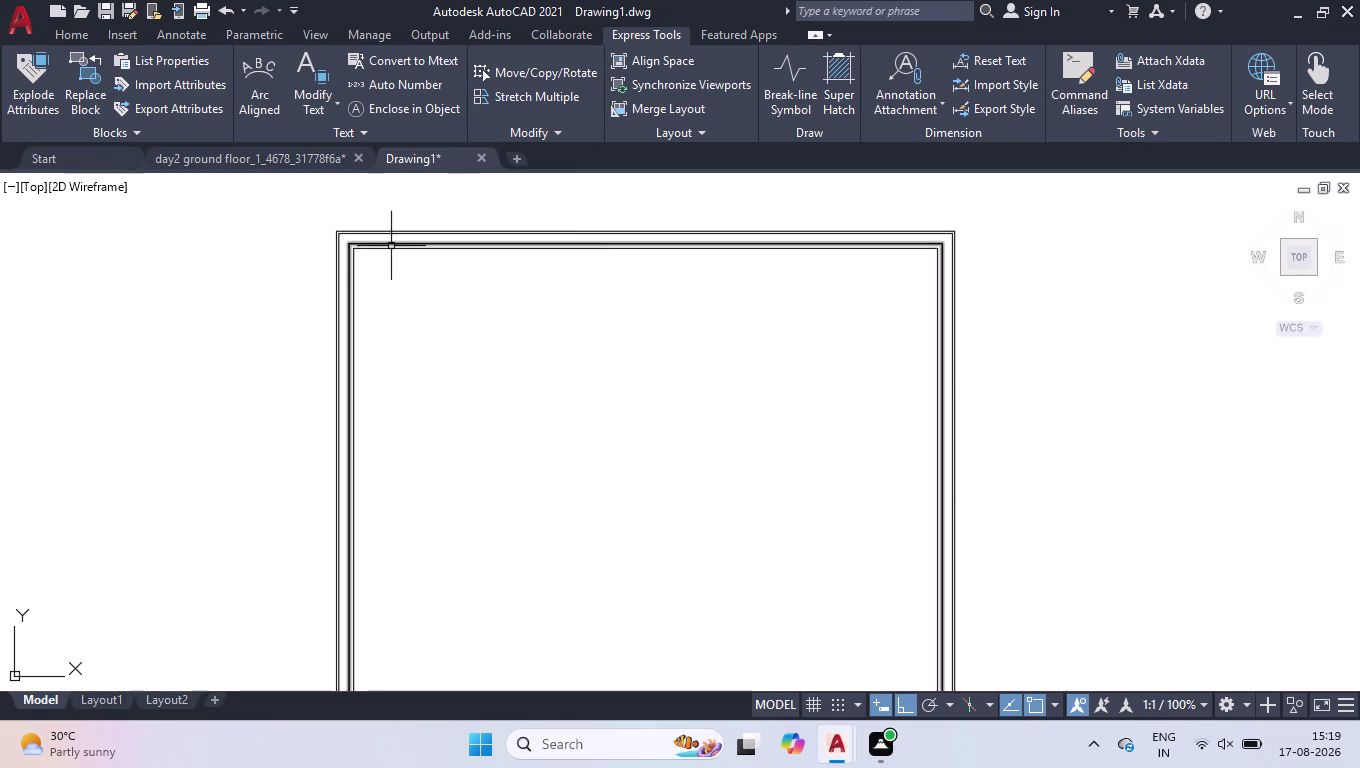
scroll(up, 3)
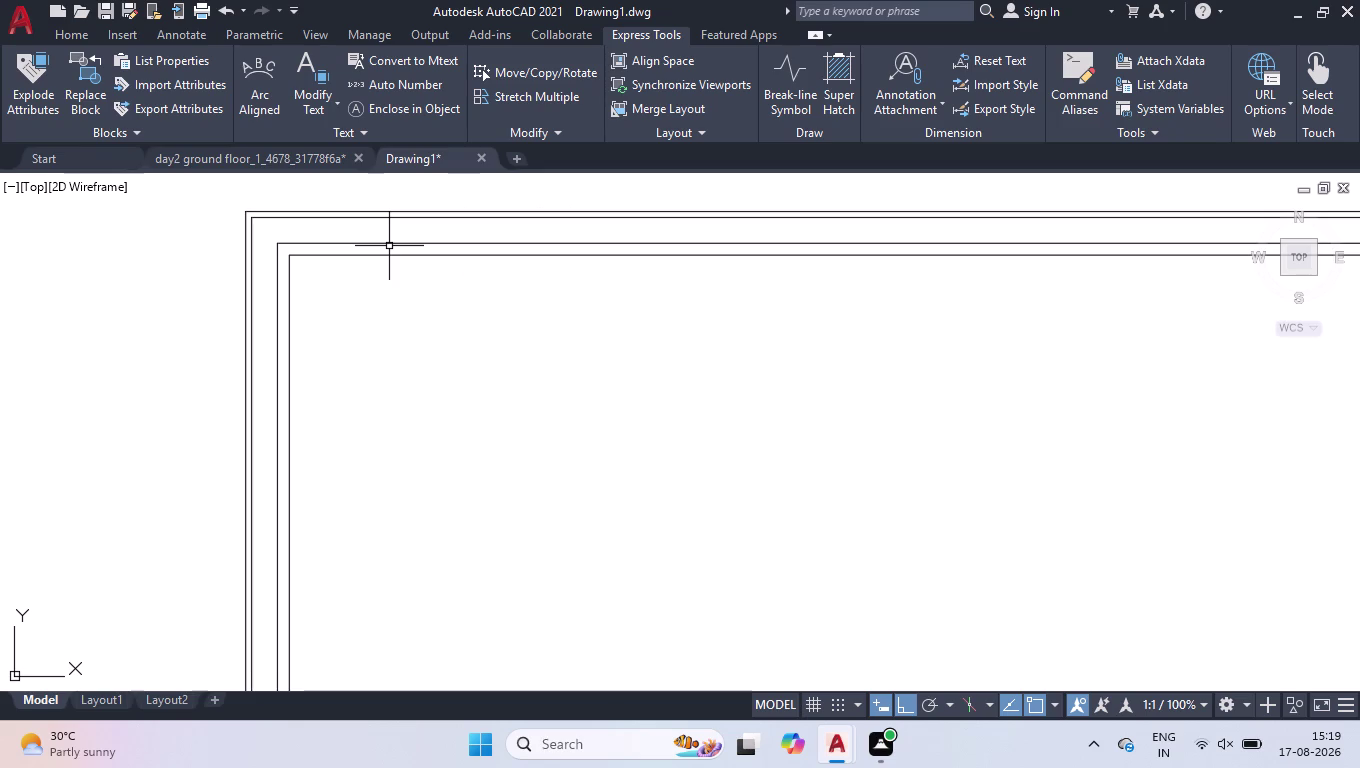
scroll(down, 3)
scroll(down, 3)
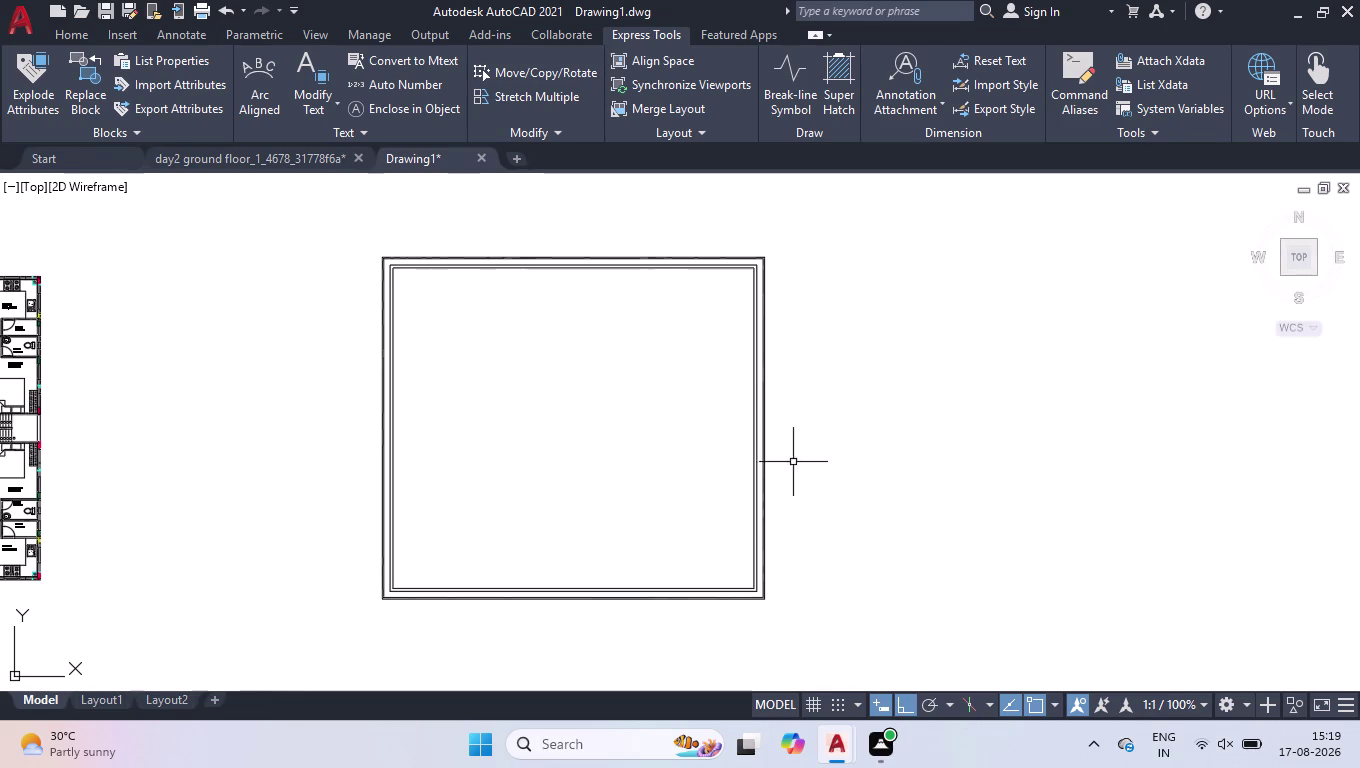
scroll(down, 3)
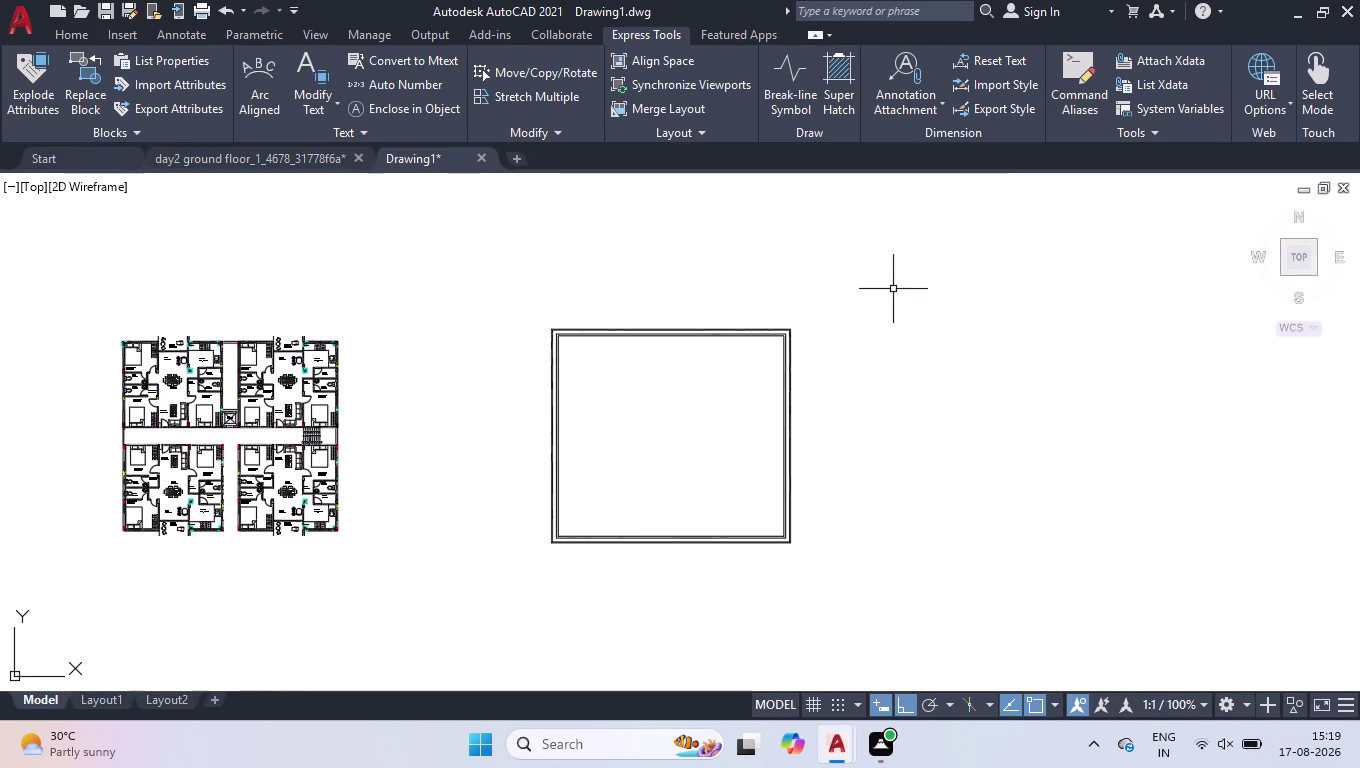
click(868, 262)
click(489, 592)
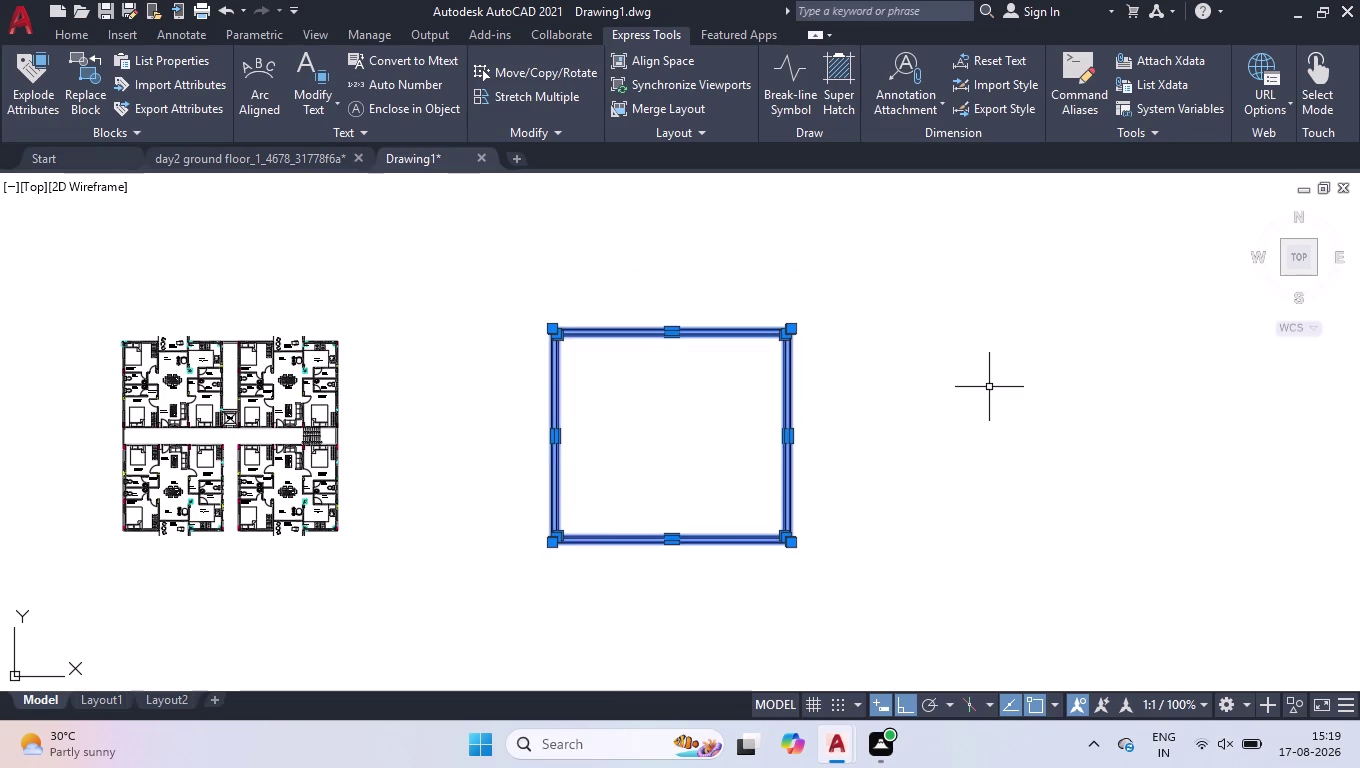
Move the boundary from its lower-right corner far to the right.
key(m)
key(o)
key(v)
key(Return)
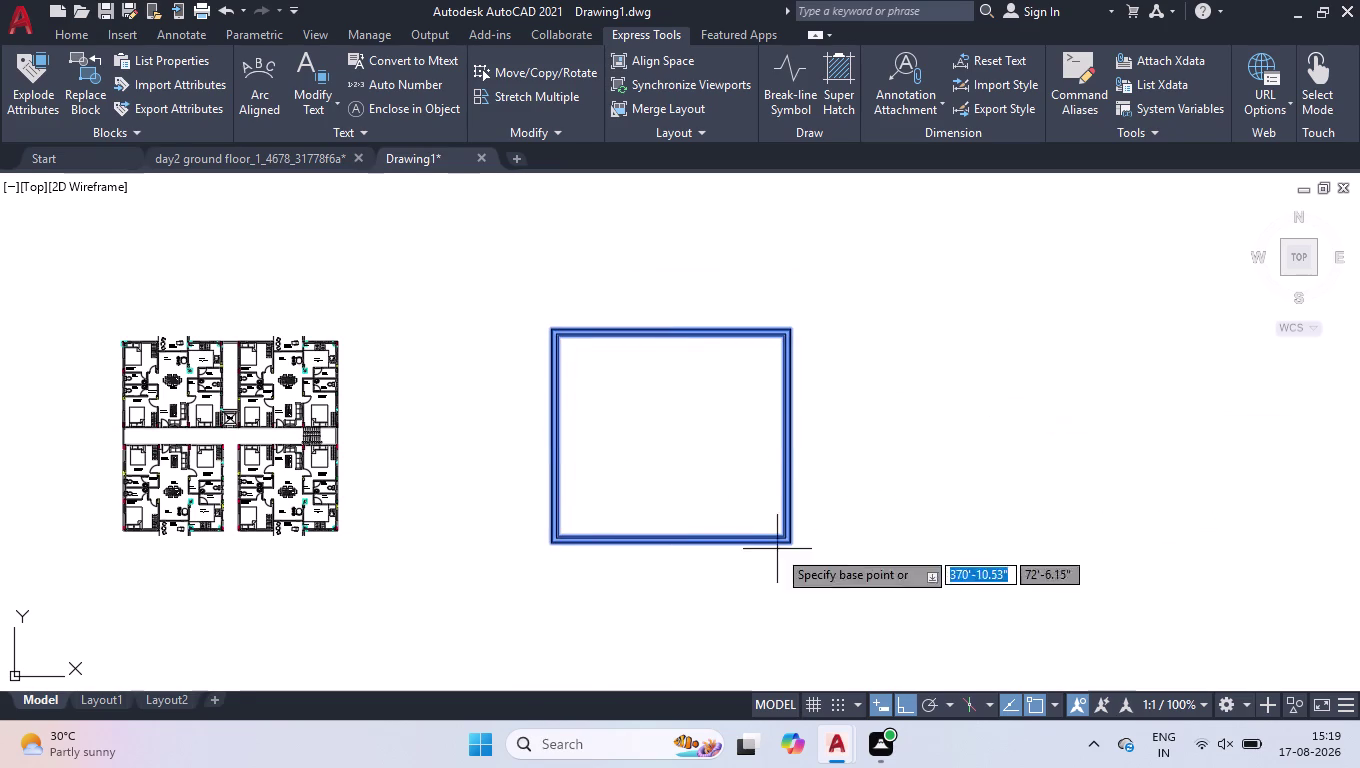
click(593, 537)
scroll(down, 3)
click(1103, 597)
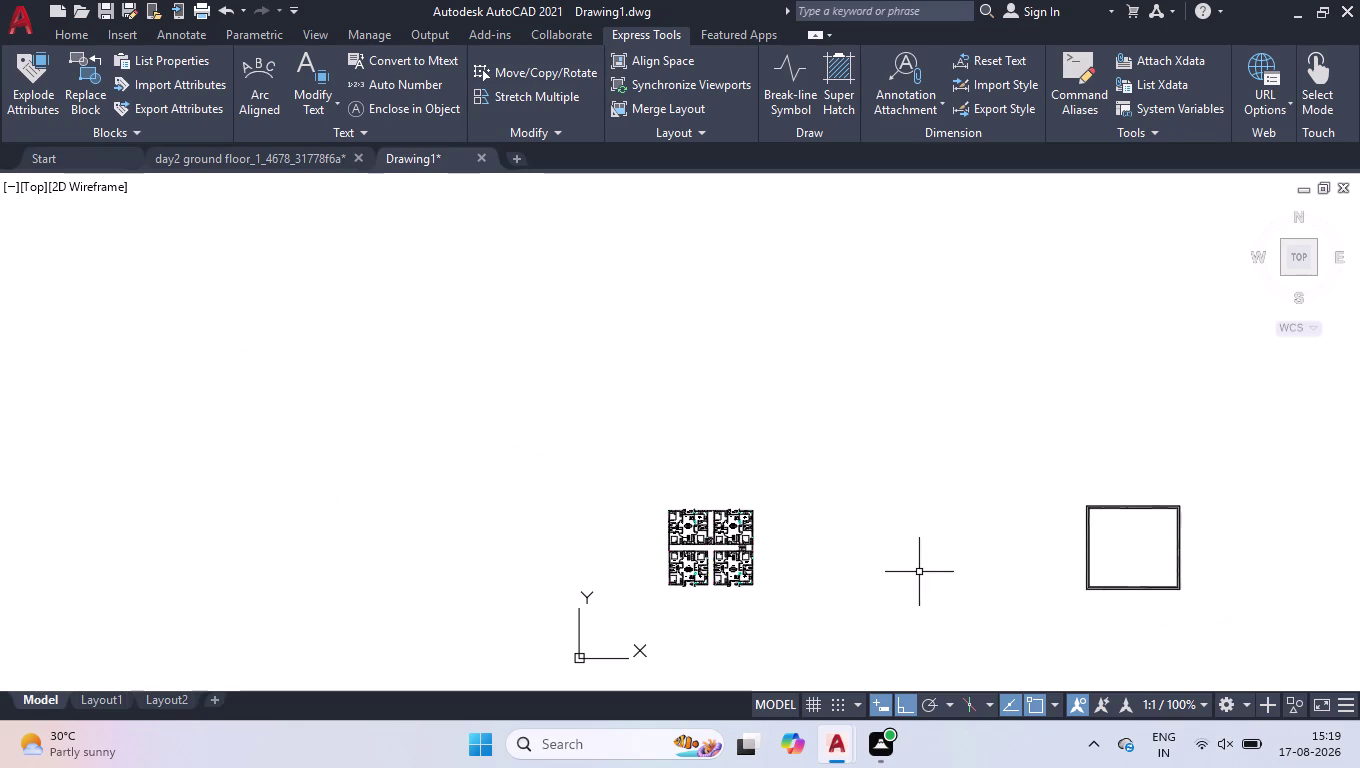
Start a rectangle with its first corner right of the plan, using the Dimensions option.
scroll(up, 3)
key(l)
key(Return)
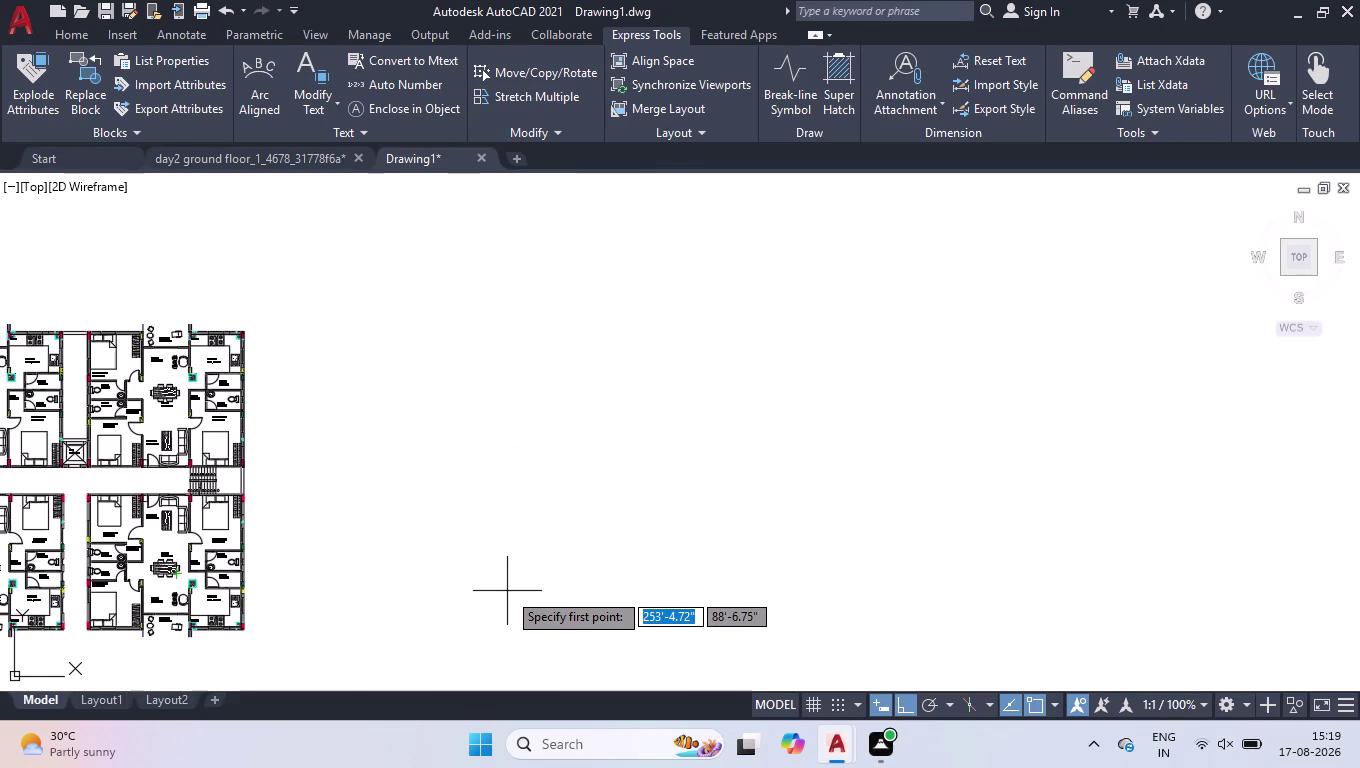
key(space)
key(space)
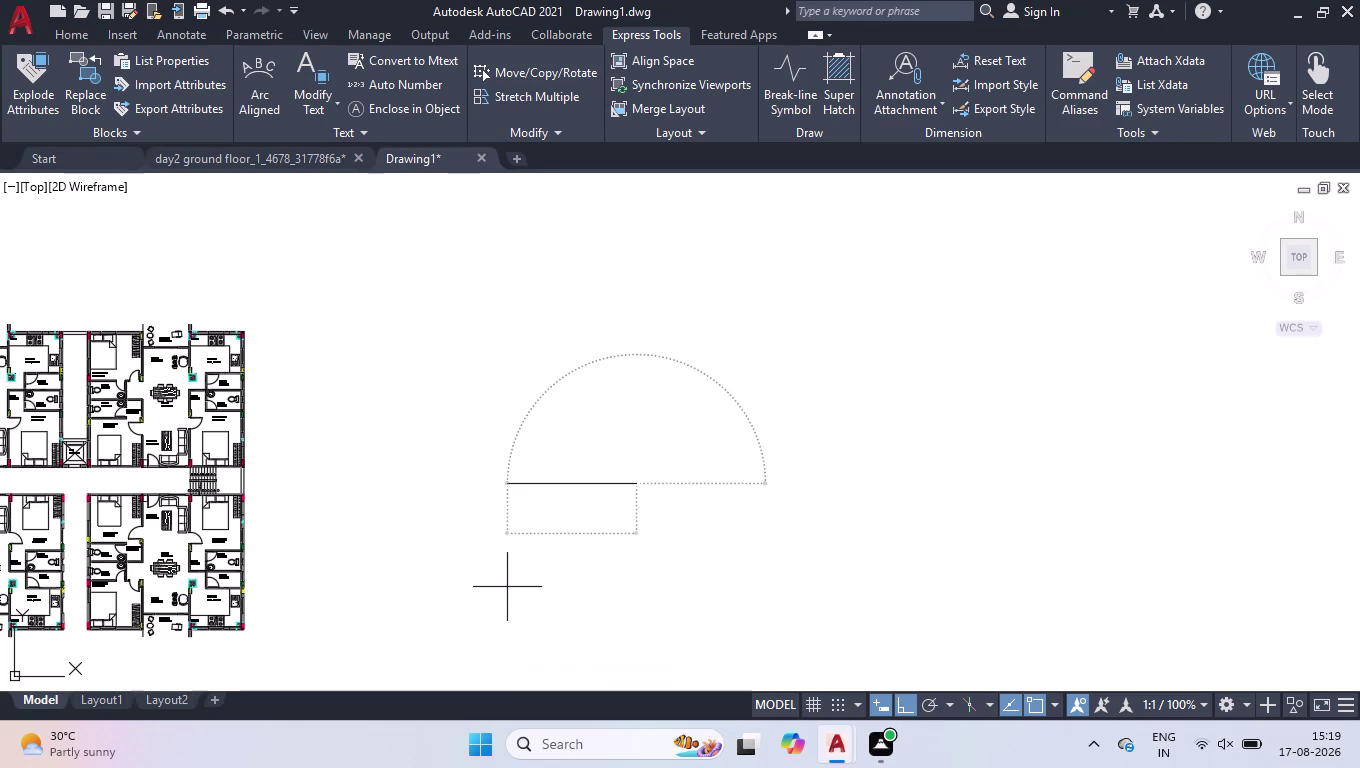
text(rec)
key(Return)
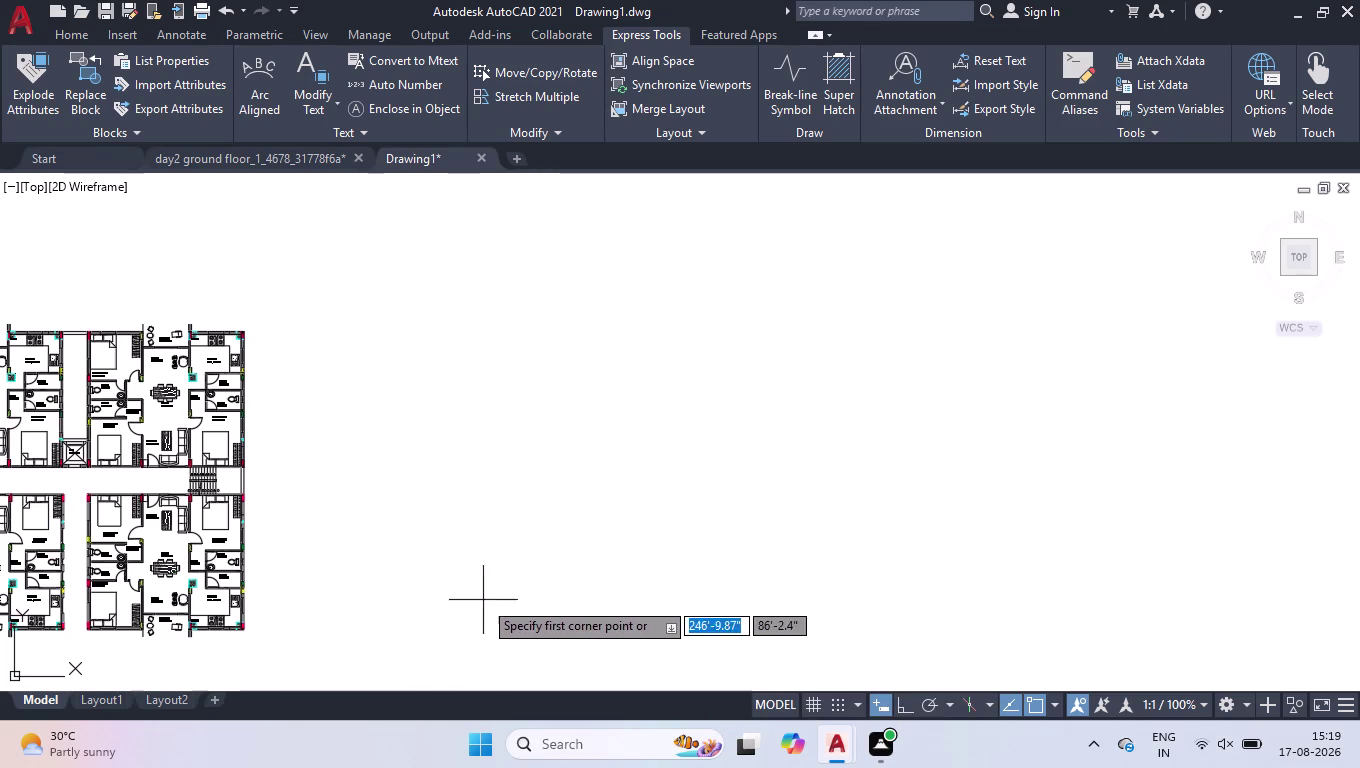
click(490, 599)
key(d)
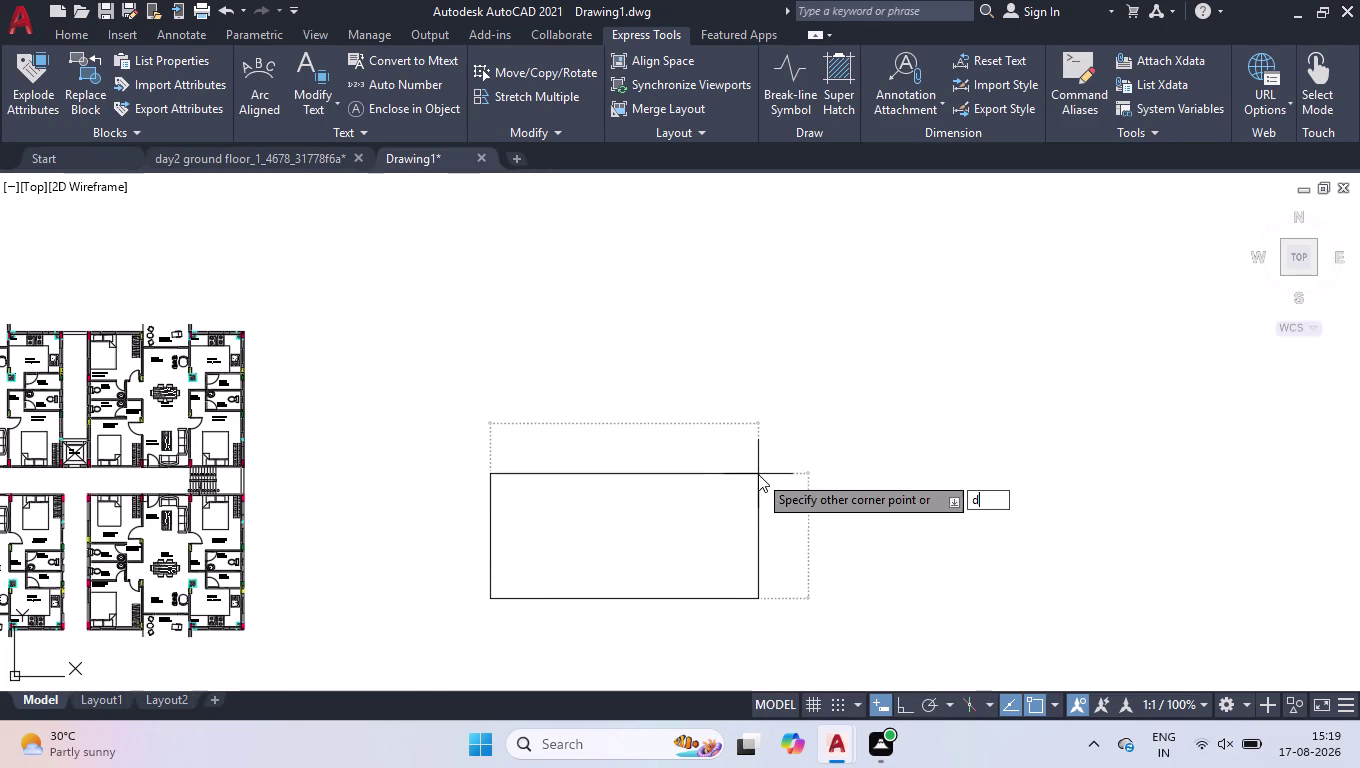
key(Return)
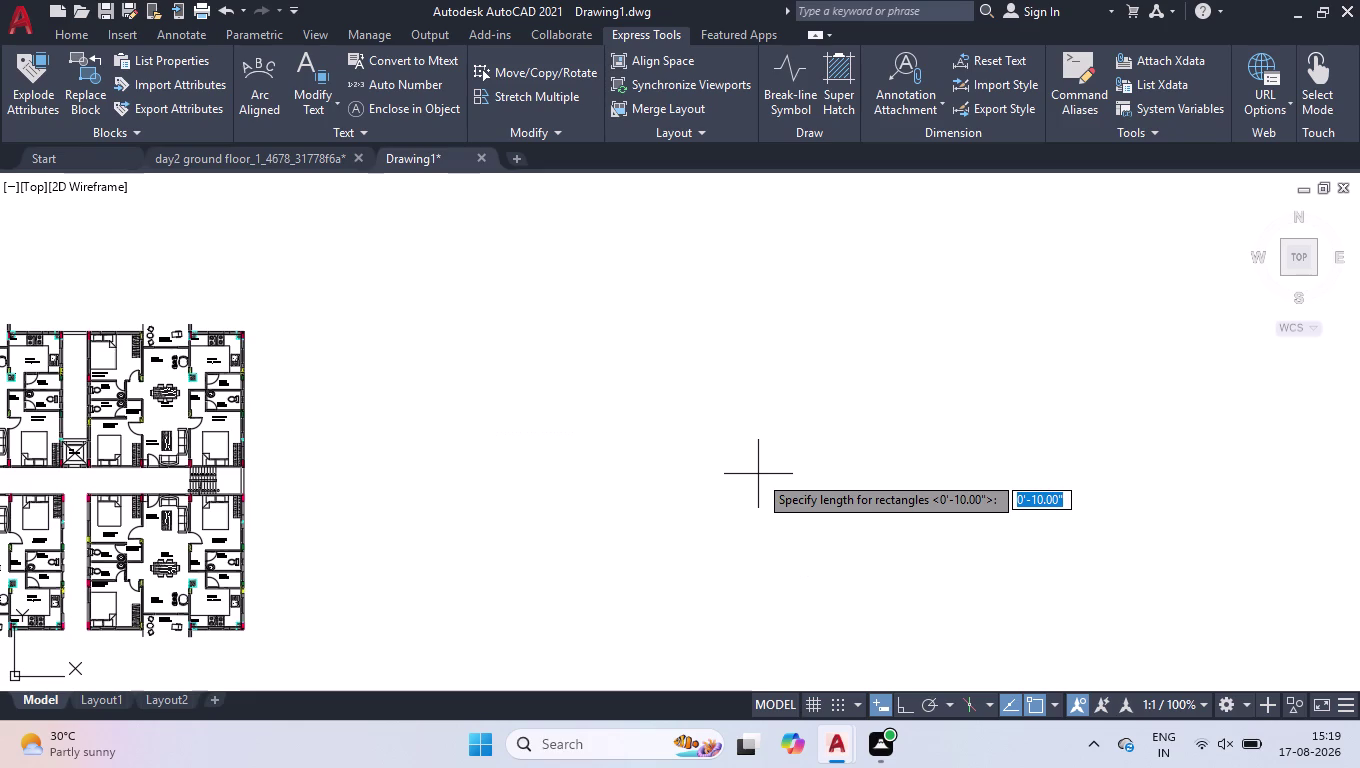
Give the rectangle length 98'10.5" and width 88'5" and place it.
text(98')
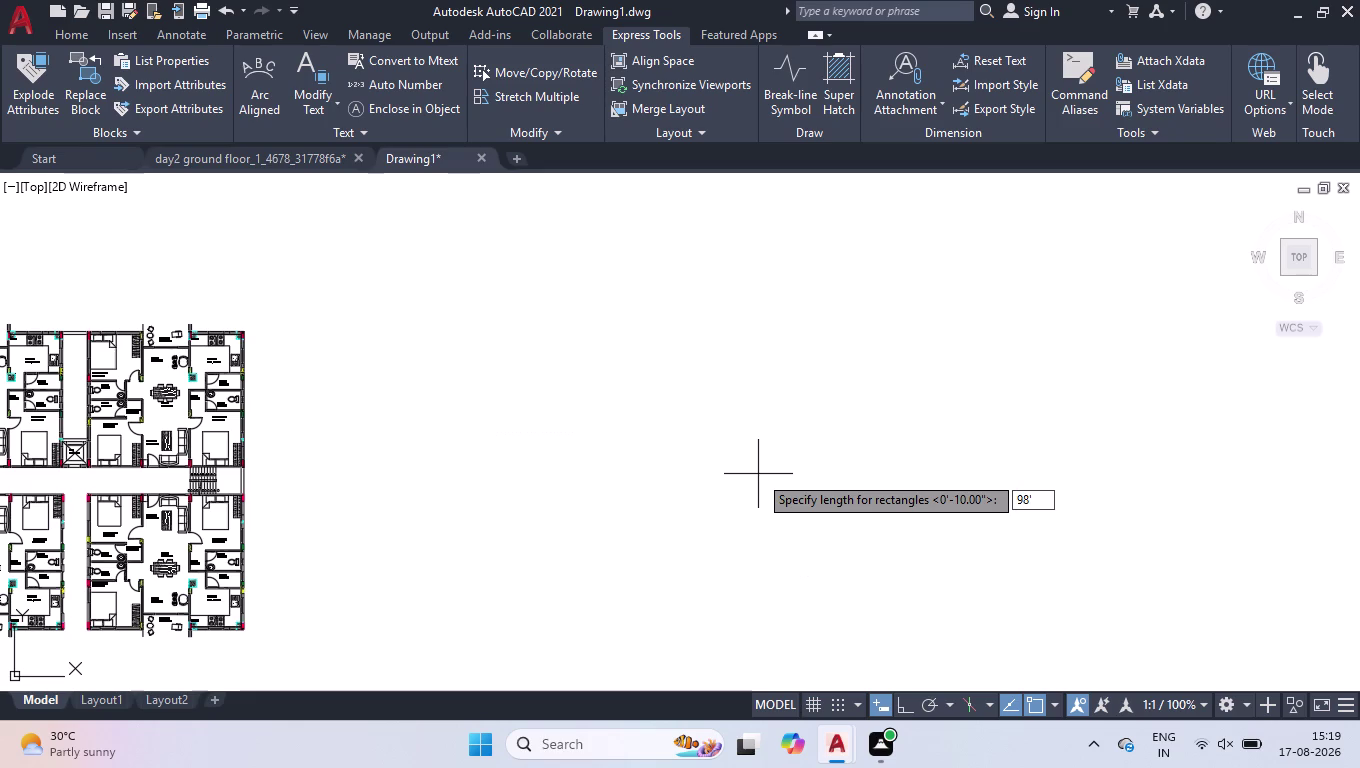
text(10)
text(.)
text(5")
key(Return)
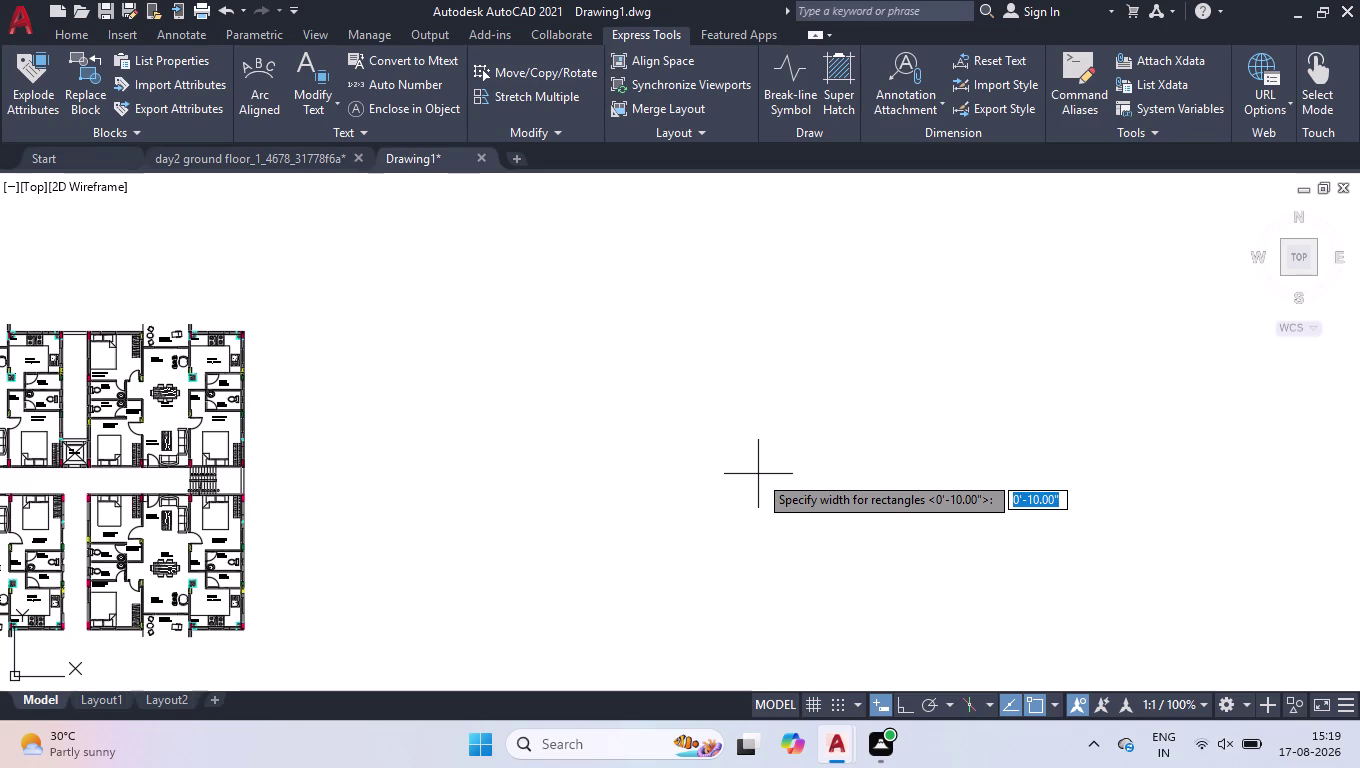
text(88'5)
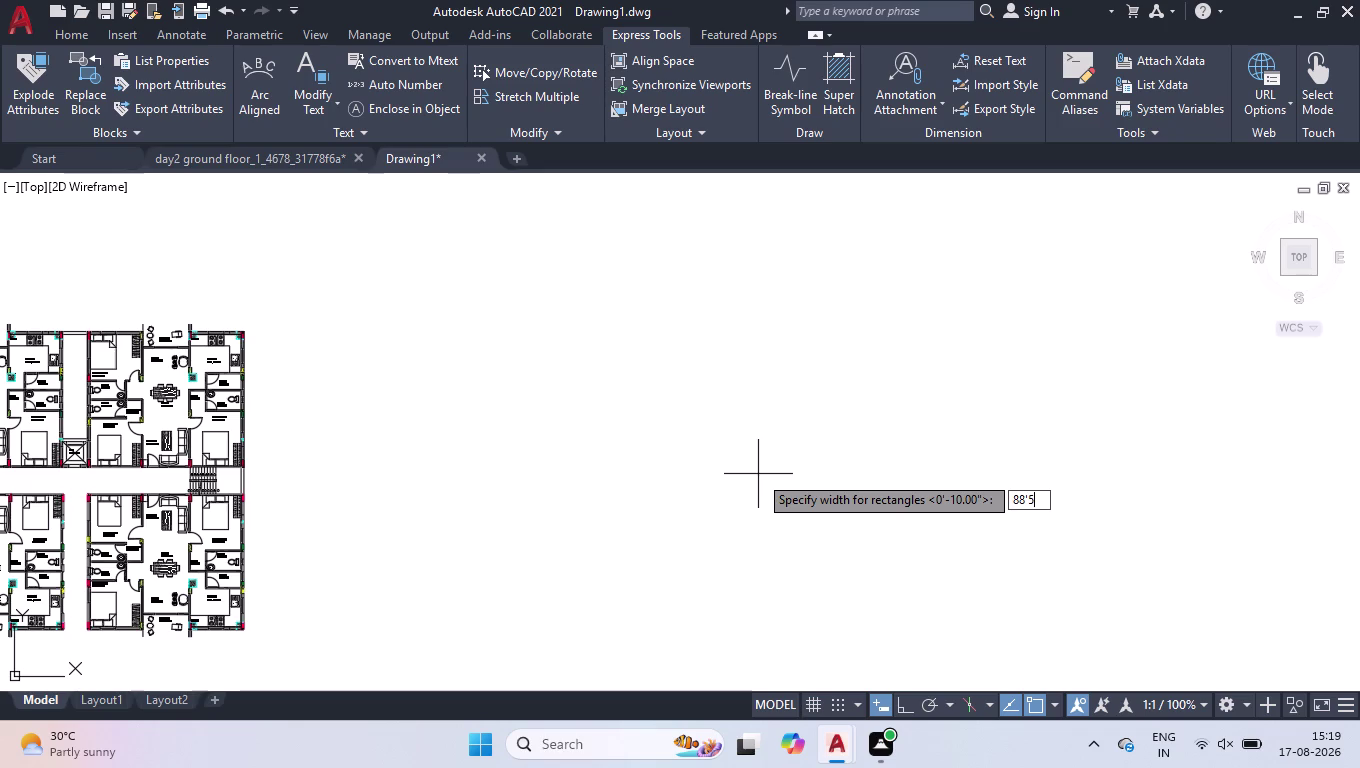
text(")
key(Return)
click(758, 474)
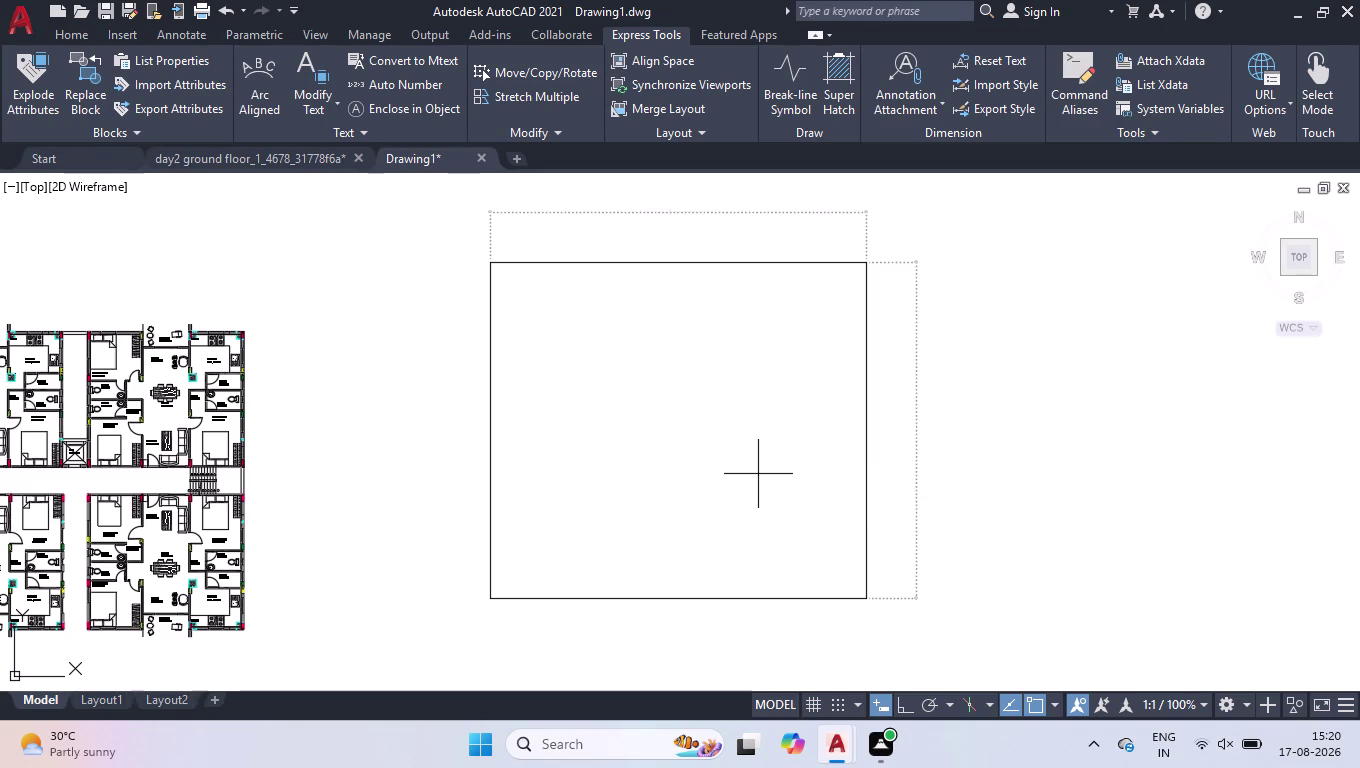
Offset the new rectangle 5' inward to create the inner outline.
text(off)
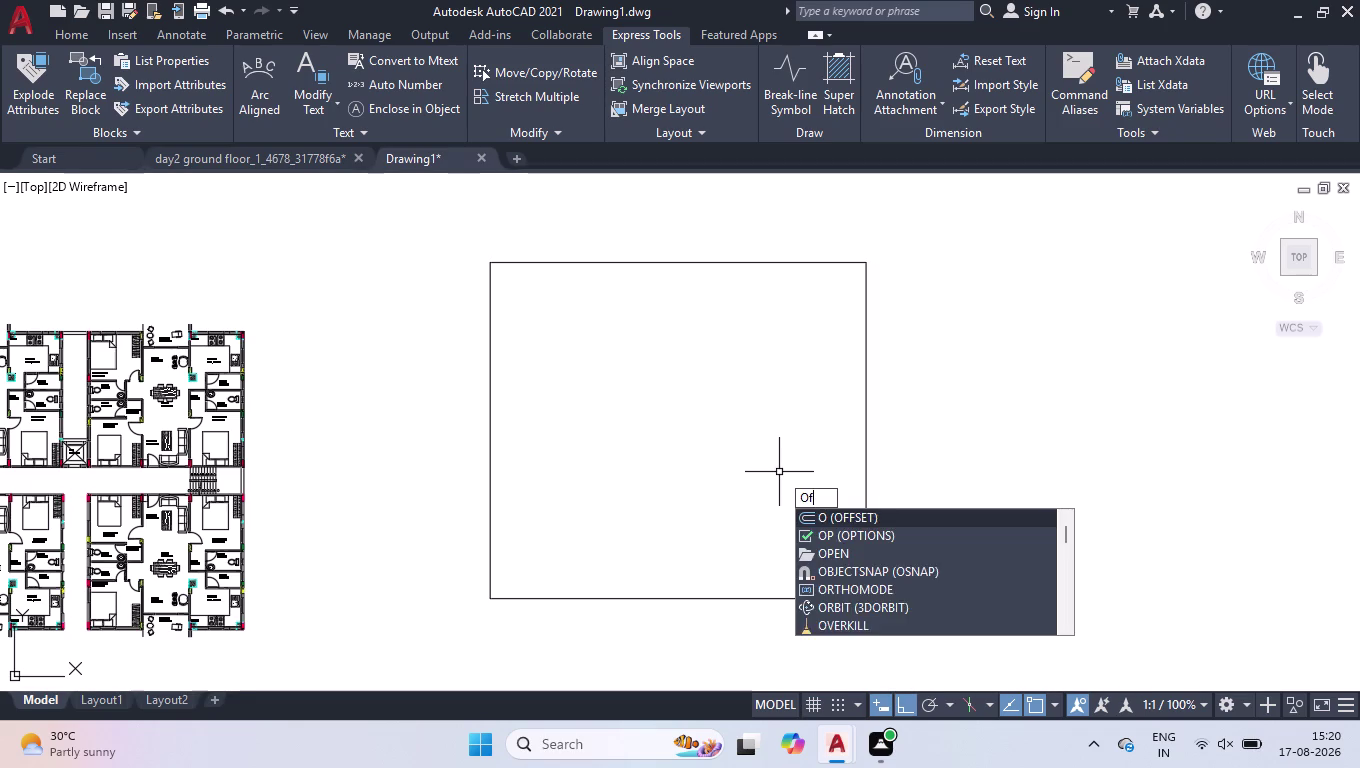
key(Return)
text(5')
key(Return)
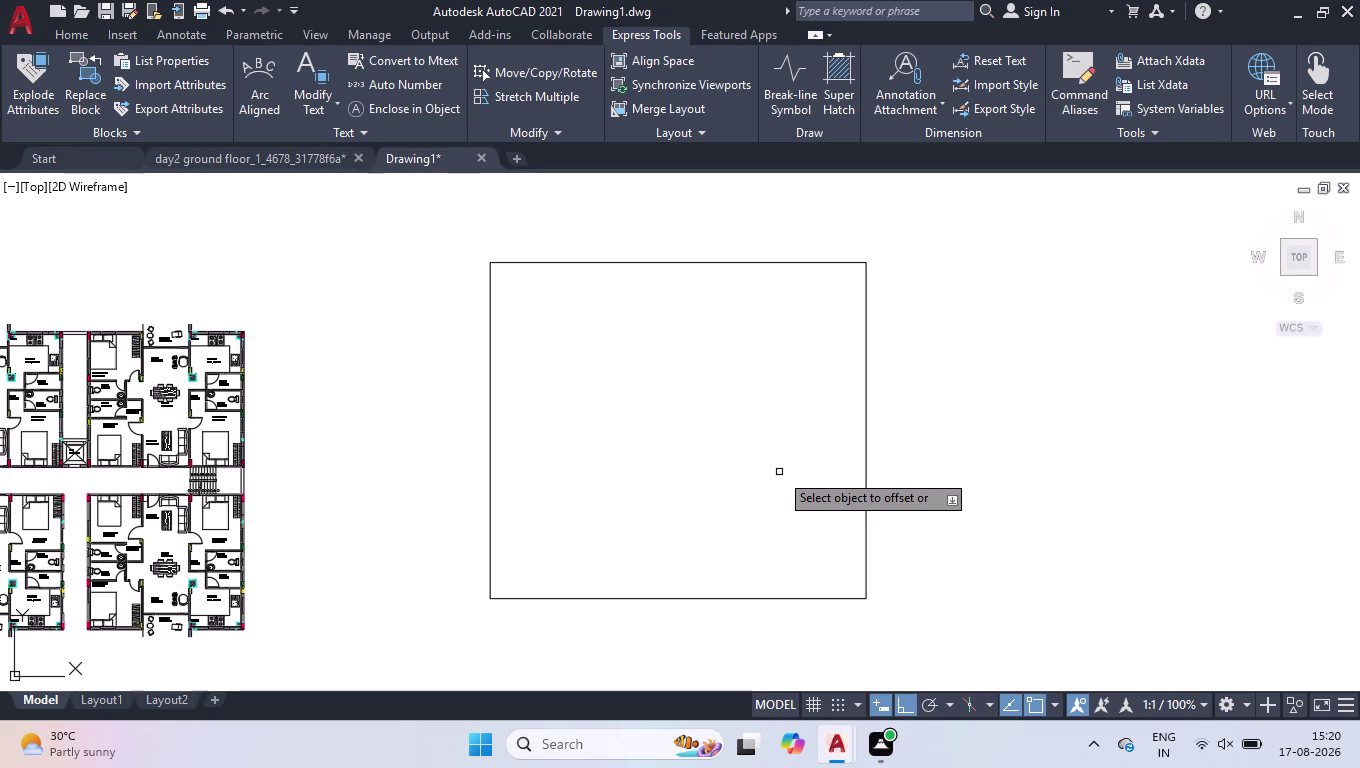
click(669, 597)
click(684, 496)
key(Return)
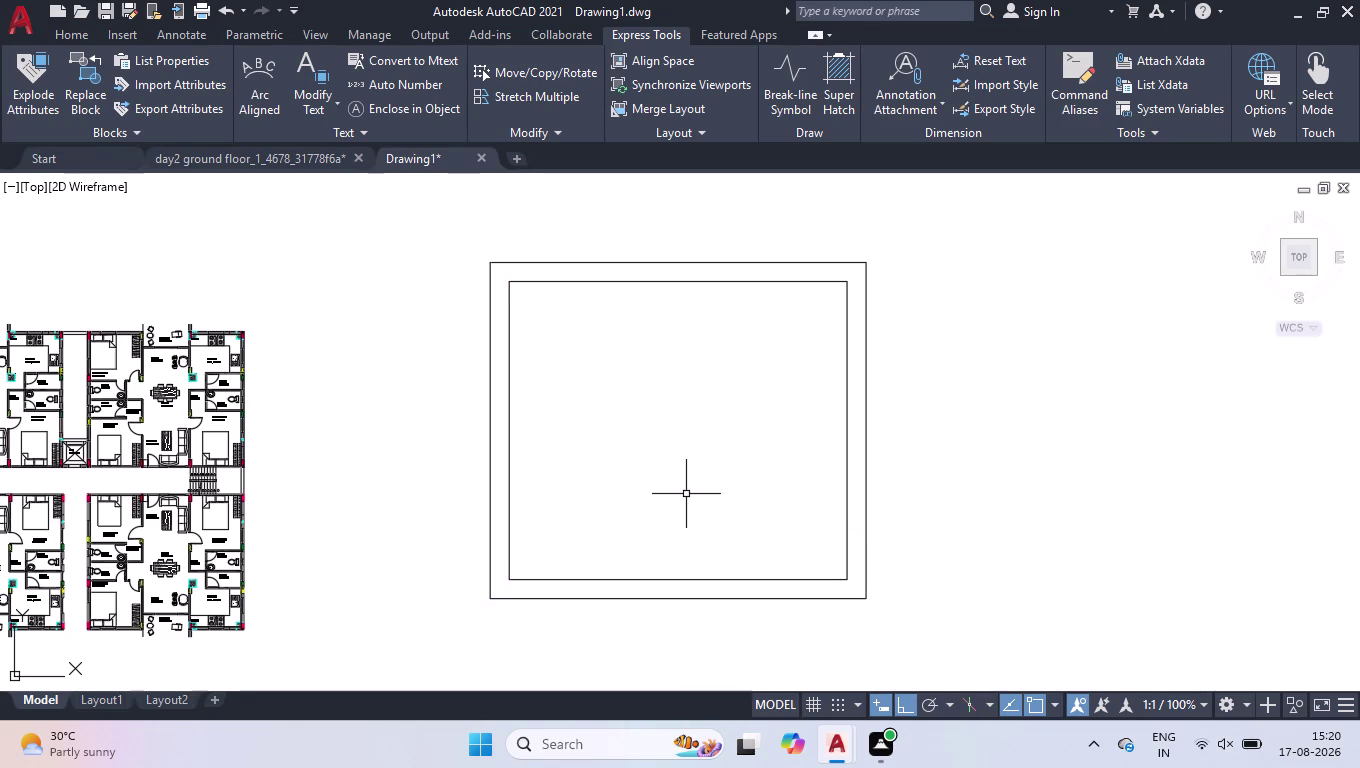
scroll(down, 3)
click(230, 288)
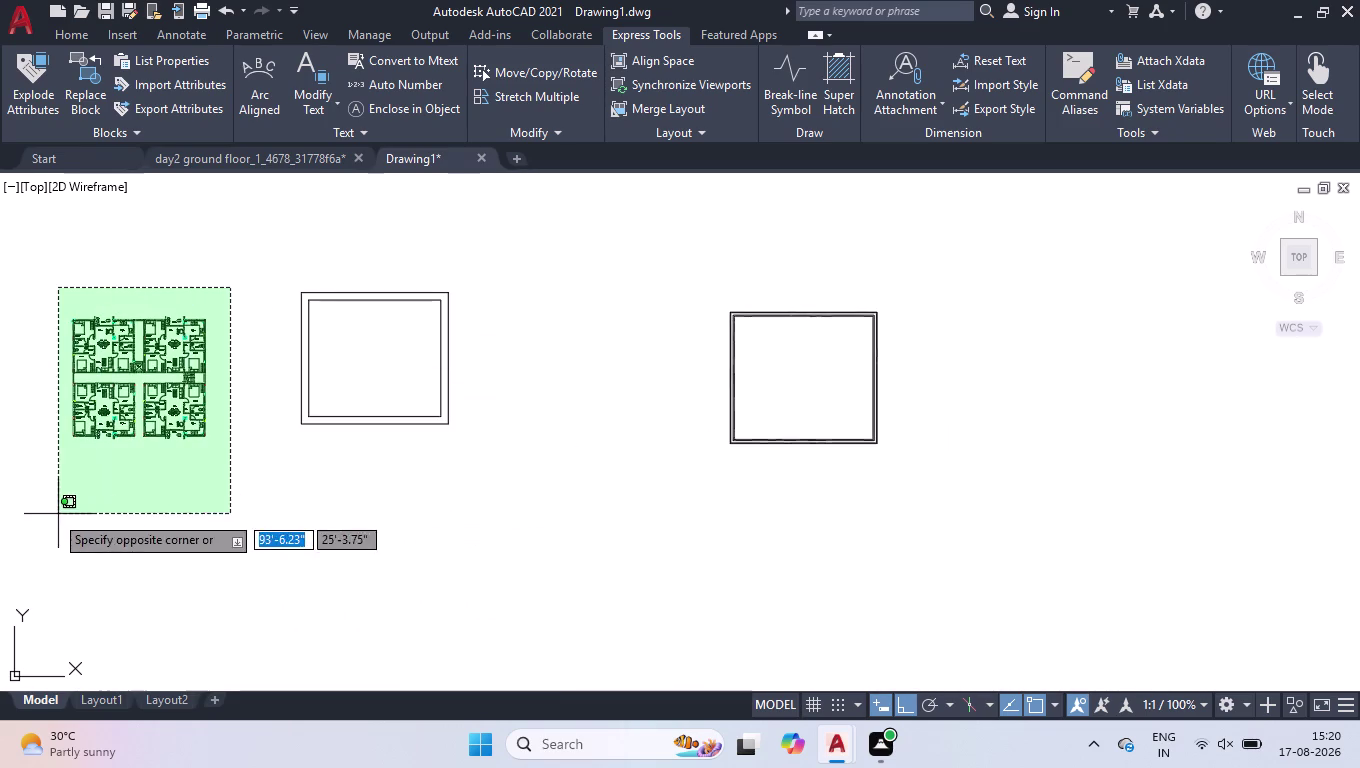
Start moving the selected plan, using its top-left wall corner as base point.
click(39, 512)
text(mo)
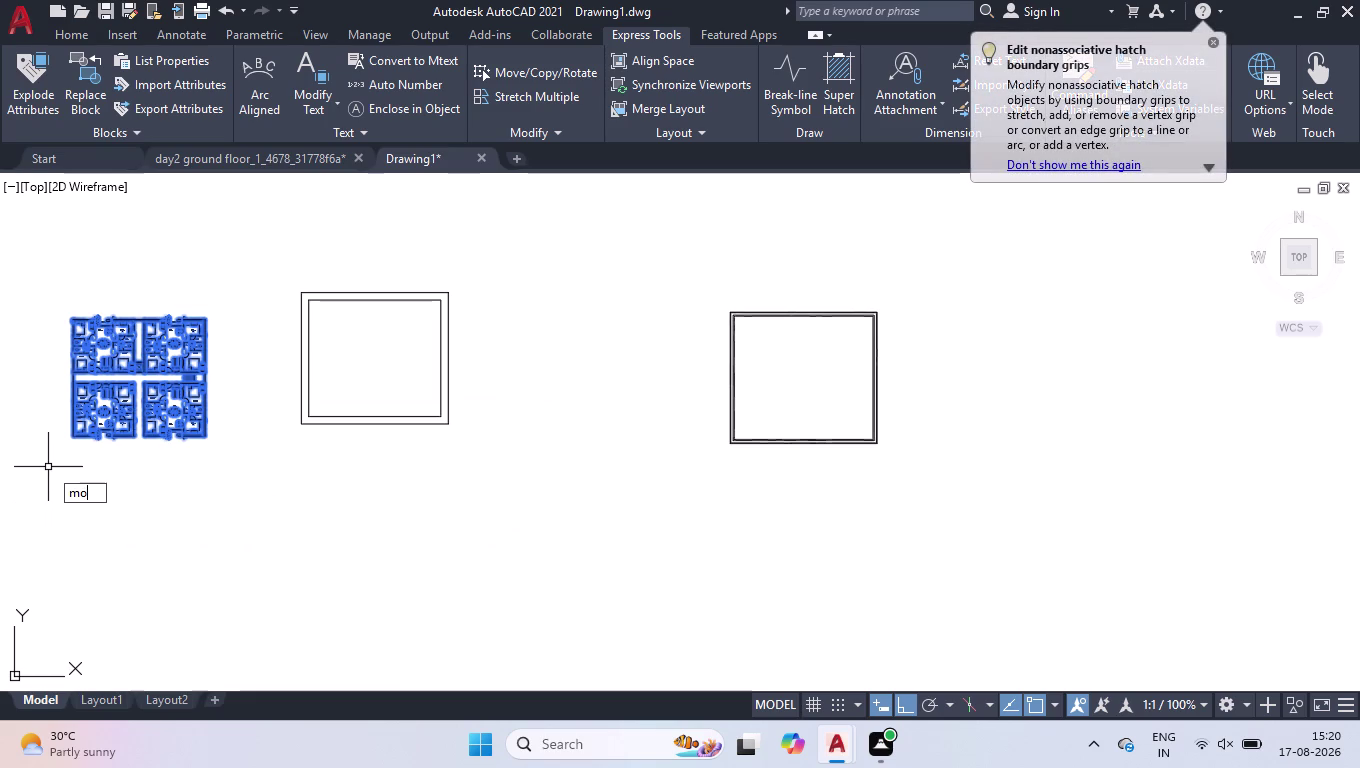
text(v)
key(Return)
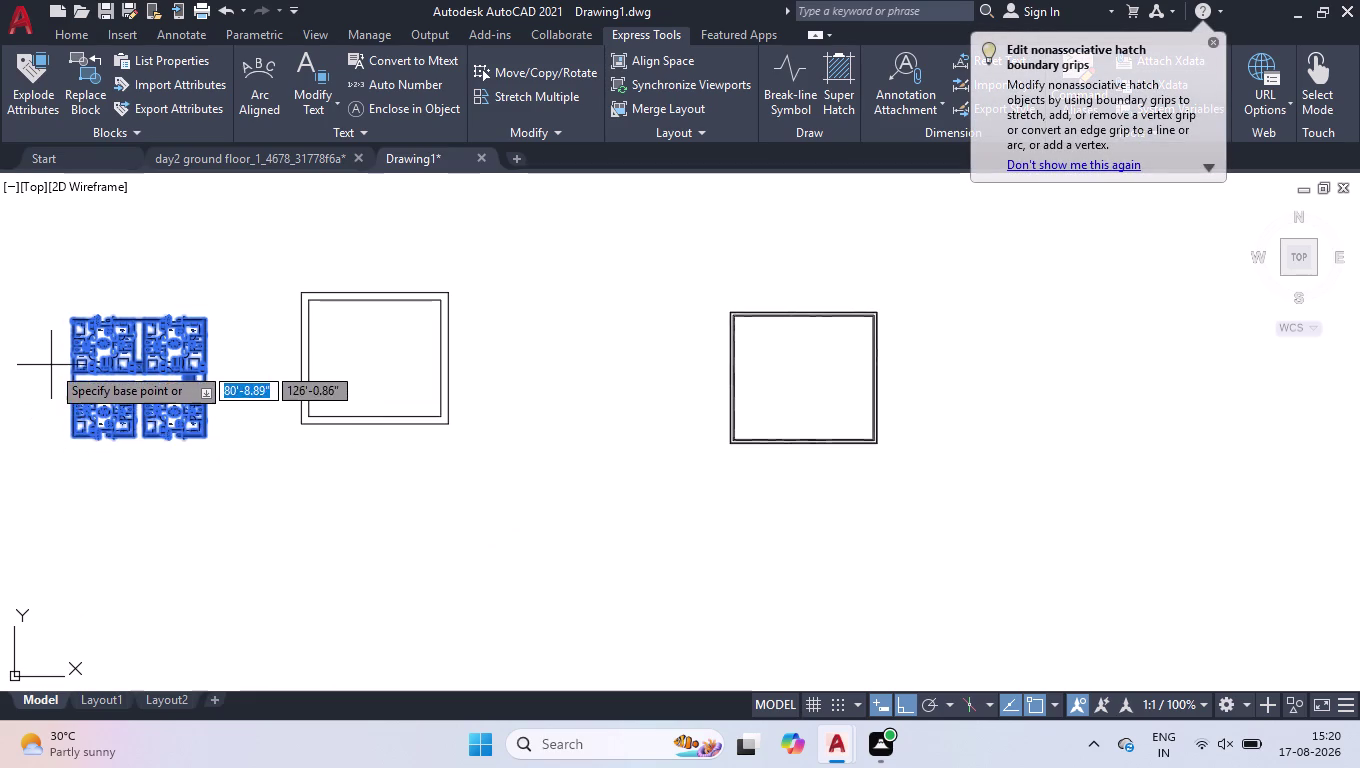
scroll(up, 3)
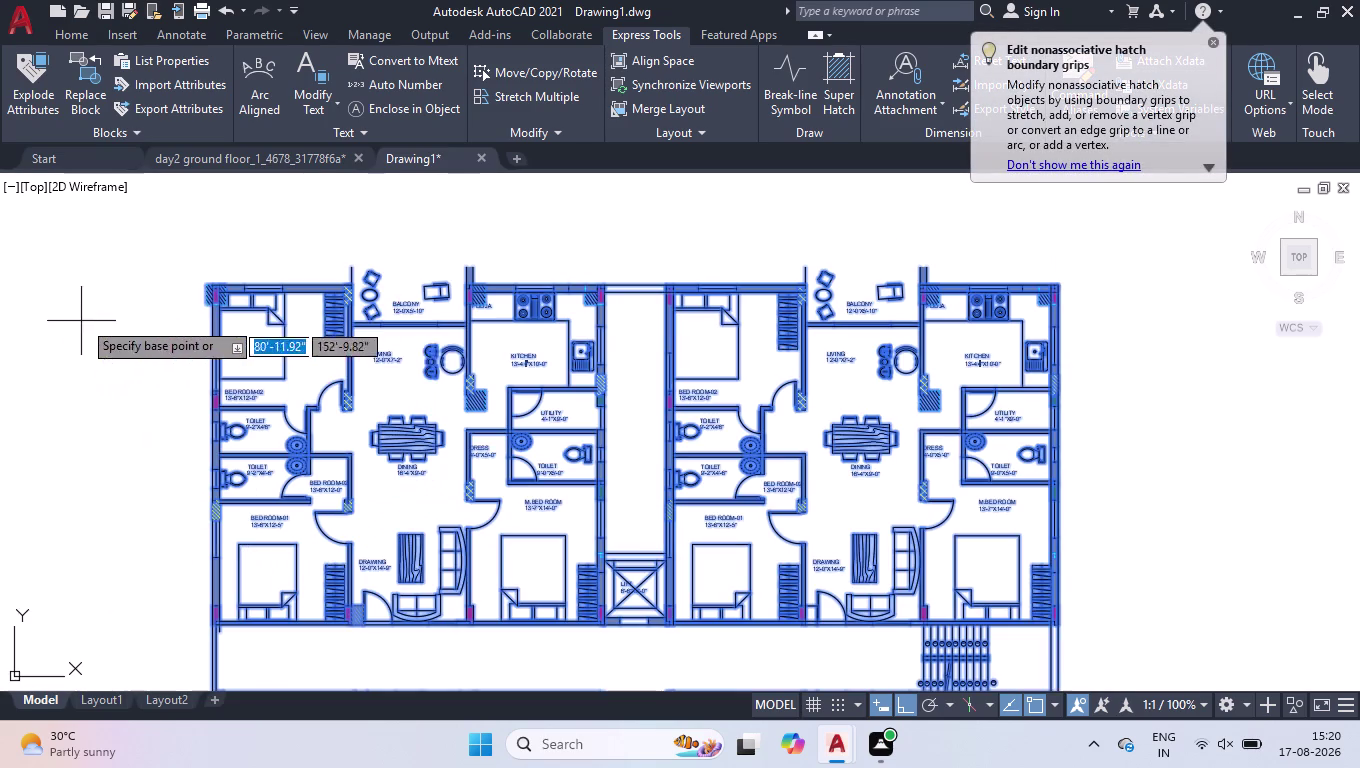
scroll(up, 3)
scroll(down, 3)
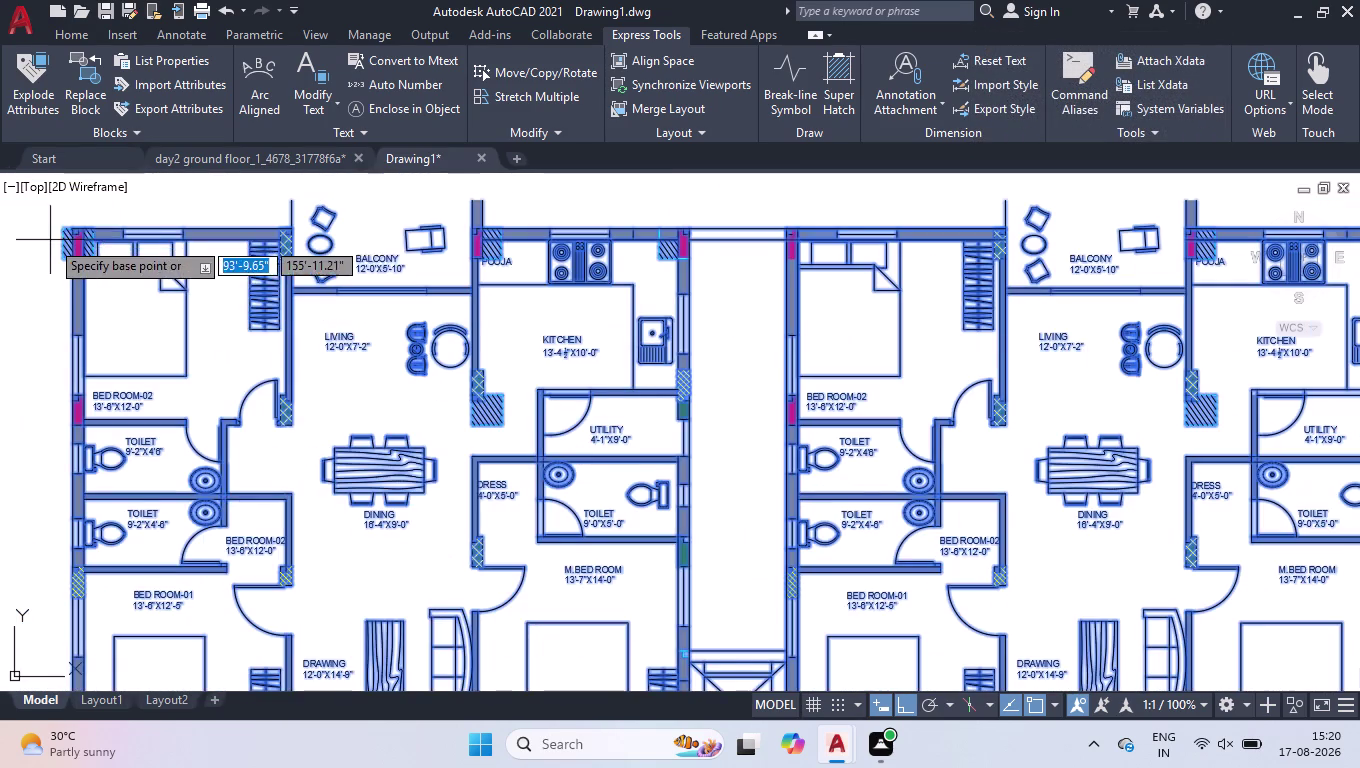
scroll(up, 3)
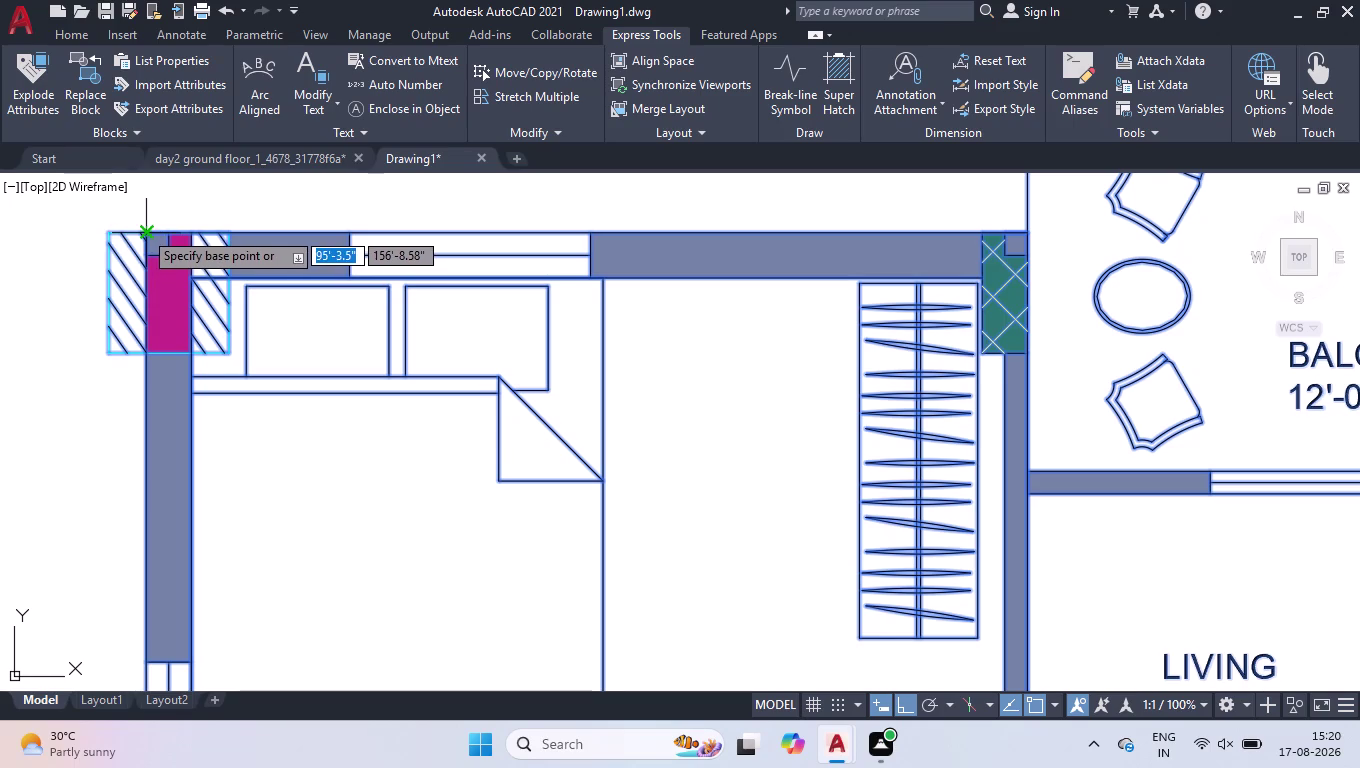
click(143, 230)
Drop the plan's corner onto the boundary's inner corner.
scroll(down, 3)
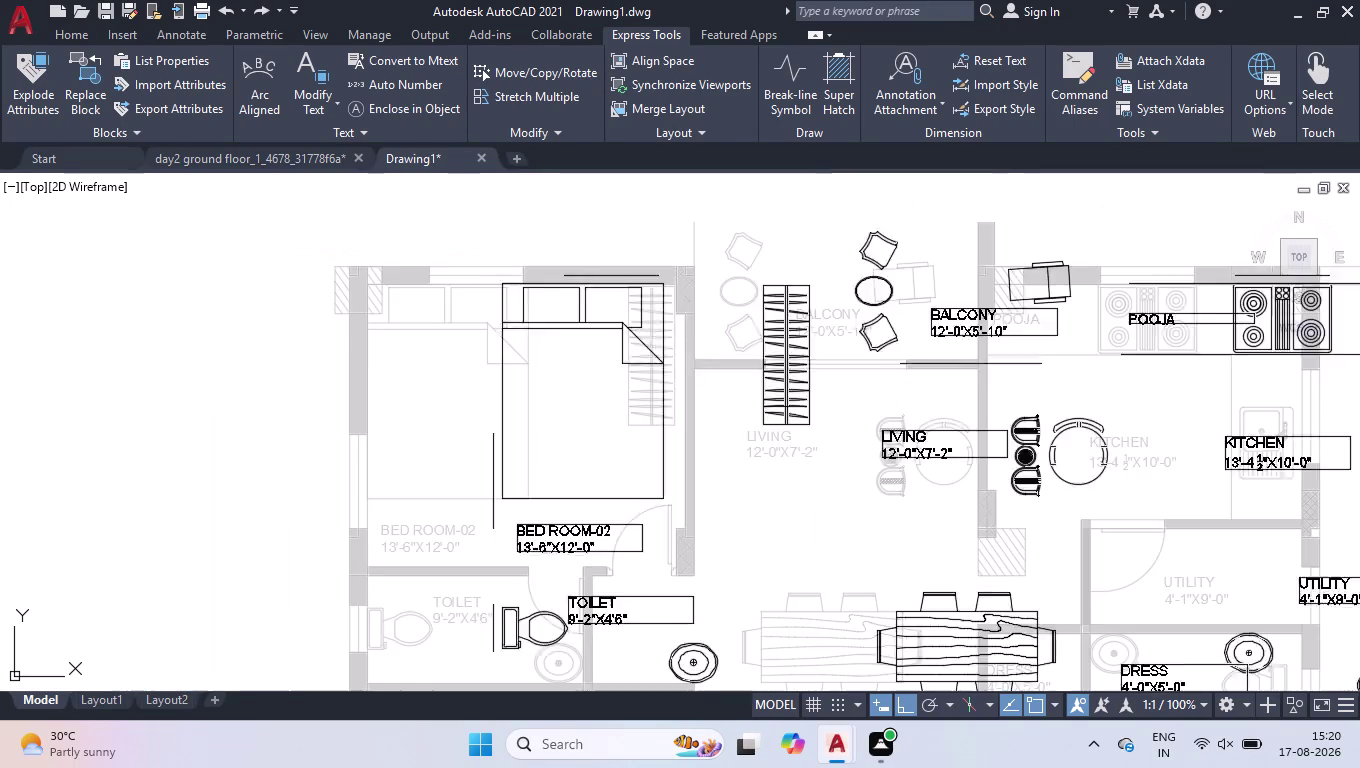
scroll(down, 3)
scroll(down, 3)
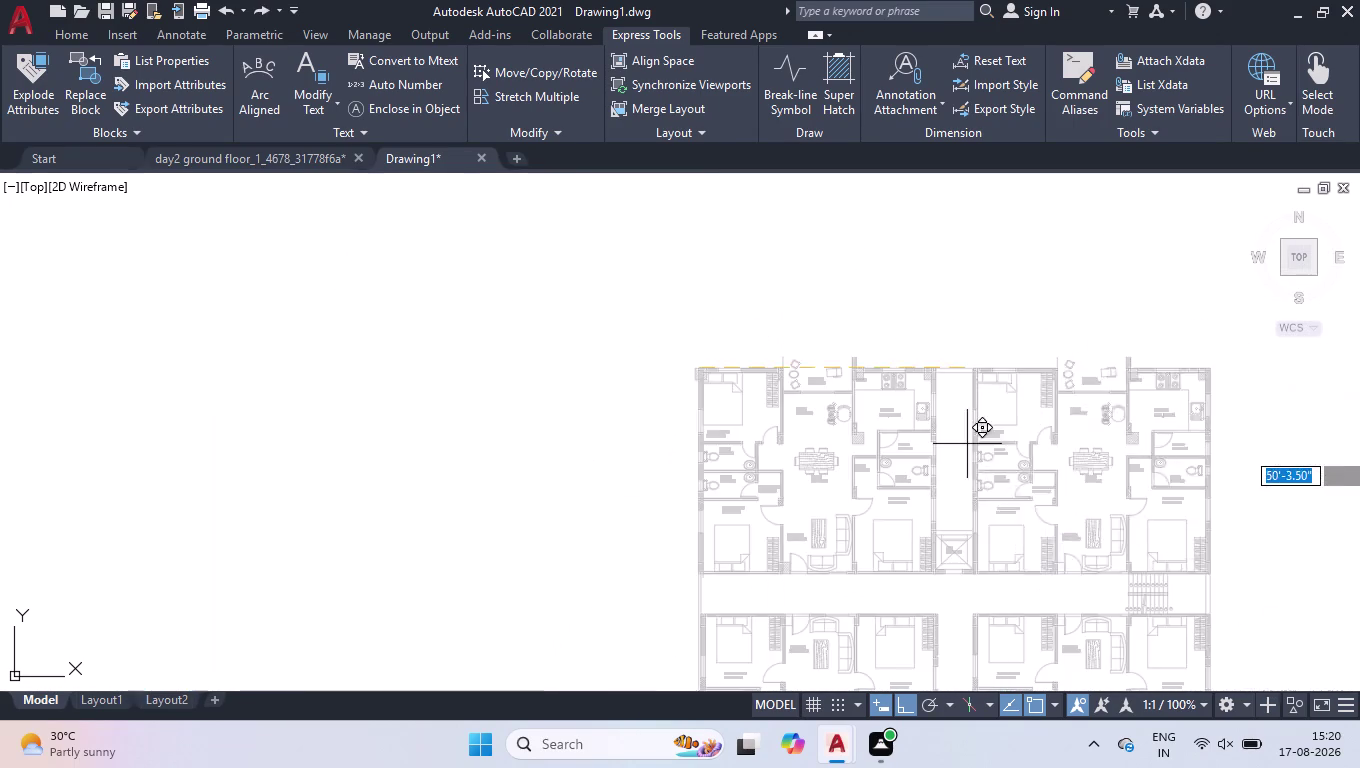
click(926, 705)
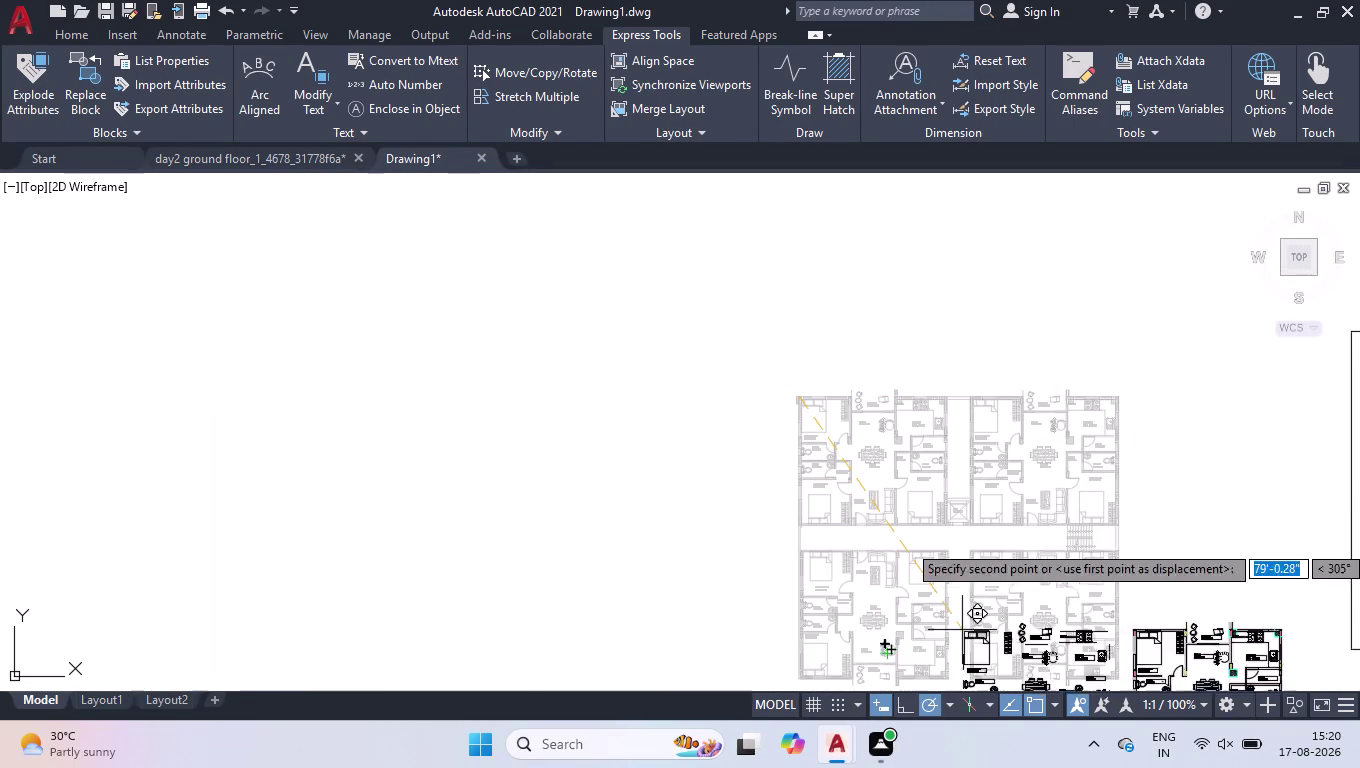
scroll(down, 3)
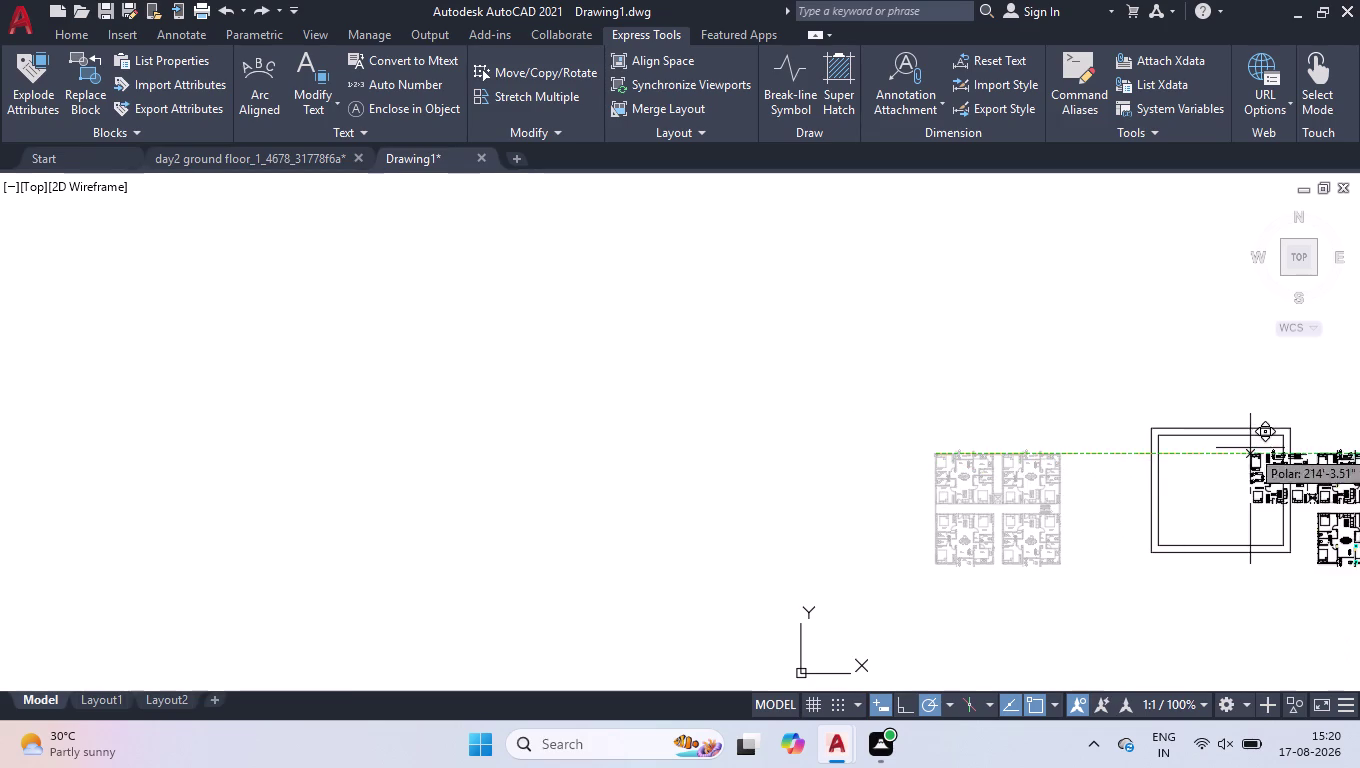
scroll(up, 3)
scroll(up, 3)
scroll(up, 3)
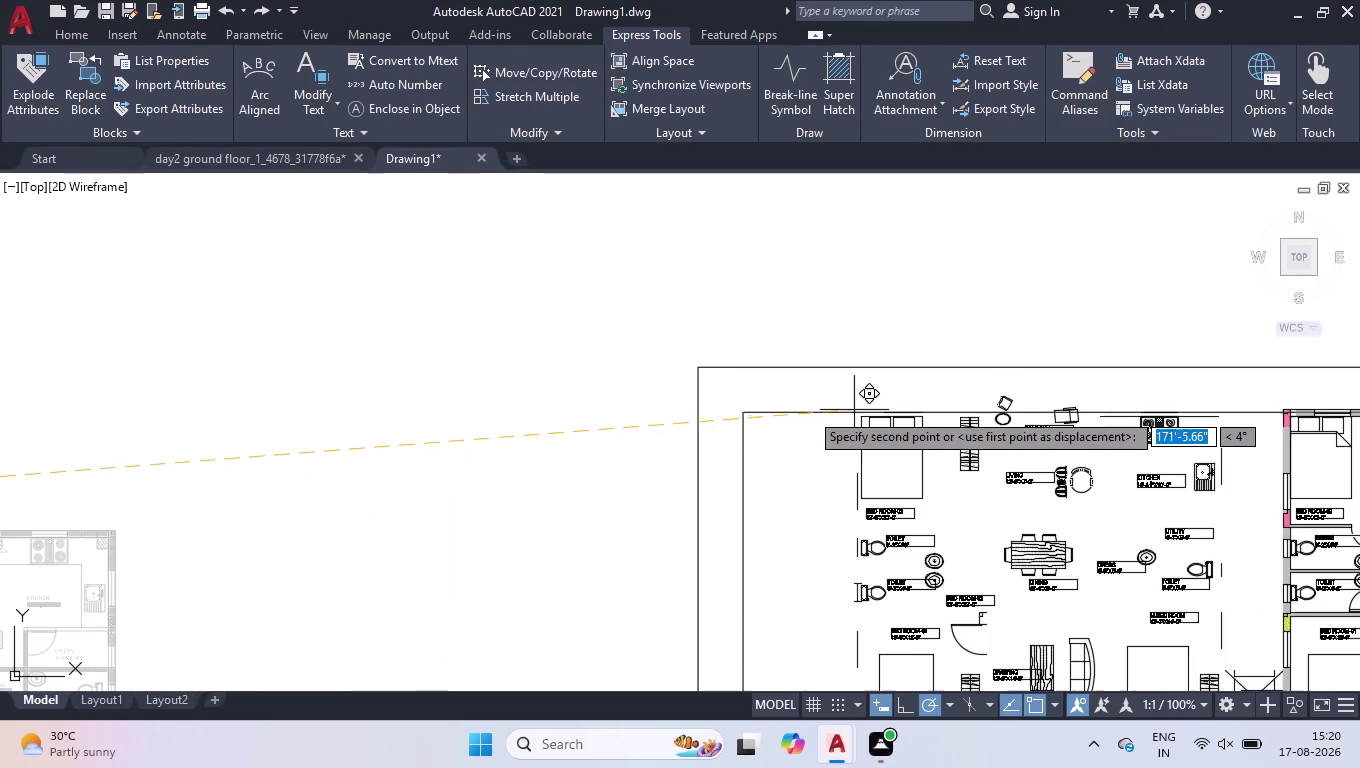
scroll(up, 3)
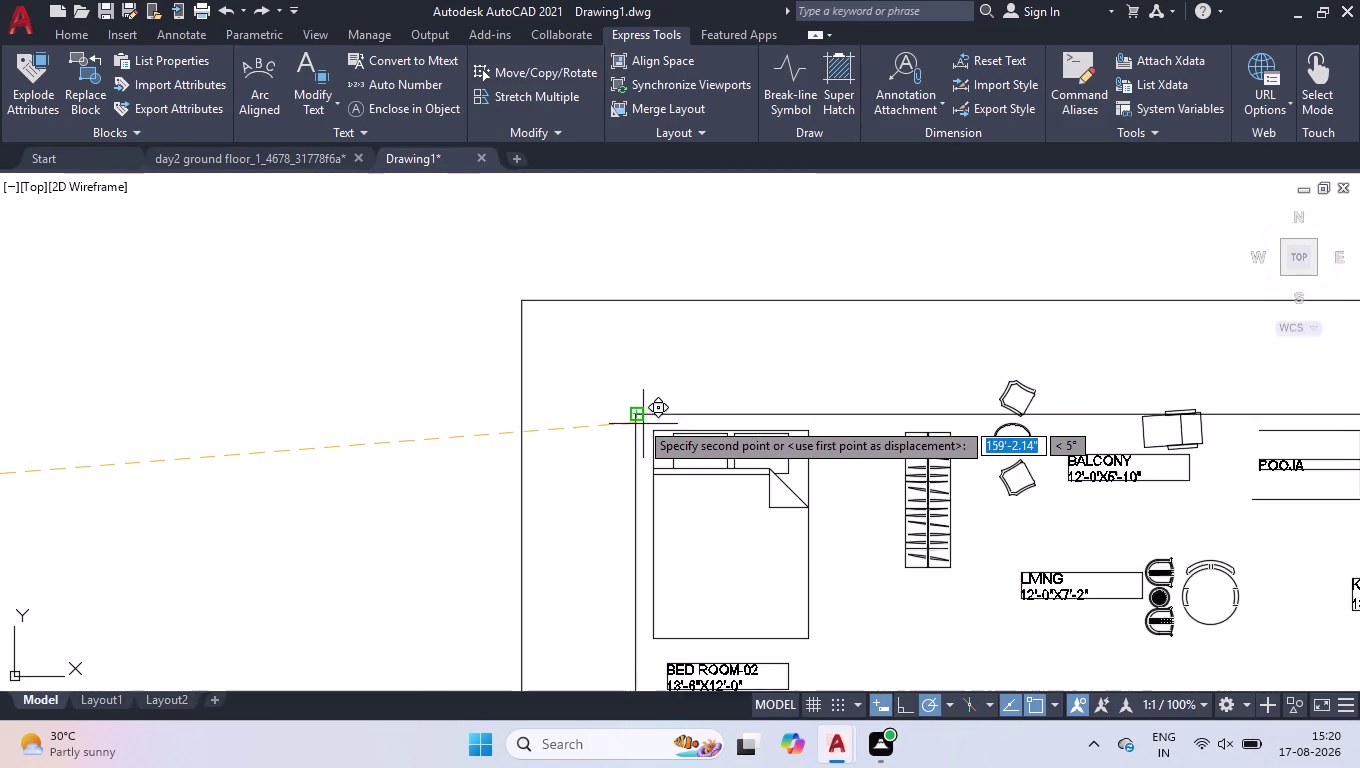
click(638, 416)
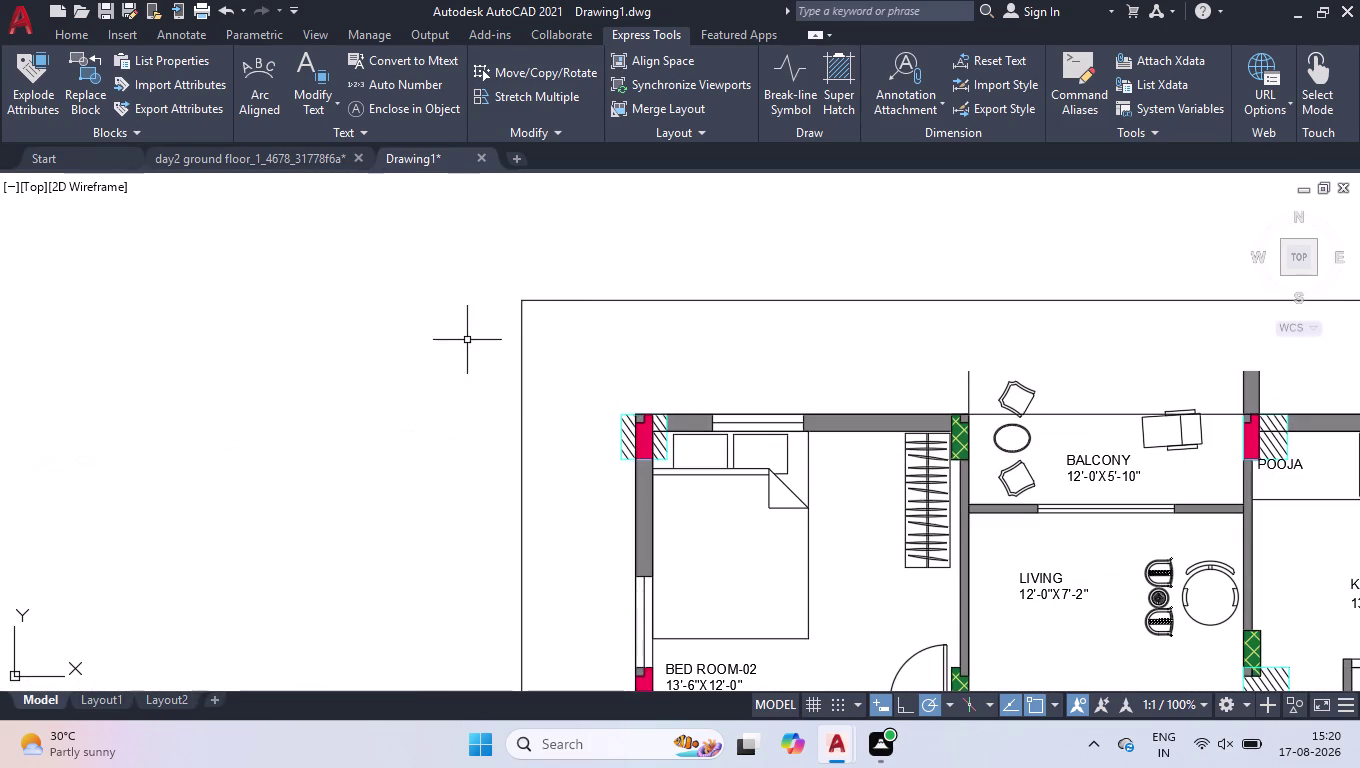
scroll(down, 3)
scroll(down, 3)
scroll(up, 3)
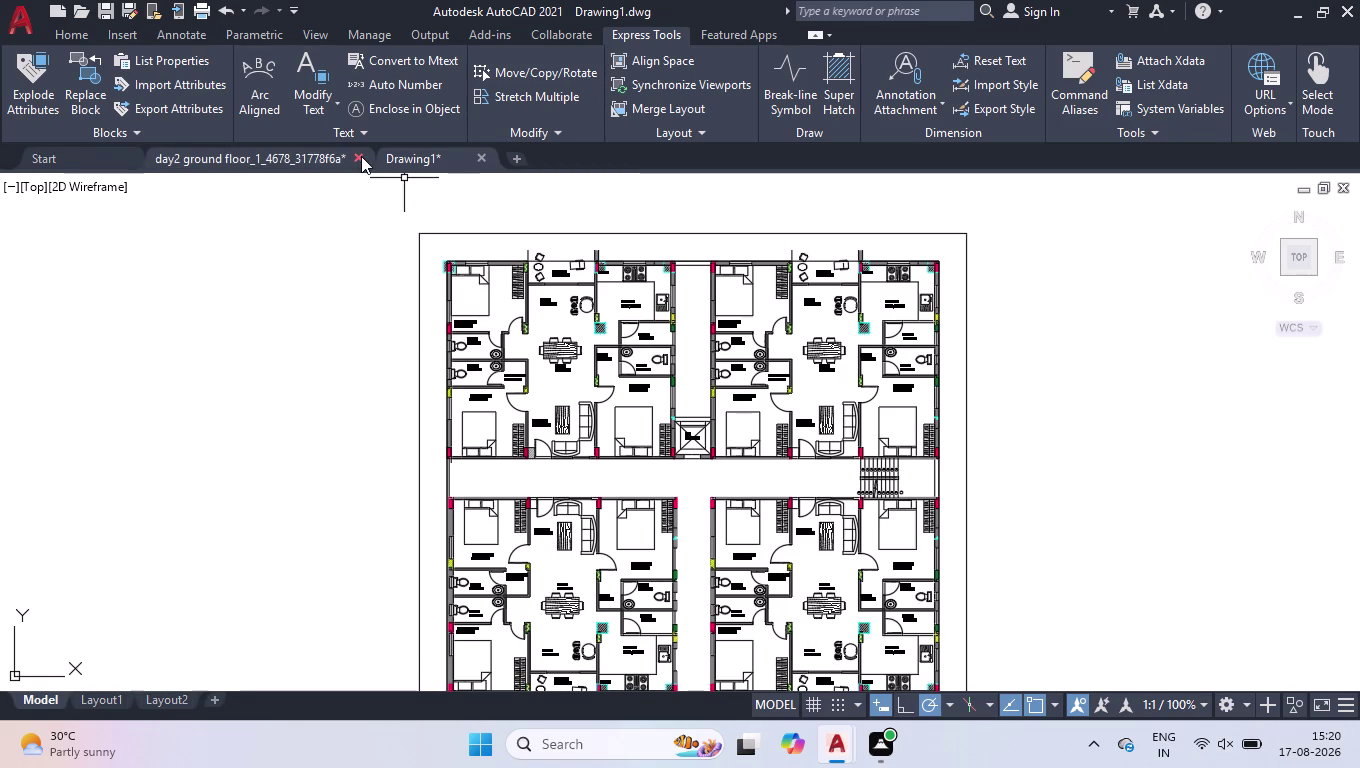
scroll(down, 3)
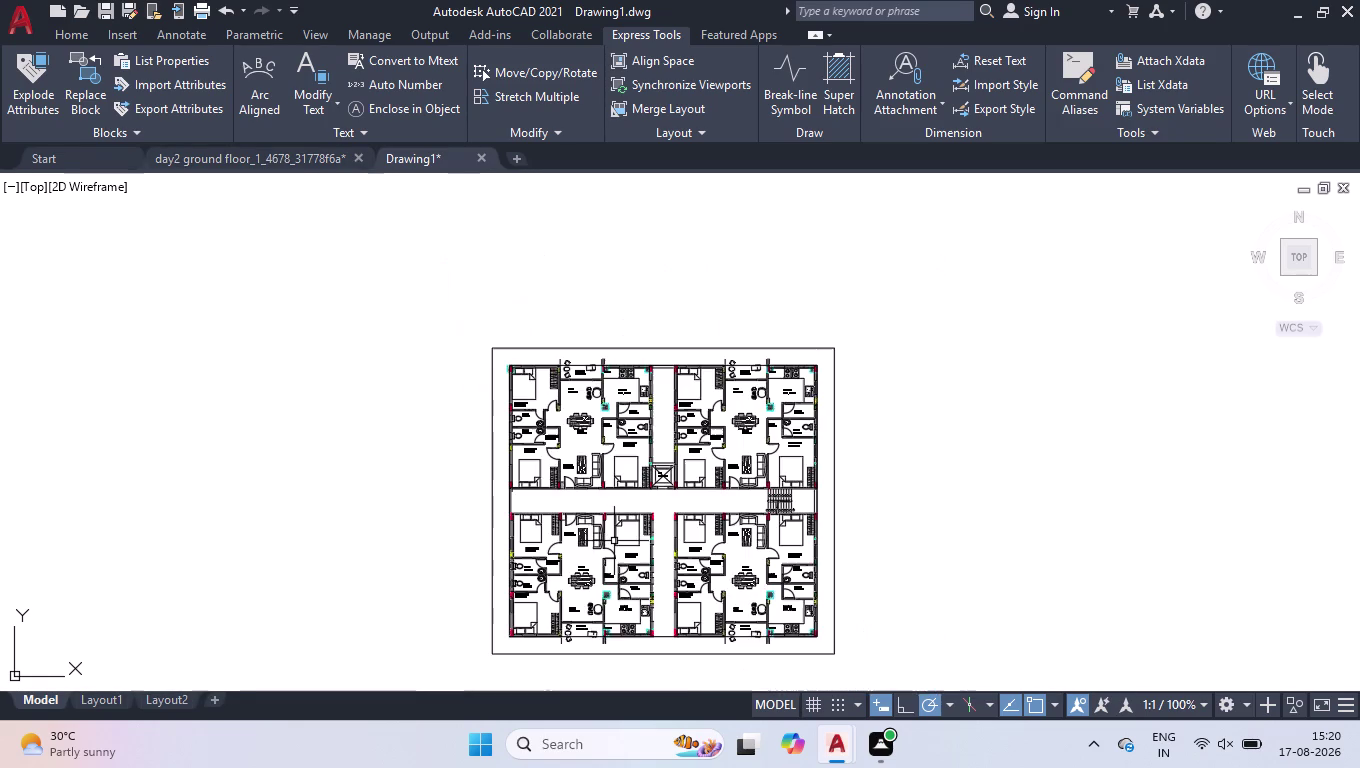
scroll(up, 3)
scroll(down, 3)
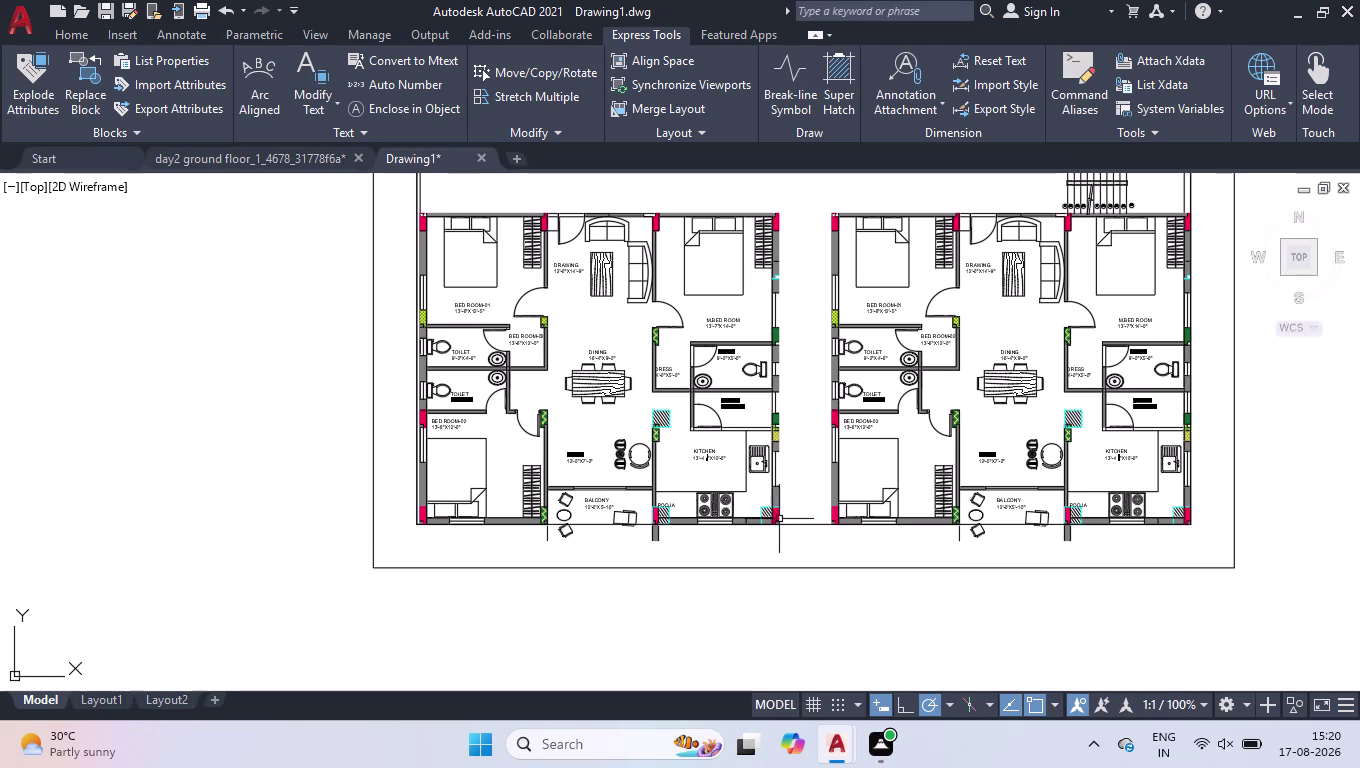
scroll(up, 3)
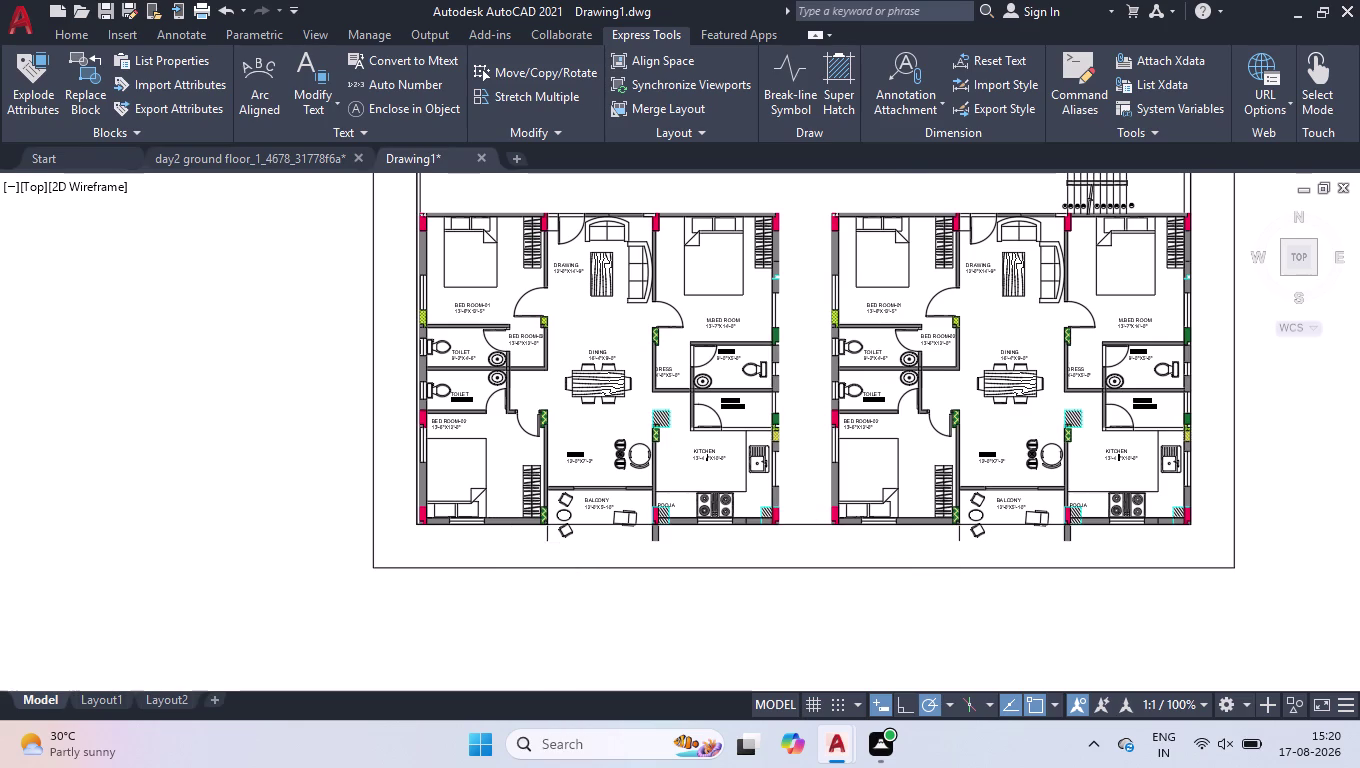
scroll(up, 3)
text(tr)
Trim the stray lines below the balcony, and fence-trim lines crossing the balcony furniture.
key(Return)
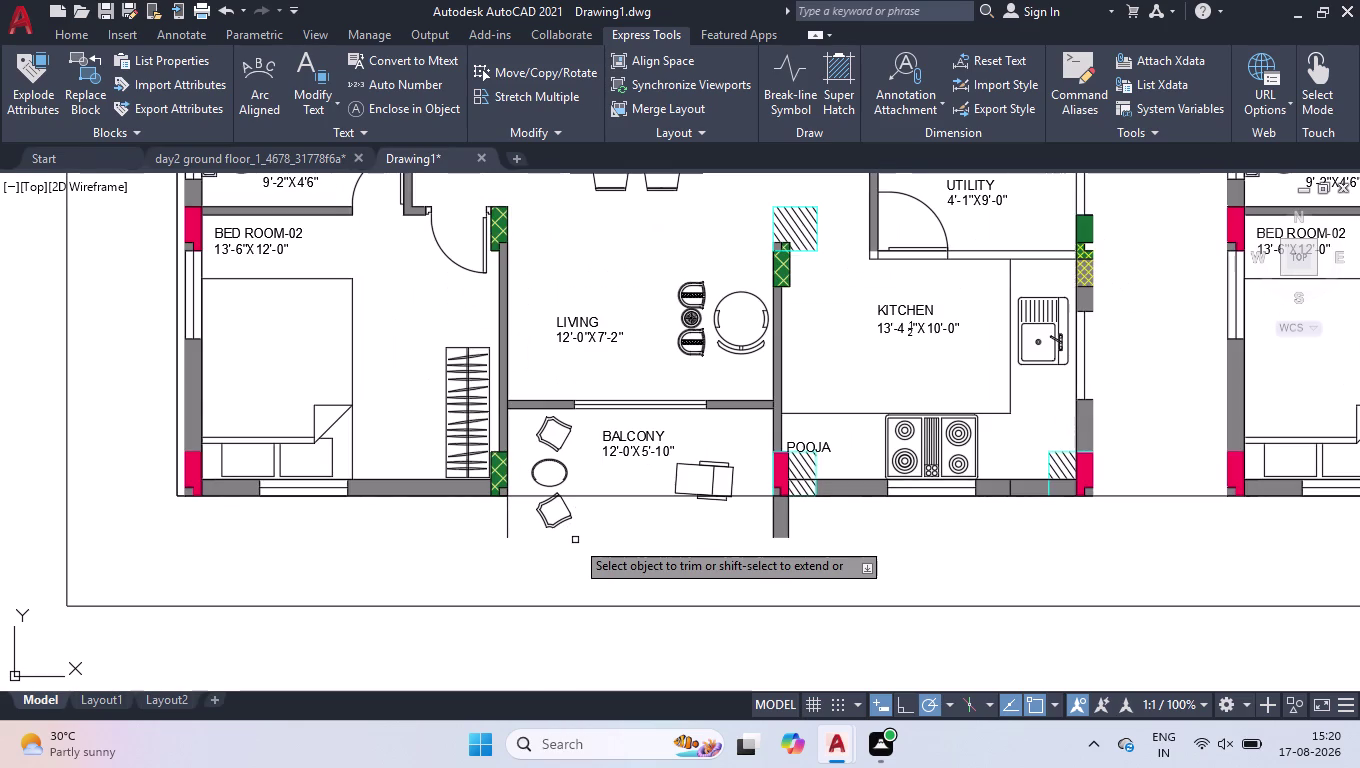
click(589, 498)
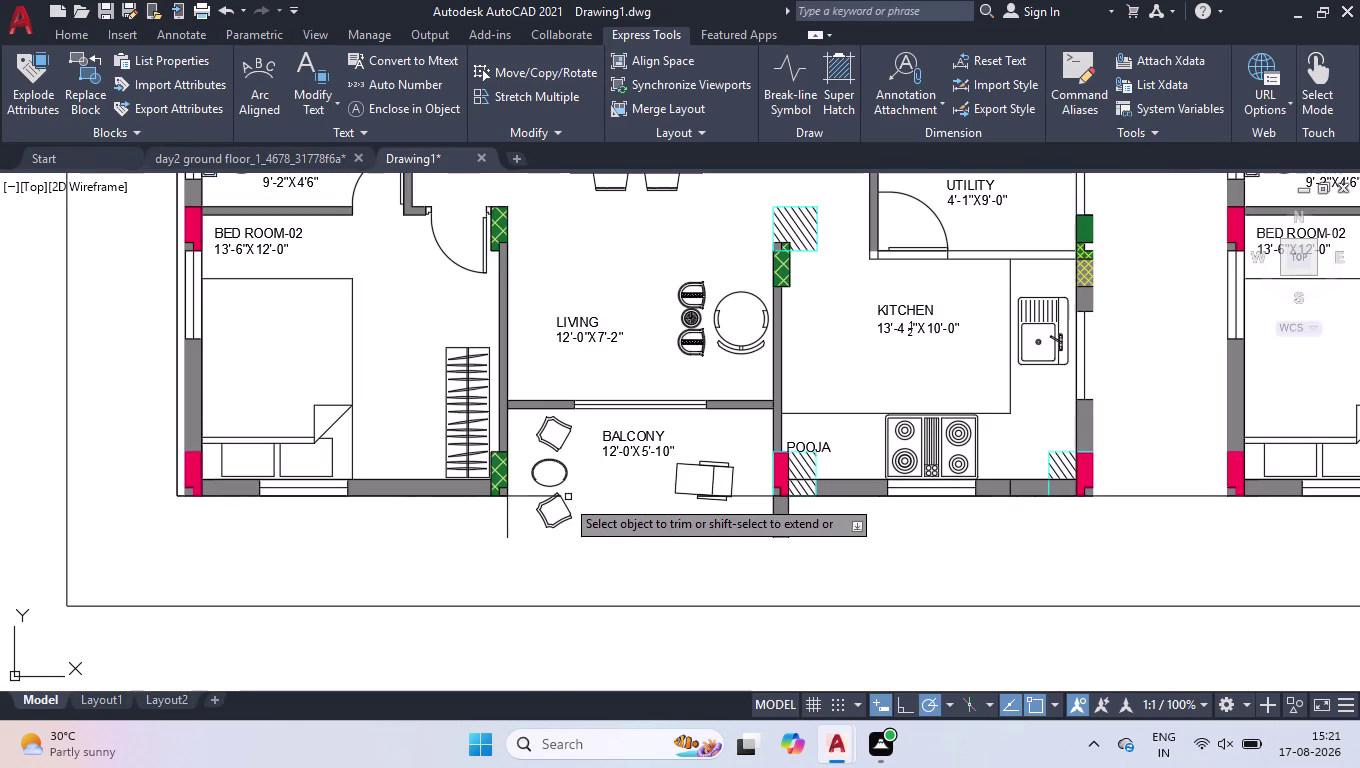
click(527, 498)
click(748, 499)
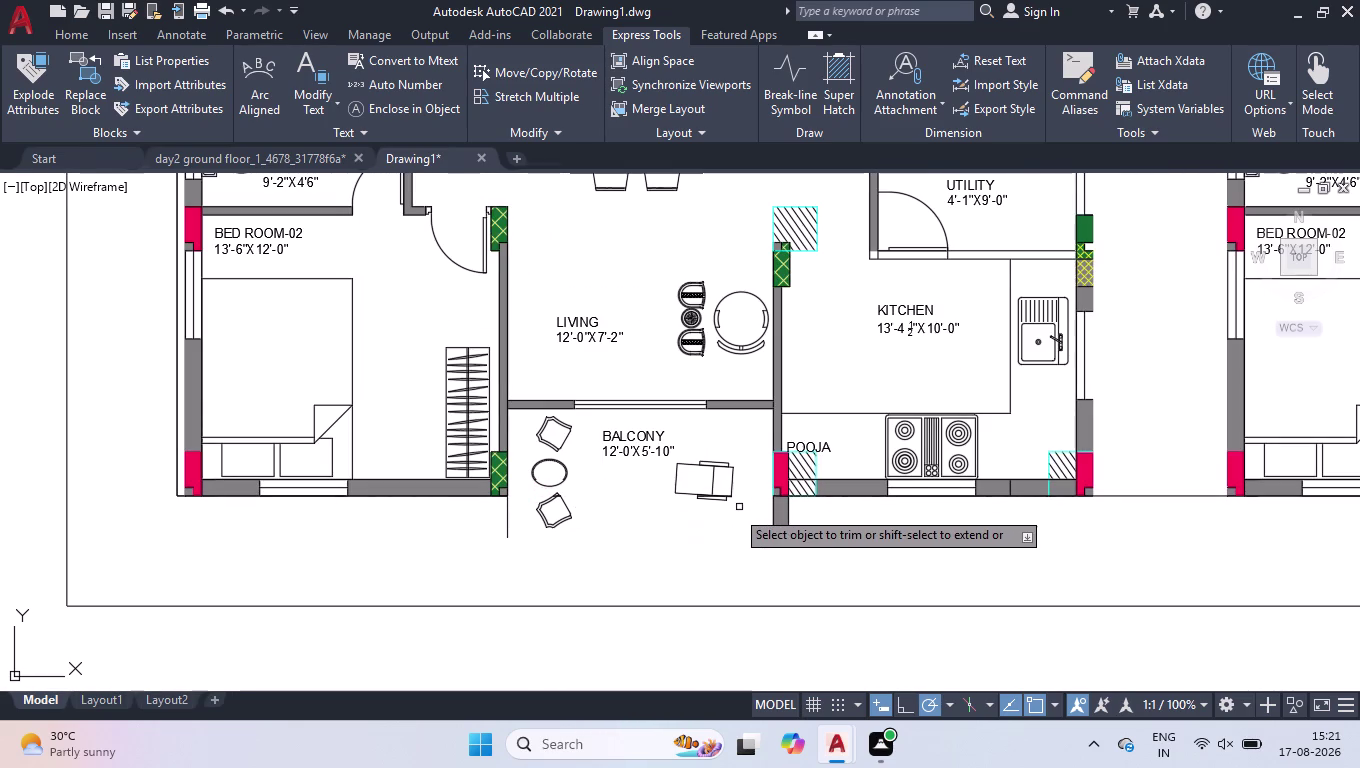
scroll(down, 3)
scroll(down, 3)
scroll(up, 3)
scroll(up, 3)
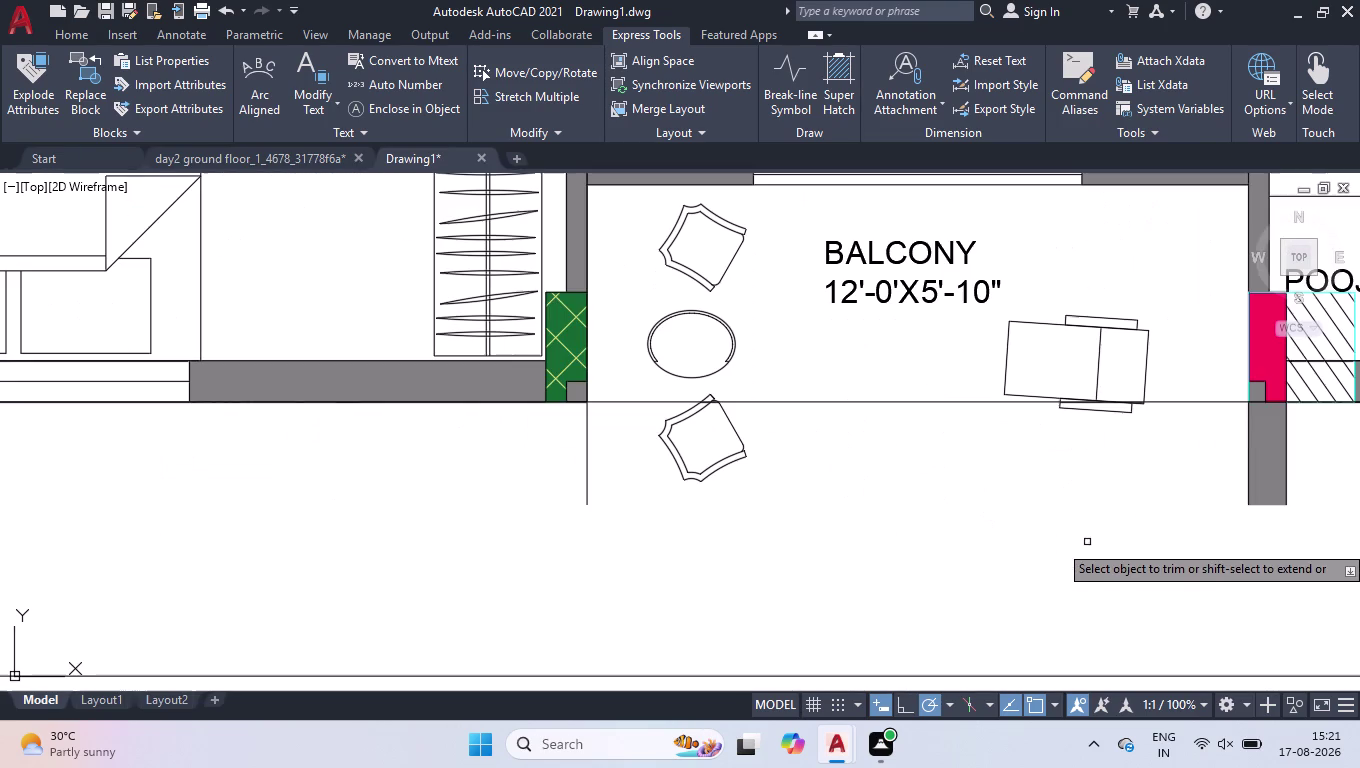
click(1232, 403)
click(994, 405)
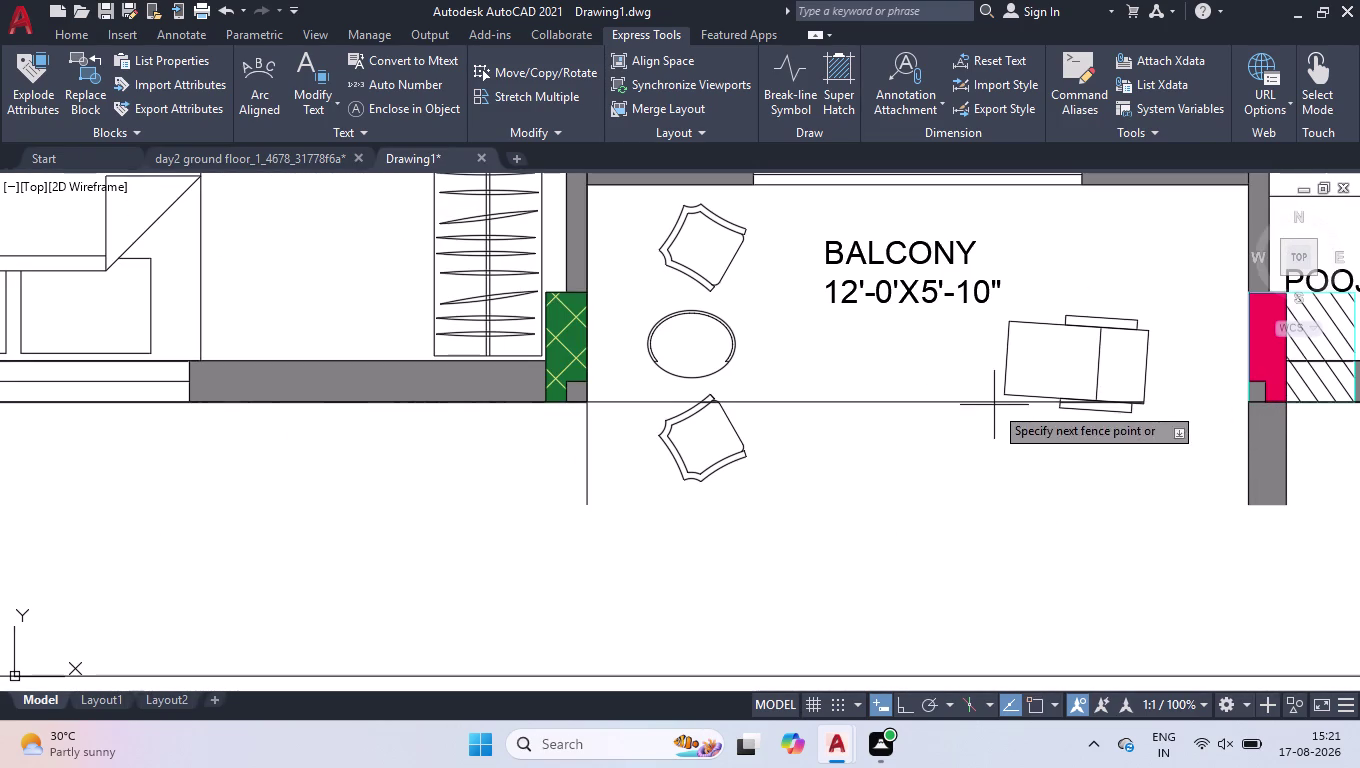
click(951, 390)
click(629, 400)
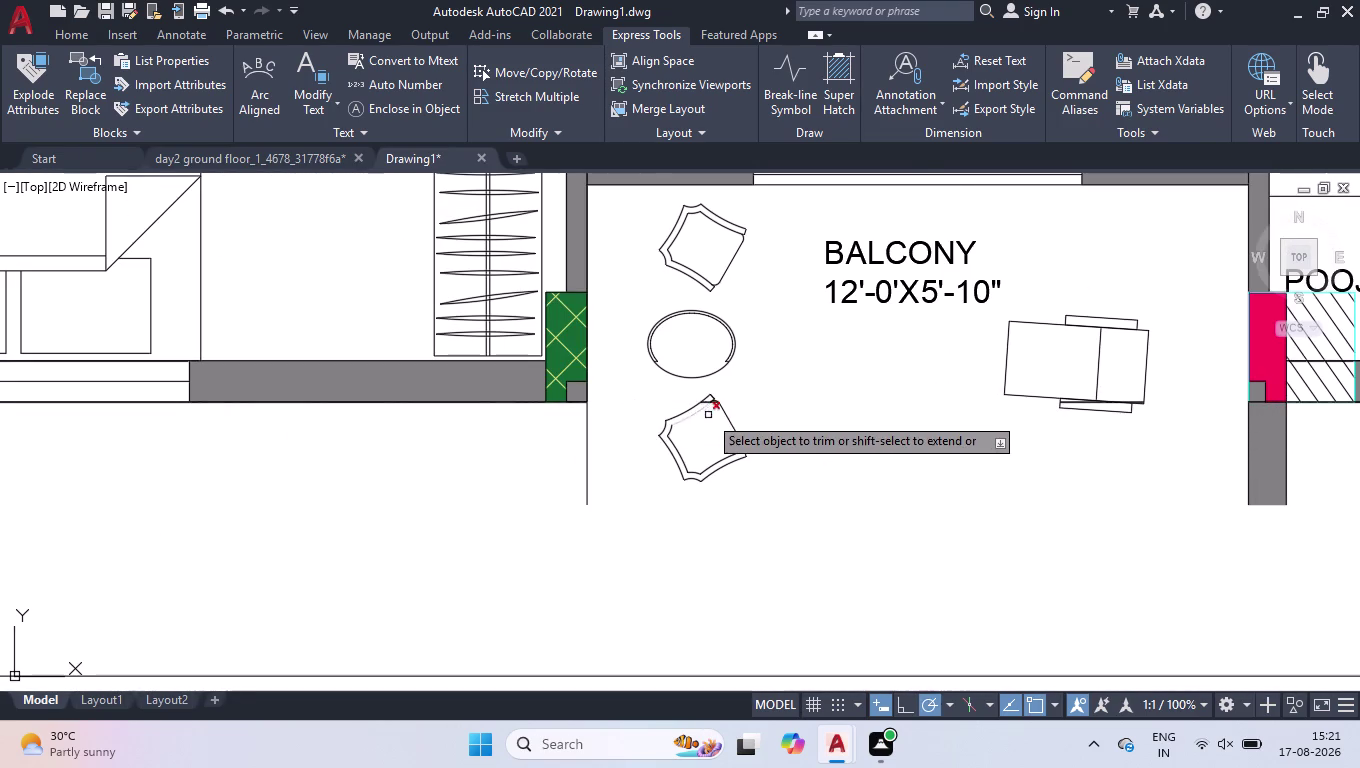
scroll(up, 3)
scroll(up, 3)
scroll(up, 3)
click(701, 298)
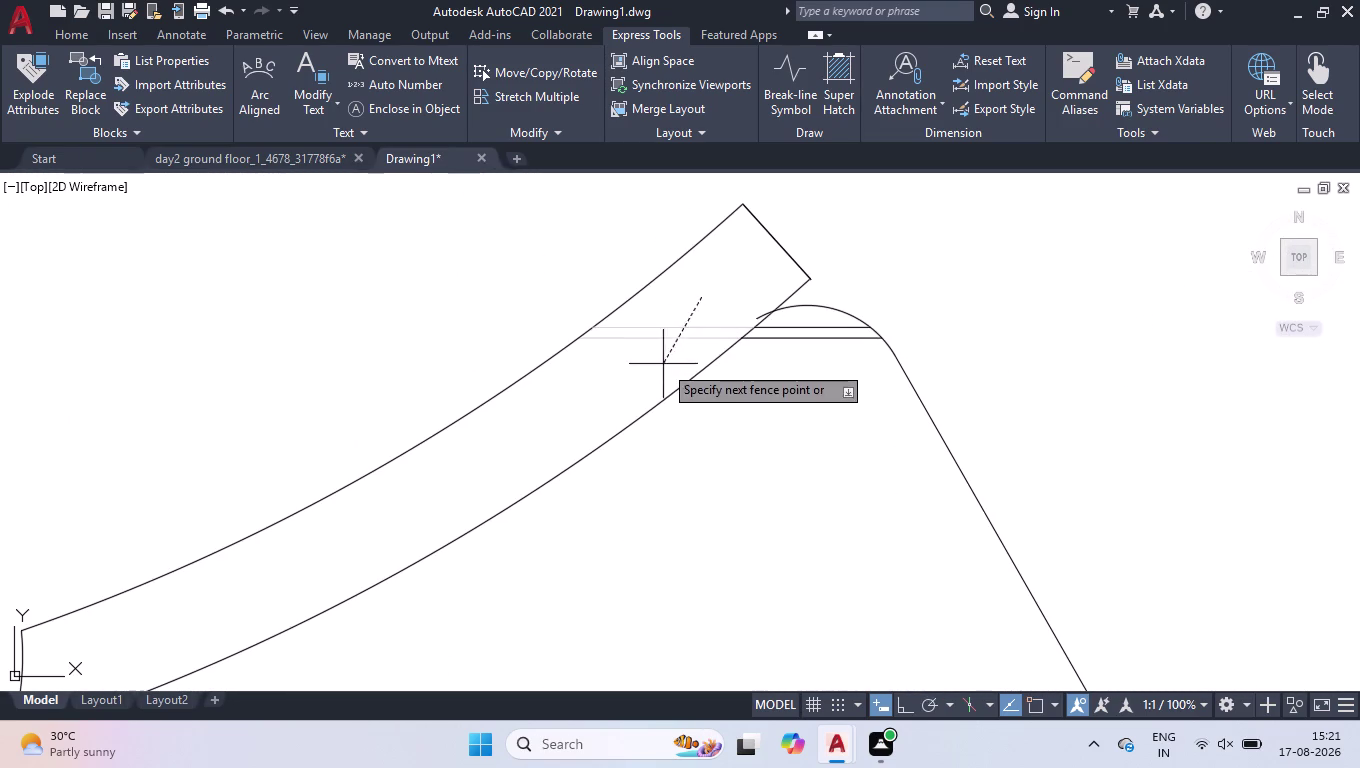
click(663, 362)
click(819, 320)
click(796, 358)
Trim the remaining line ends near the balcony wall and the extending wall line.
scroll(down, 3)
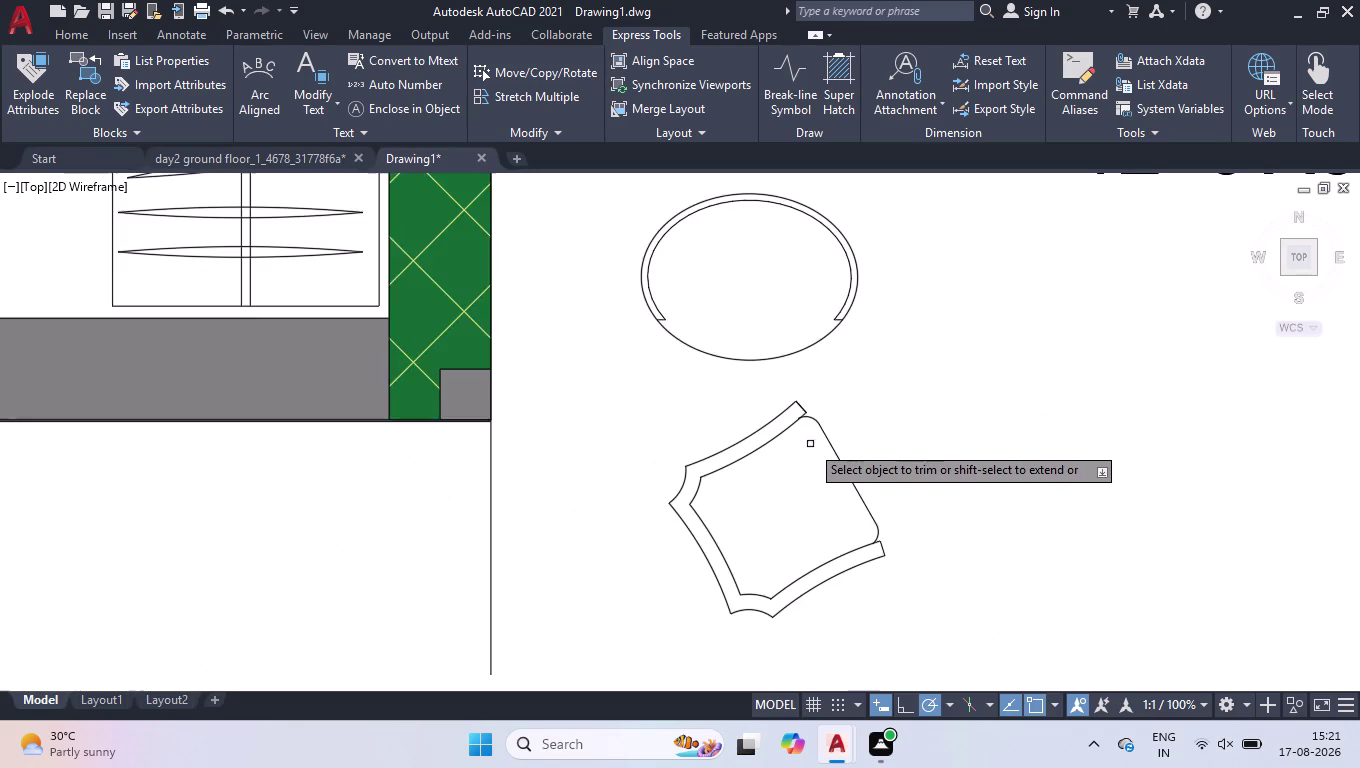
scroll(down, 3)
scroll(up, 3)
scroll(up, 3)
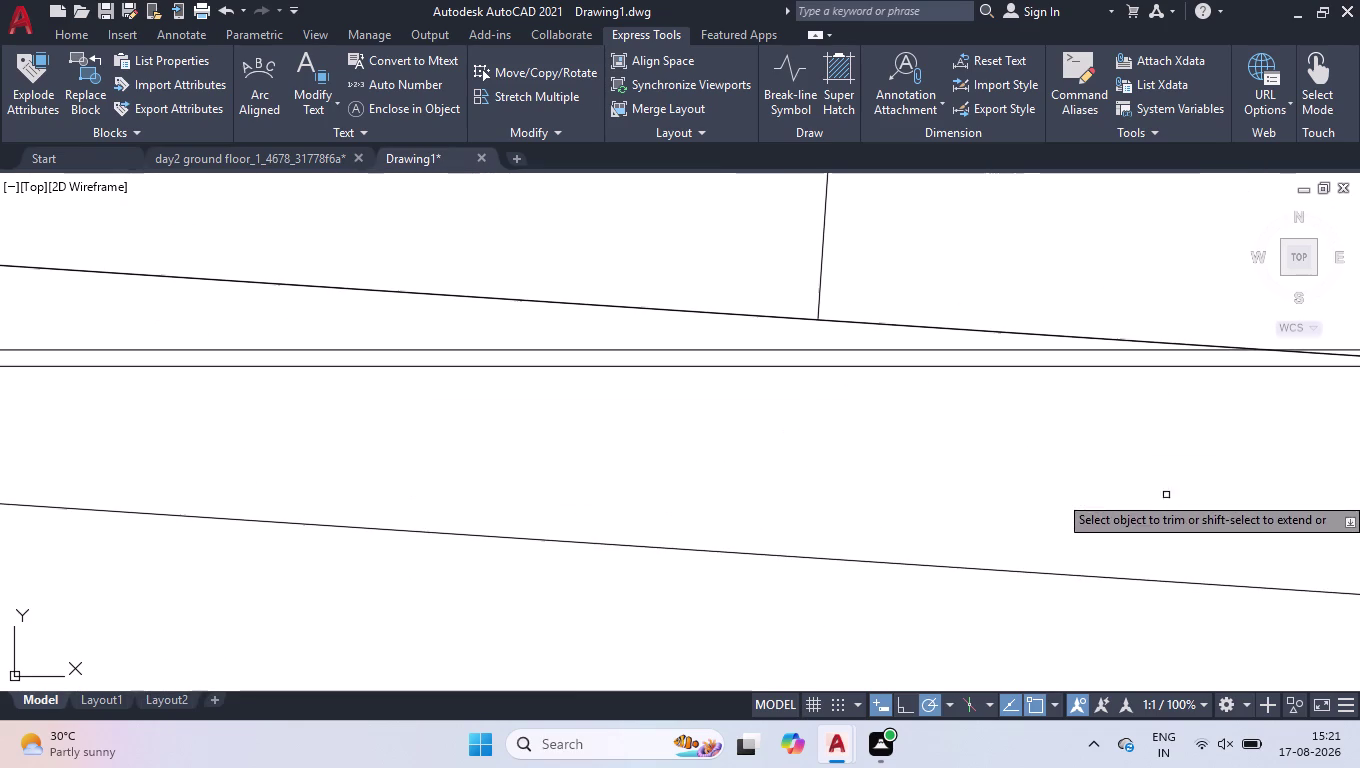
click(732, 335)
click(688, 400)
scroll(down, 3)
scroll(down, 3)
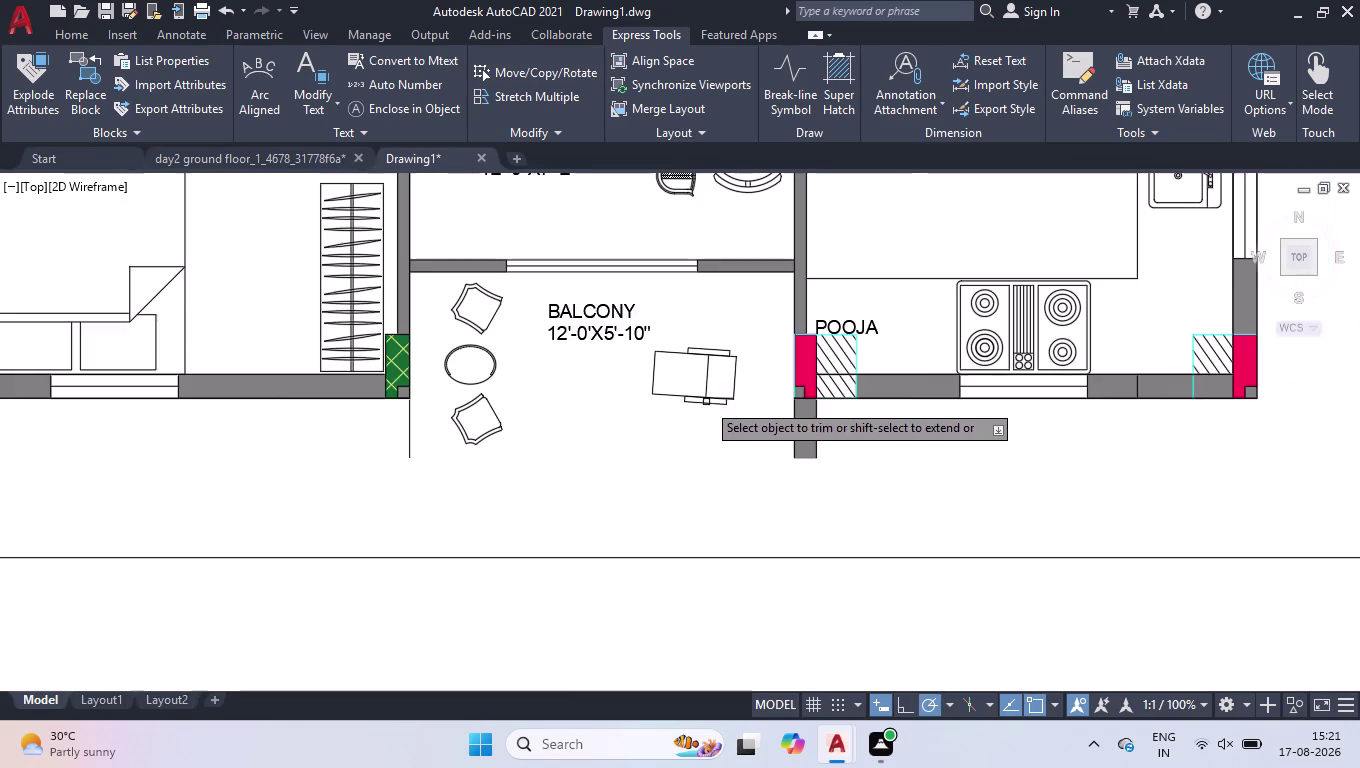
scroll(up, 3)
scroll(up, 3)
click(849, 425)
click(852, 453)
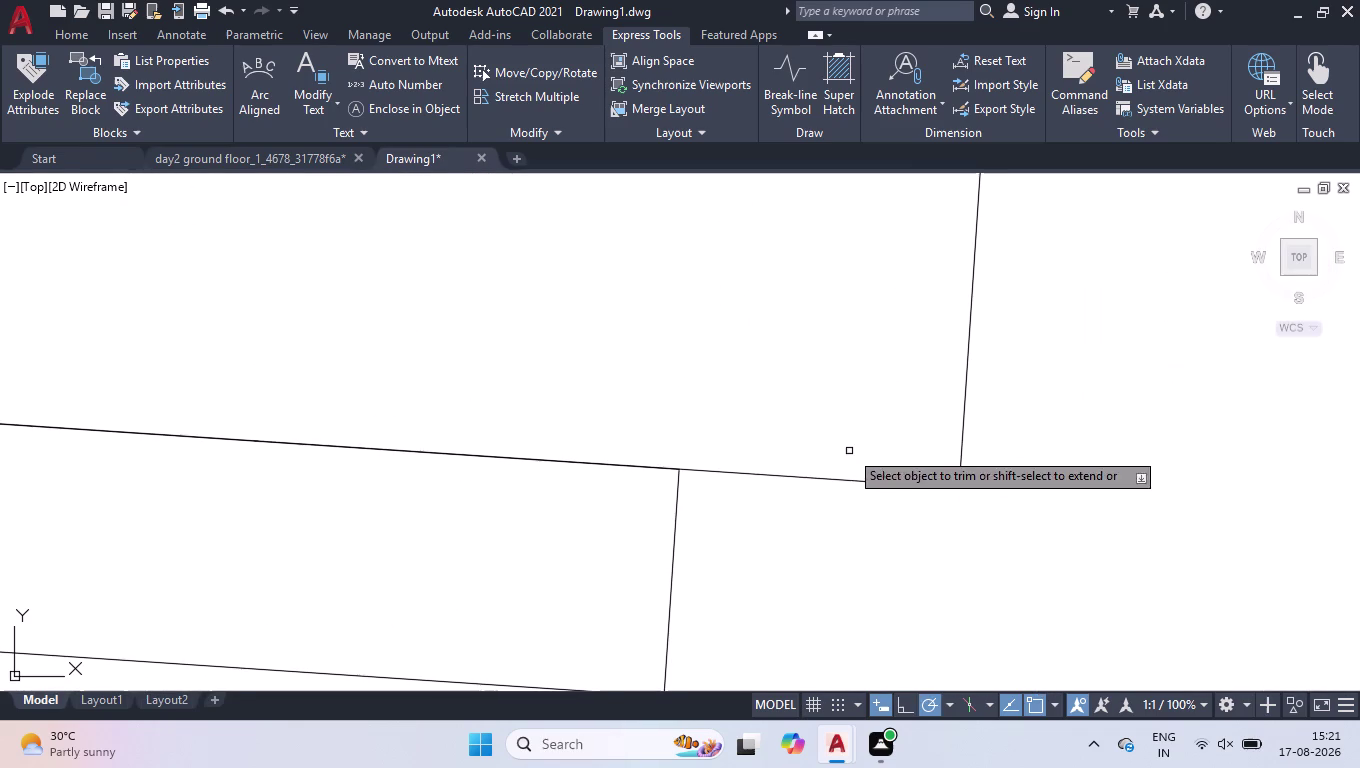
scroll(down, 3)
scroll(down, 3)
scroll(down, 3)
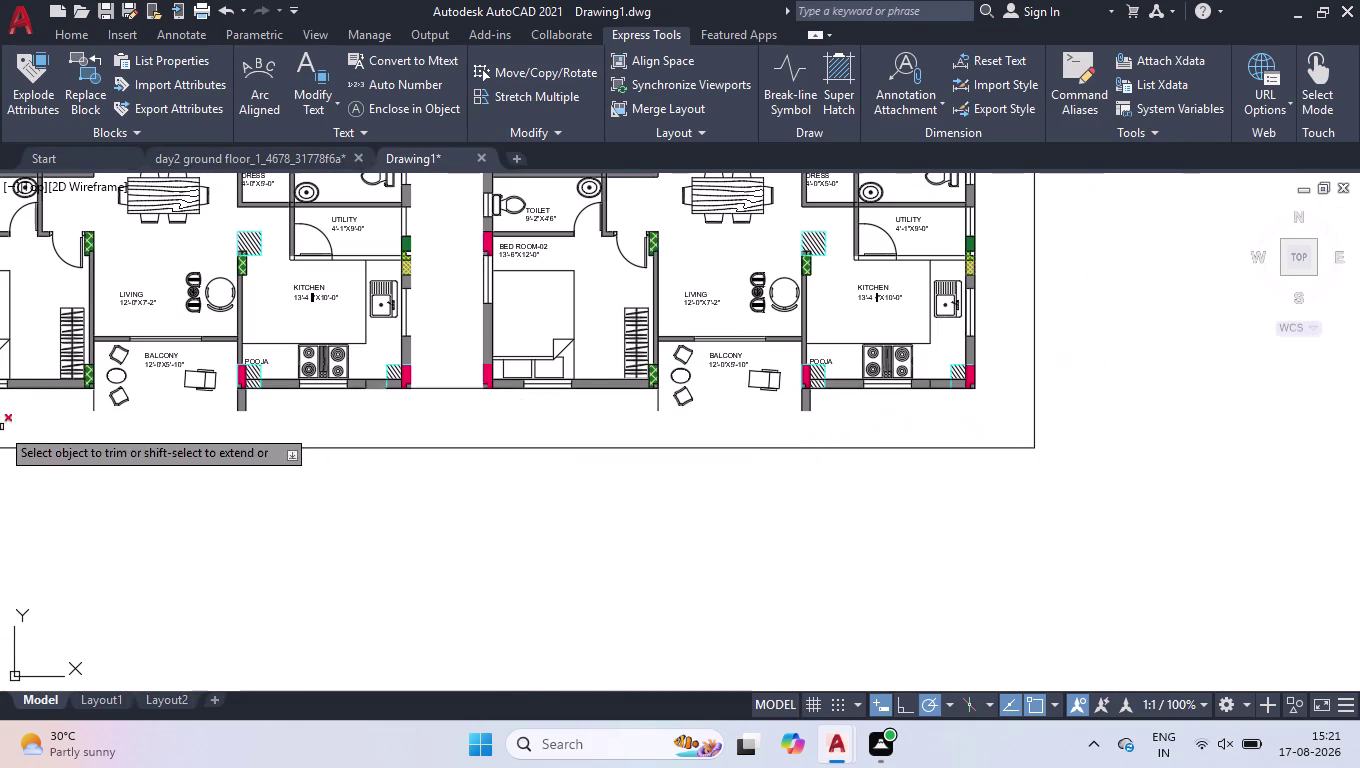
scroll(up, 3)
scroll(up, 3)
scroll(up, 3)
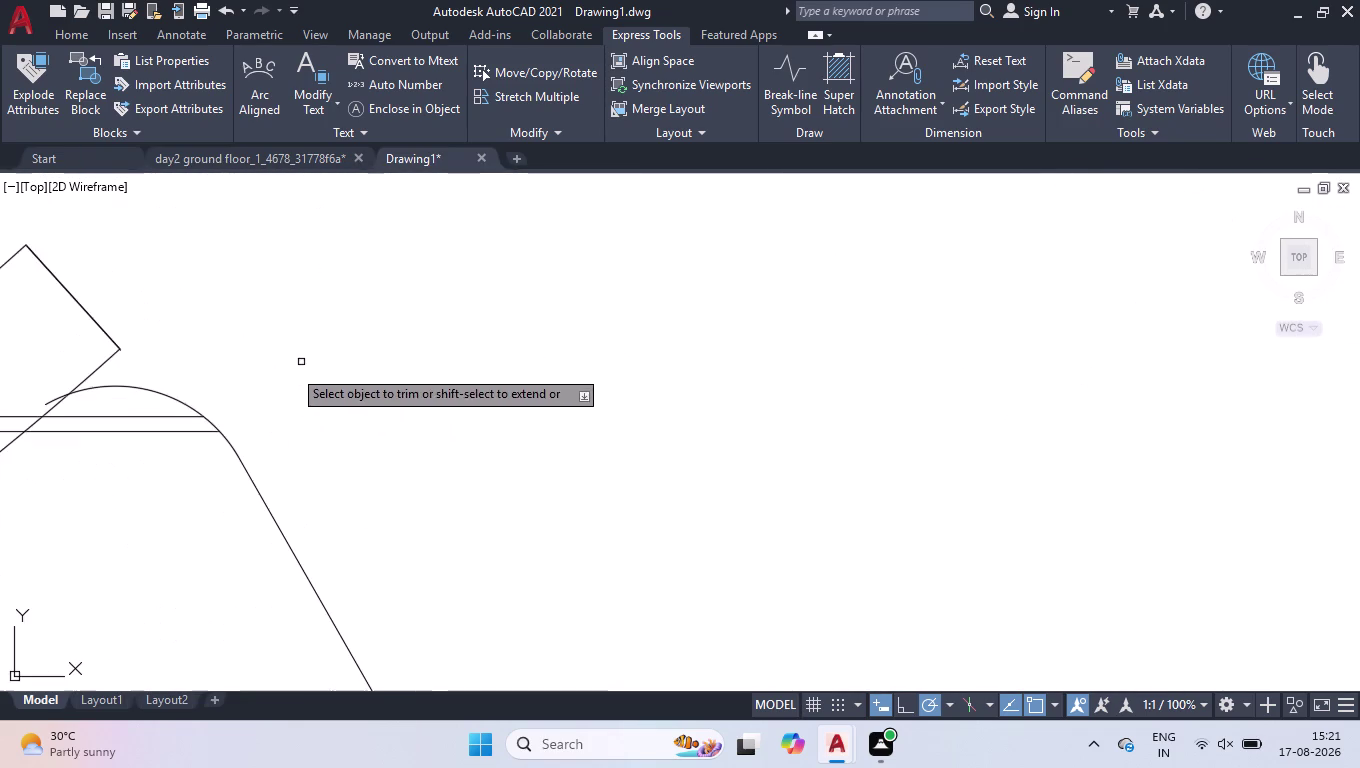
scroll(down, 3)
scroll(up, 3)
key(space)
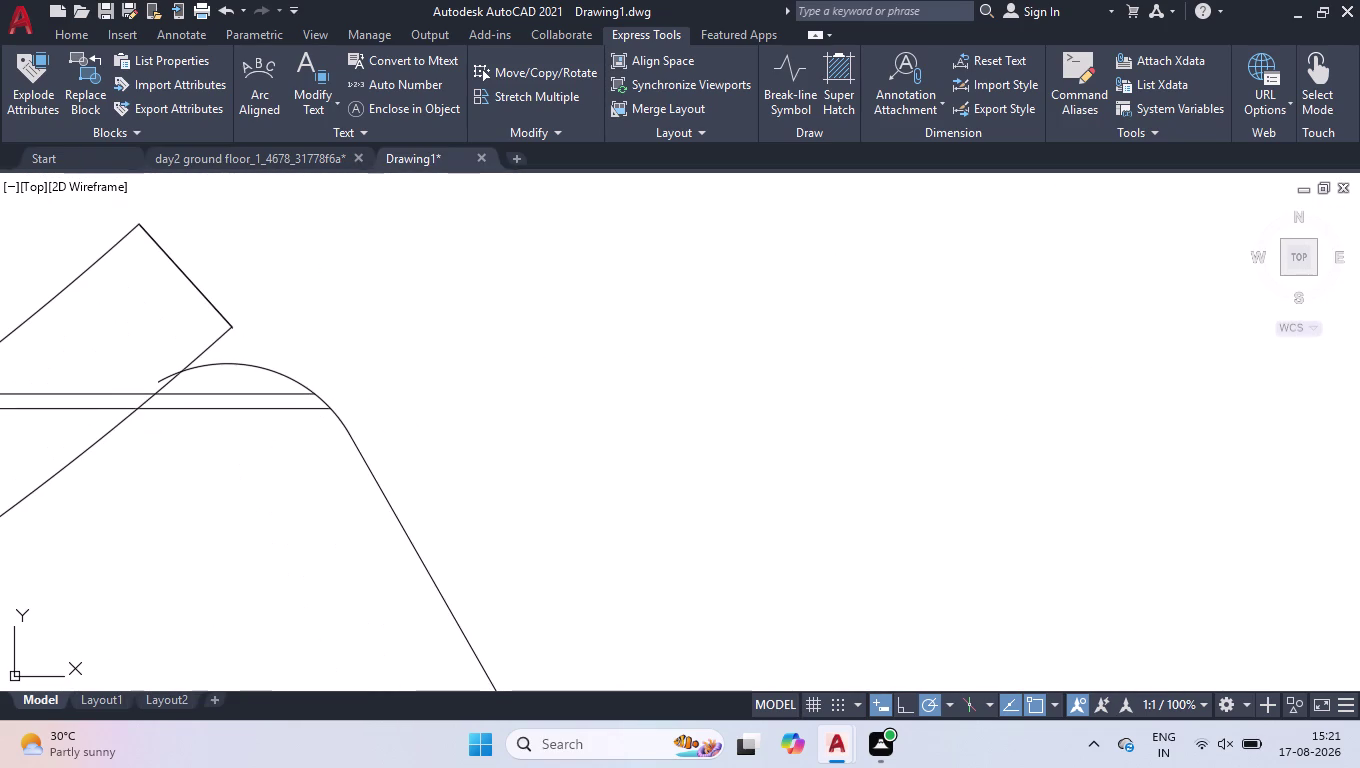
Delete the short lines under the arc and the stray double line across the sofa.
click(116, 372)
click(80, 419)
key(Delete)
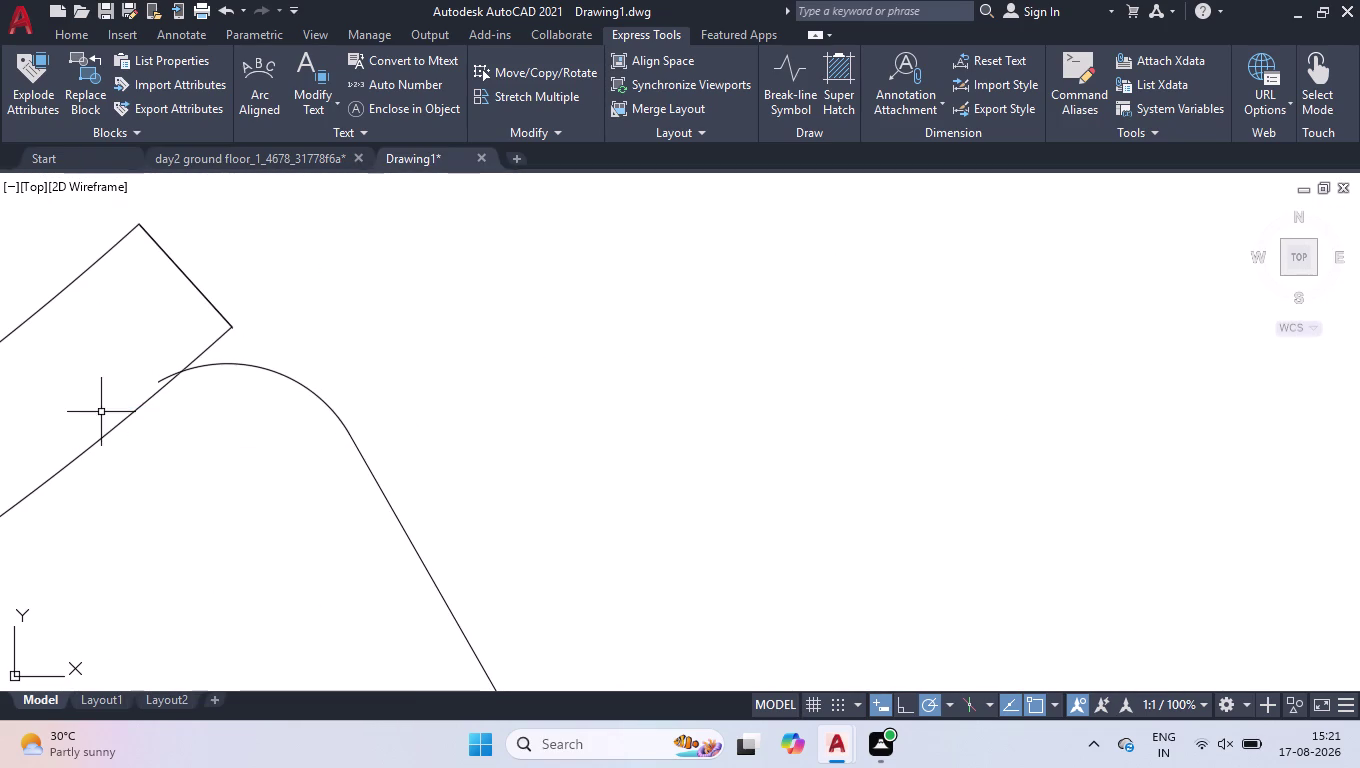
scroll(down, 3)
scroll(down, 3)
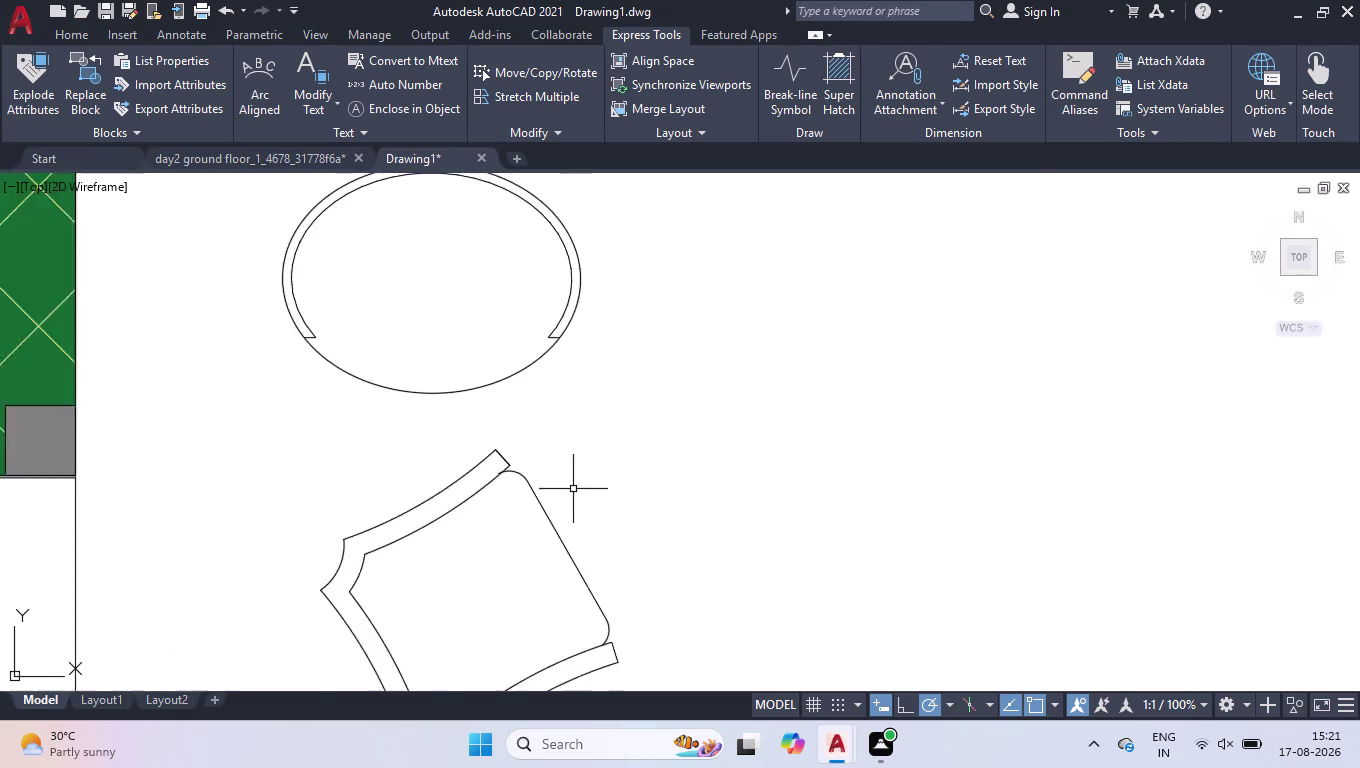
scroll(down, 3)
scroll(down, 3)
scroll(up, 3)
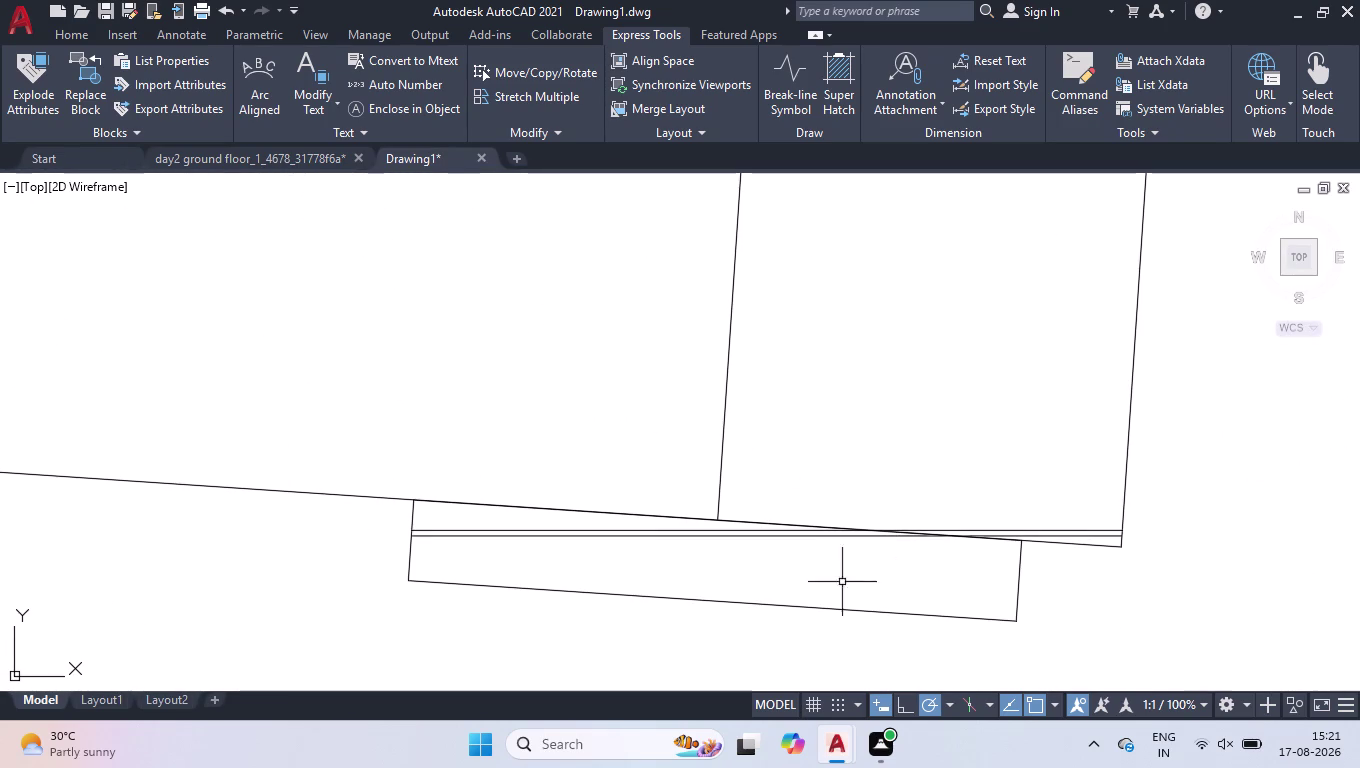
click(652, 525)
click(639, 548)
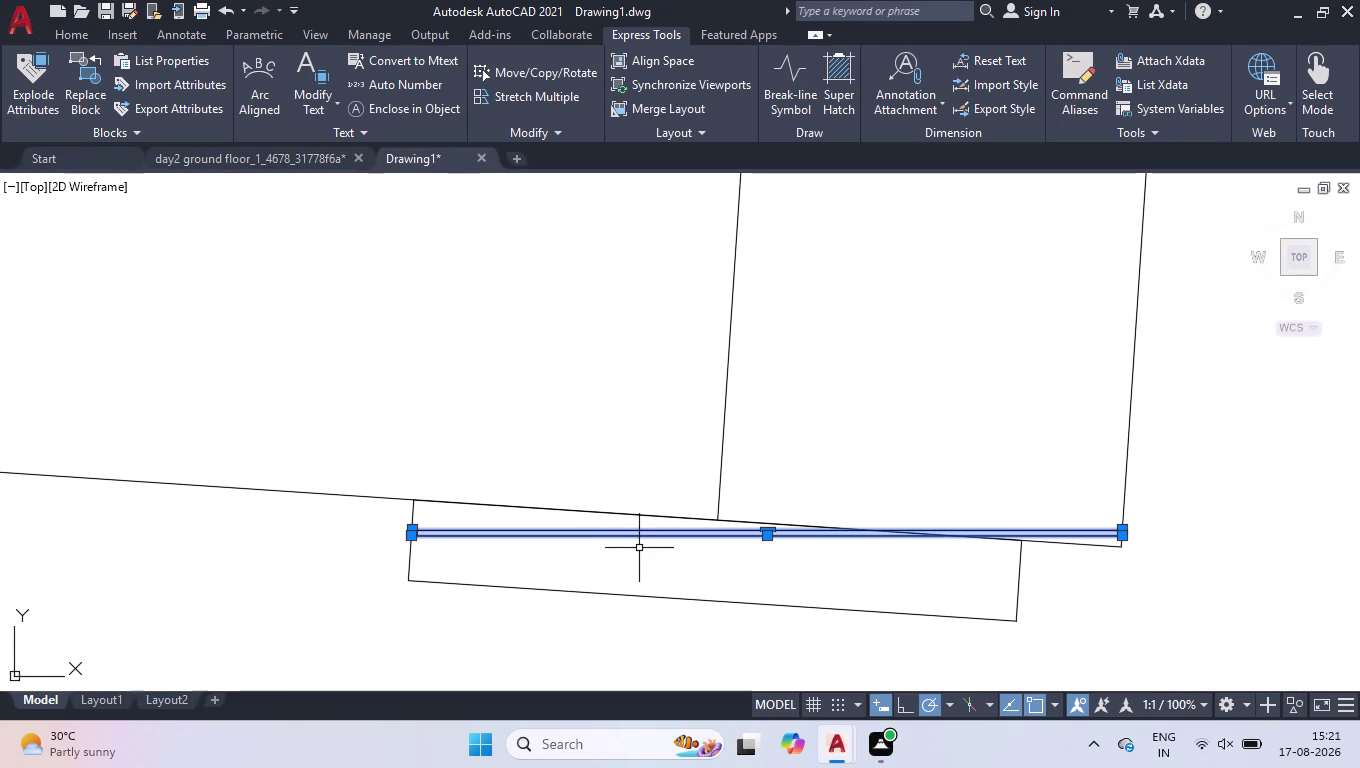
key(Delete)
Fence-trim the lines running along the balcony top using TR.
scroll(down, 3)
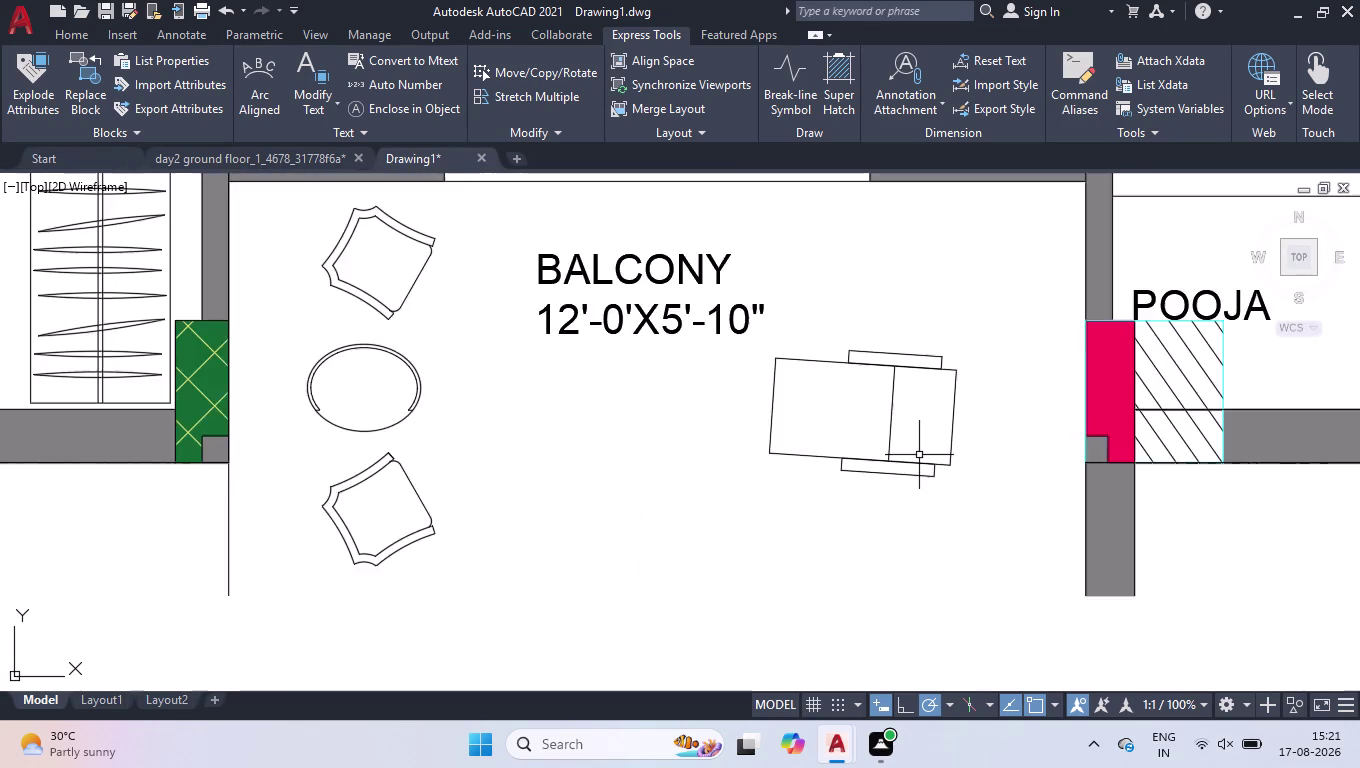
scroll(down, 3)
scroll(down, 3)
scroll(down, 3)
scroll(down, 3)
scroll(up, 3)
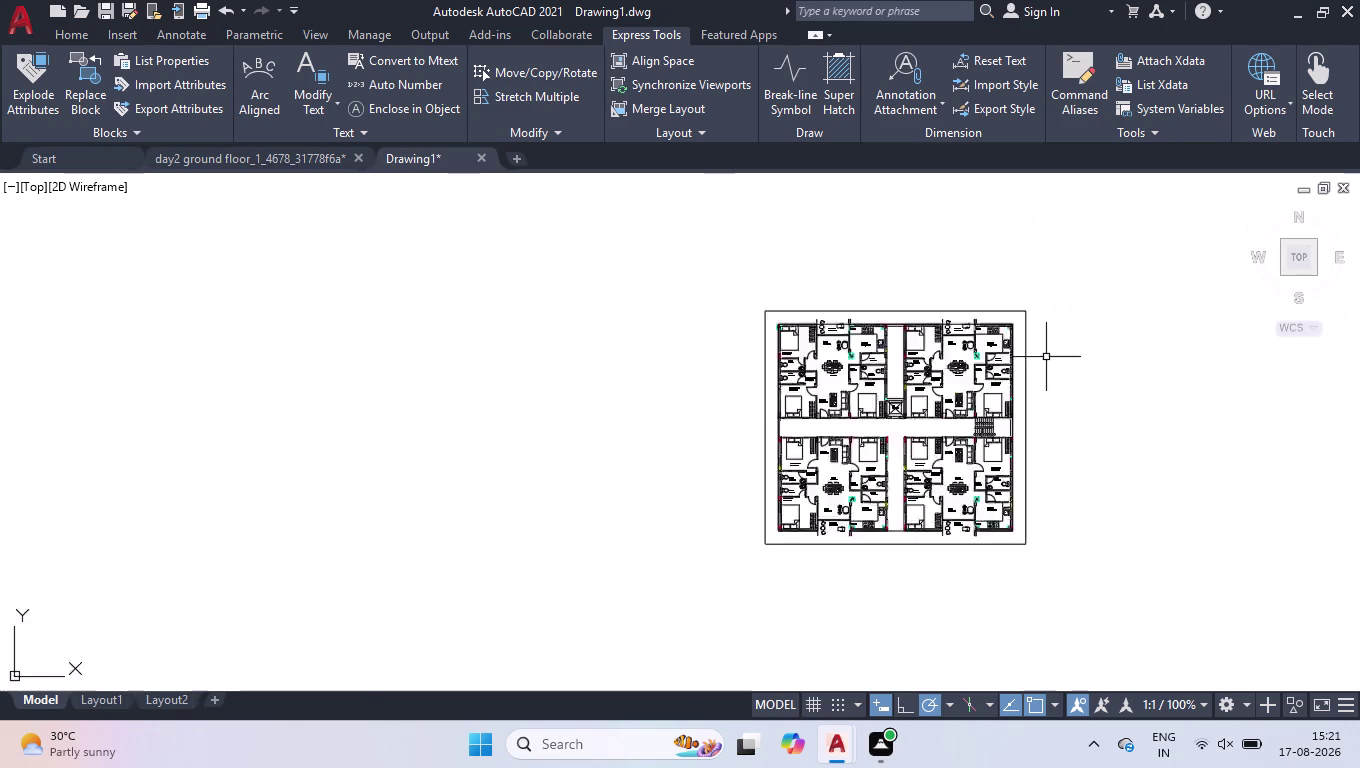
scroll(up, 3)
scroll(up, 3)
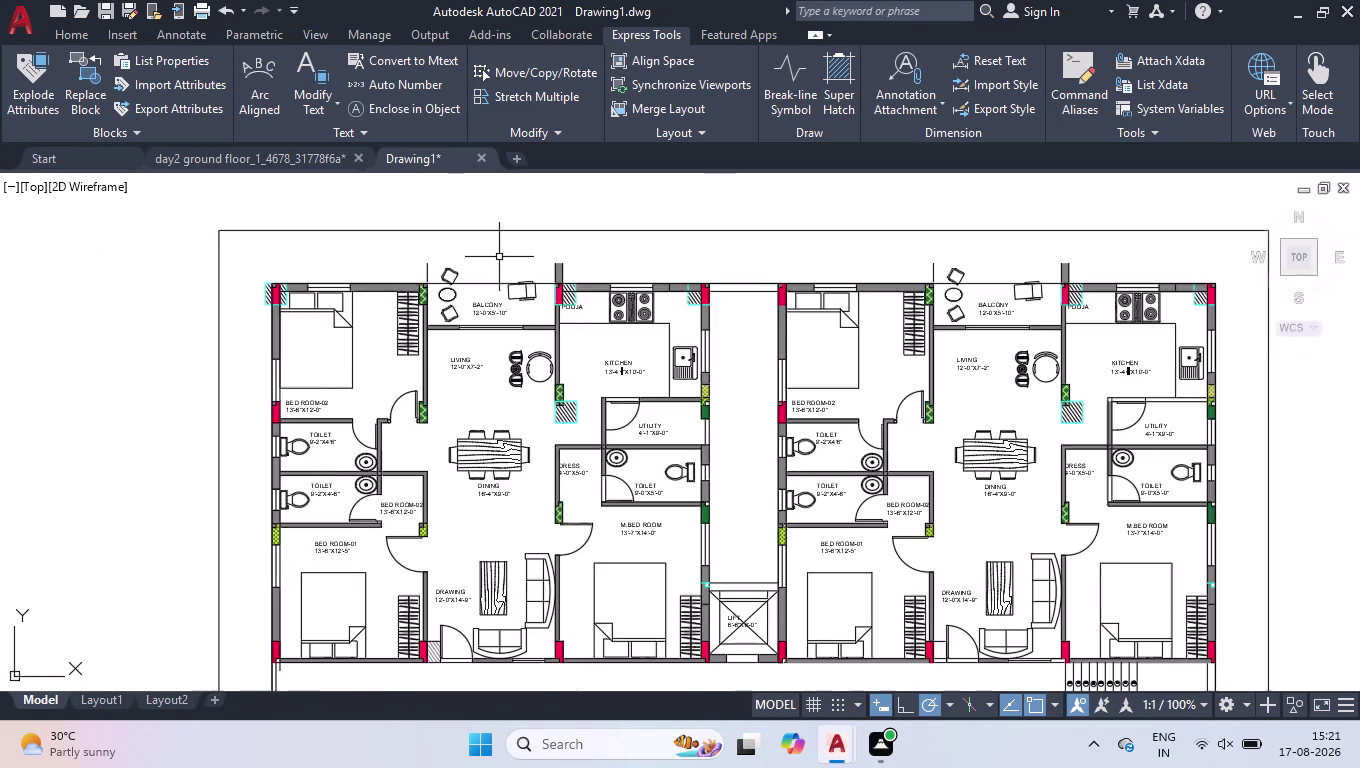
scroll(up, 3)
text(tr)
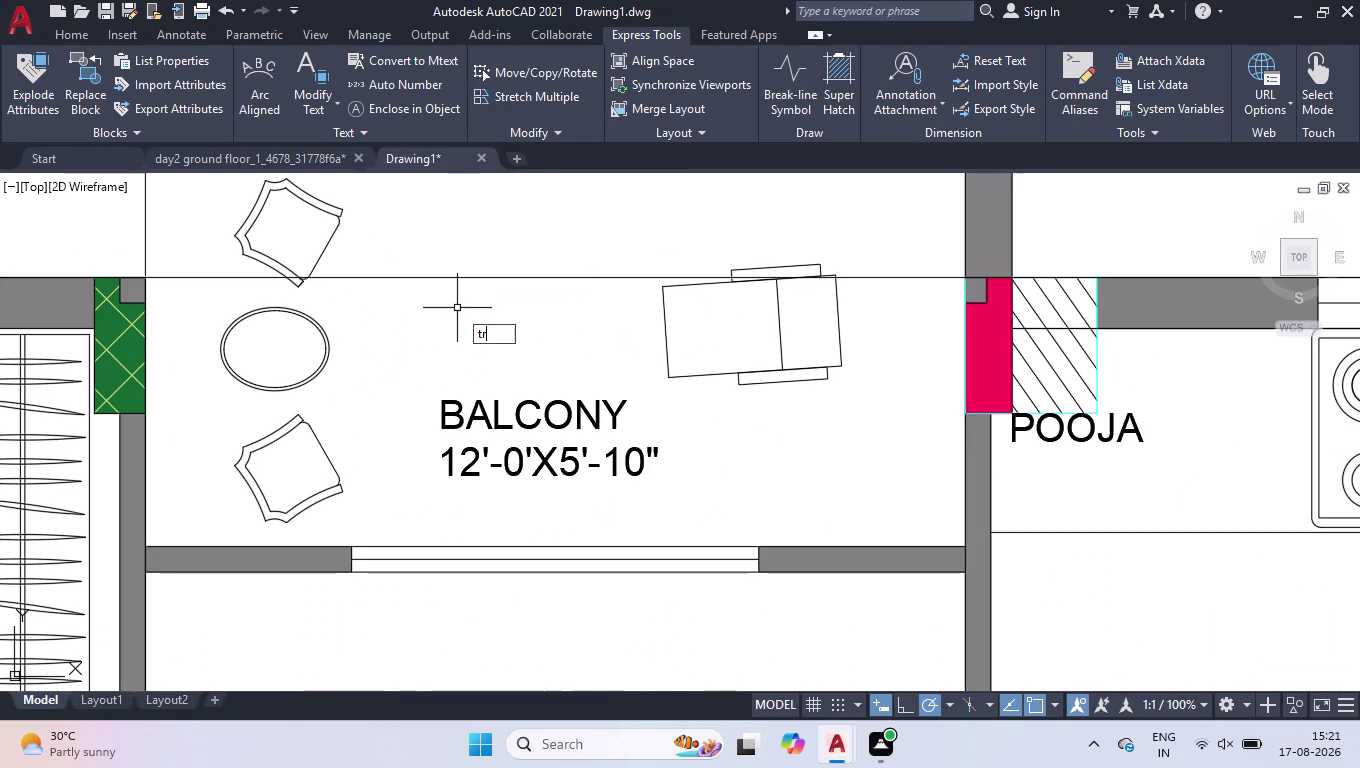
key(Return)
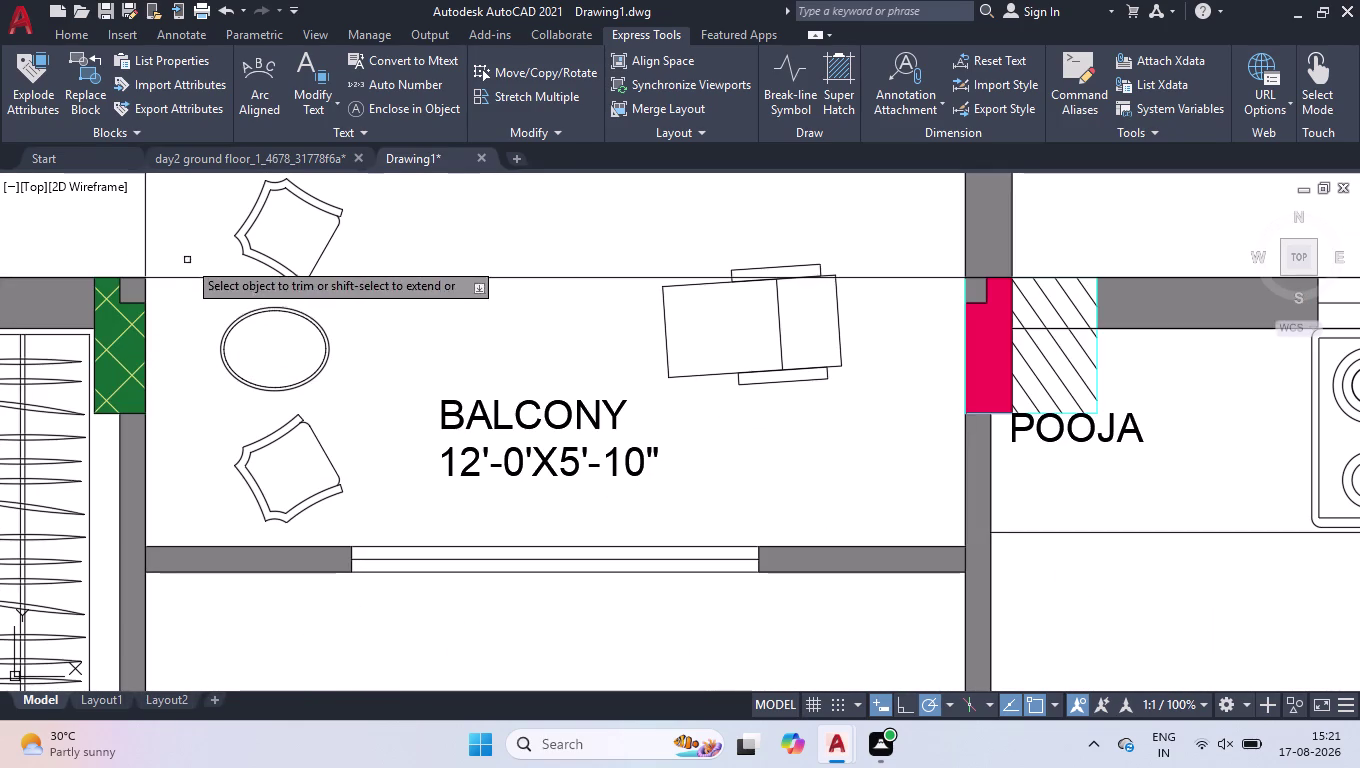
drag(188, 254, 188, 263)
click(186, 300)
click(868, 244)
click(895, 323)
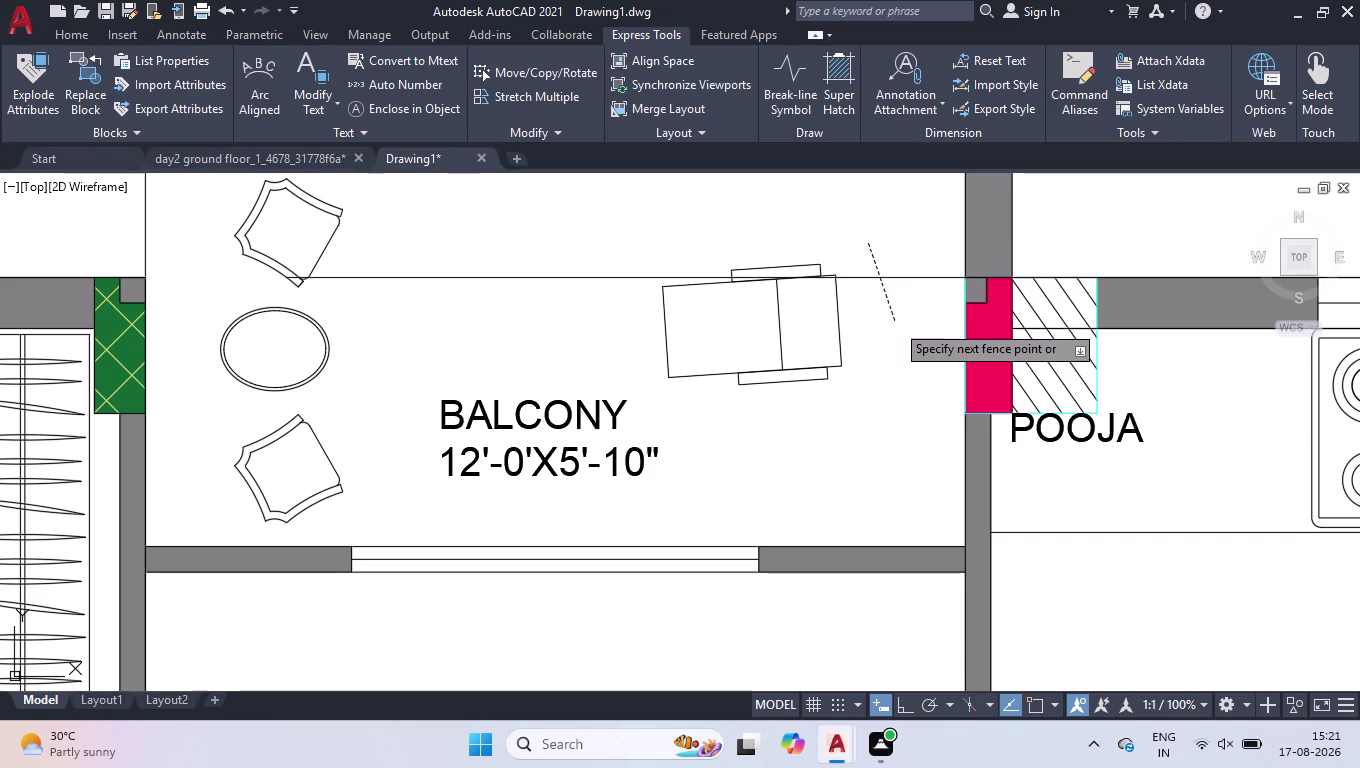
key(space)
Delete the leftover line pieces at the balcony top.
click(660, 226)
click(505, 334)
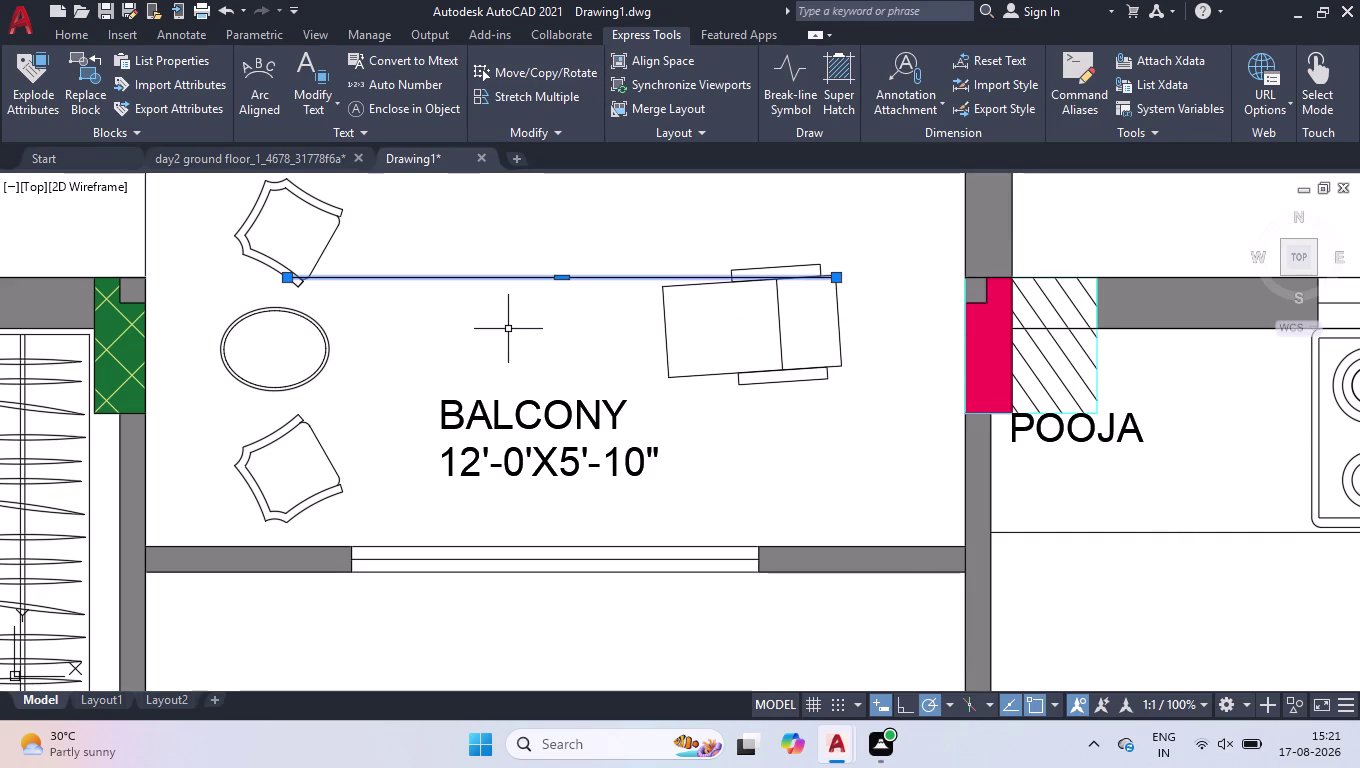
key(Delete)
scroll(down, 3)
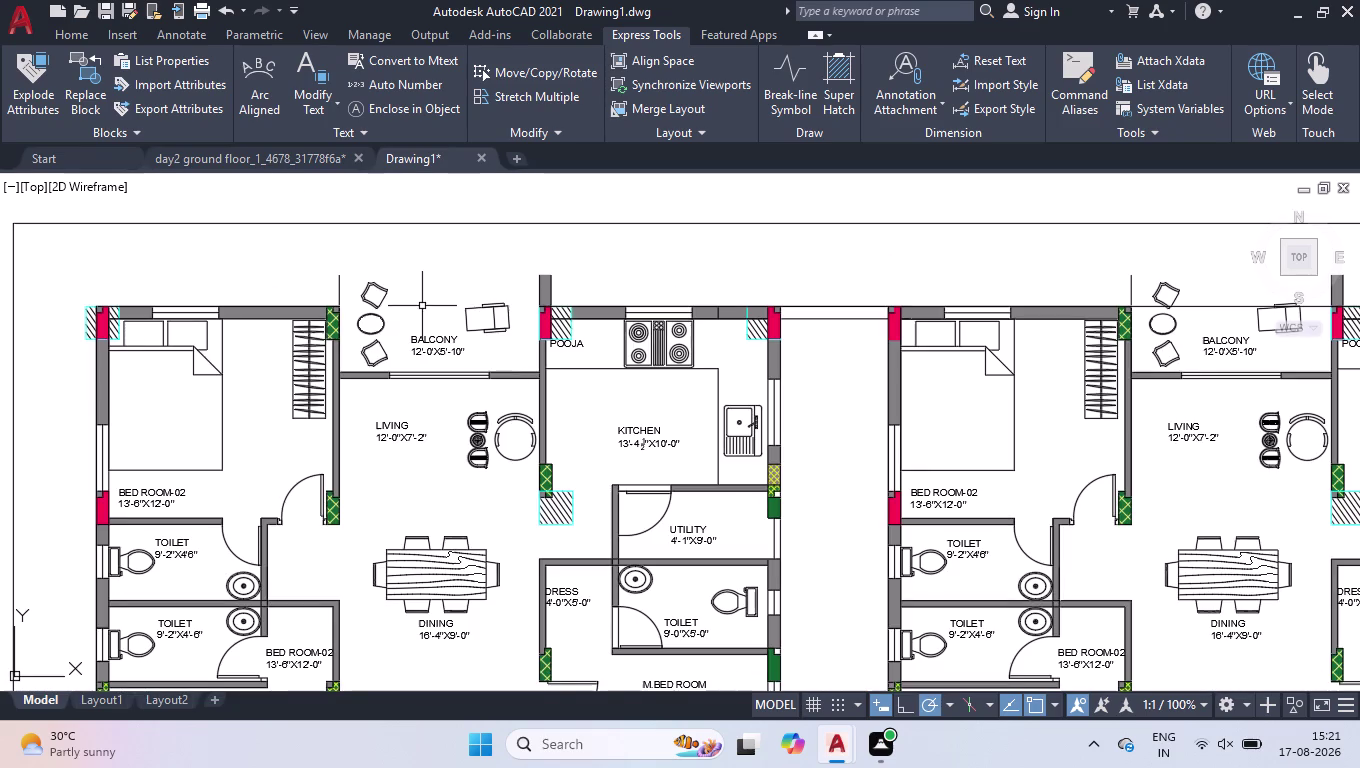
scroll(down, 3)
scroll(up, 3)
scroll(up, 3)
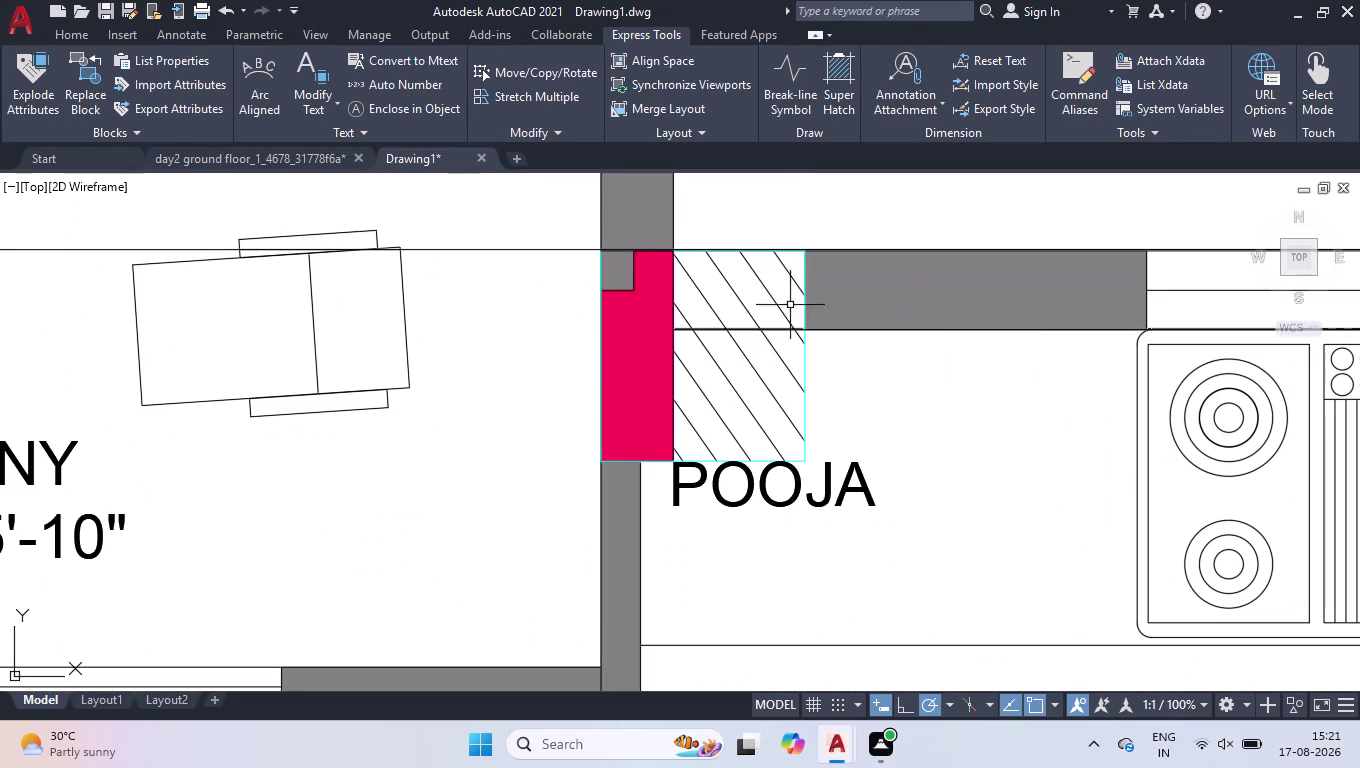
scroll(down, 3)
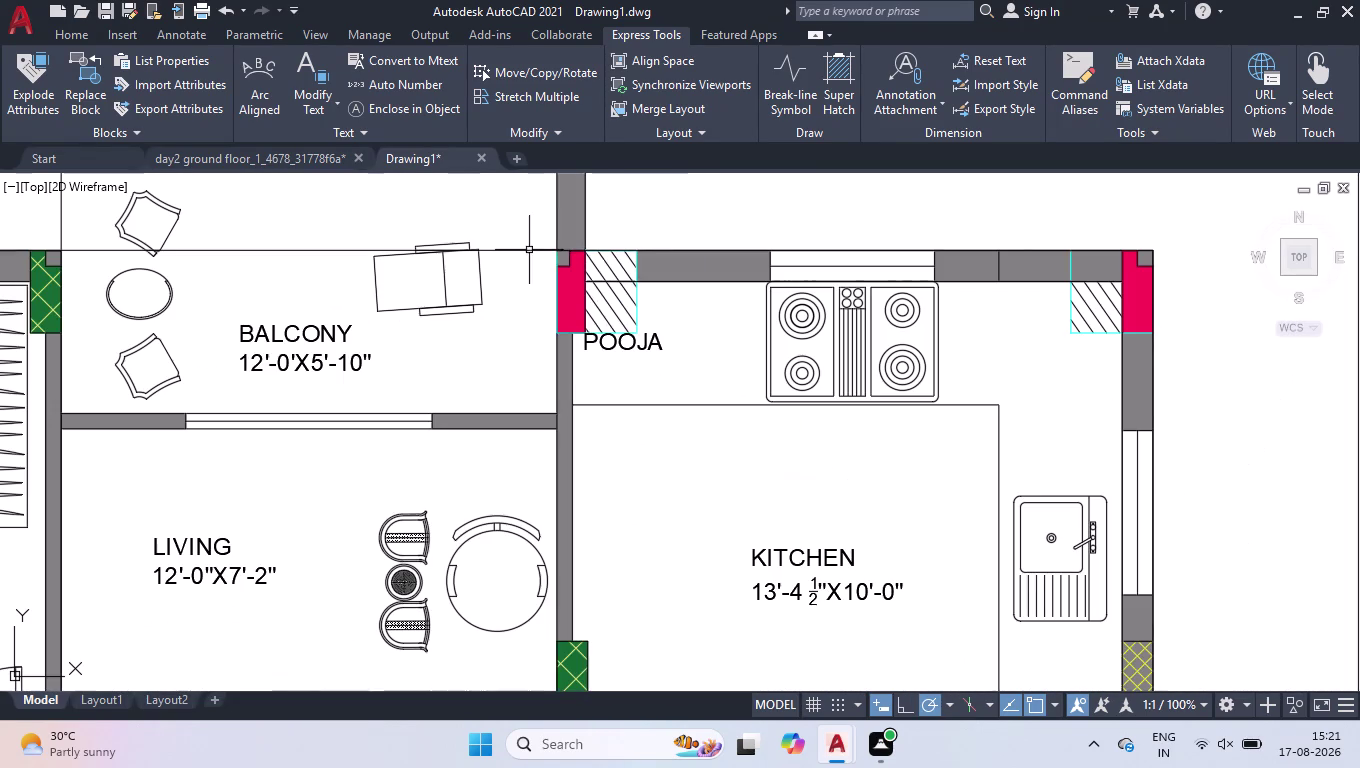
Trim the remaining line pieces above and across the balcony top, leaving it open.
text(tr)
key(Return)
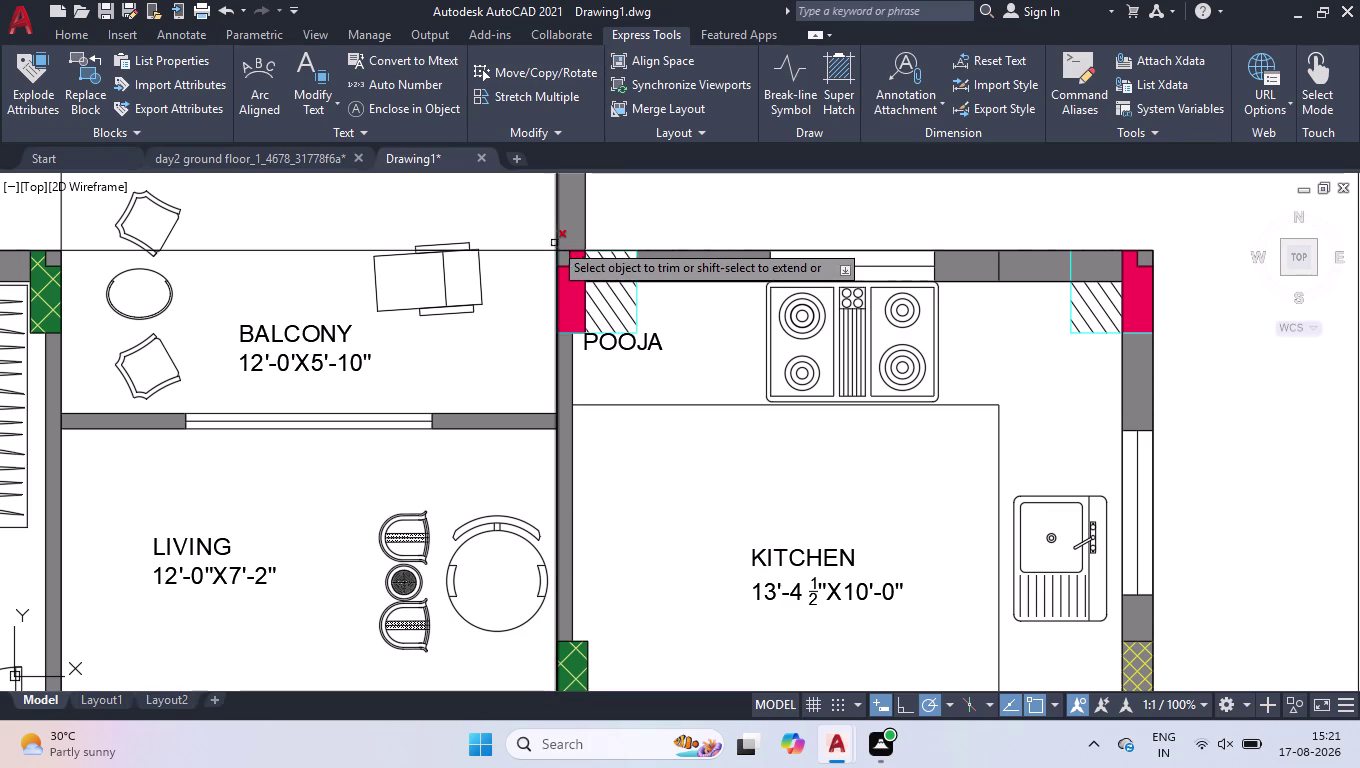
click(529, 217)
click(520, 286)
click(99, 248)
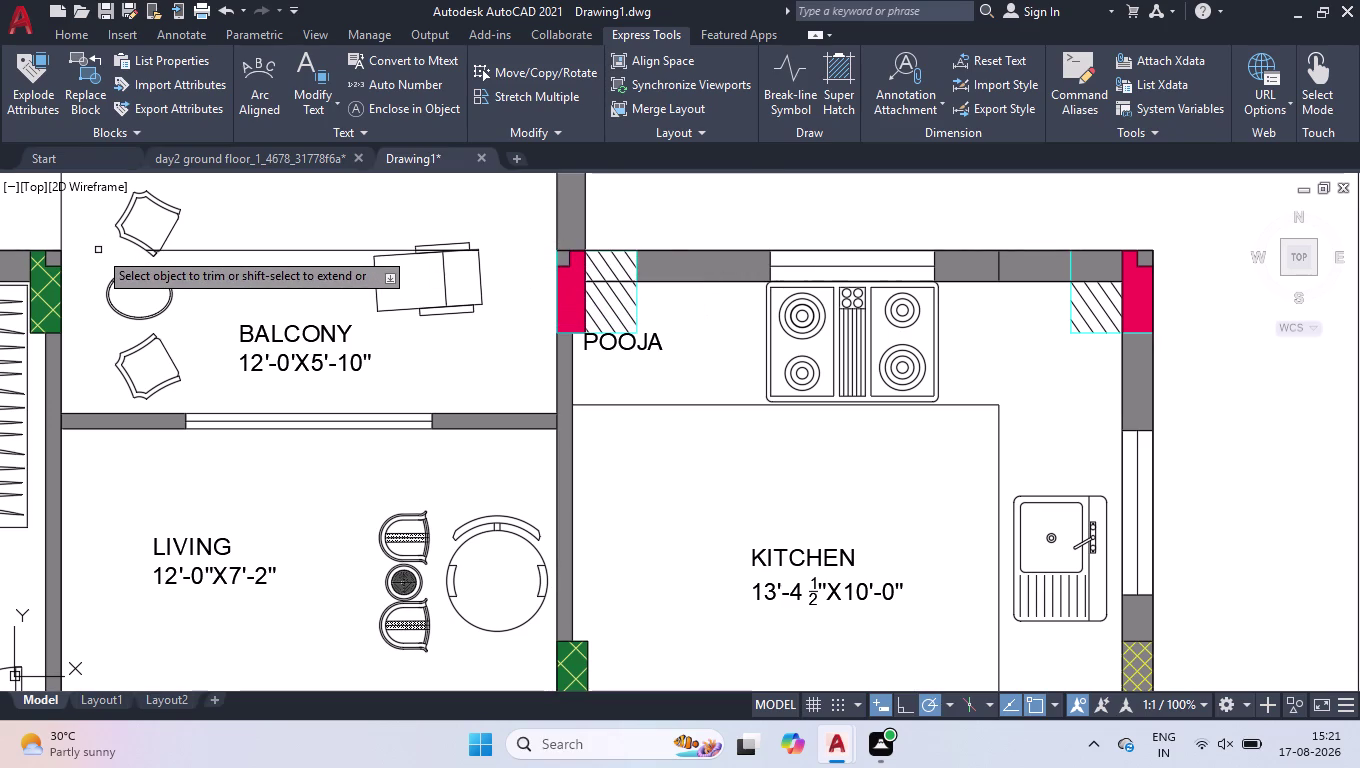
key(Return)
click(317, 223)
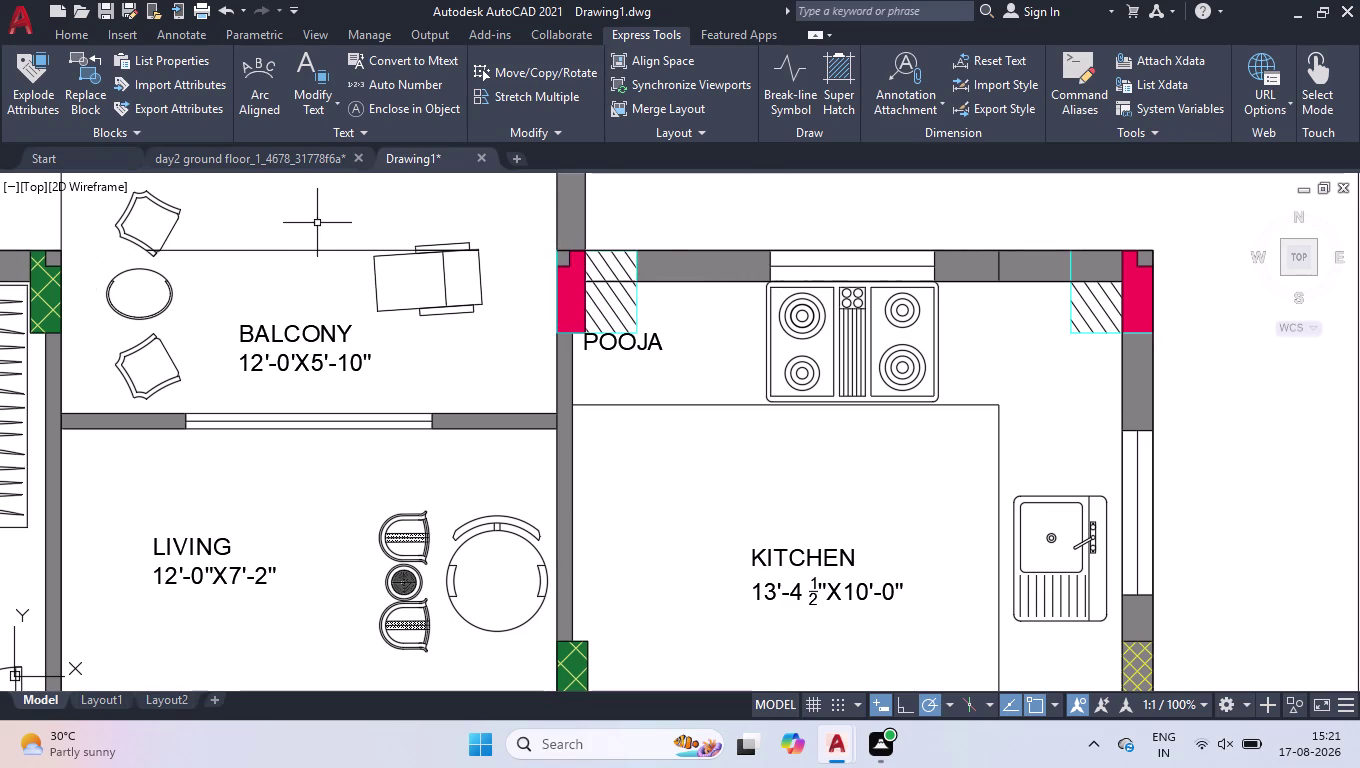
click(298, 284)
key(Delete)
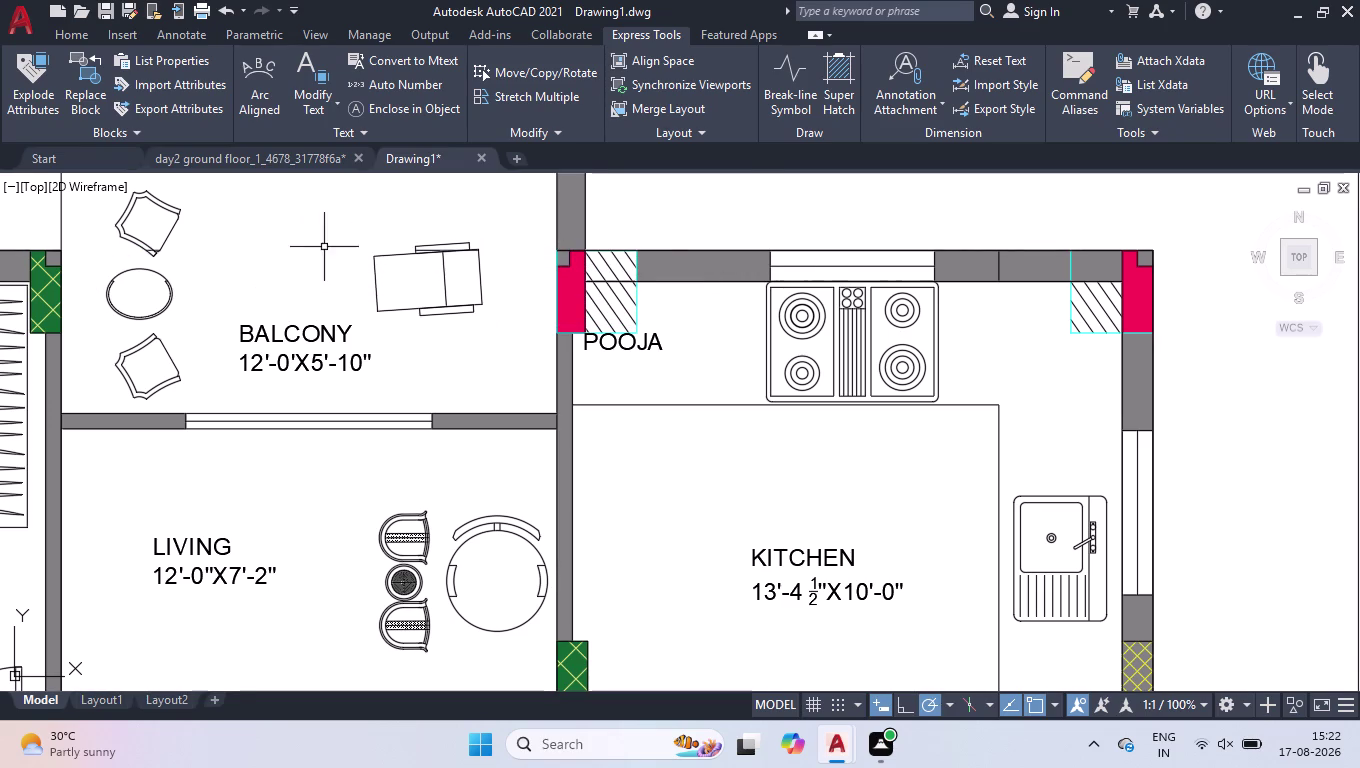
scroll(down, 3)
scroll(up, 3)
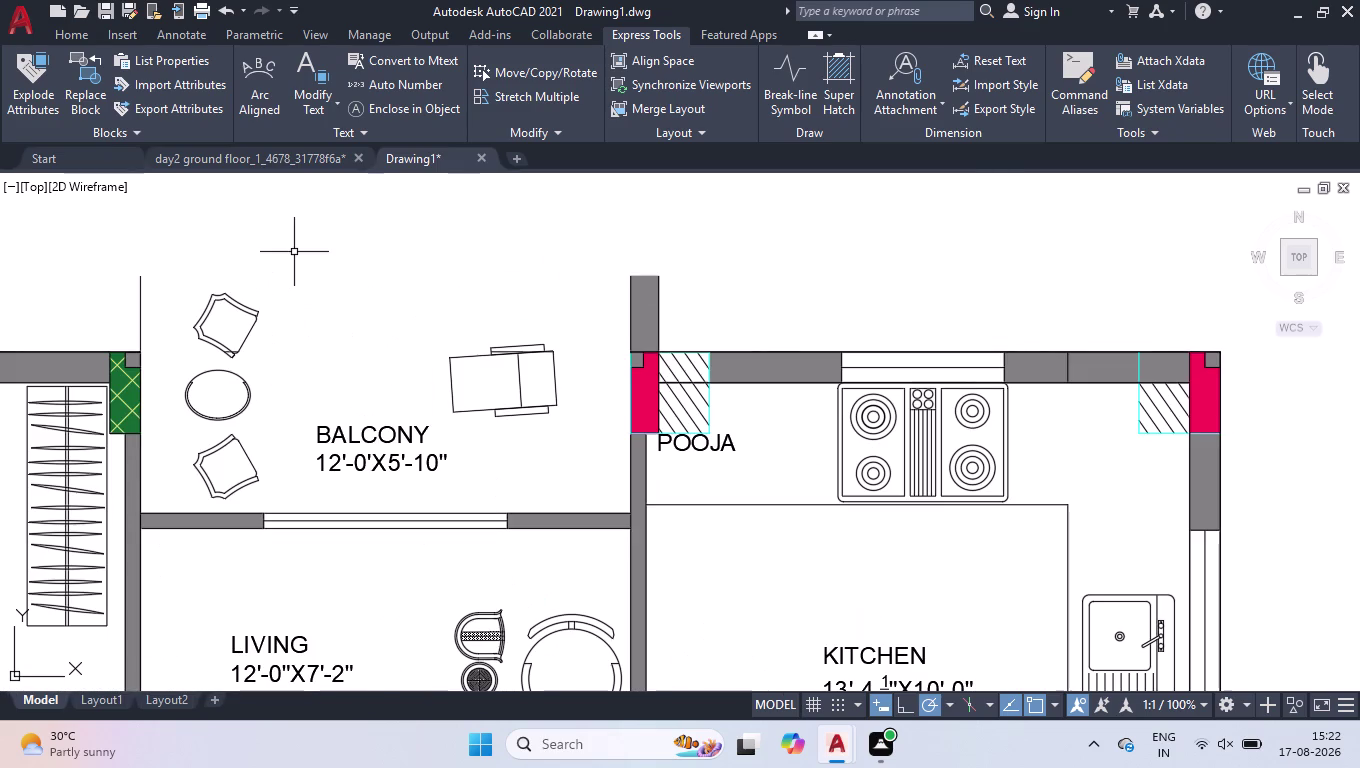
Draw a line from the left balcony wall top to the right wall top.
key(l)
key(Return)
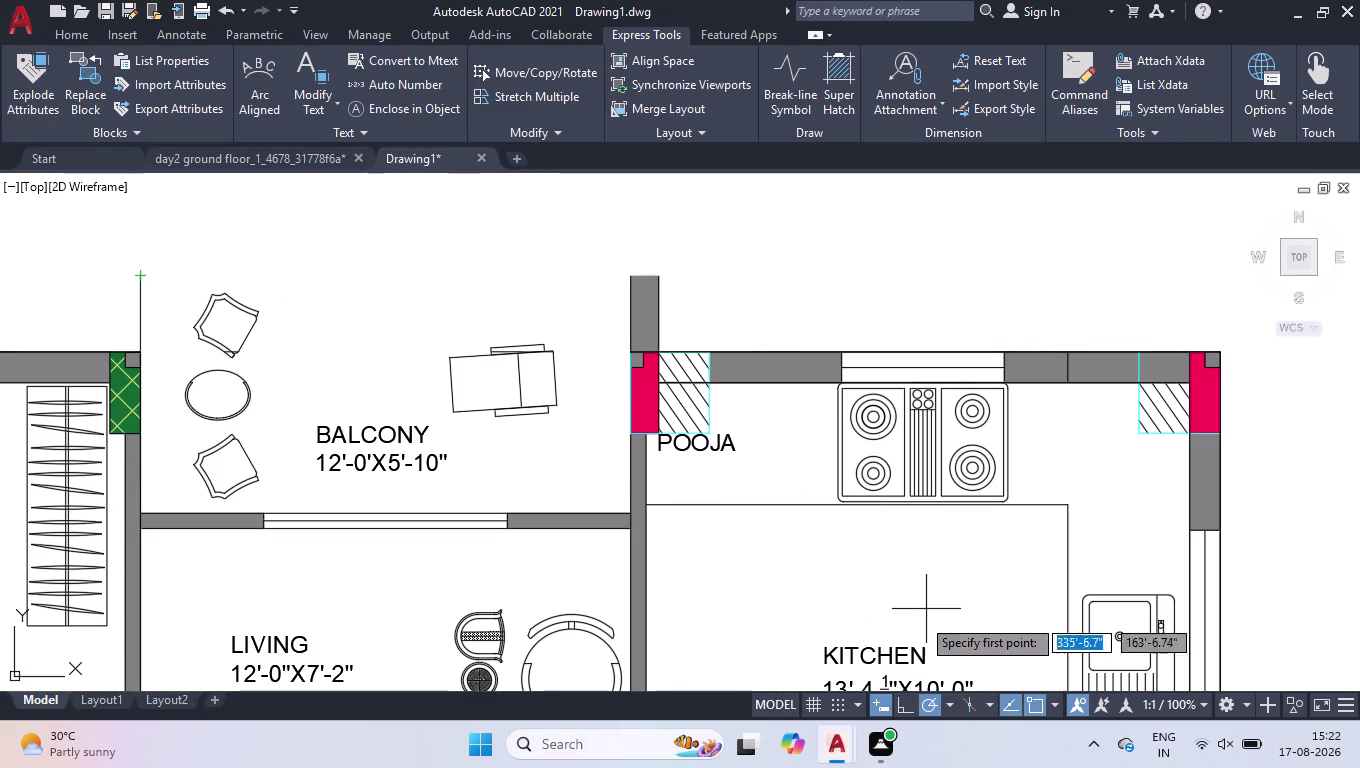
click(908, 711)
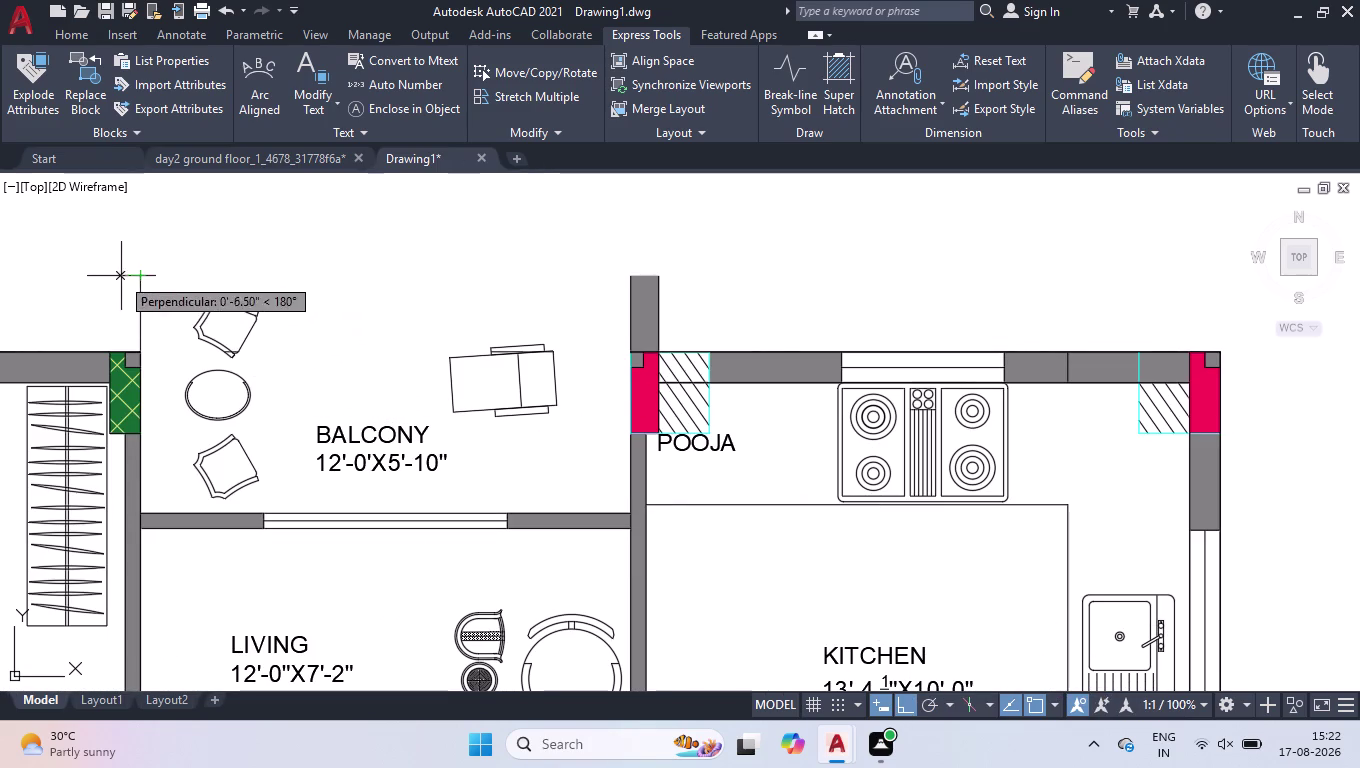
click(139, 274)
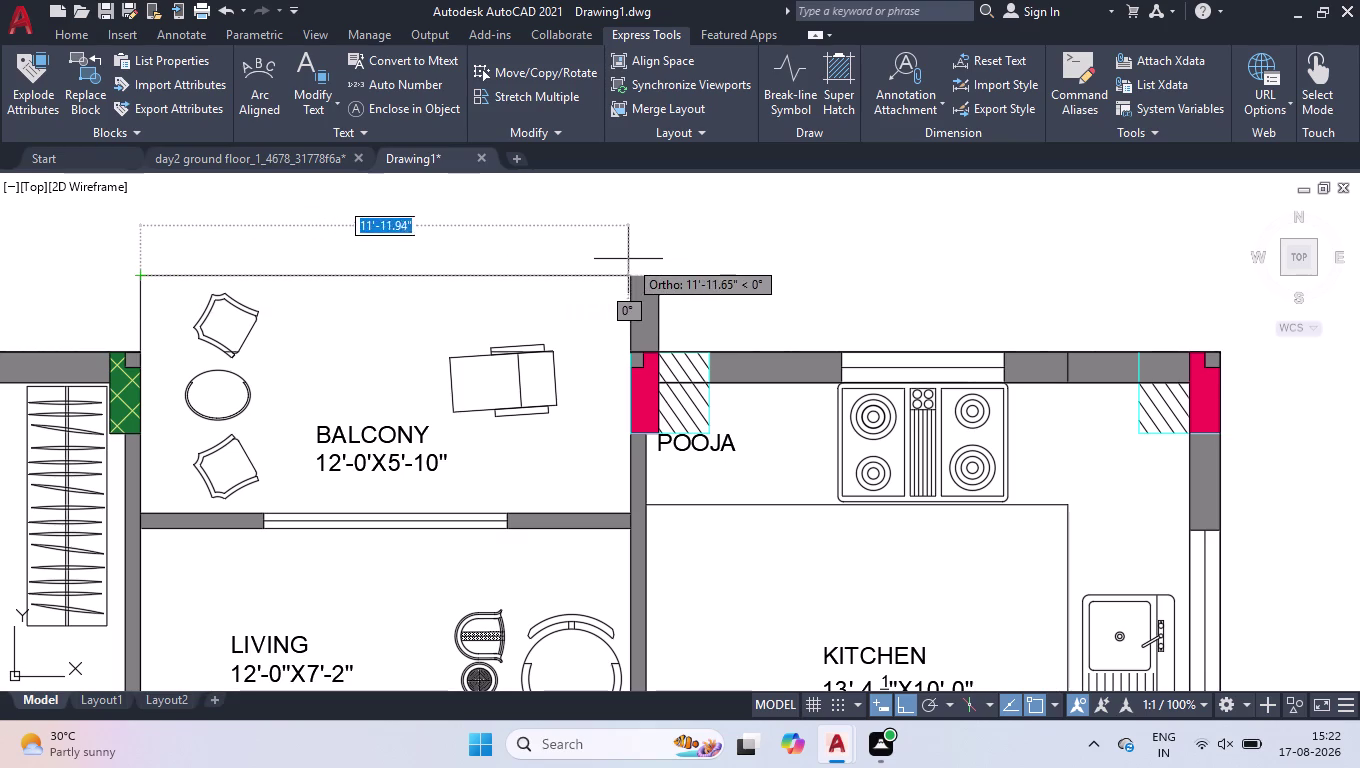
click(663, 274)
key(space)
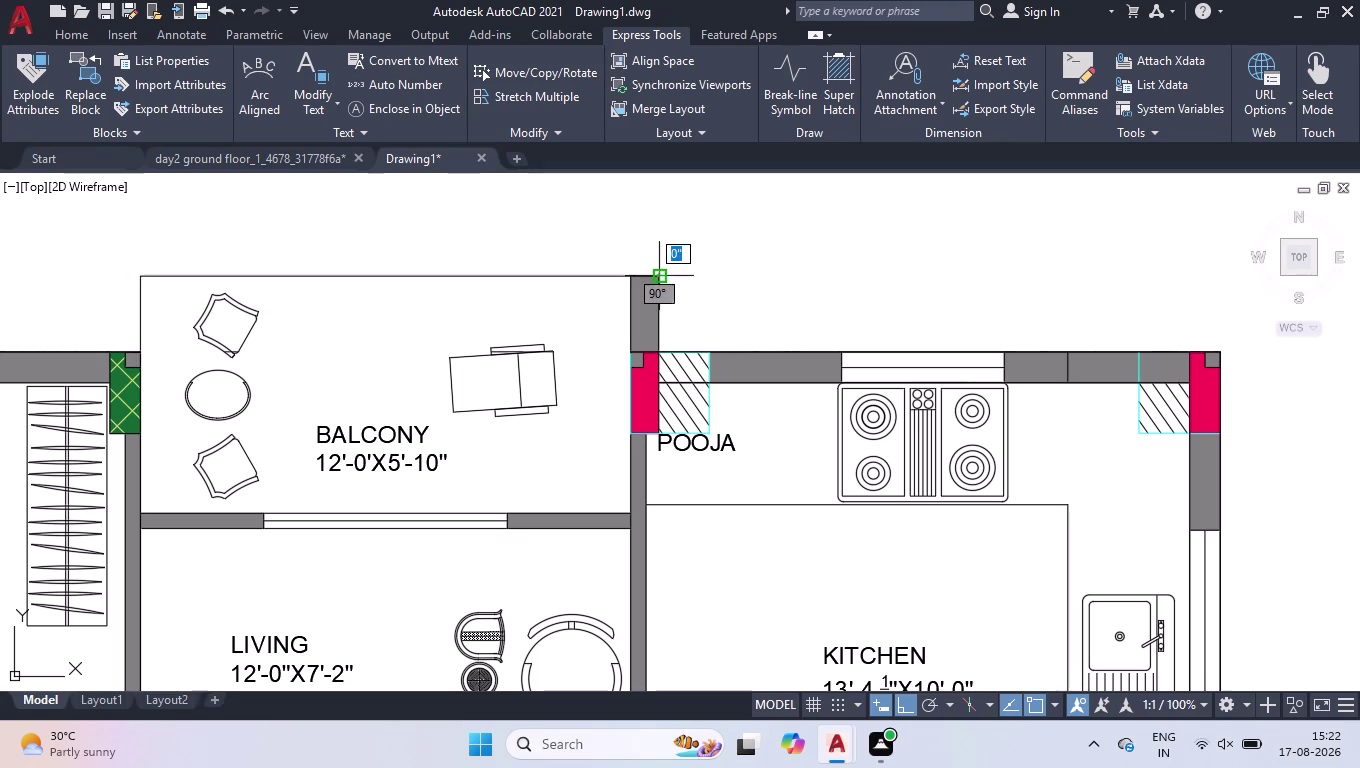
scroll(down, 3)
scroll(up, 3)
scroll(up, 3)
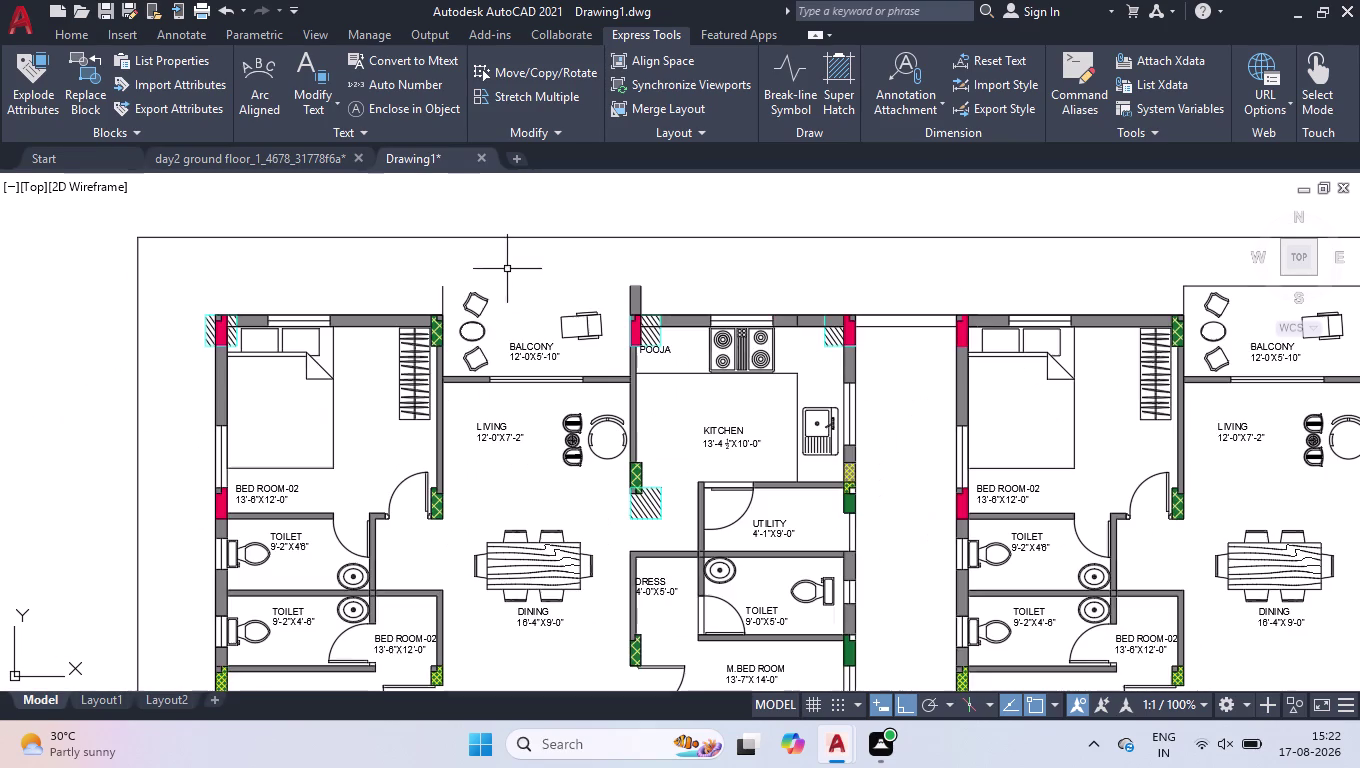
scroll(up, 3)
Draw a similar closing line across another unit's balcony top.
key(space)
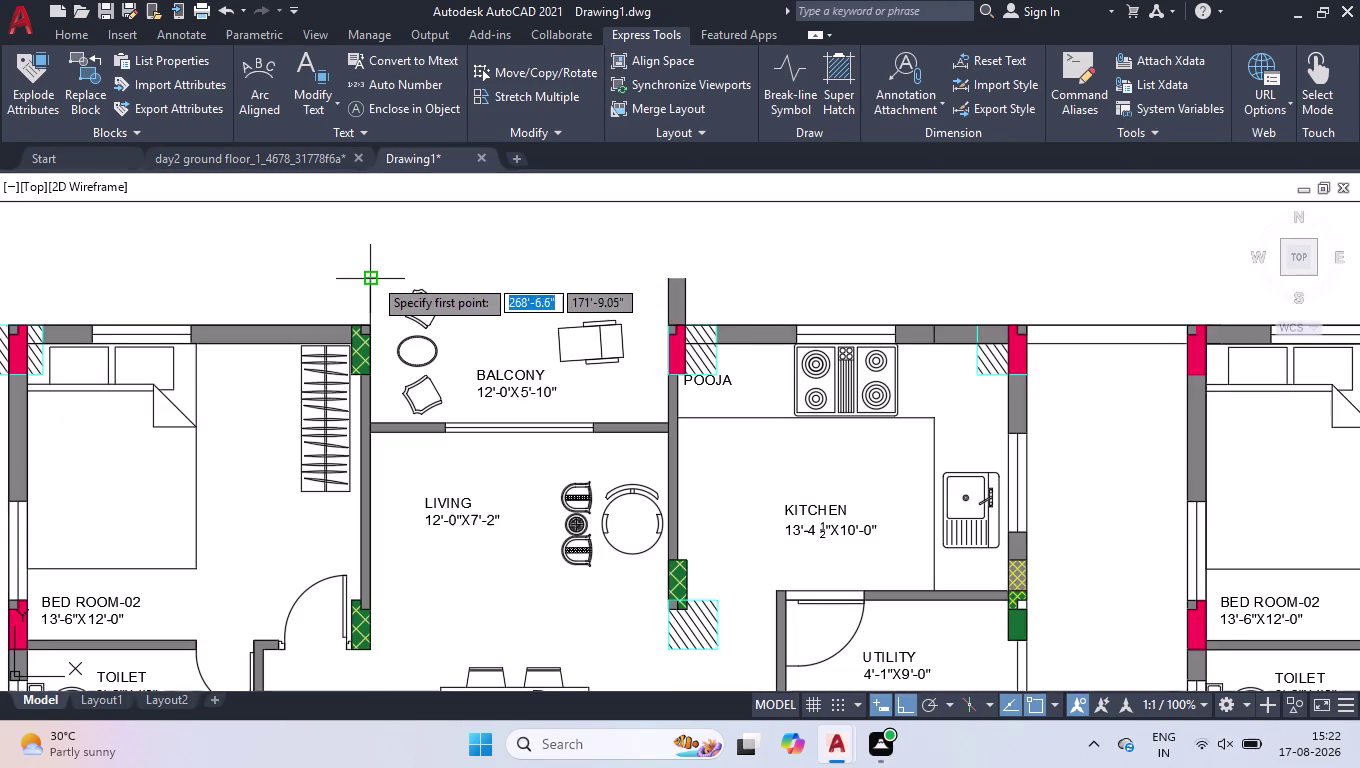
click(371, 277)
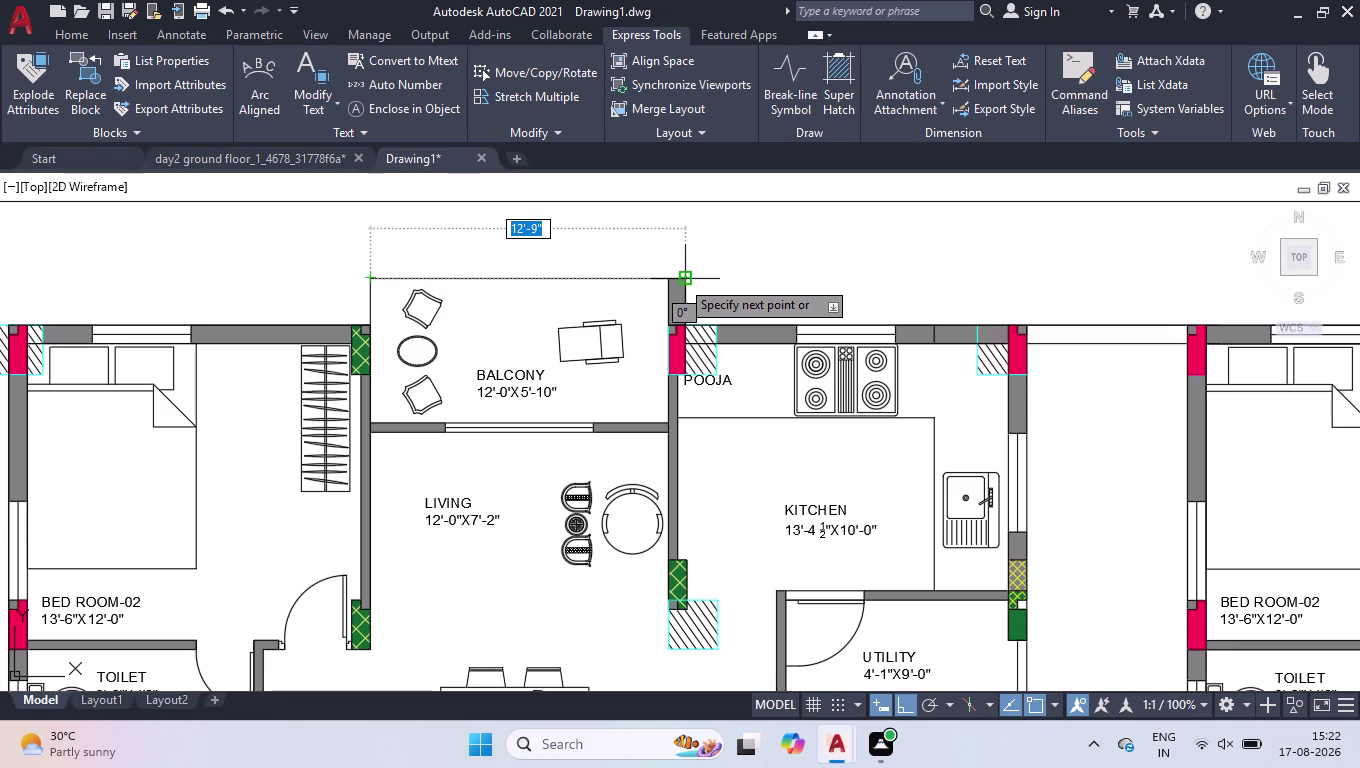
click(680, 279)
key(space)
scroll(down, 3)
scroll(down, 3)
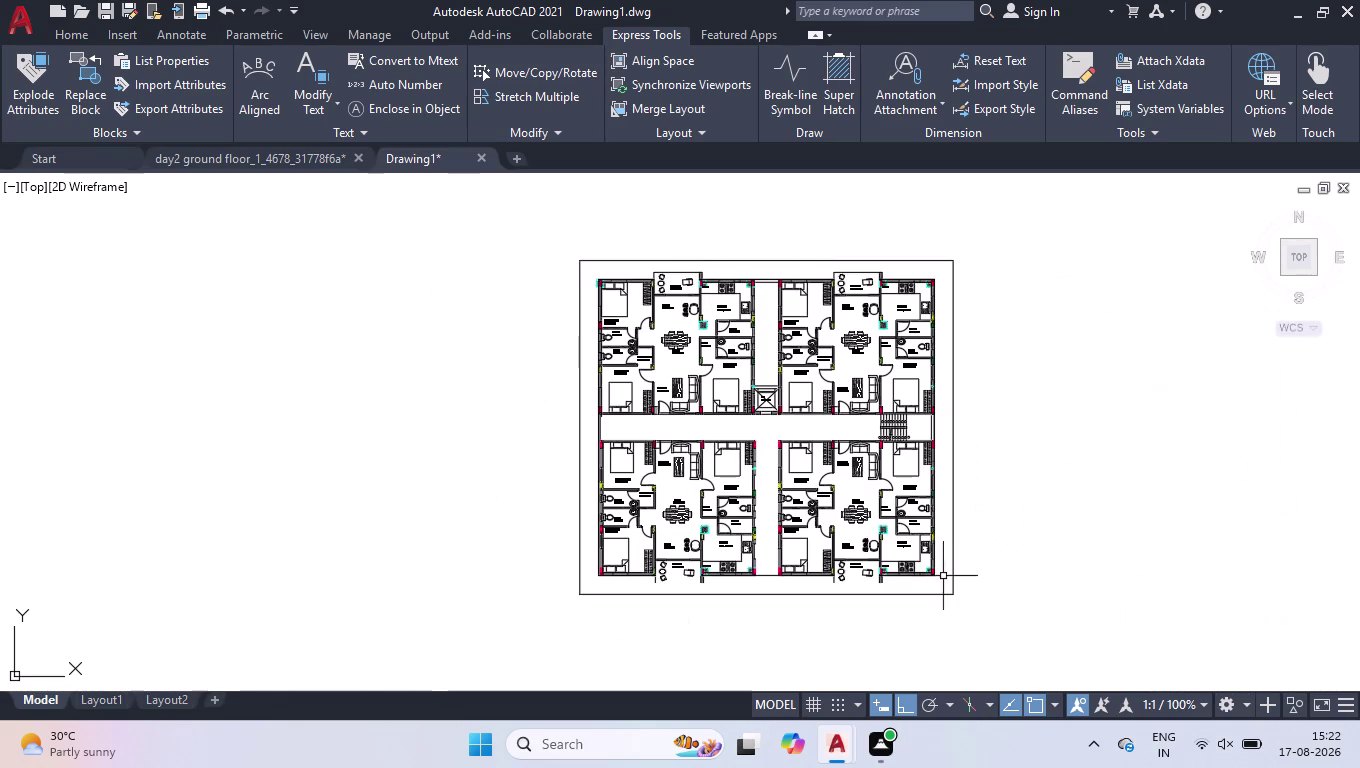
scroll(up, 3)
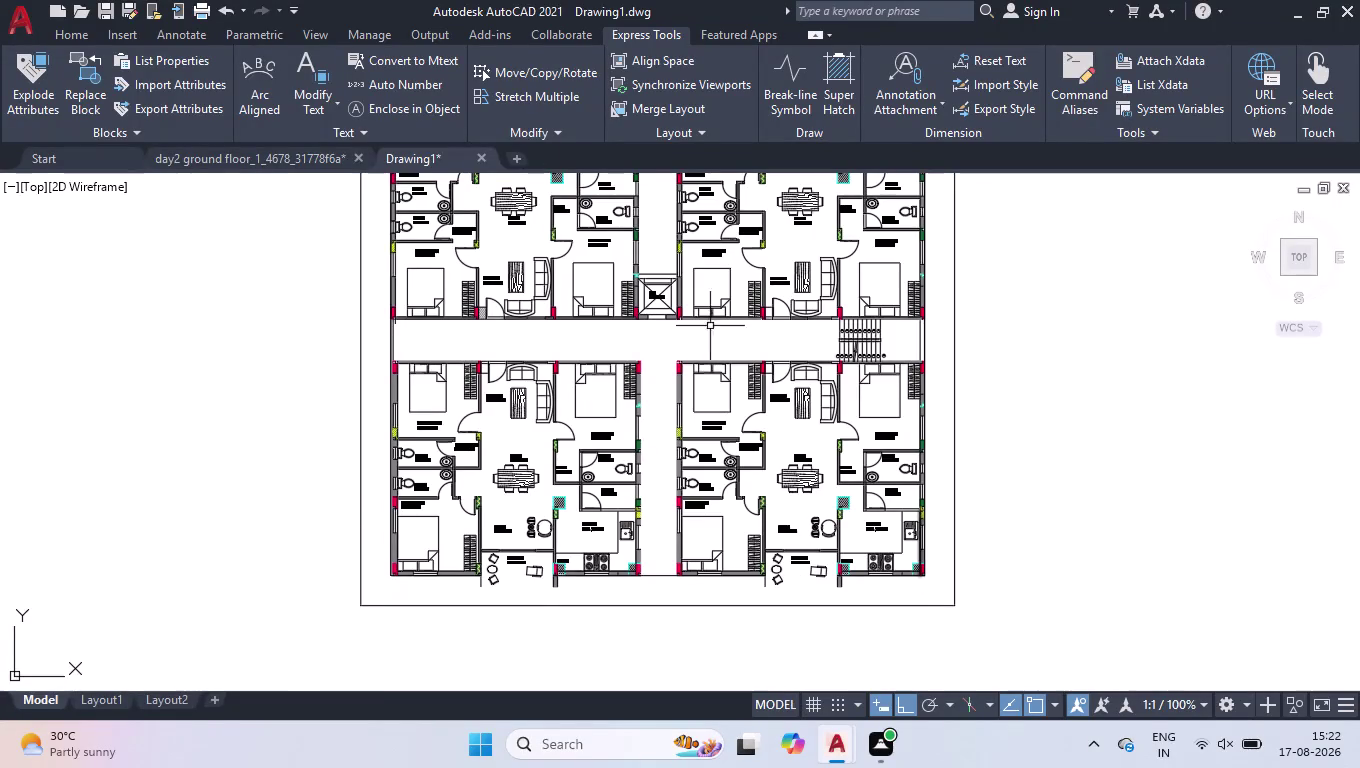
Add a linear dimension across the corridor between the facing apartment walls.
scroll(up, 3)
scroll(up, 3)
text(d)
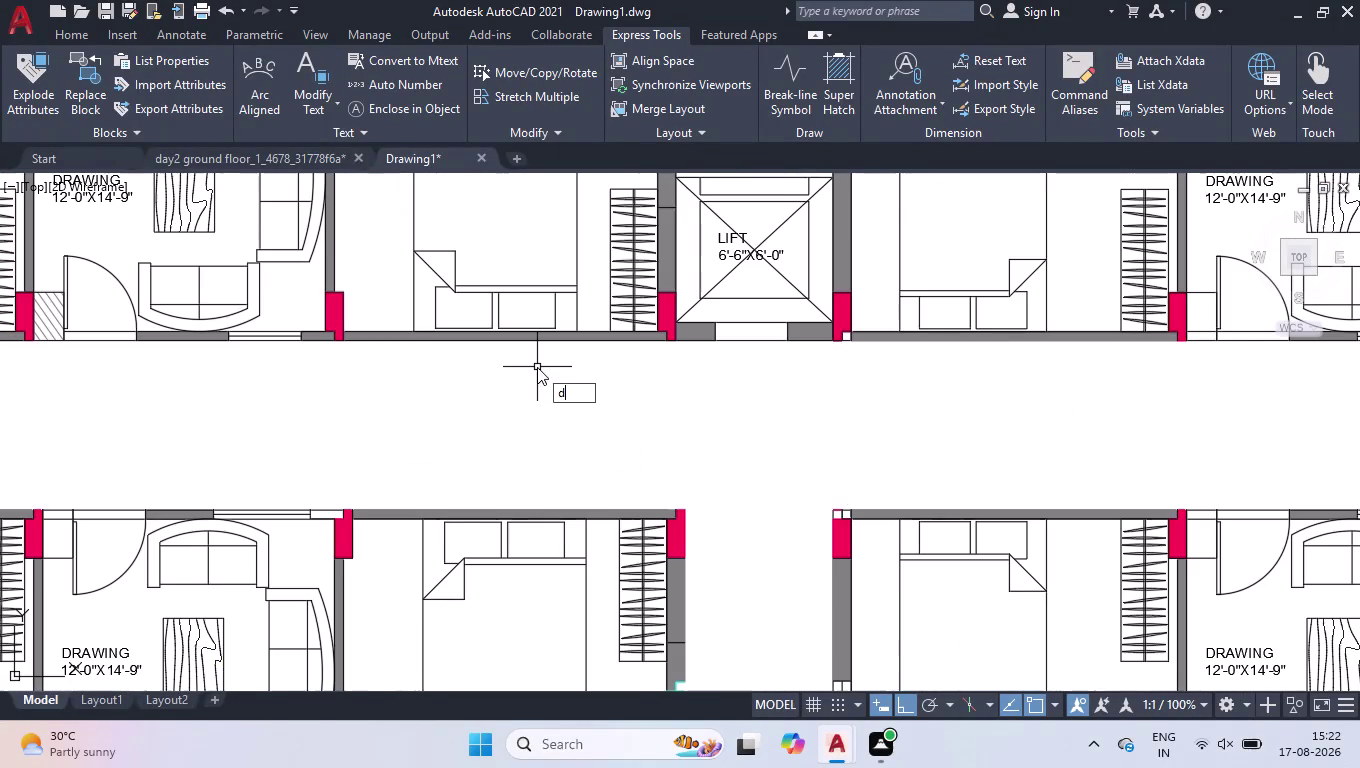
text(li)
key(Return)
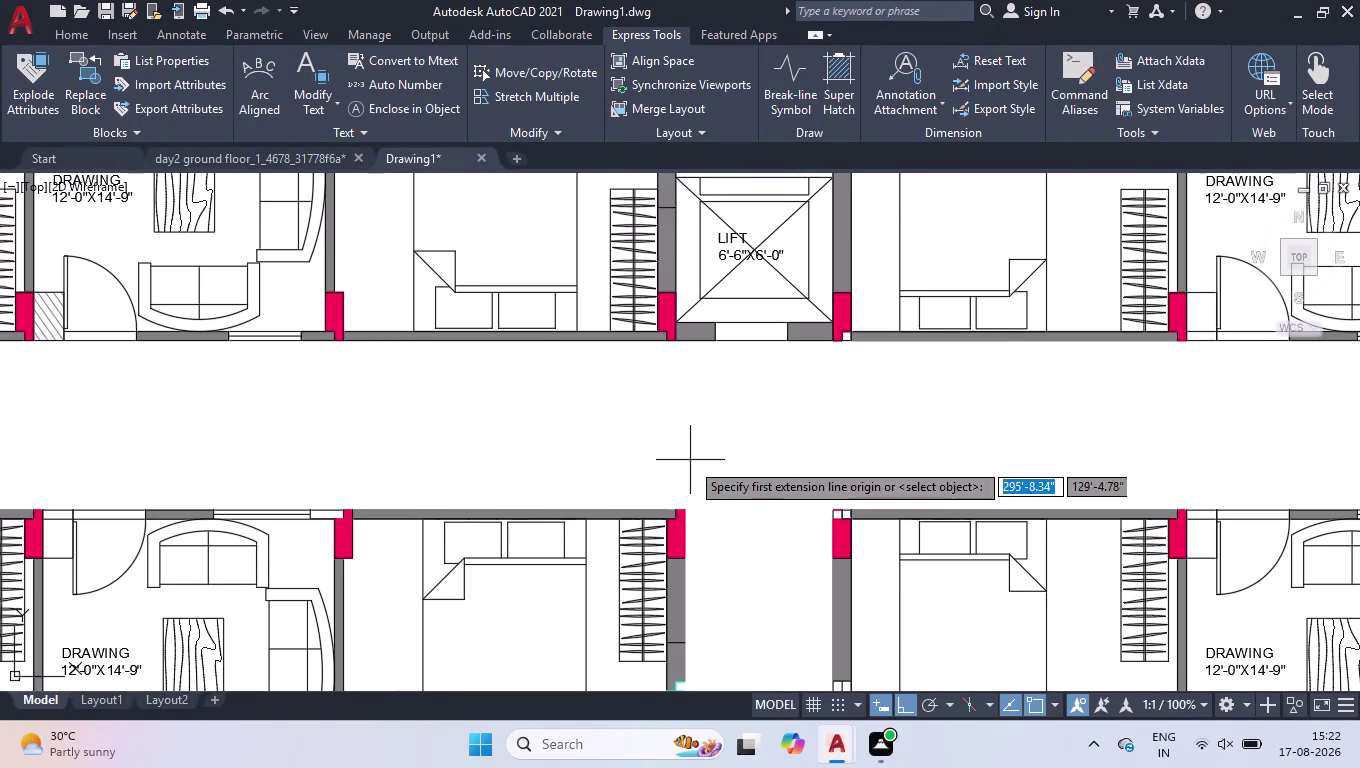
click(674, 510)
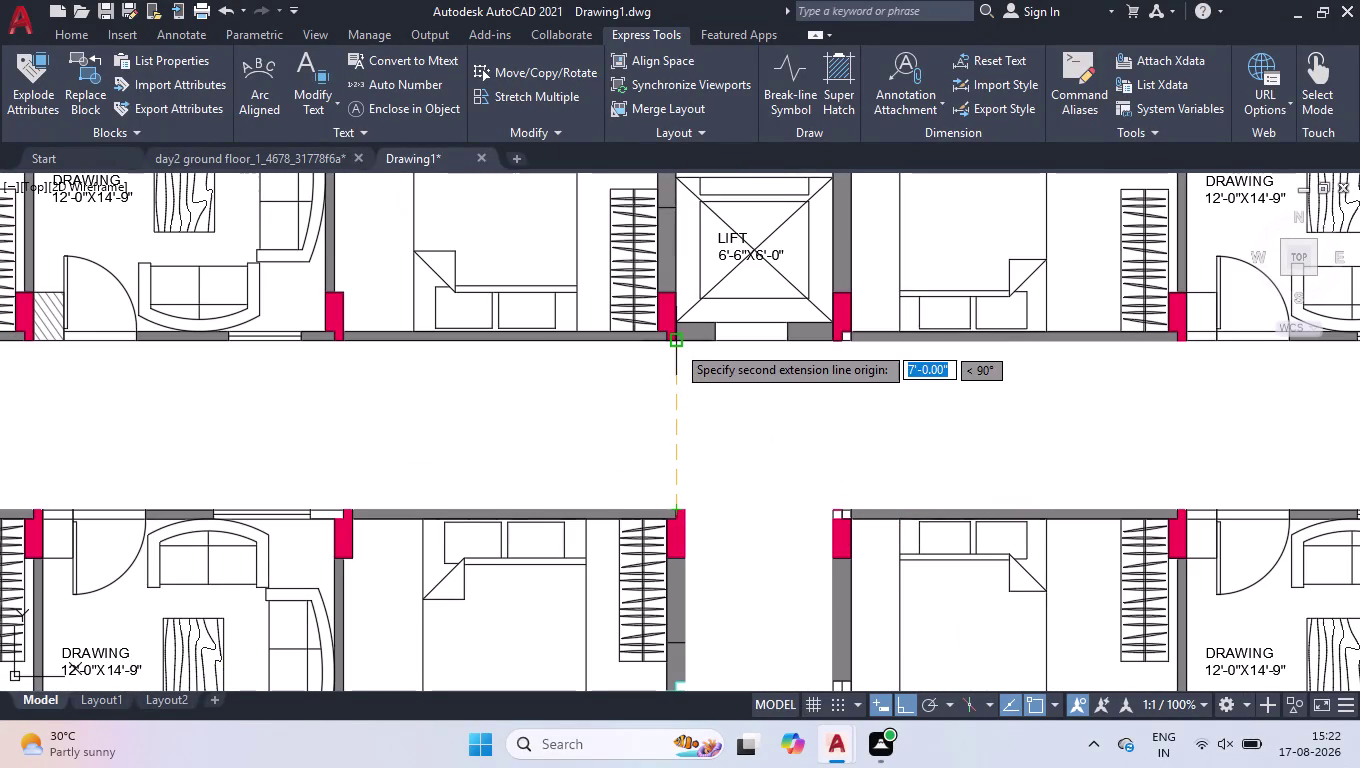
click(676, 342)
click(697, 358)
Select and delete the stray sketch marks near the corridor.
scroll(up, 3)
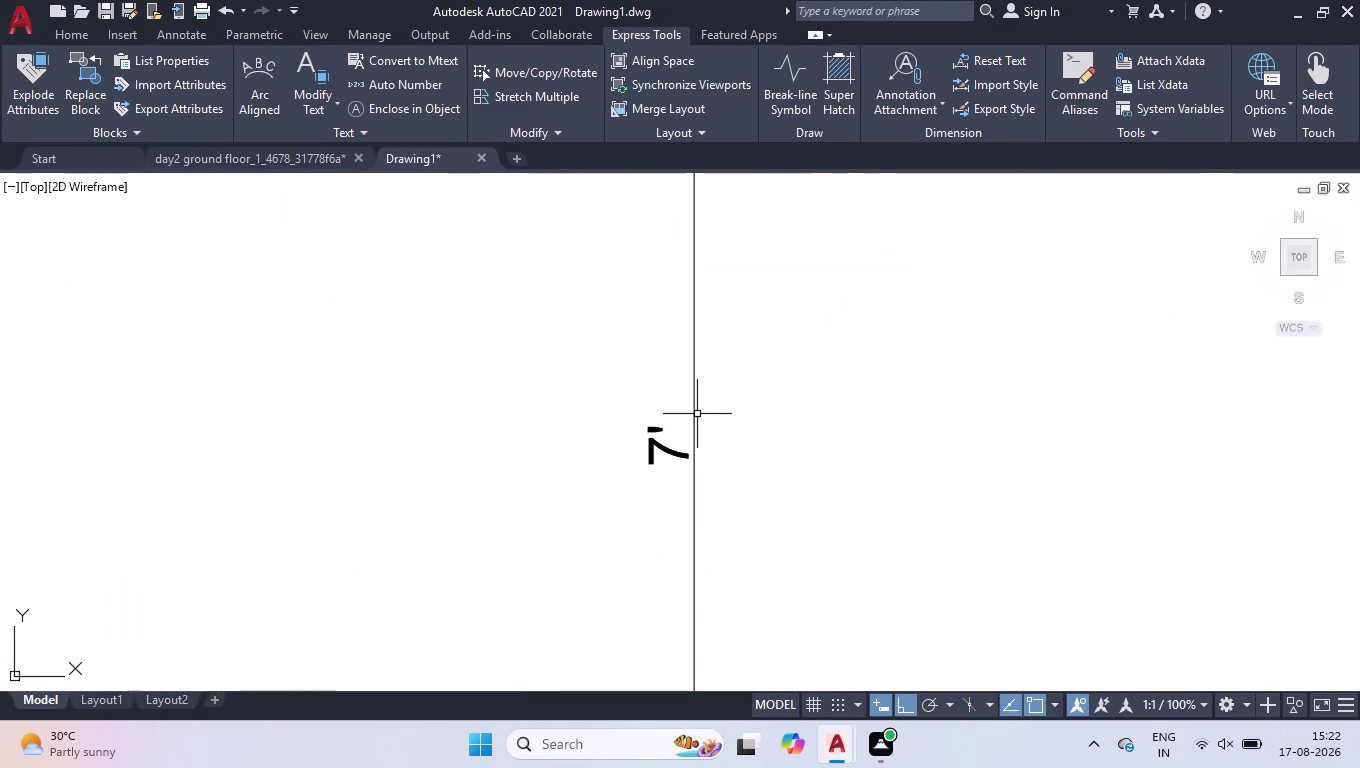
key(space)
key(space)
click(727, 370)
key(space)
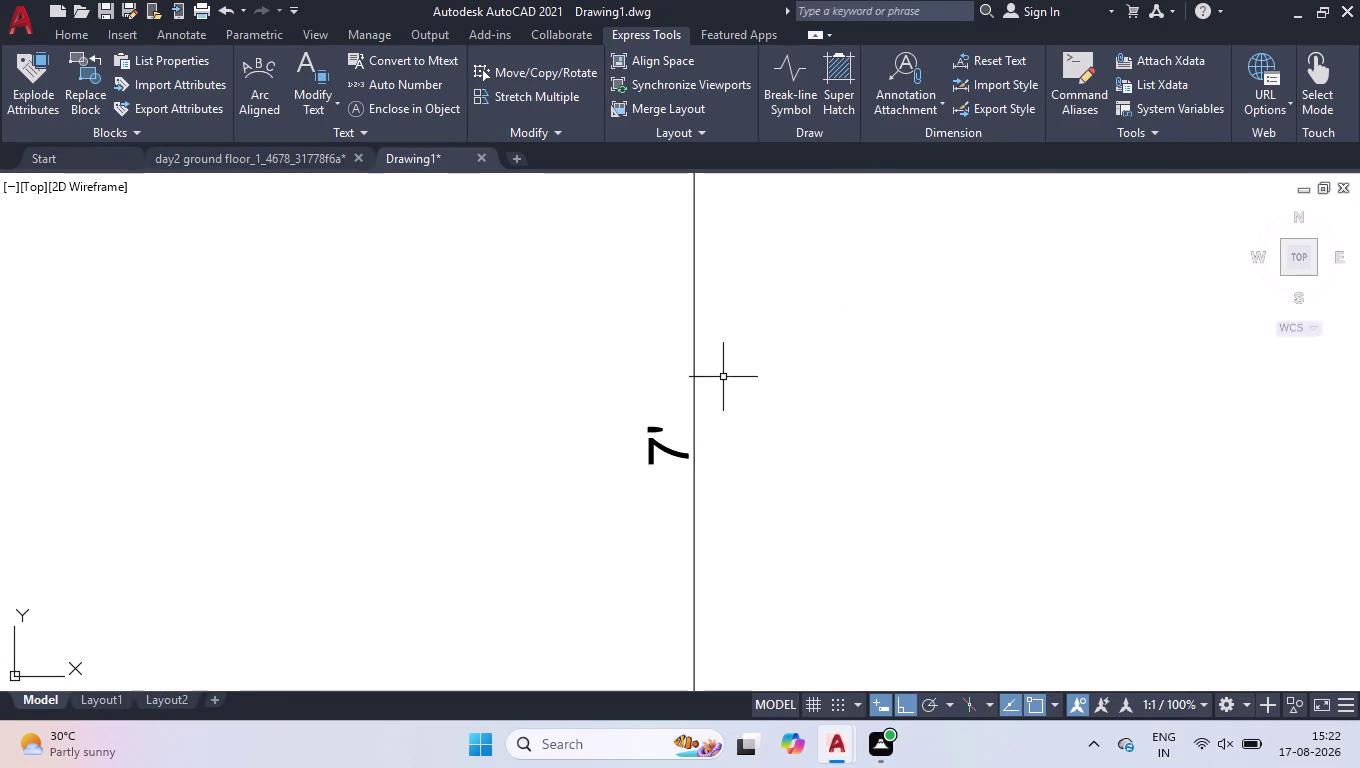
drag(723, 378, 703, 412)
click(661, 458)
key(Delete)
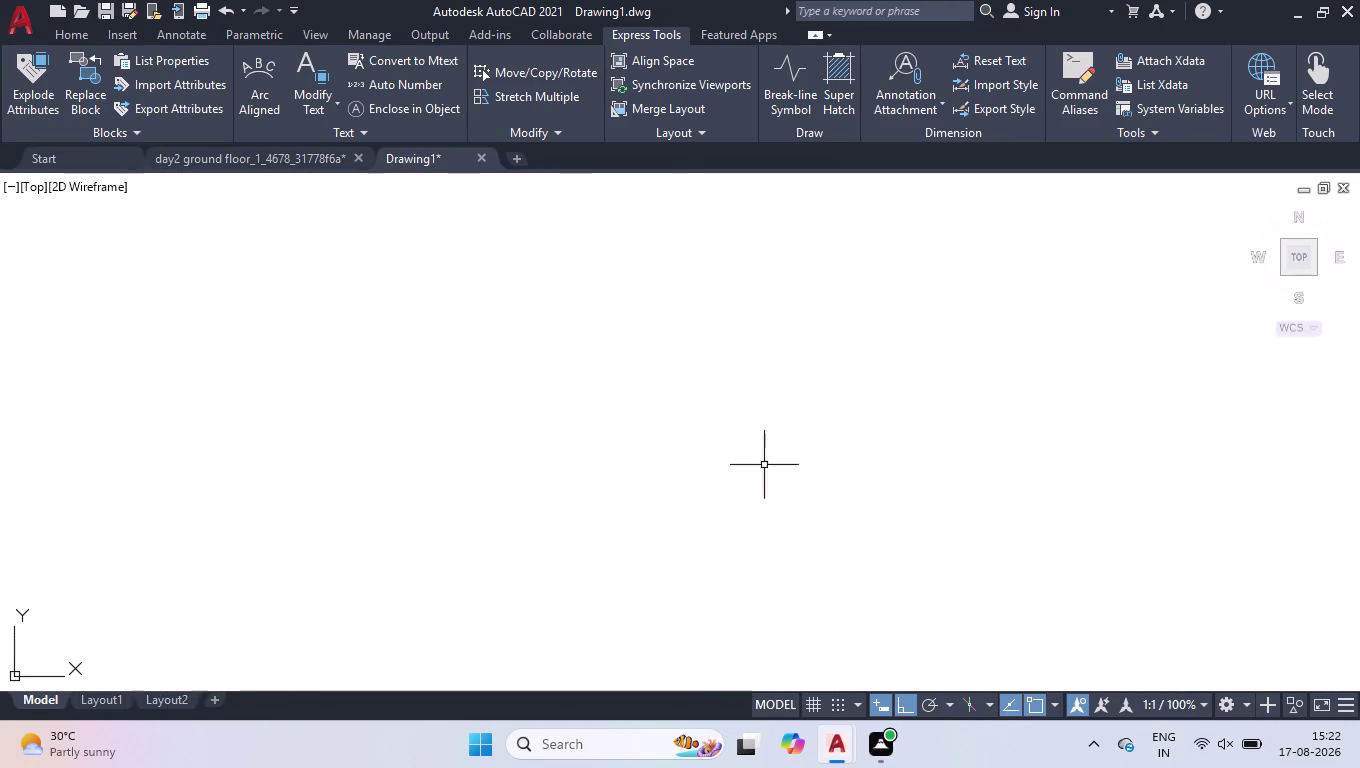
Zoom back to the floor plan and turn on Clean Screen with Ctrl+0.
scroll(down, 3)
scroll(down, 3)
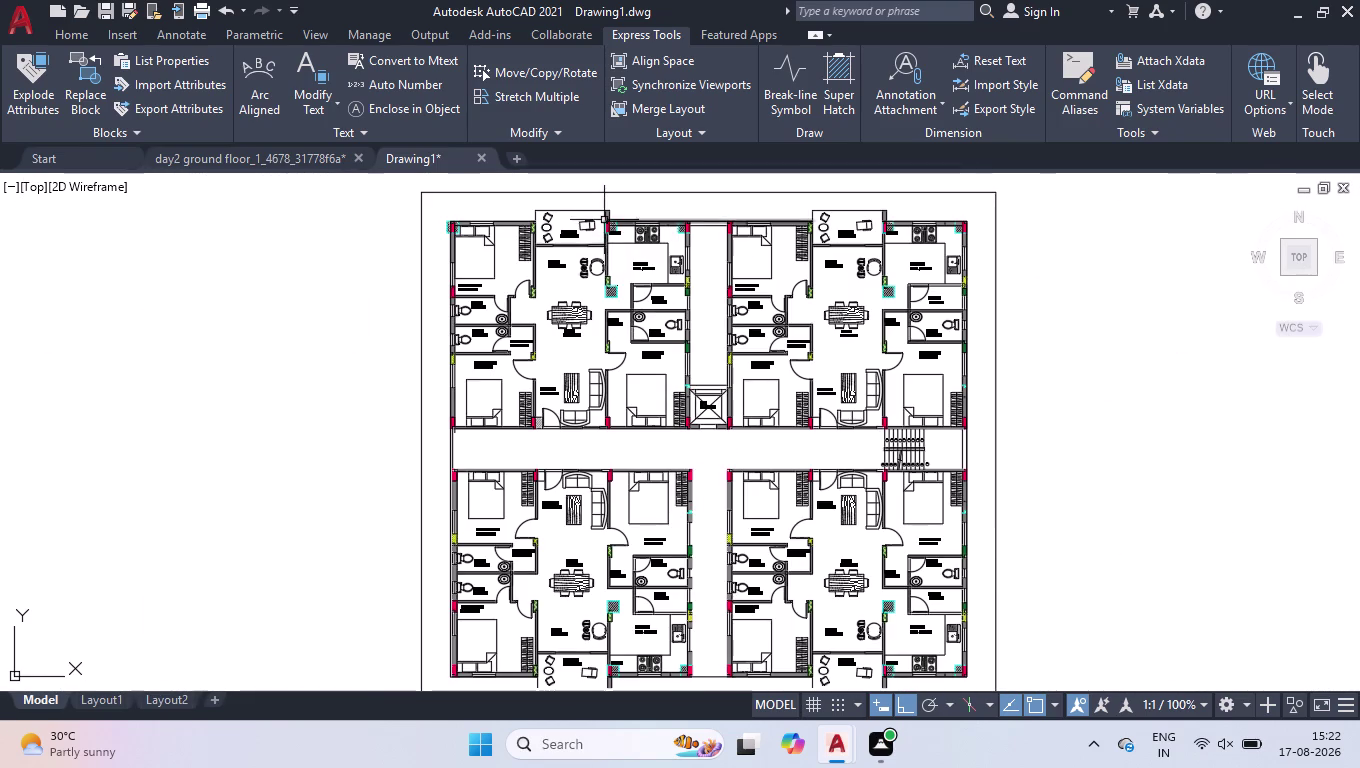
scroll(up, 3)
scroll(down, 3)
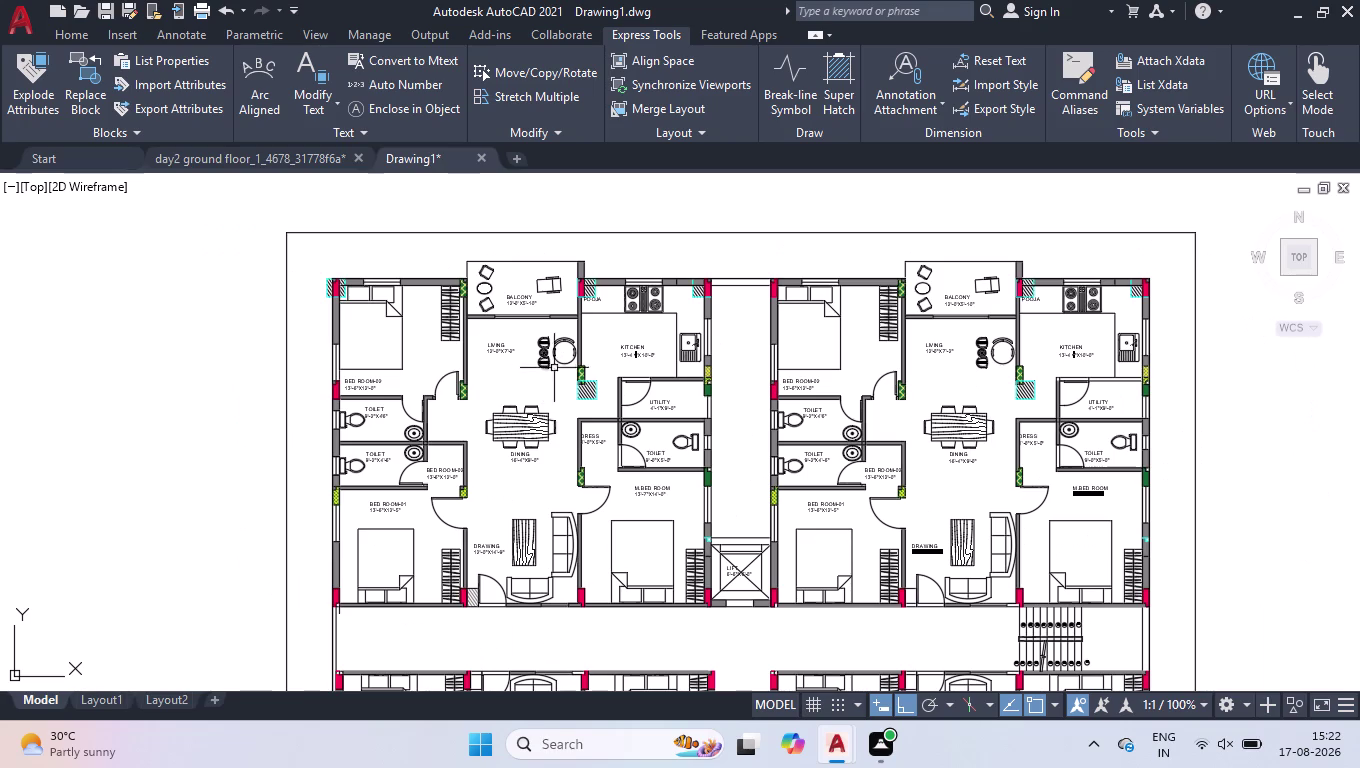
key(ctrl+0)
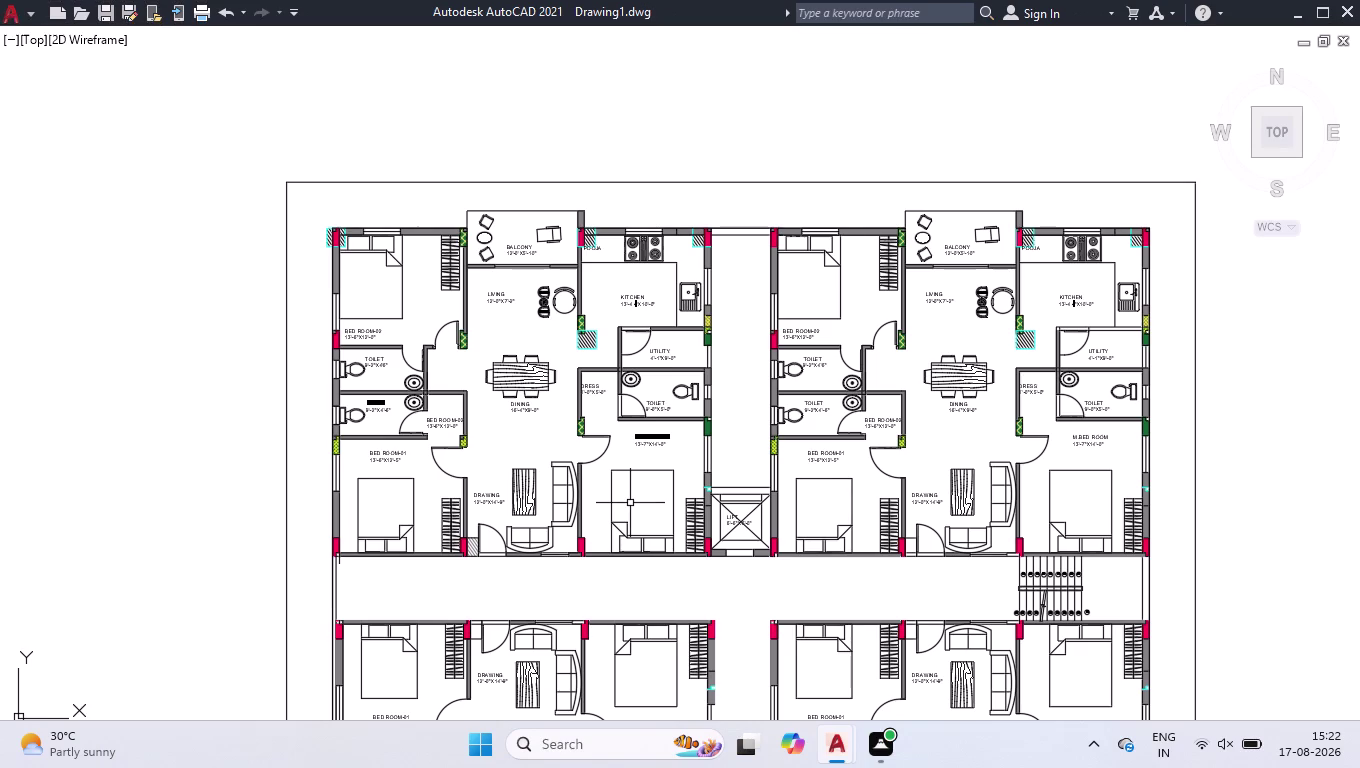
Draw a line from the top wall next to POOJA, perpendicular to the counter edge.
scroll(up, 3)
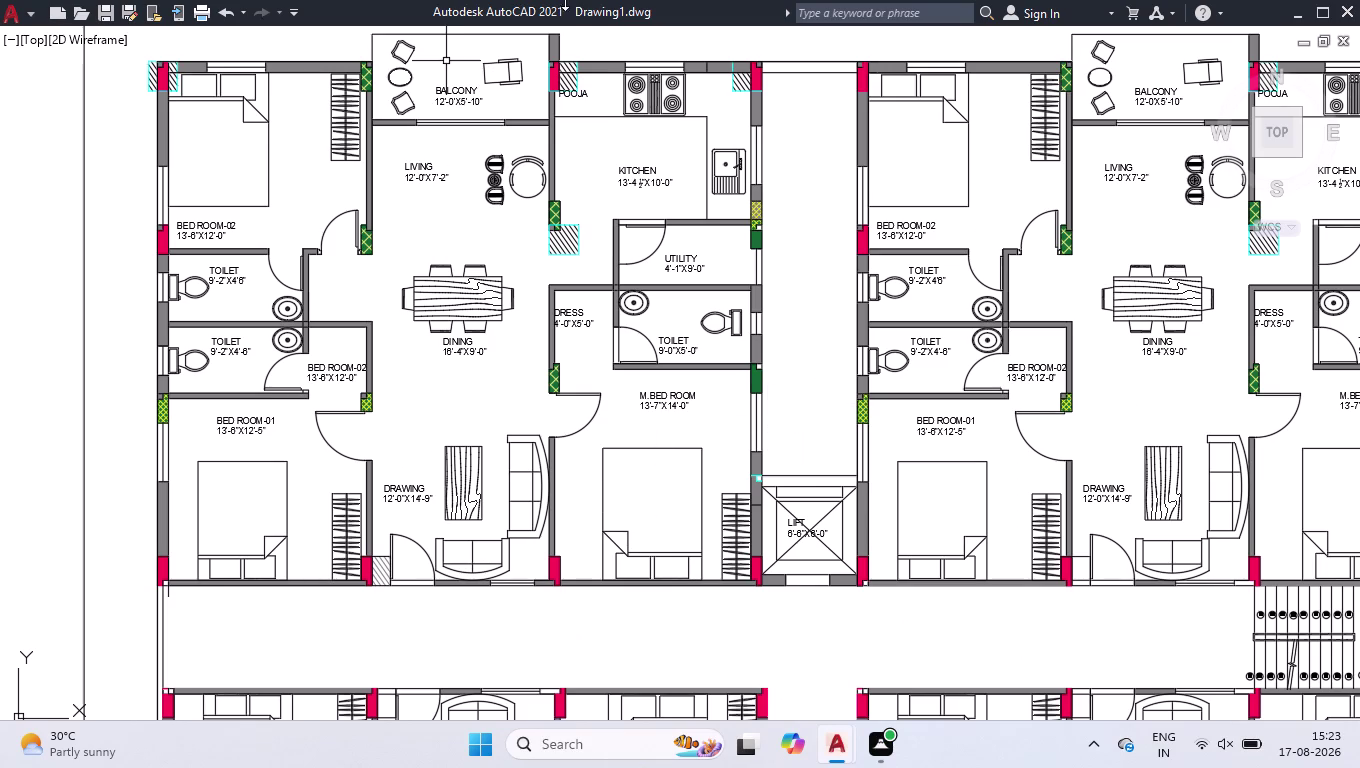
scroll(up, 3)
key(l)
key(Return)
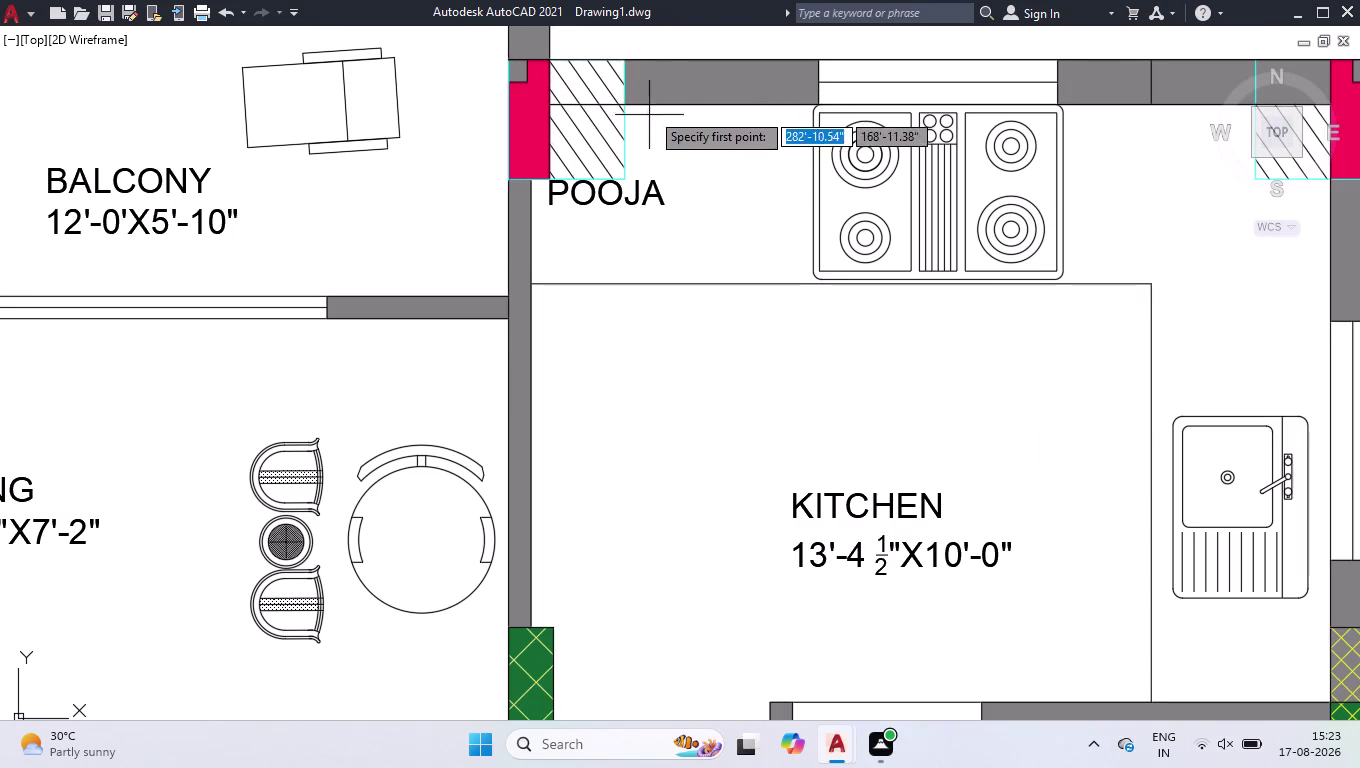
click(723, 106)
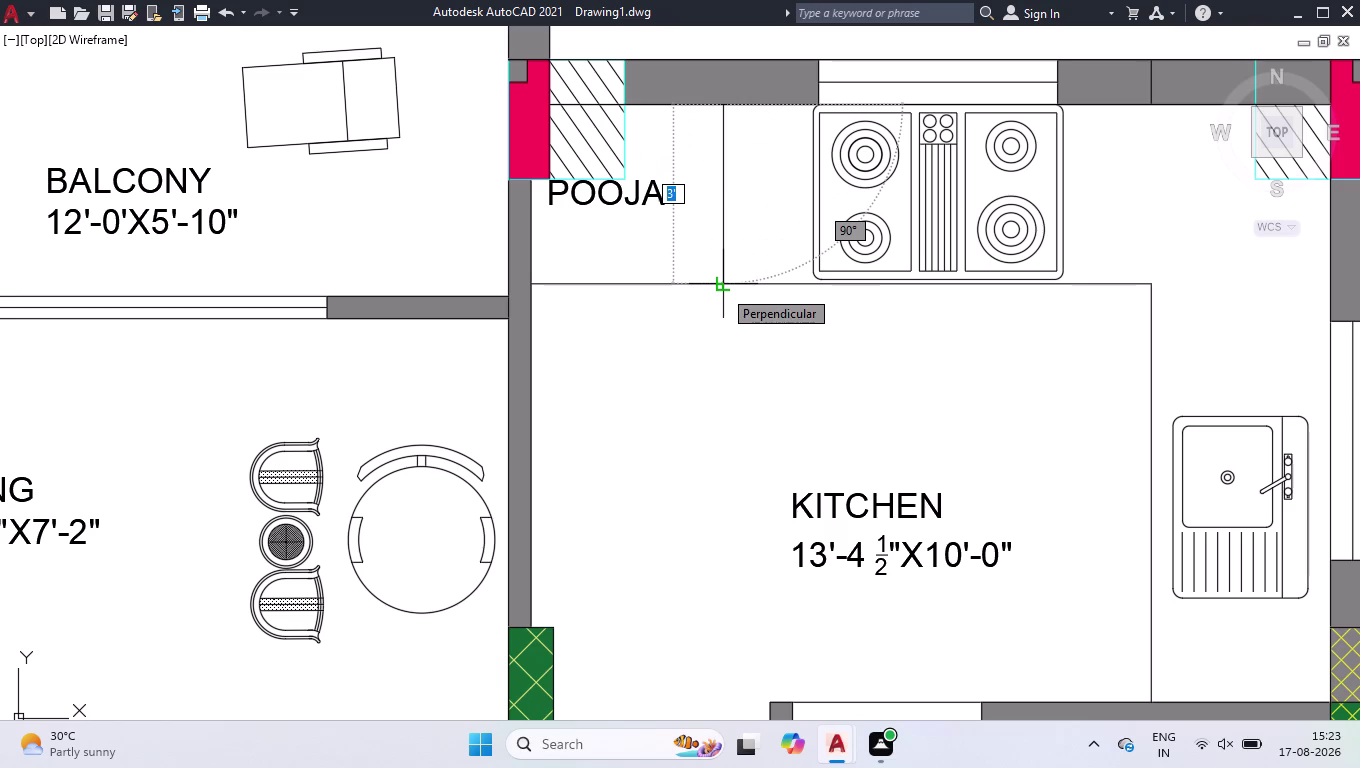
click(722, 288)
key(space)
scroll(down, 3)
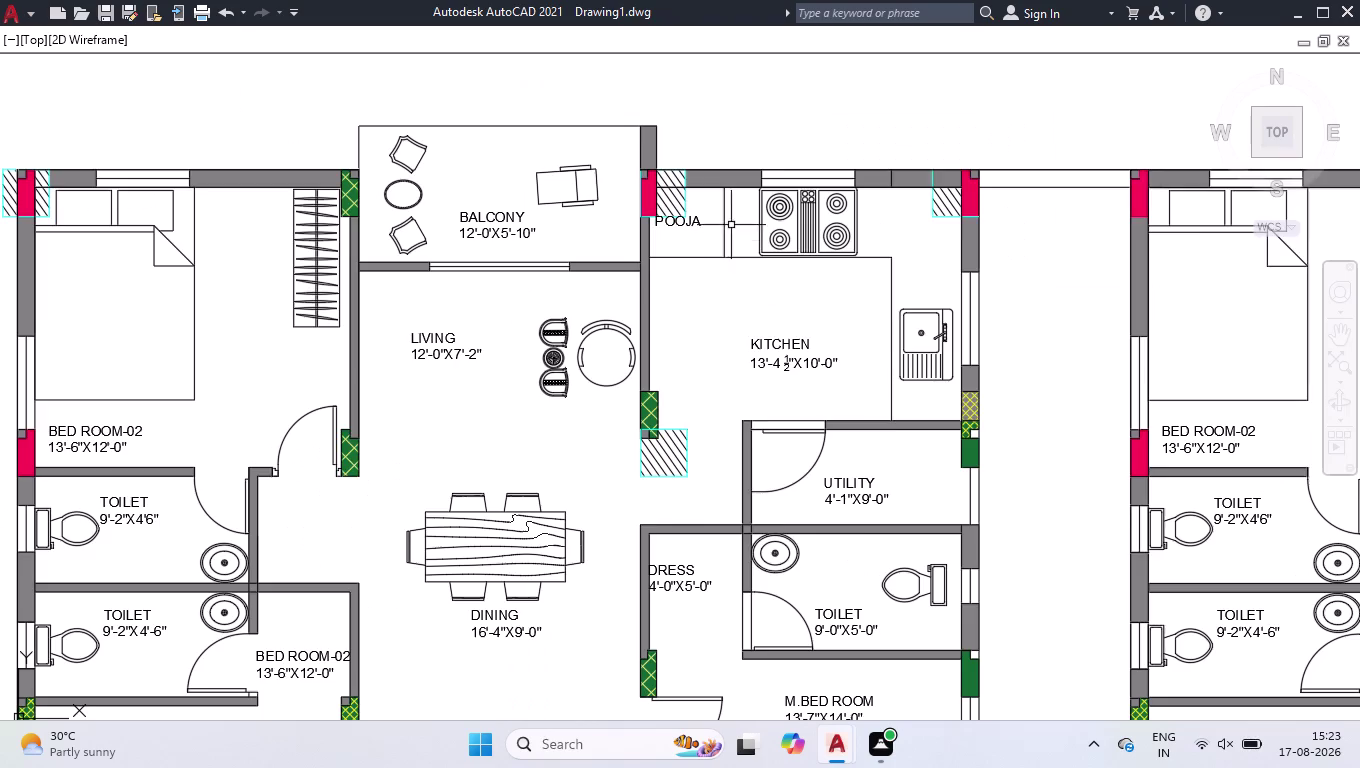
scroll(down, 3)
scroll(up, 3)
scroll(up, 3)
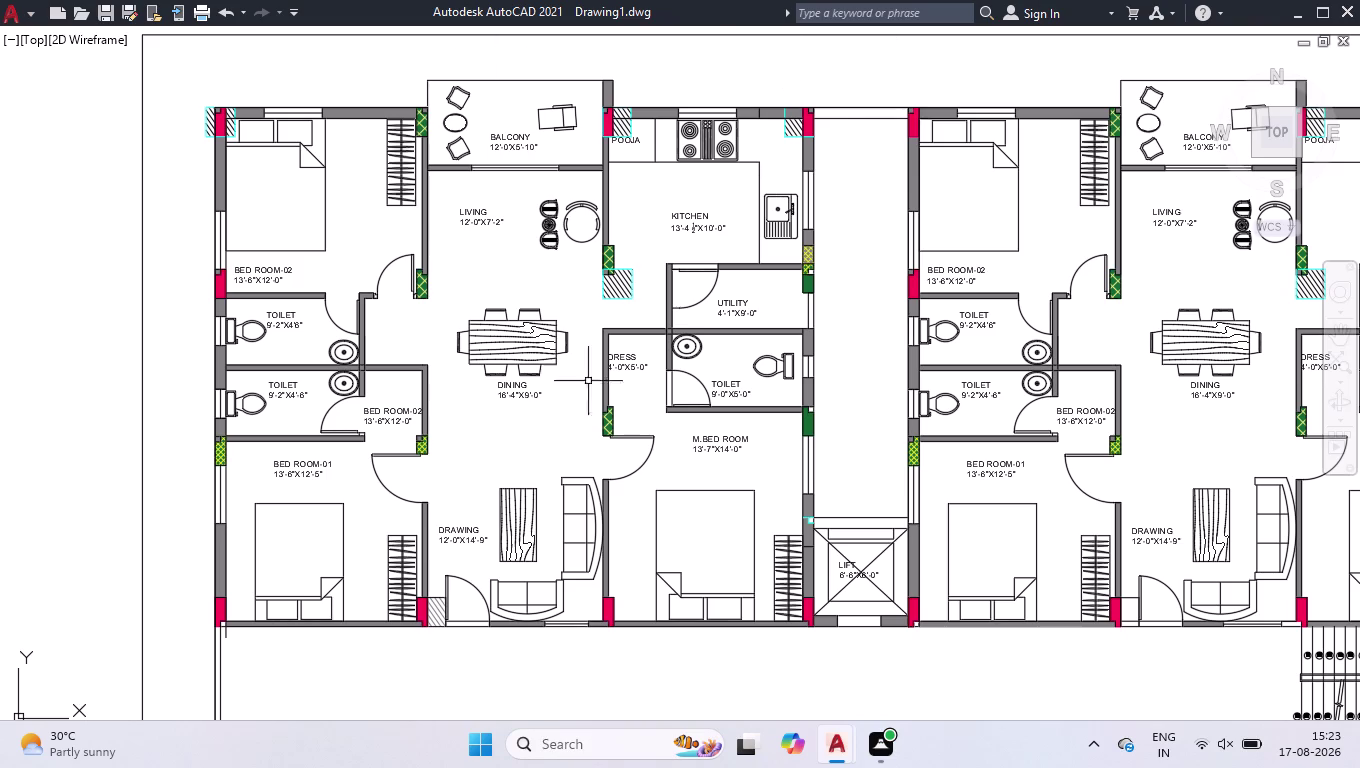
scroll(up, 3)
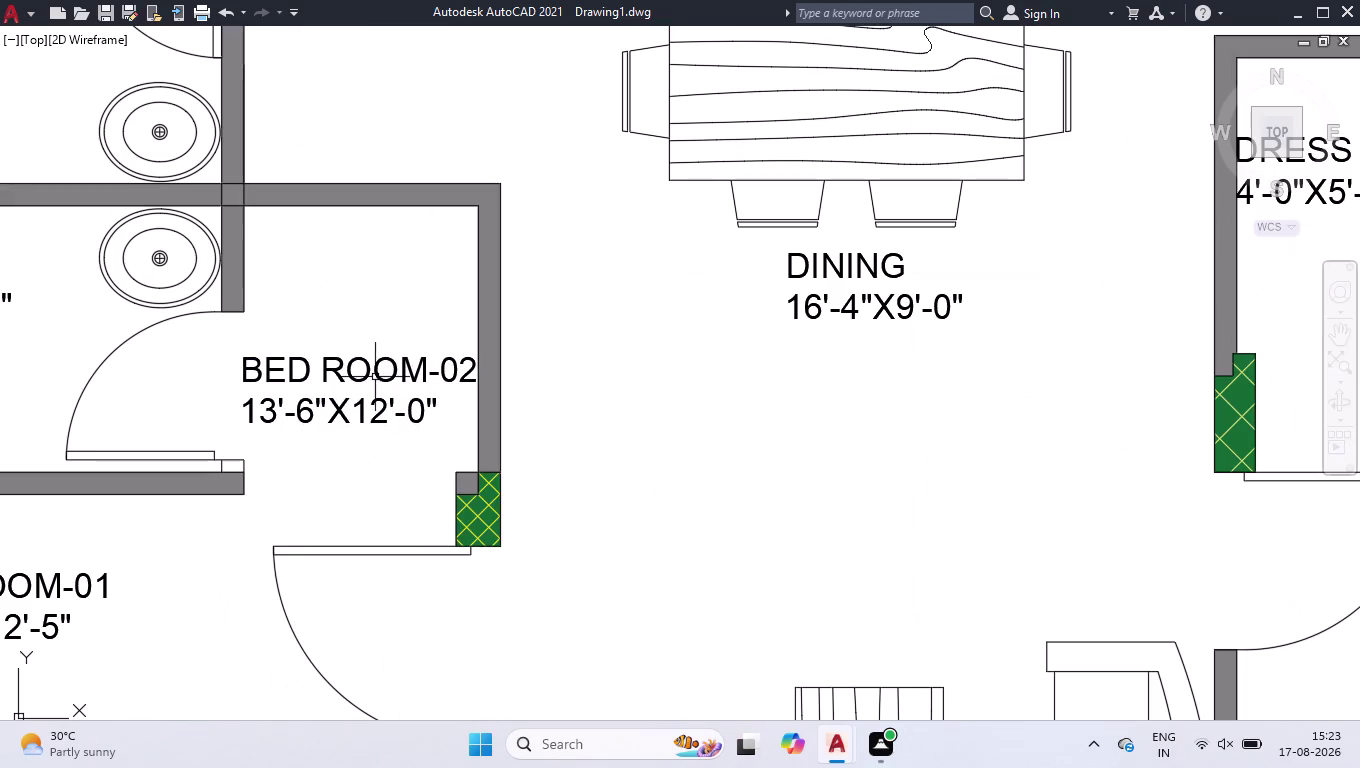
Replace the BED ROOM-02 label text with DRESS and 4'-0"X4'-6" on a second line.
double_click(375, 376)
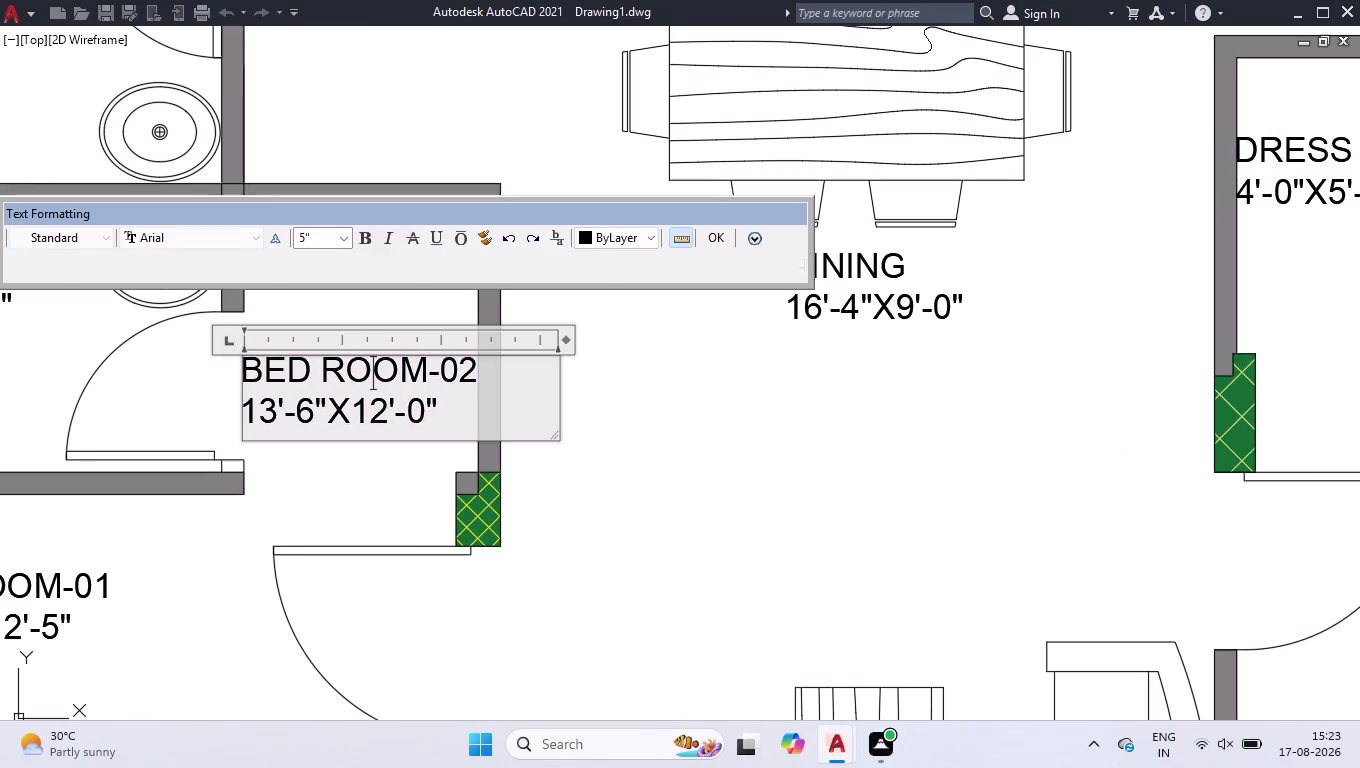
key(ctrl+a)
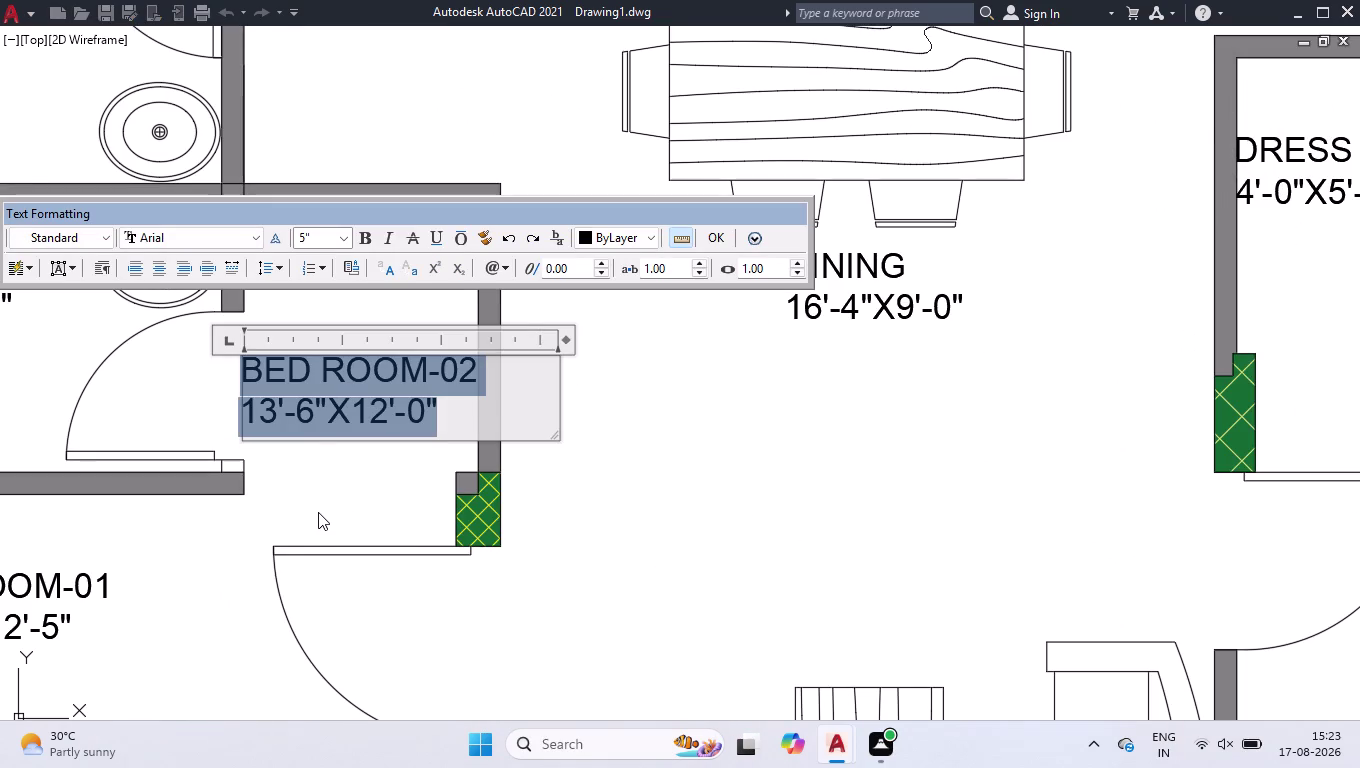
text(DRESS)
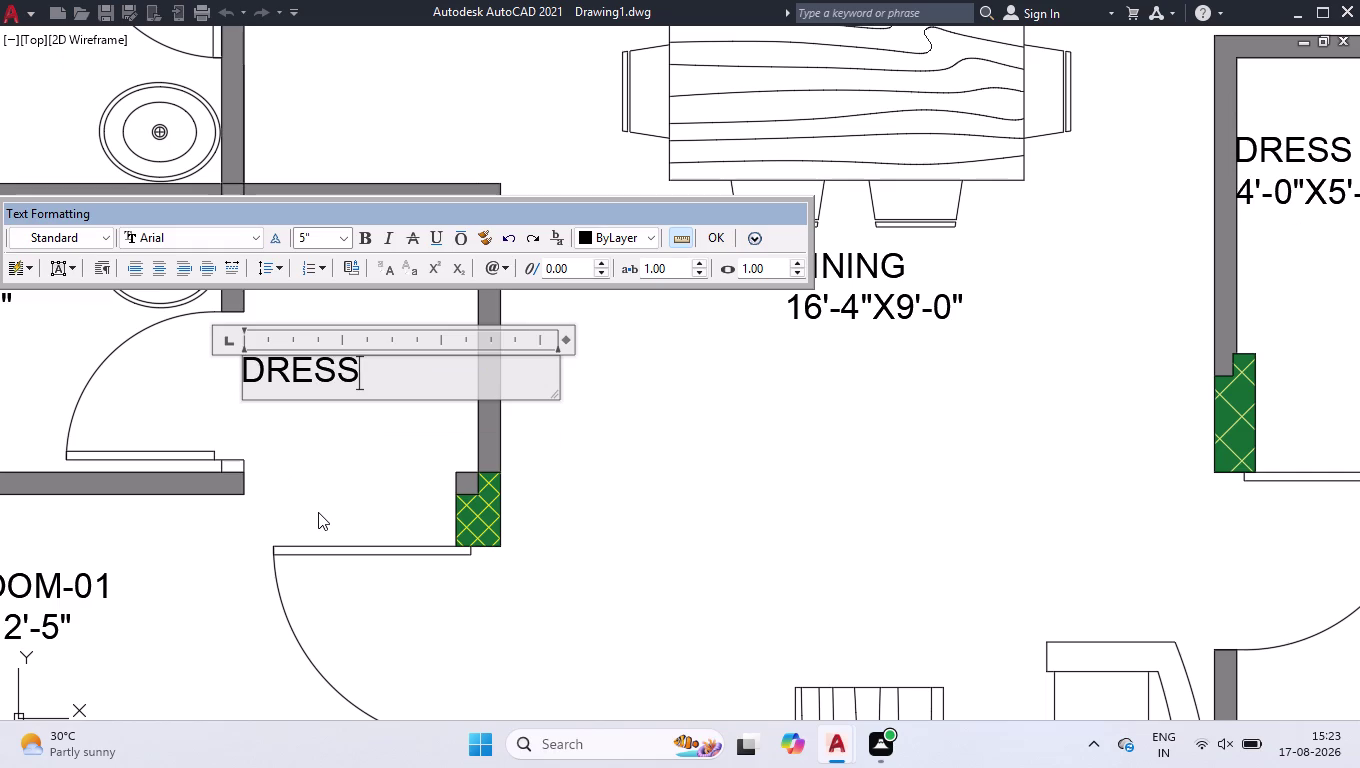
key(Return)
text(4'-0)
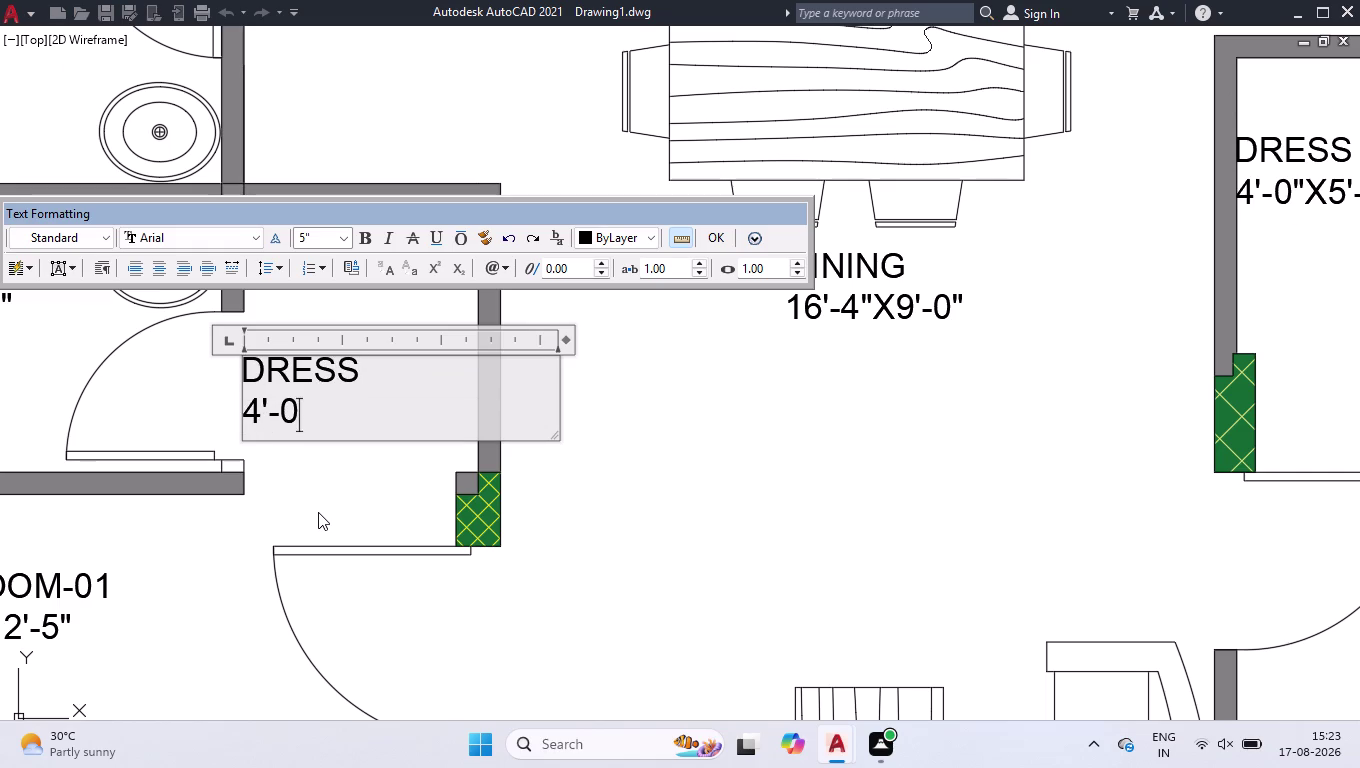
text(")
key(x)
text(4'-6)
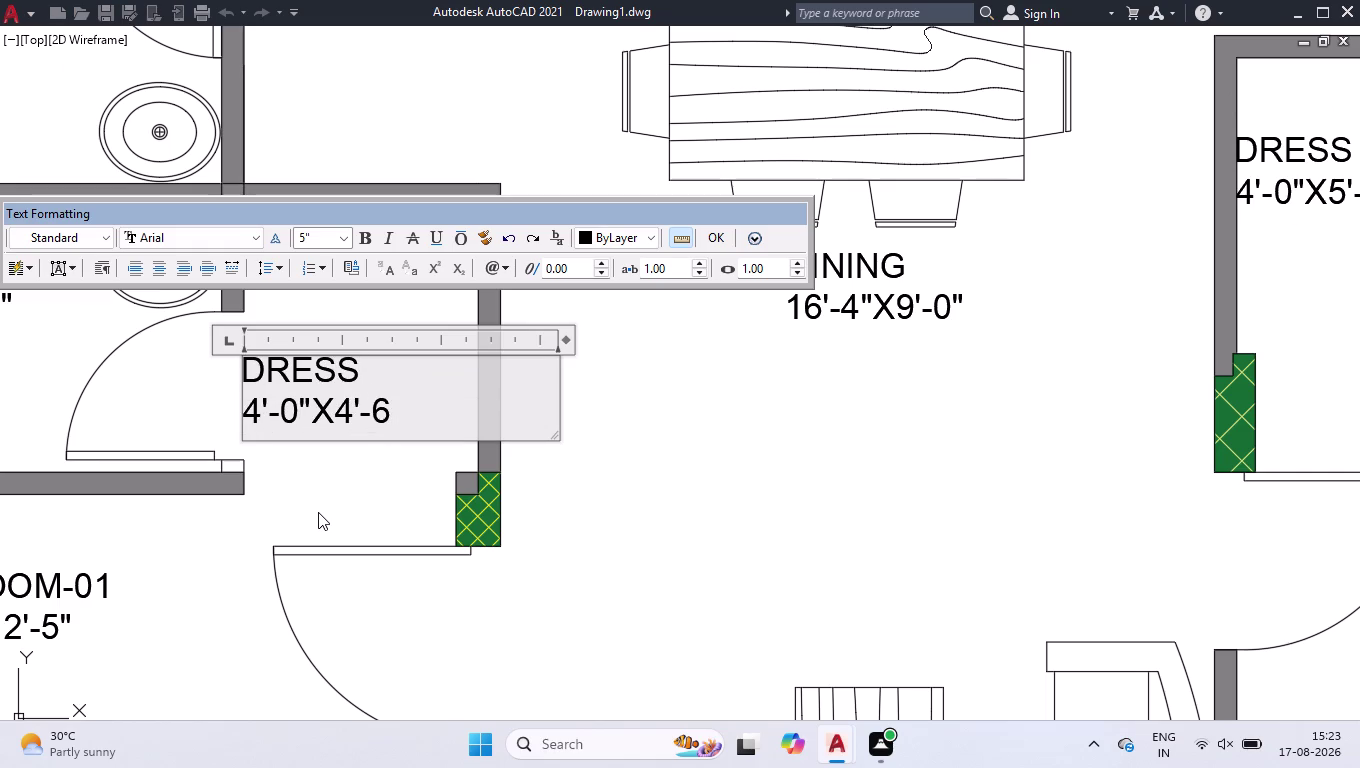
text(")
Close the text editor, select the DRESS label and grab its base point to move it.
click(679, 576)
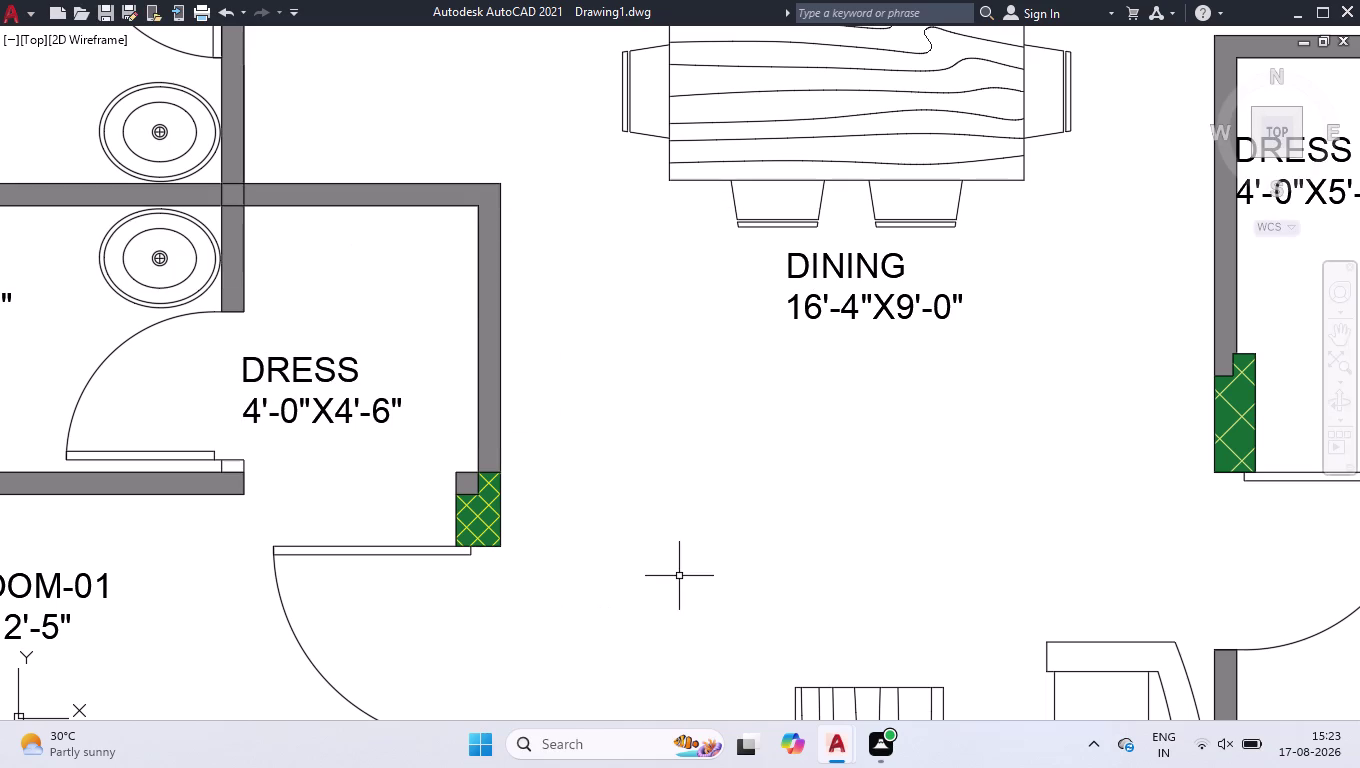
click(369, 398)
click(299, 436)
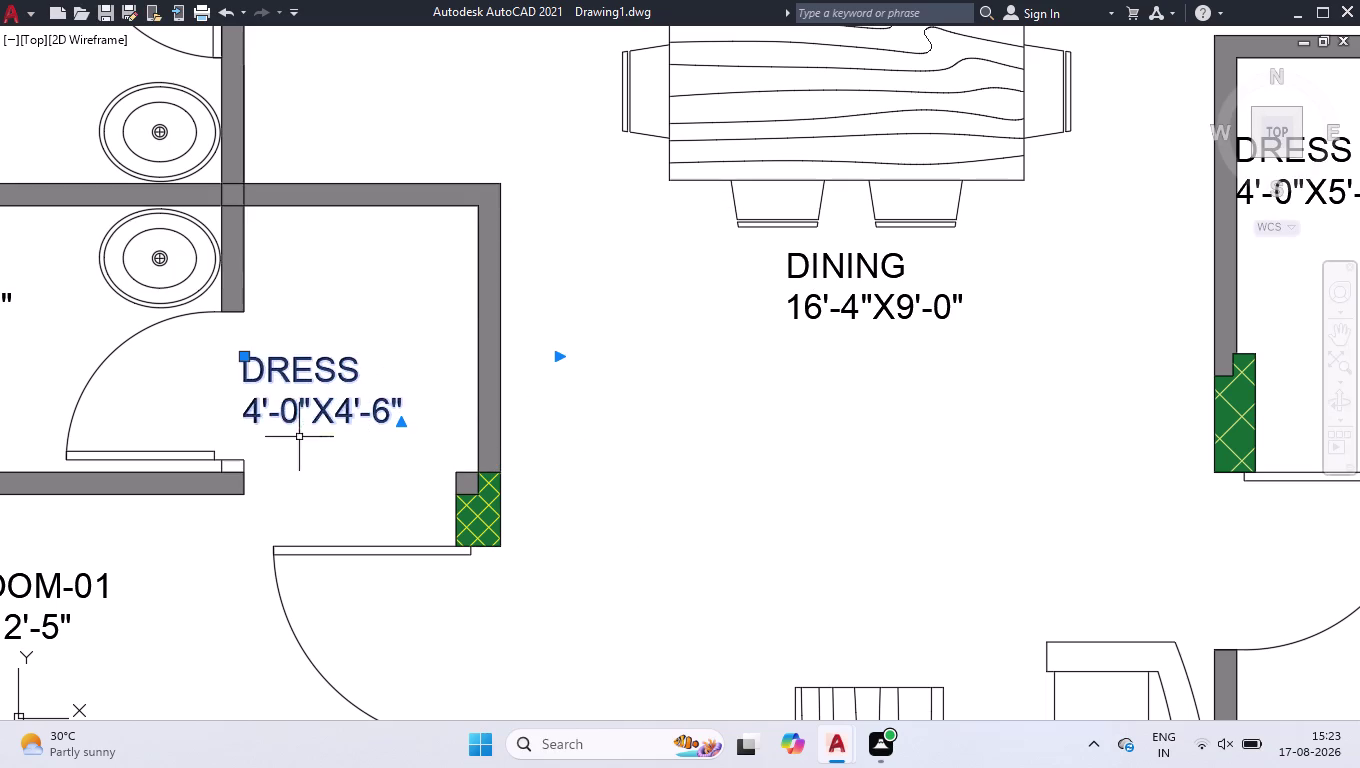
click(244, 356)
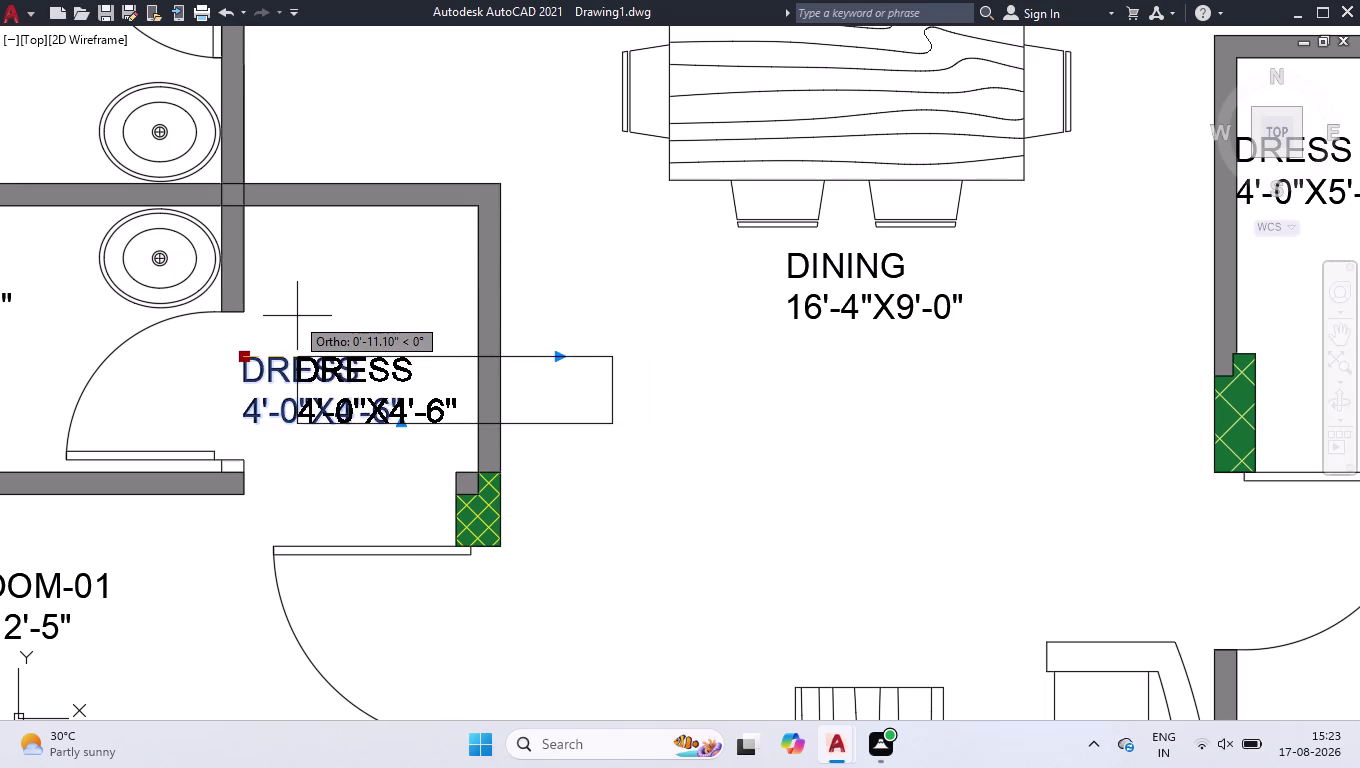
key(F8)
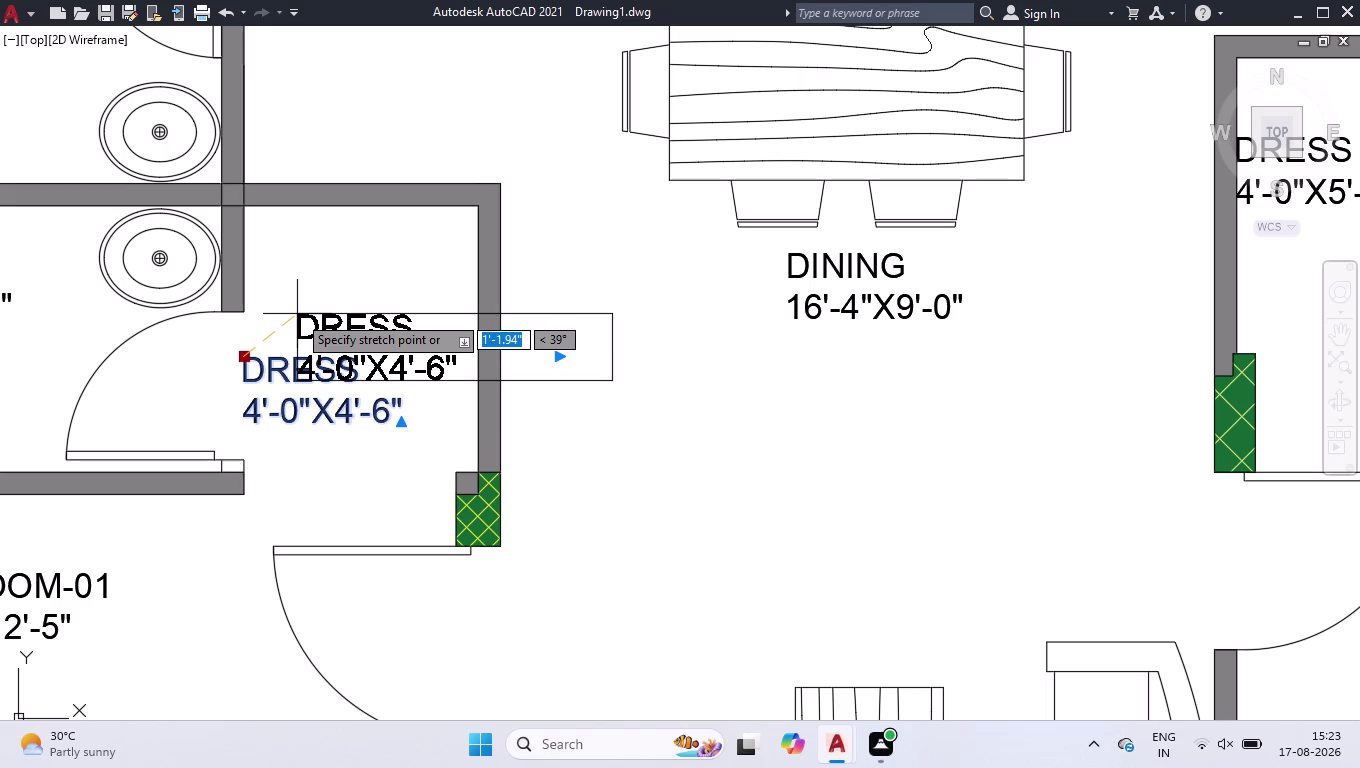
click(288, 303)
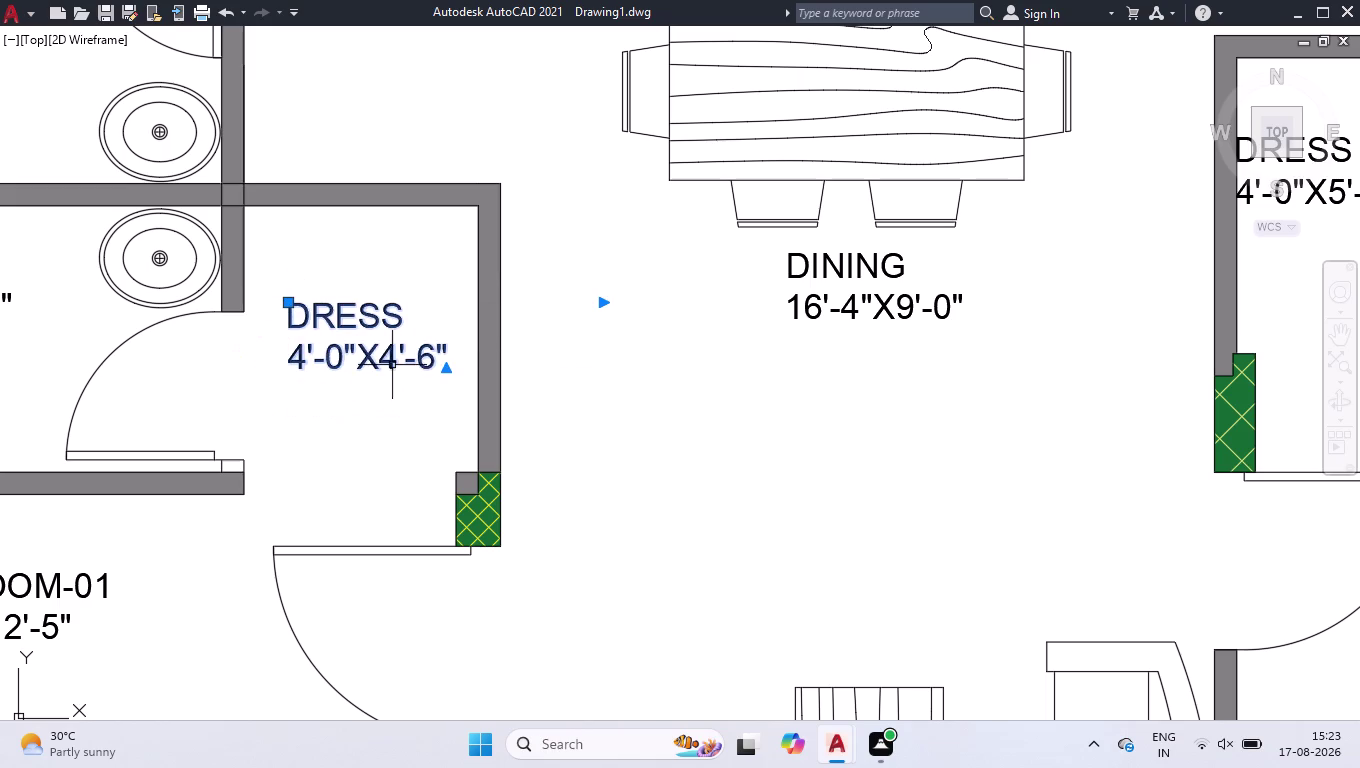
click(439, 270)
click(261, 418)
scroll(down, 3)
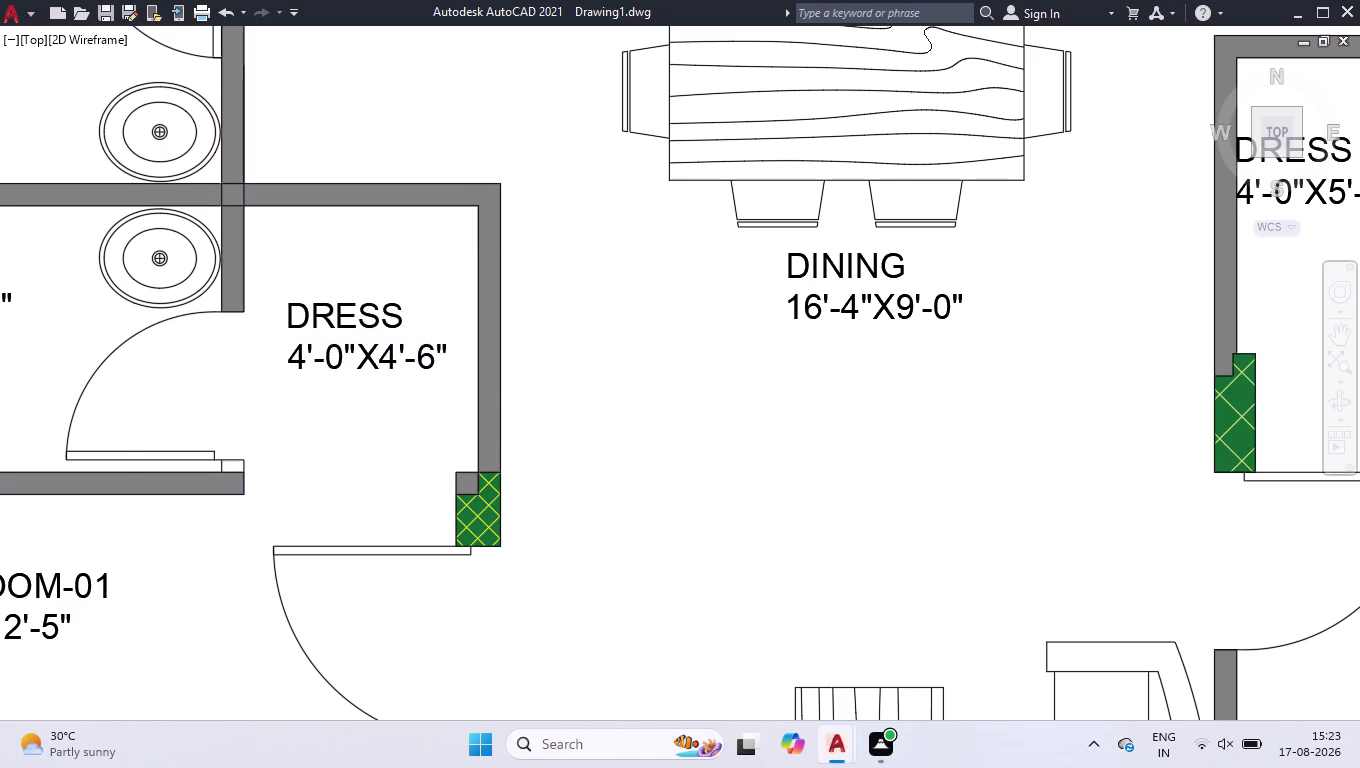
scroll(down, 3)
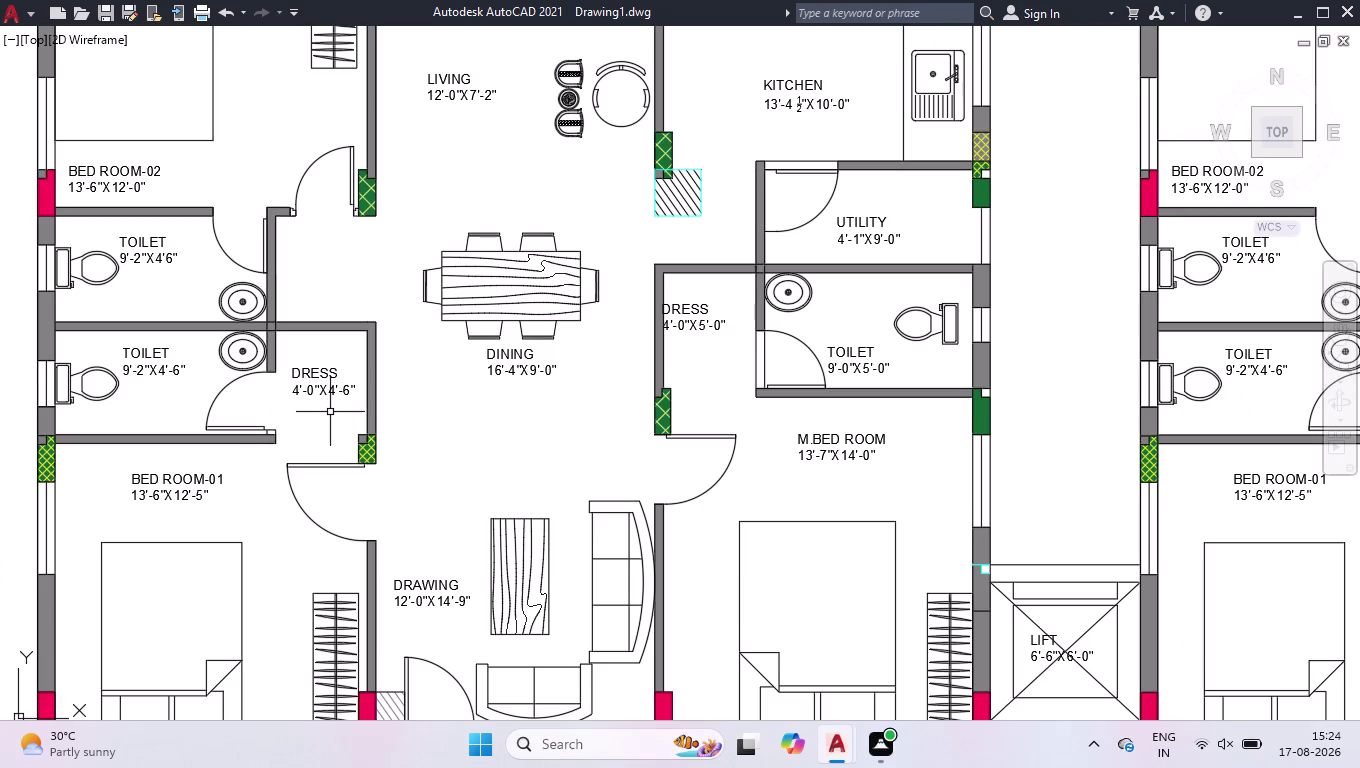
scroll(down, 3)
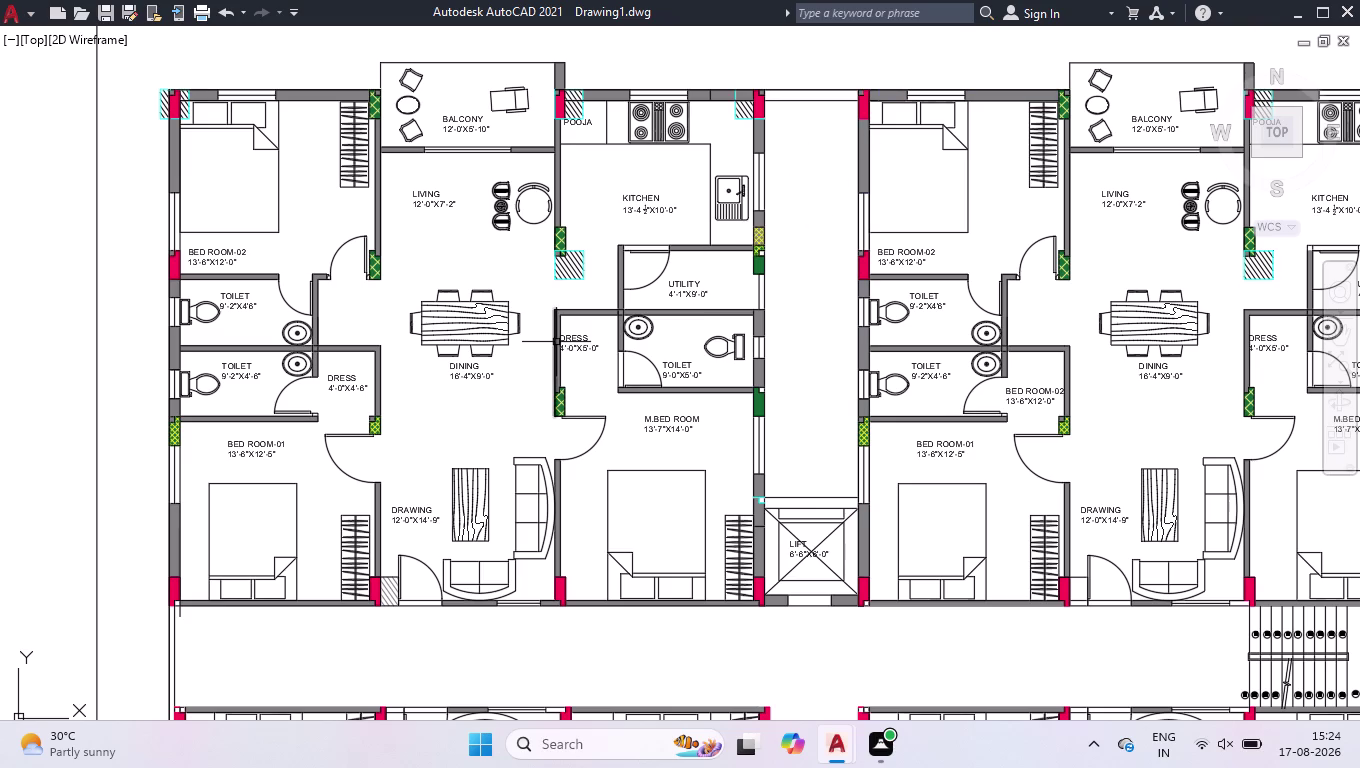
scroll(up, 3)
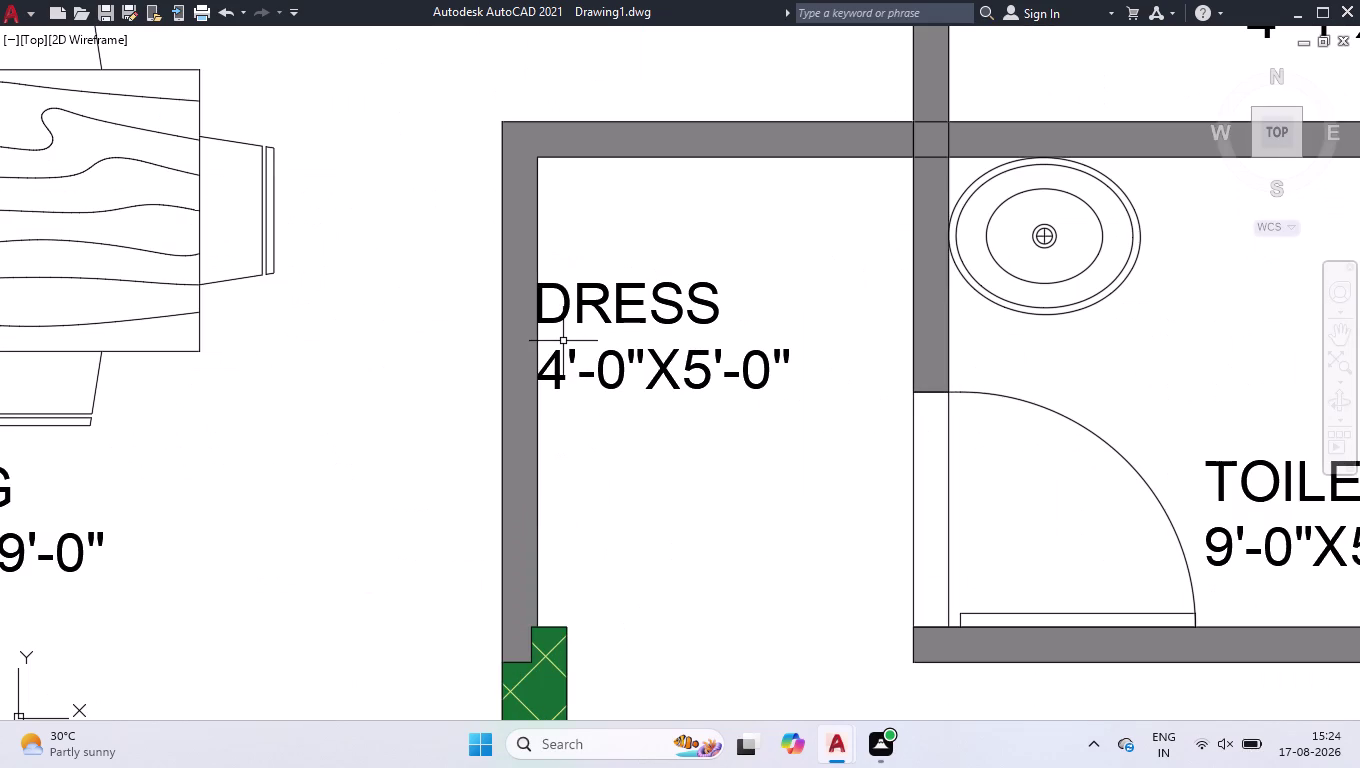
click(561, 311)
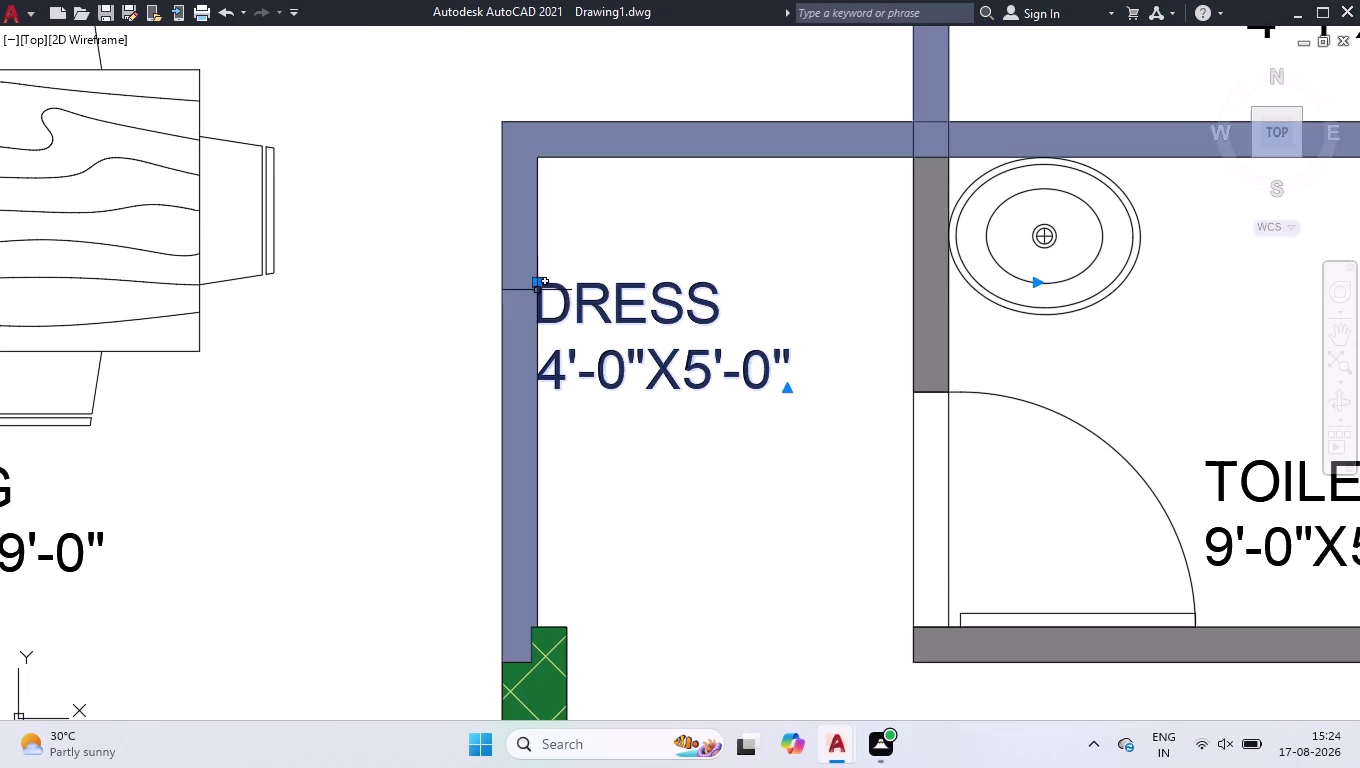
click(534, 281)
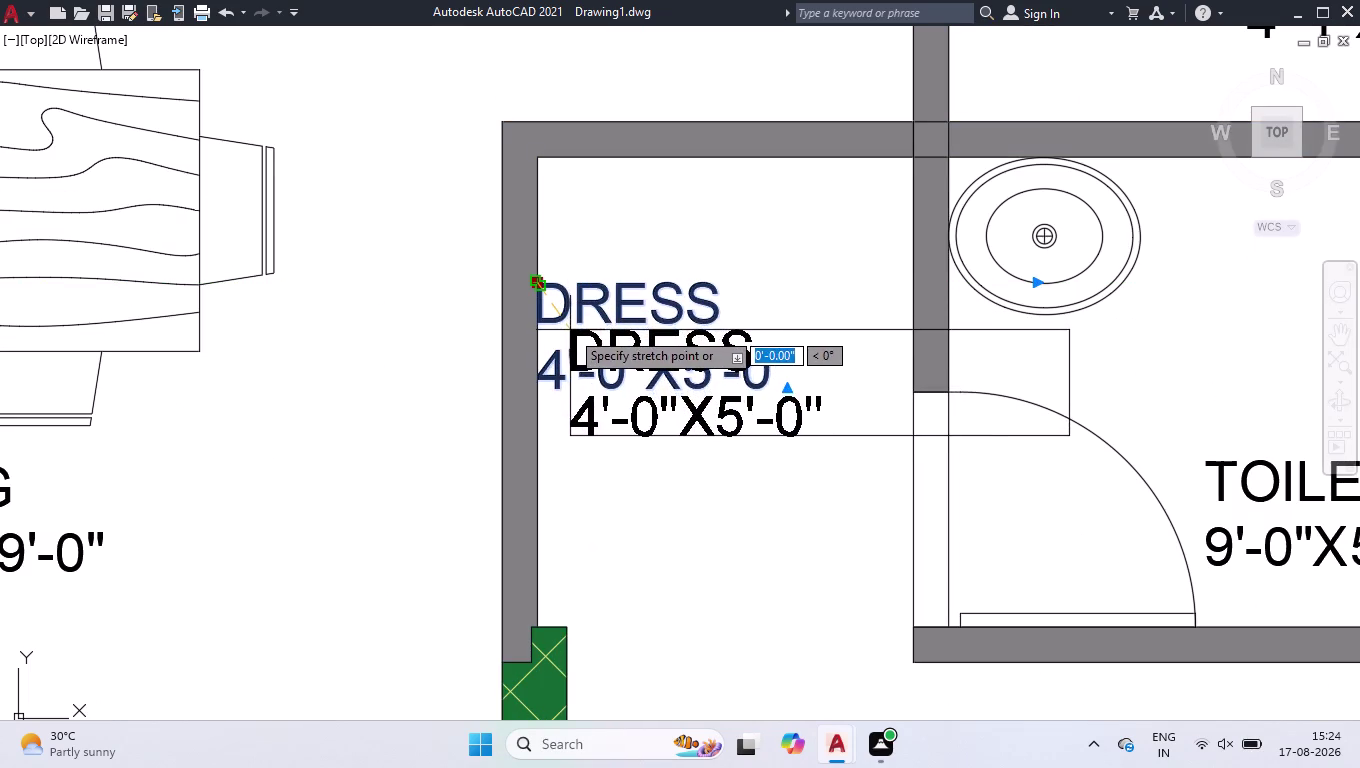
click(570, 330)
click(540, 283)
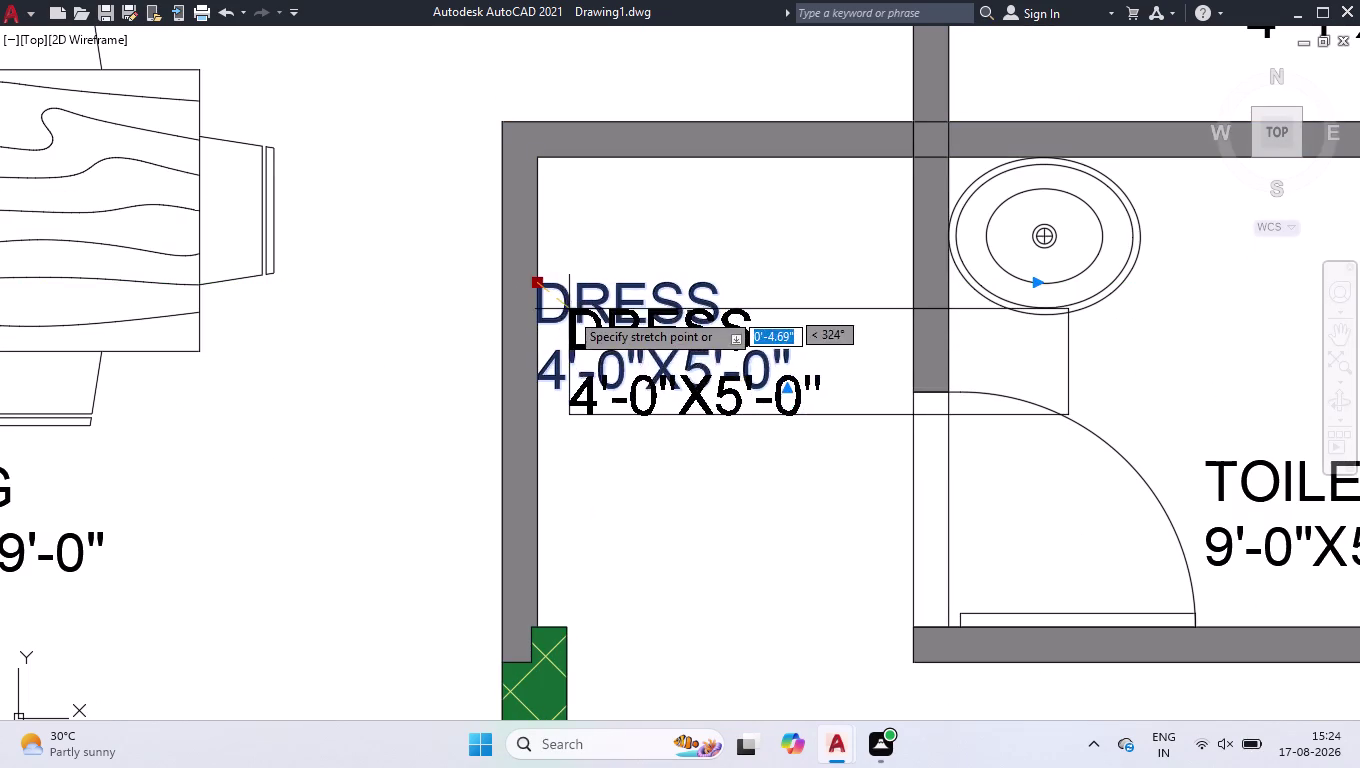
click(575, 339)
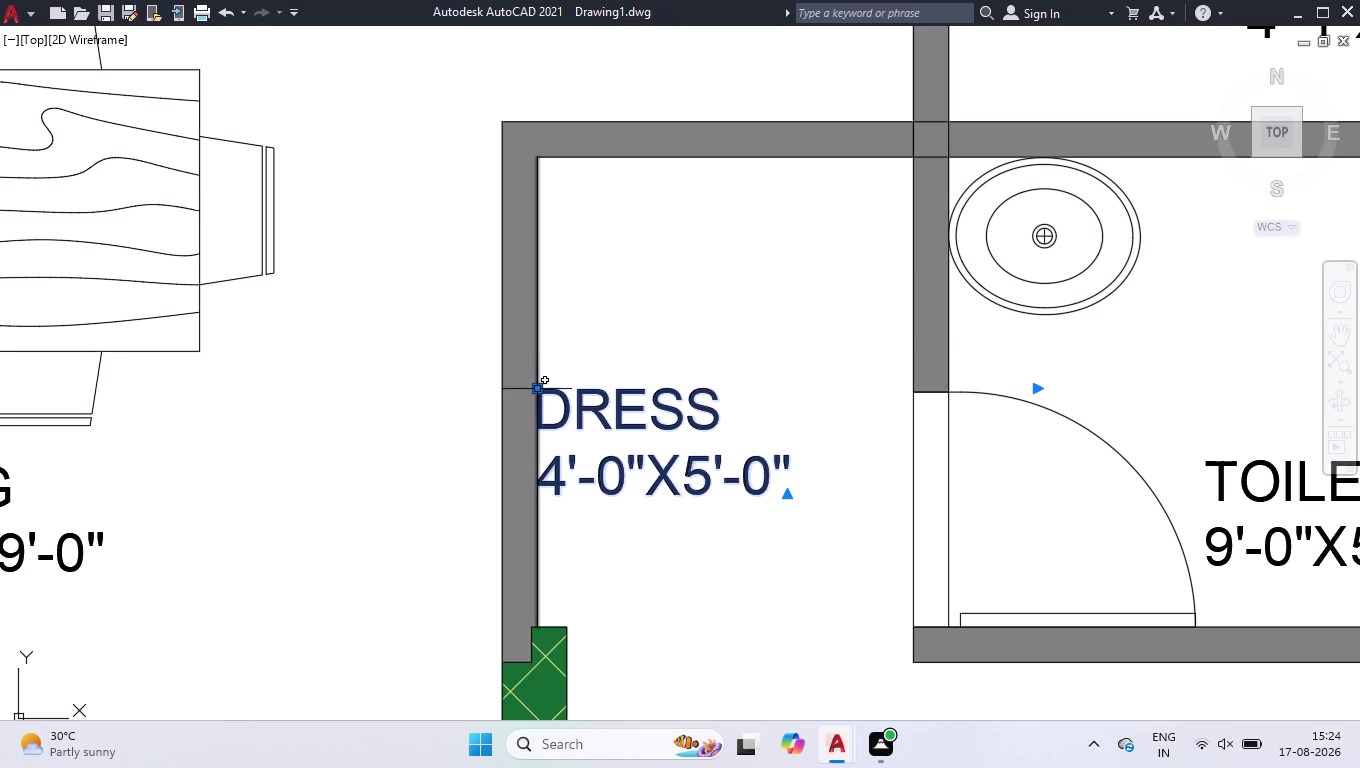
click(534, 392)
click(580, 381)
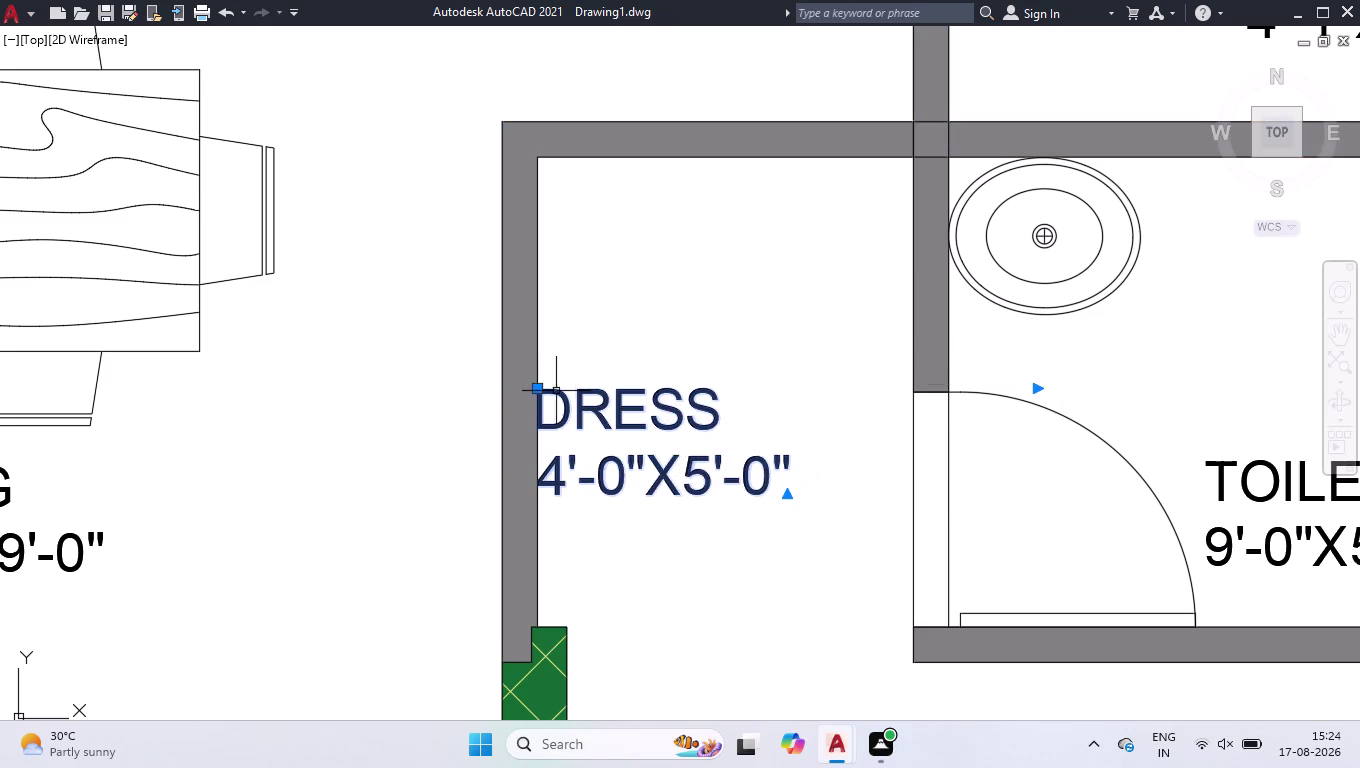
click(538, 389)
click(642, 383)
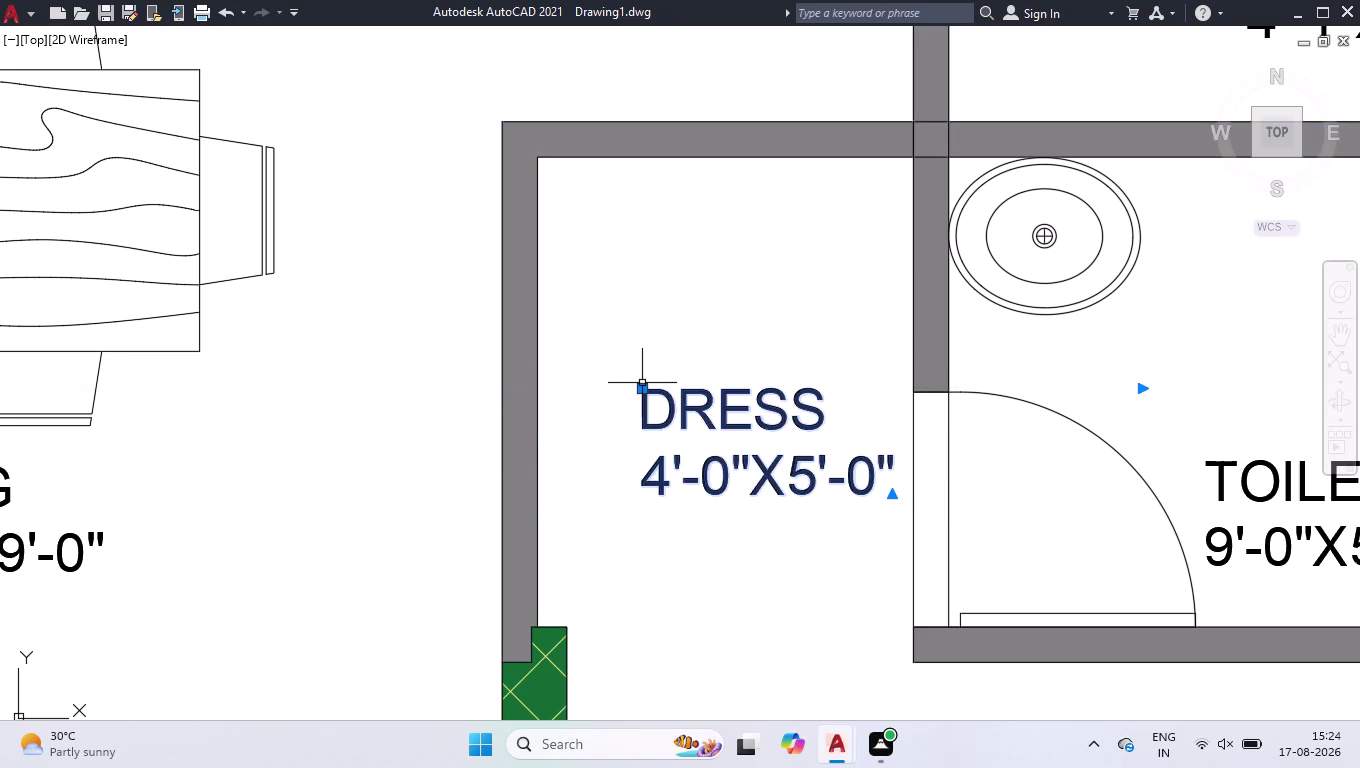
key(l)
key(Return)
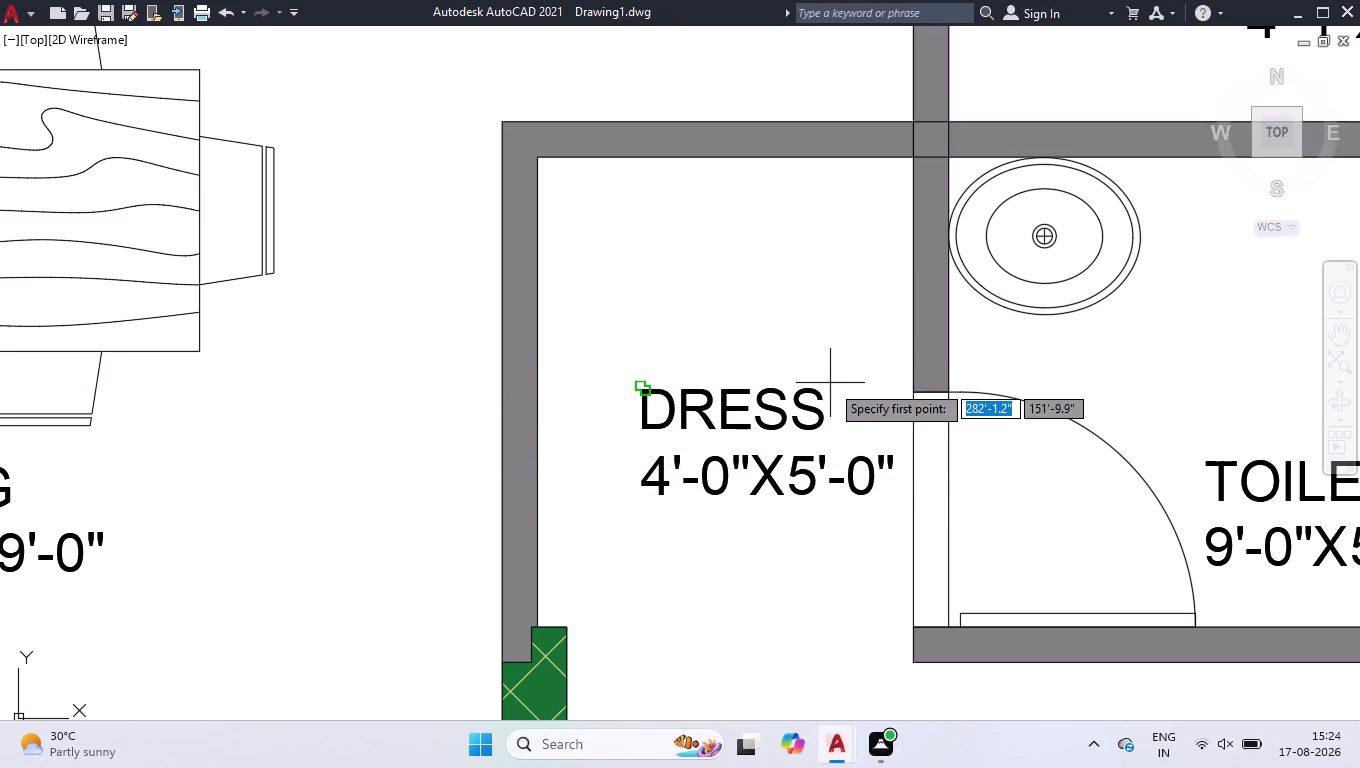
click(538, 279)
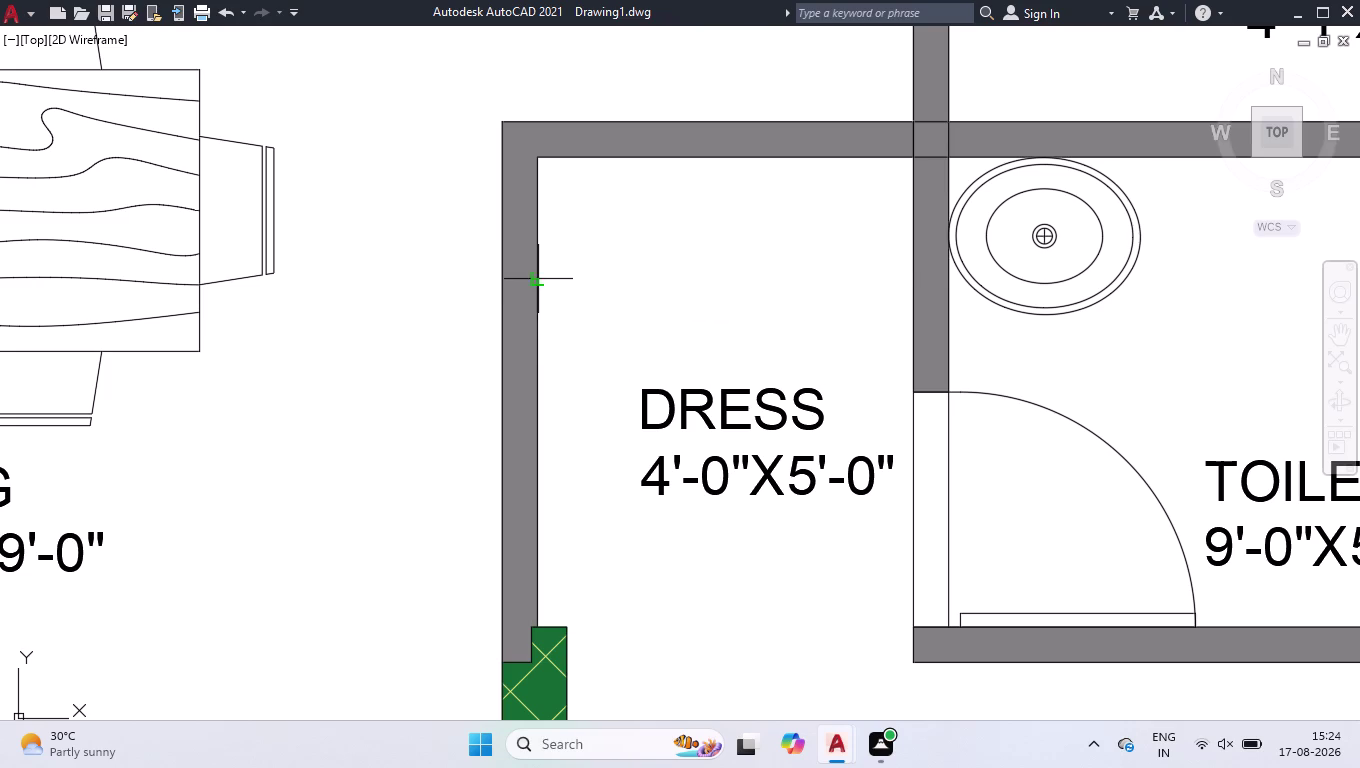
click(914, 280)
key(space)
scroll(down, 3)
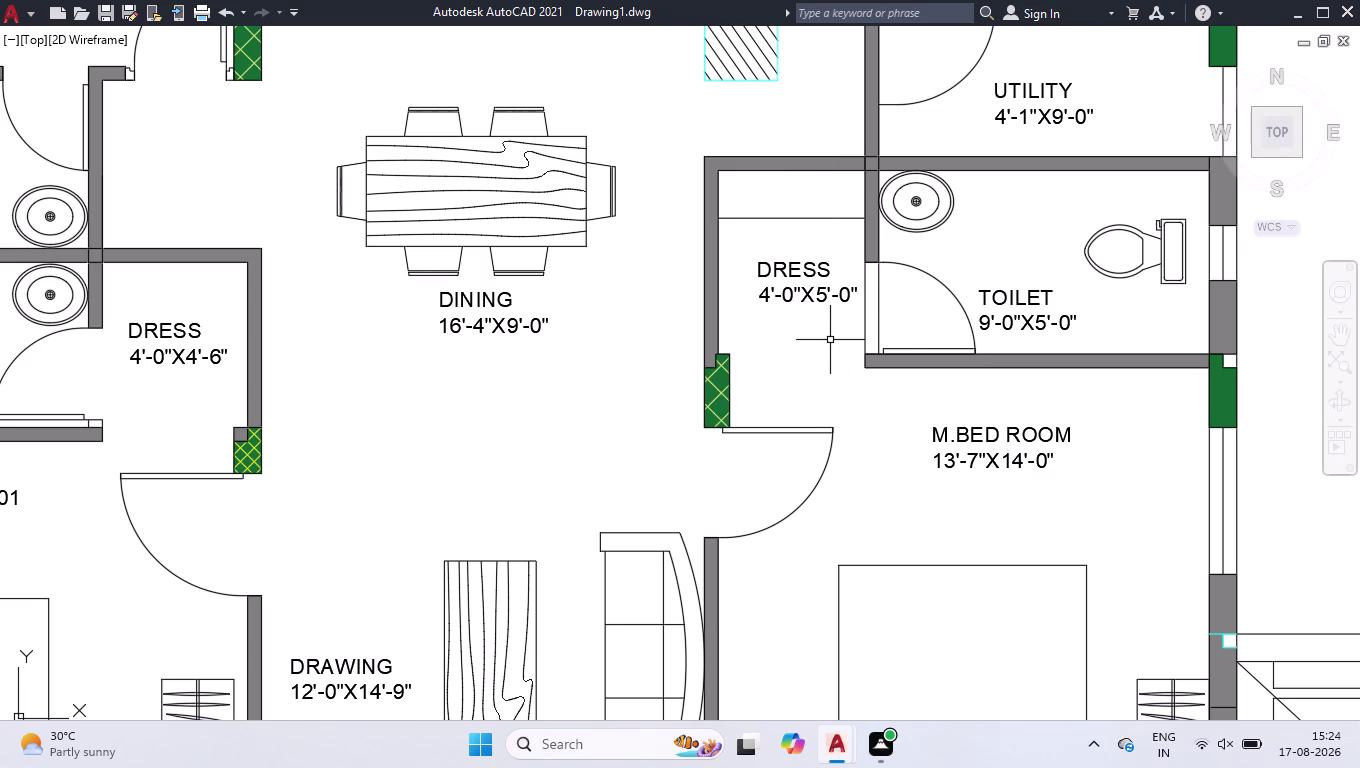
scroll(down, 3)
scroll(down, 3)
scroll(up, 3)
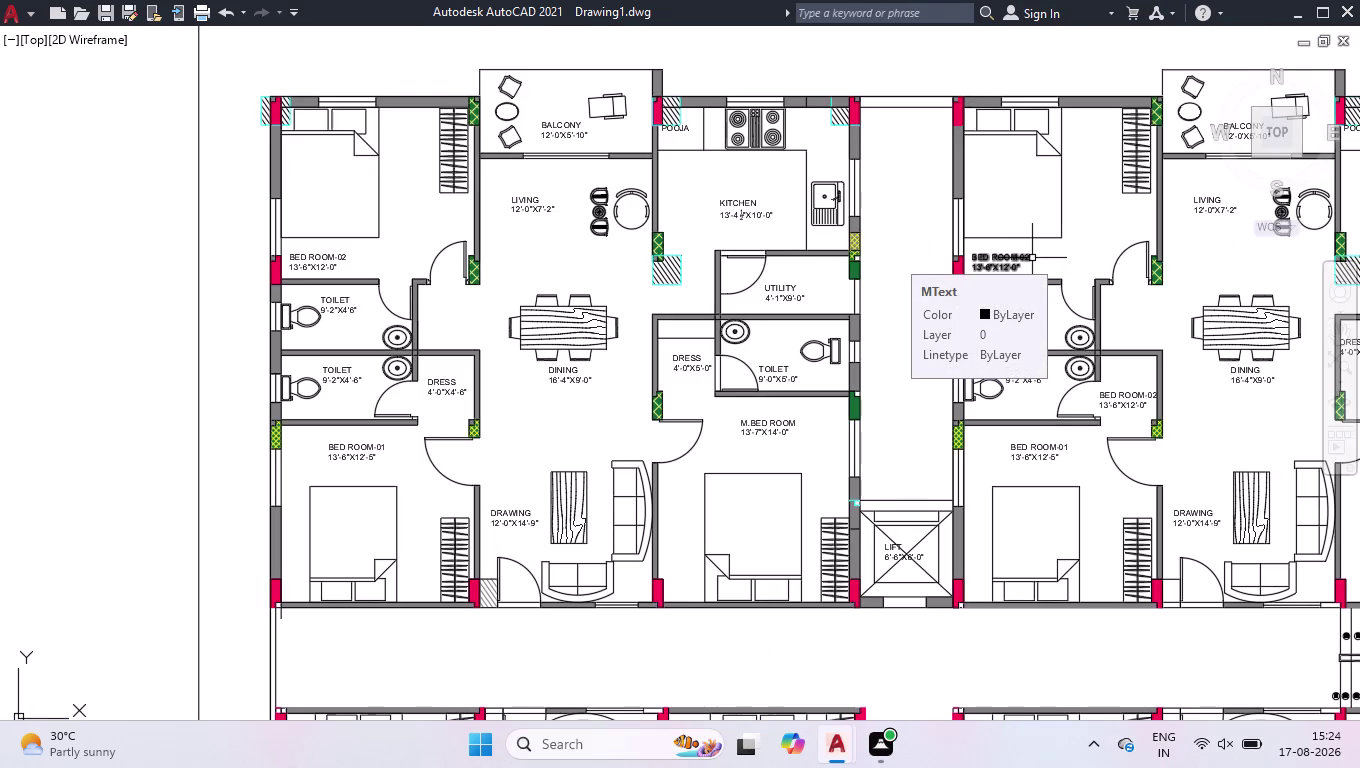
Draw the first lift-shaft diagonal from top-left to bottom-right corner.
key(l)
key(Return)
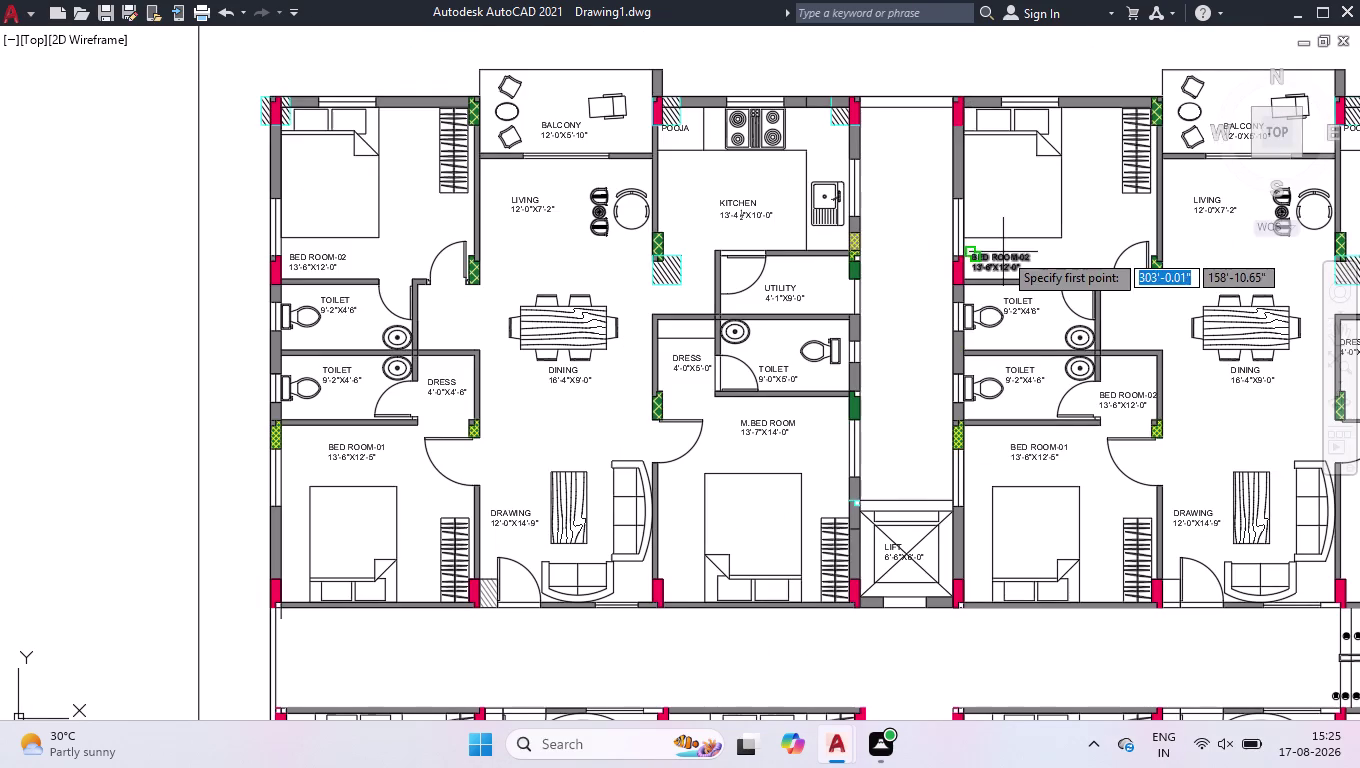
click(954, 497)
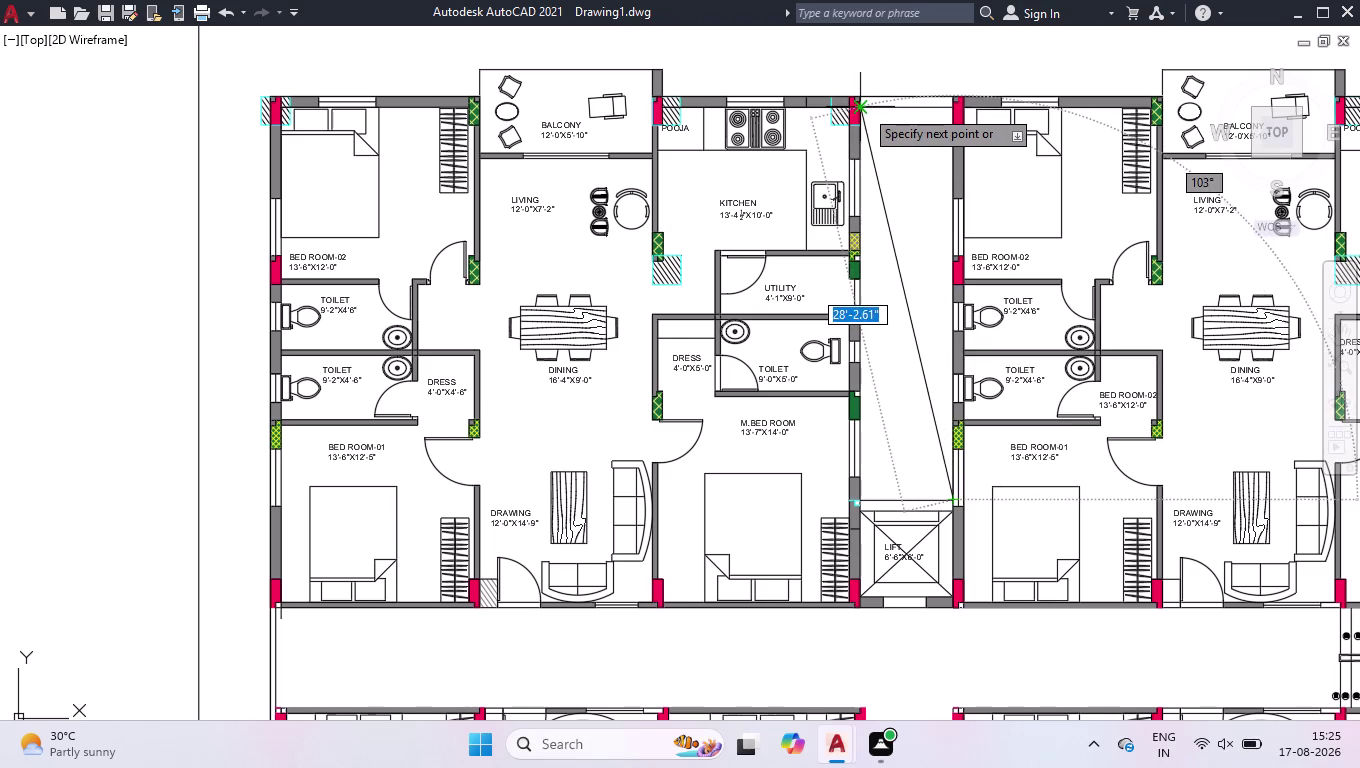
click(864, 108)
key(space)
Draw the second diagonal from the shaft's bottom-left to top-right corner.
key(space)
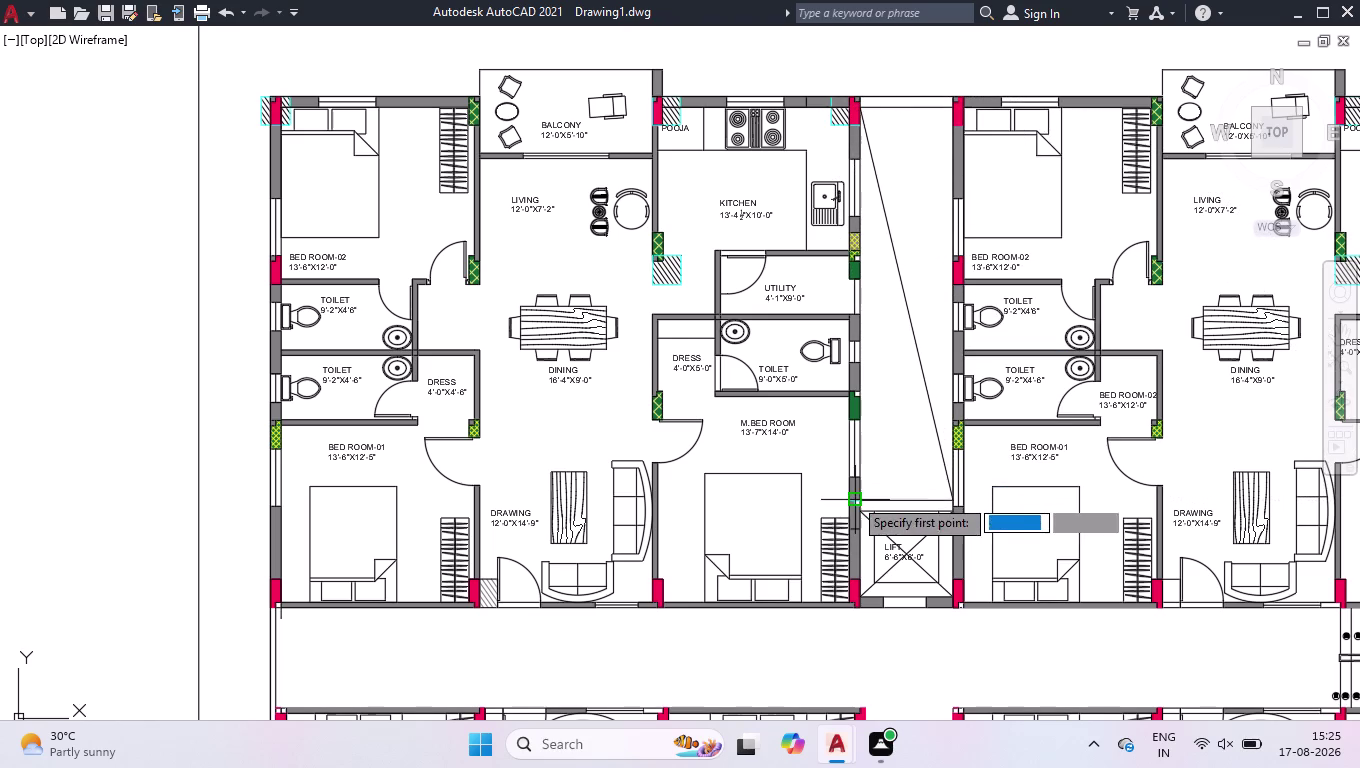
scroll(up, 3)
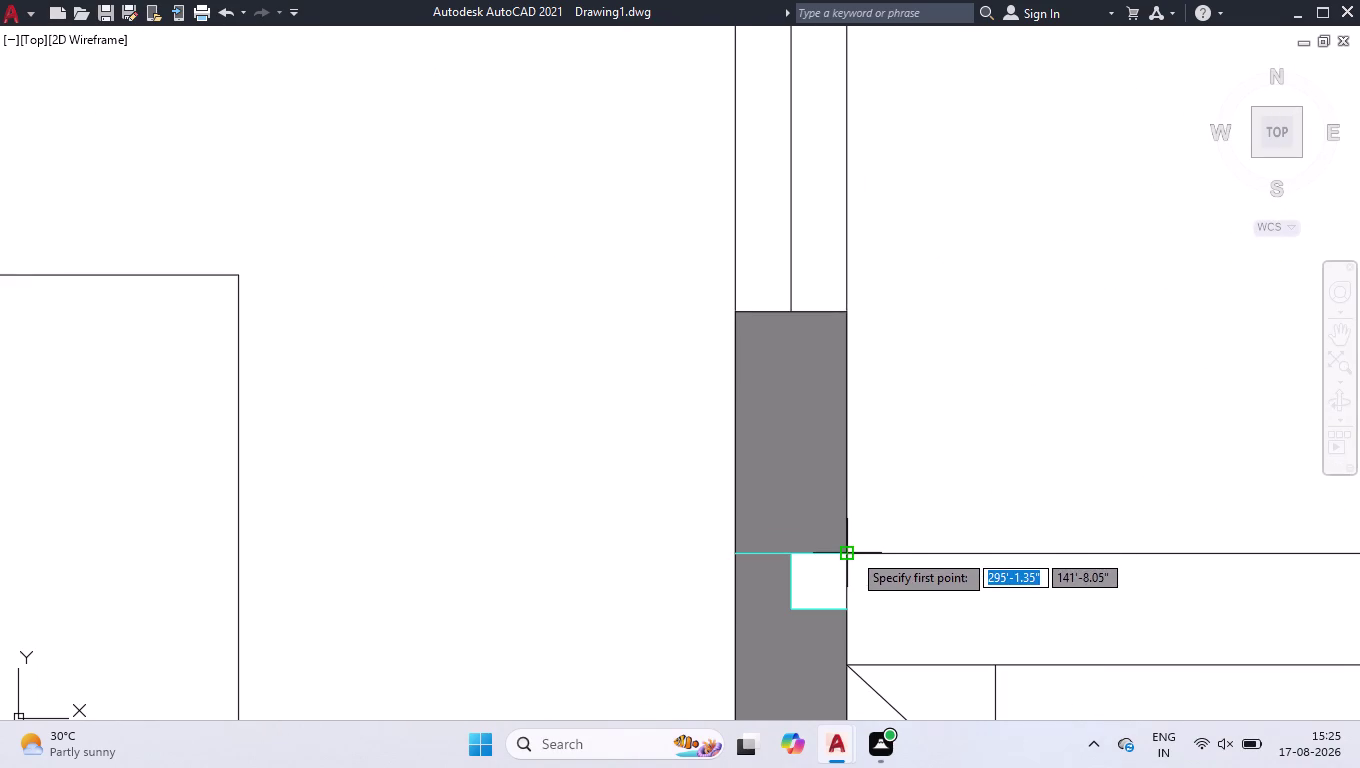
click(851, 552)
scroll(down, 3)
scroll(down, 3)
scroll(down, 3)
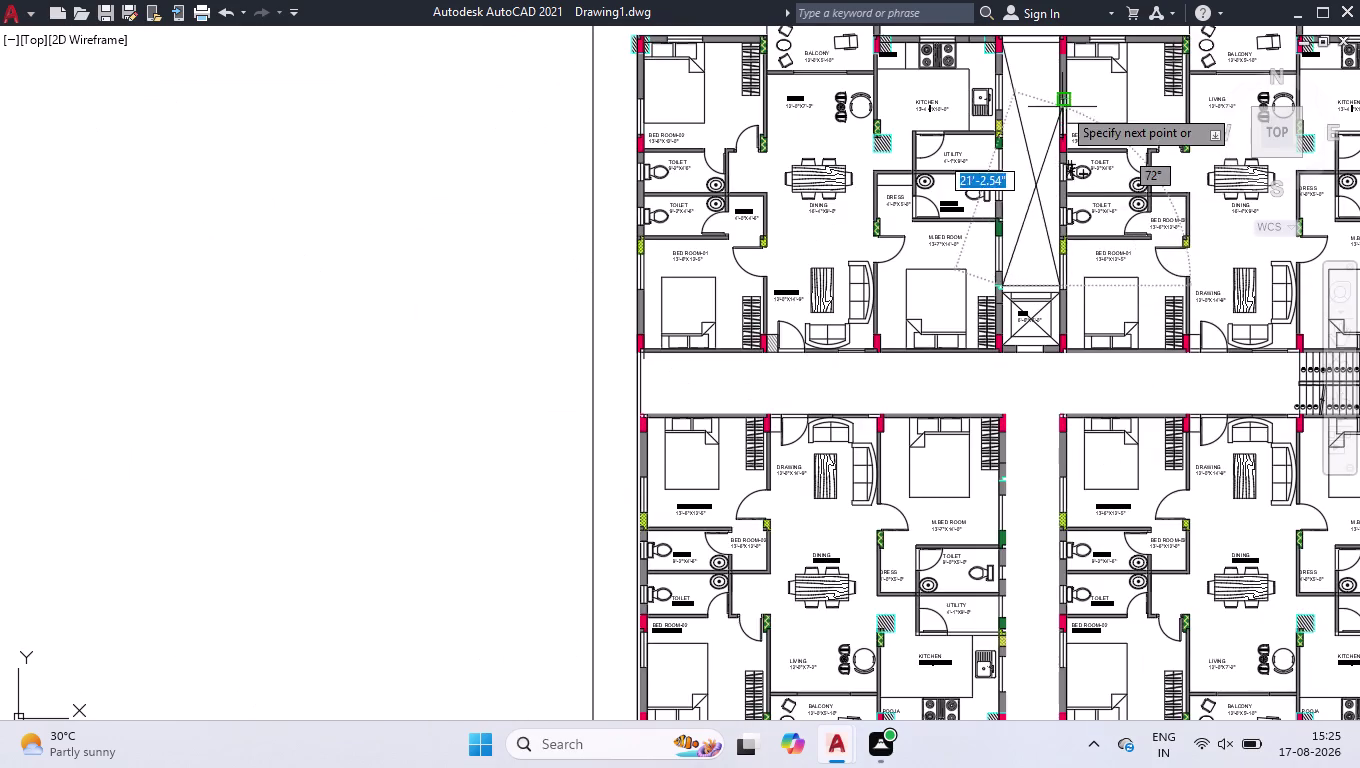
scroll(down, 3)
scroll(up, 3)
scroll(up, 3)
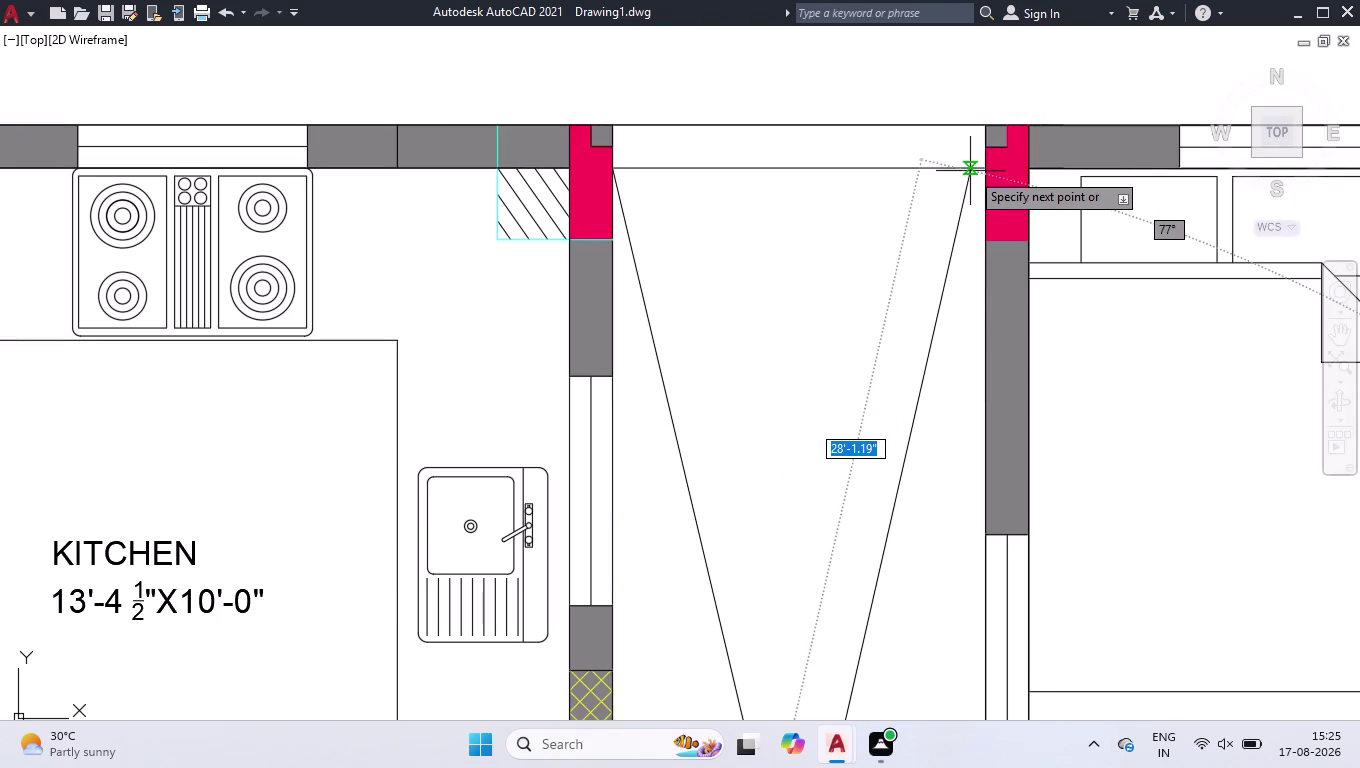
click(982, 167)
key(space)
scroll(down, 3)
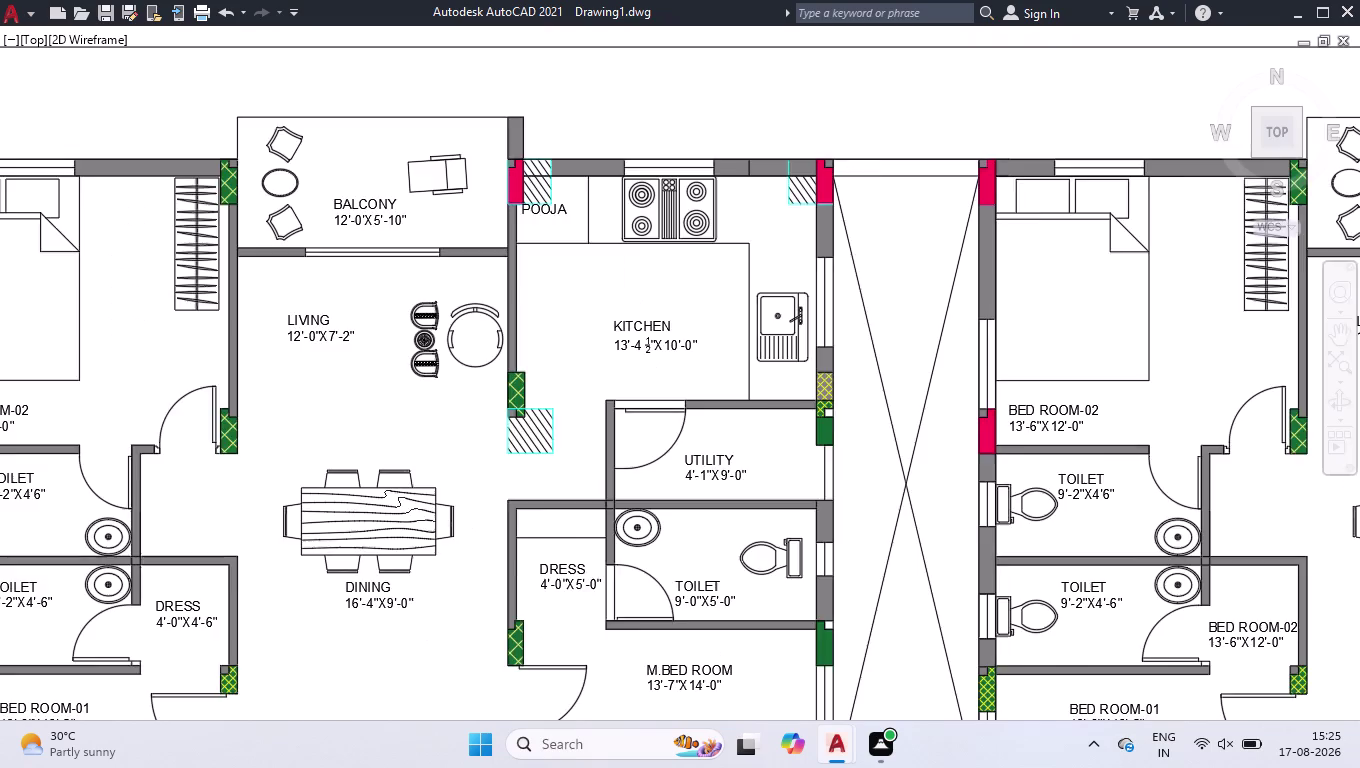
scroll(down, 3)
scroll(up, 3)
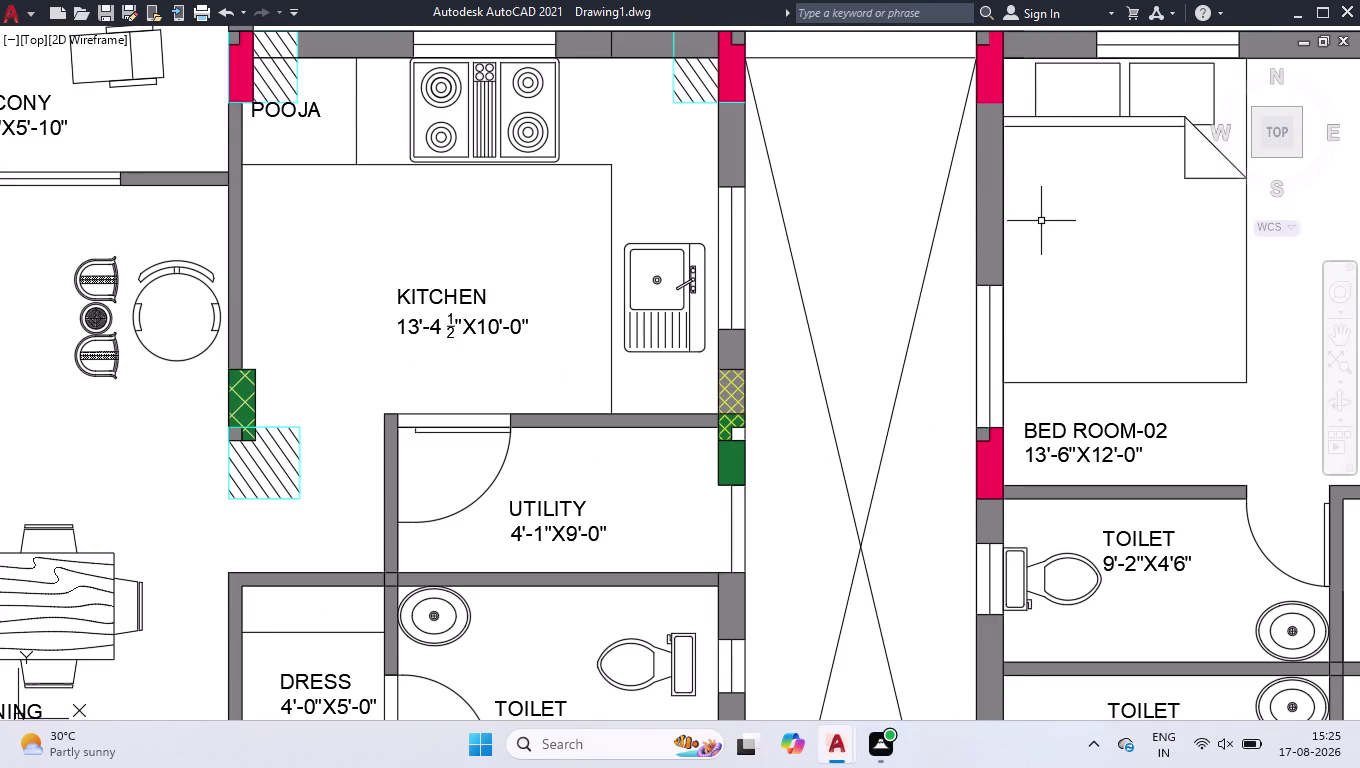
scroll(down, 3)
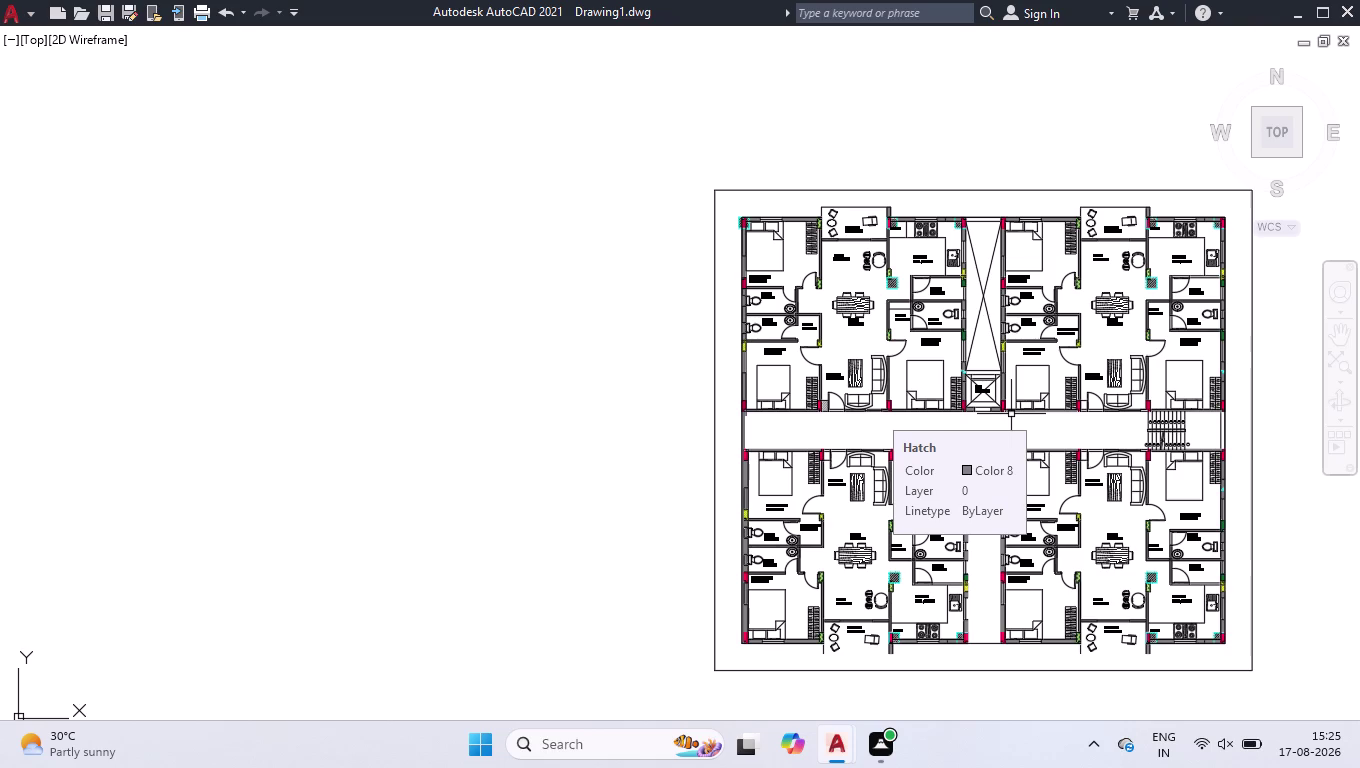
Draw a 35'-8.5" line up the gap between the lower units.
scroll(up, 3)
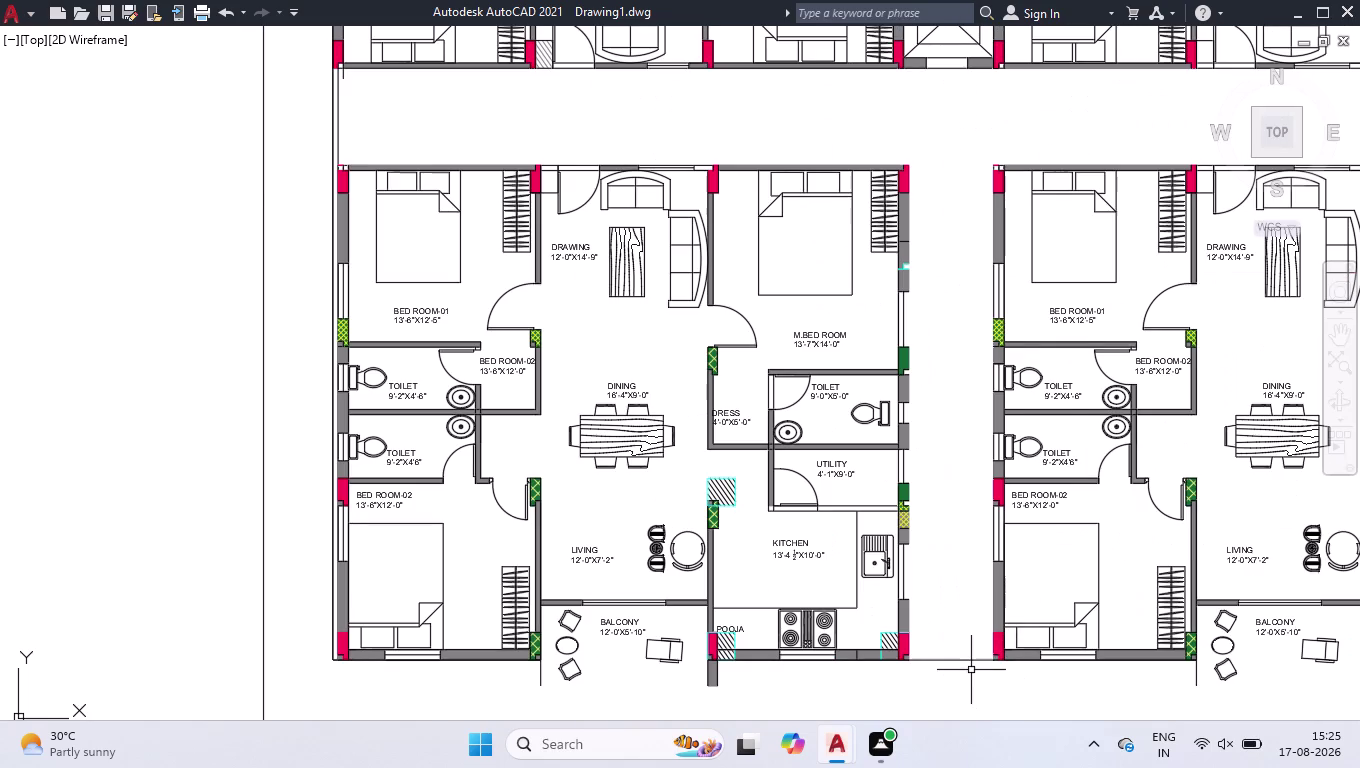
scroll(up, 3)
key(l)
key(Return)
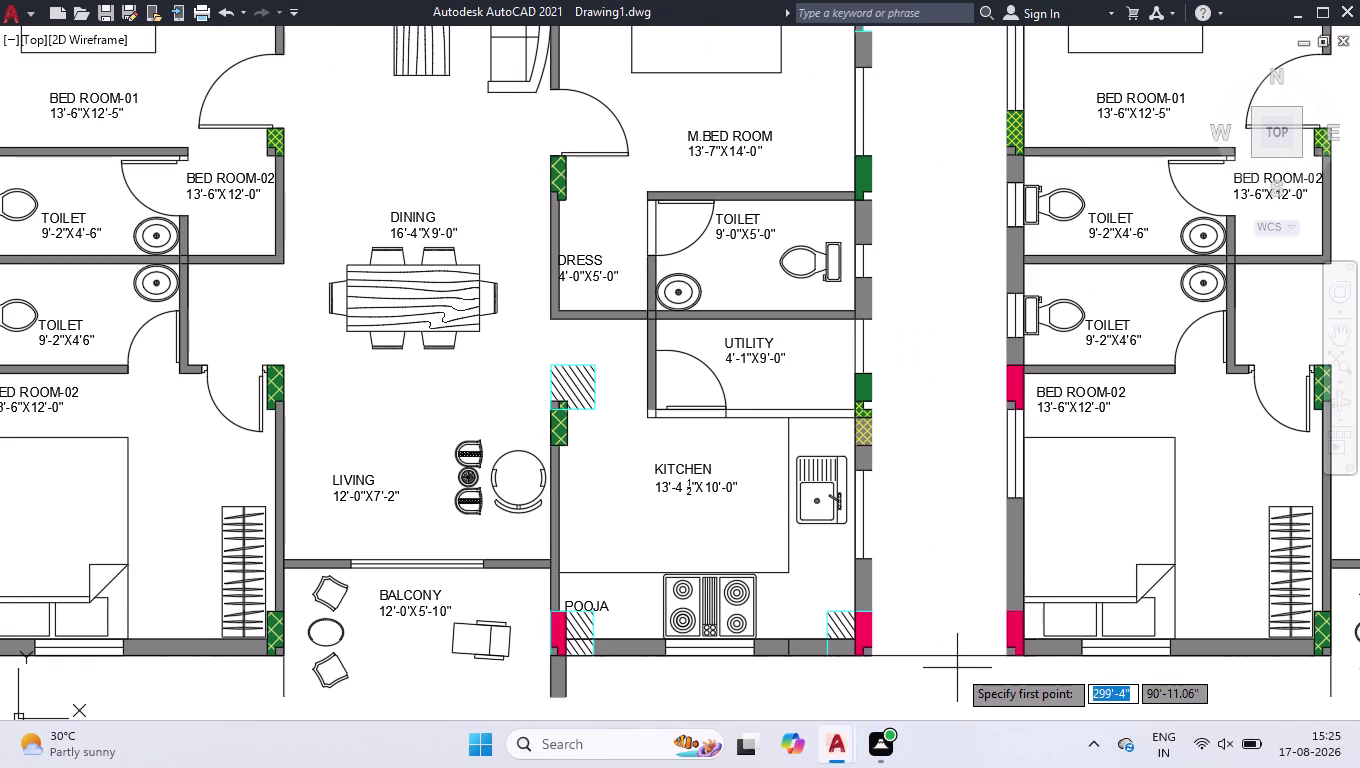
click(875, 658)
scroll(down, 3)
scroll(down, 3)
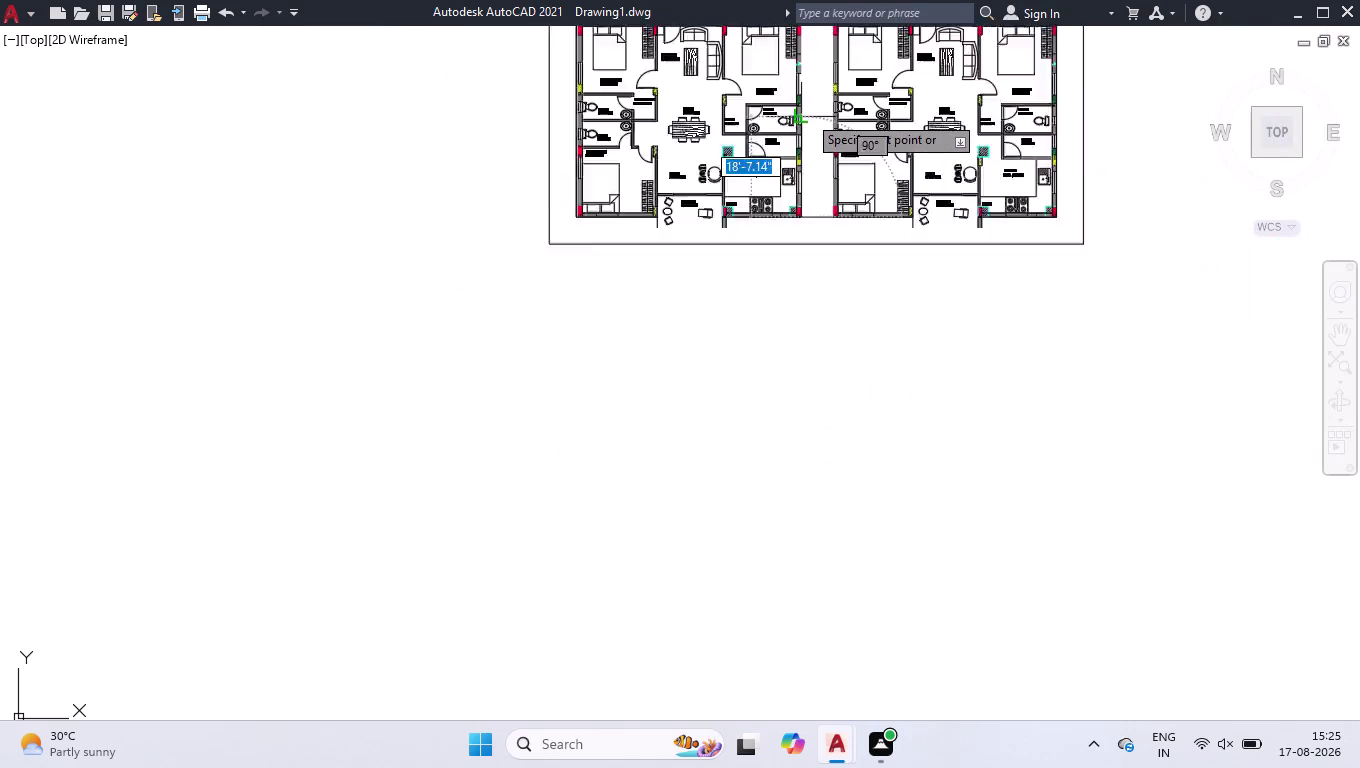
scroll(up, 3)
scroll(up, 3)
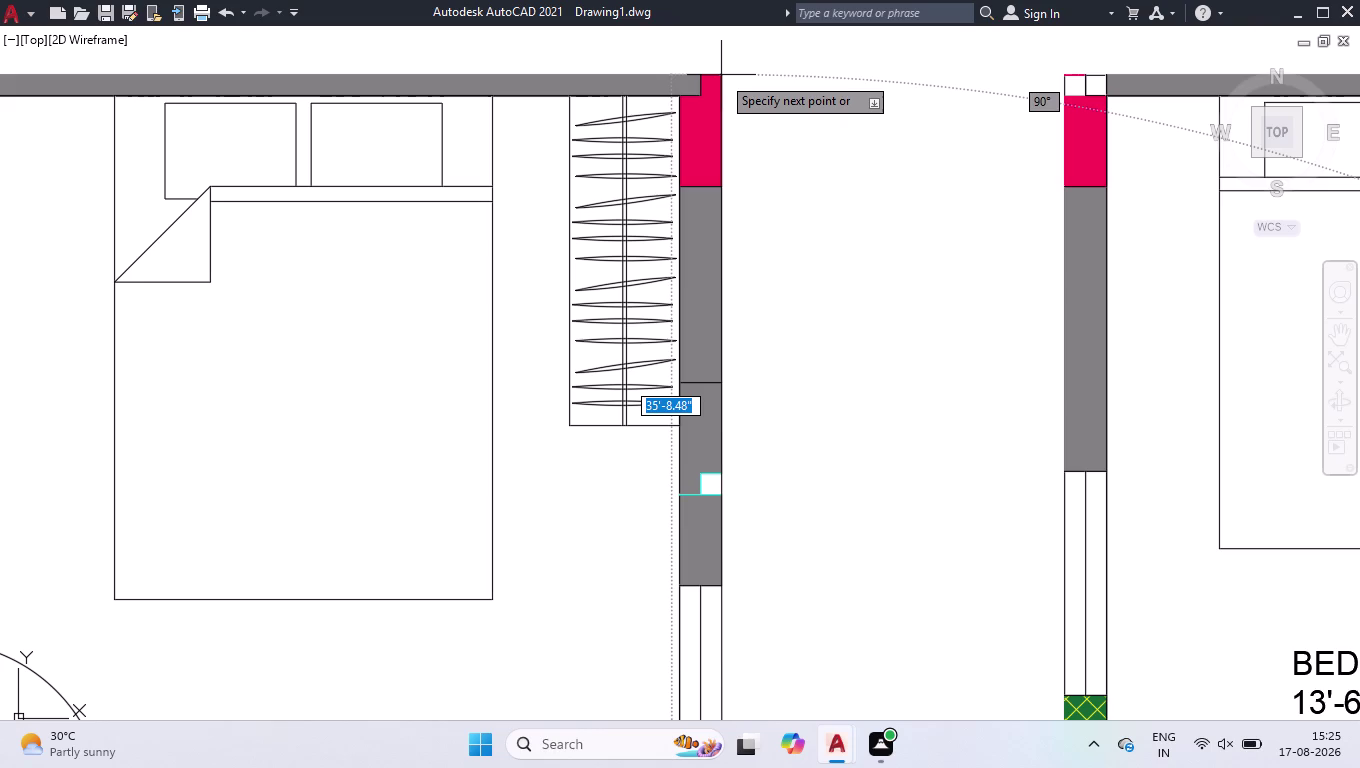
text(3)
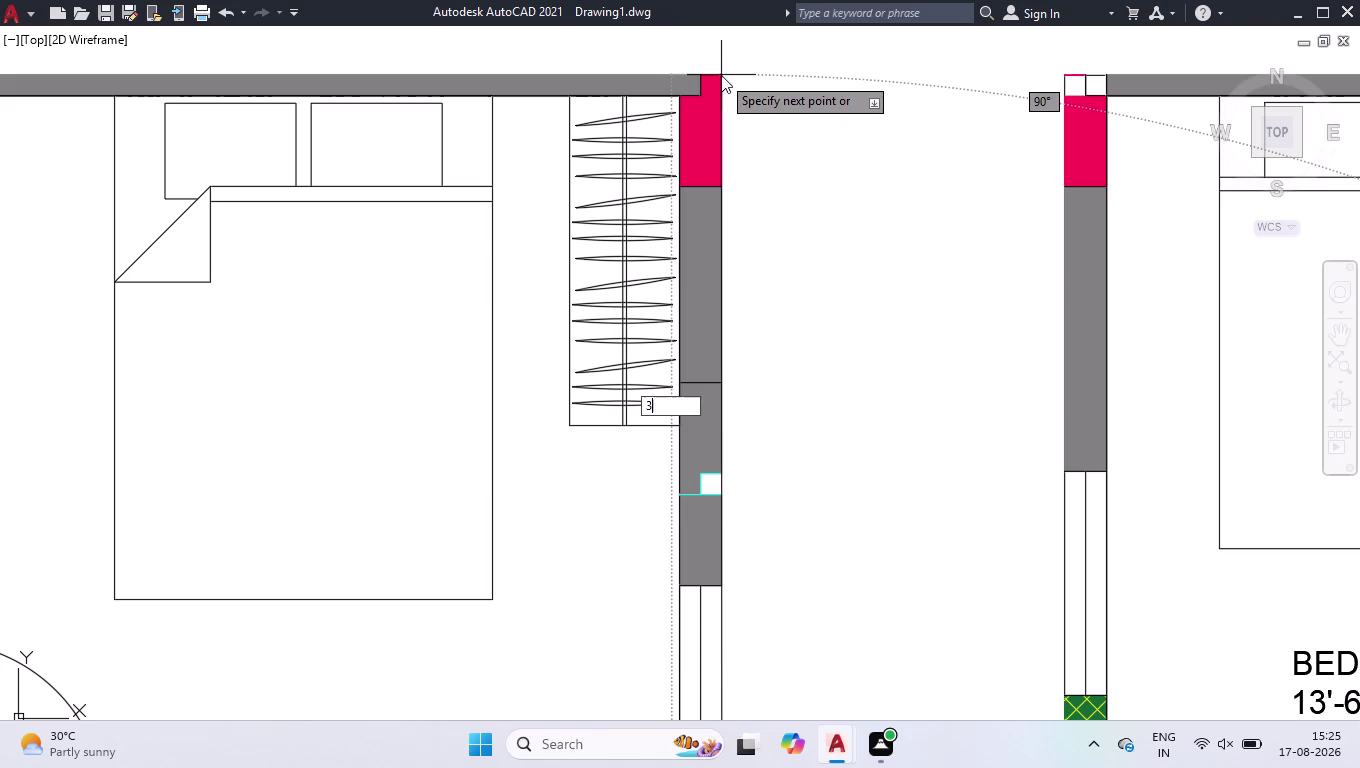
text(5'78)
key(BackSpace)
key(BackSpace)
text(8.5)
text(")
key(Return)
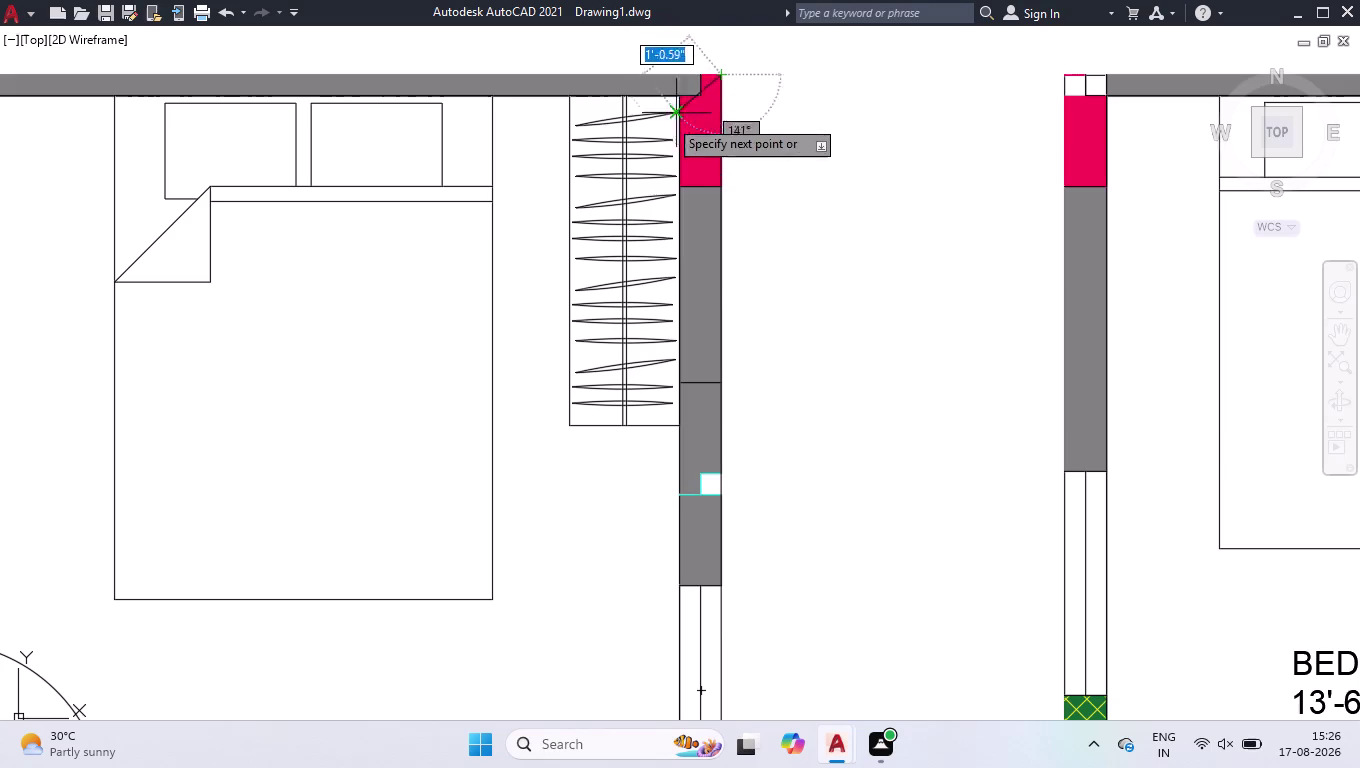
Continue the line left to the lower-left unit's top-left corner and finish it.
scroll(down, 3)
scroll(up, 3)
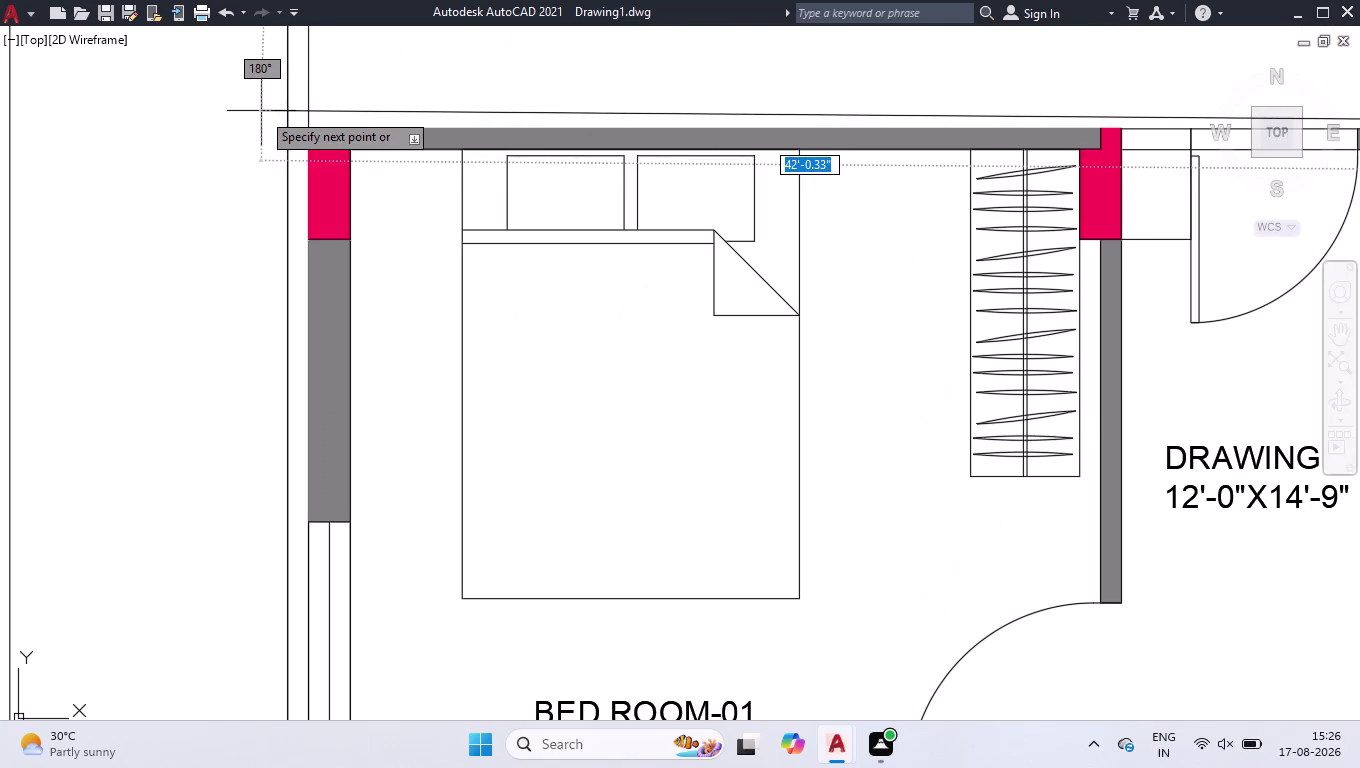
scroll(up, 3)
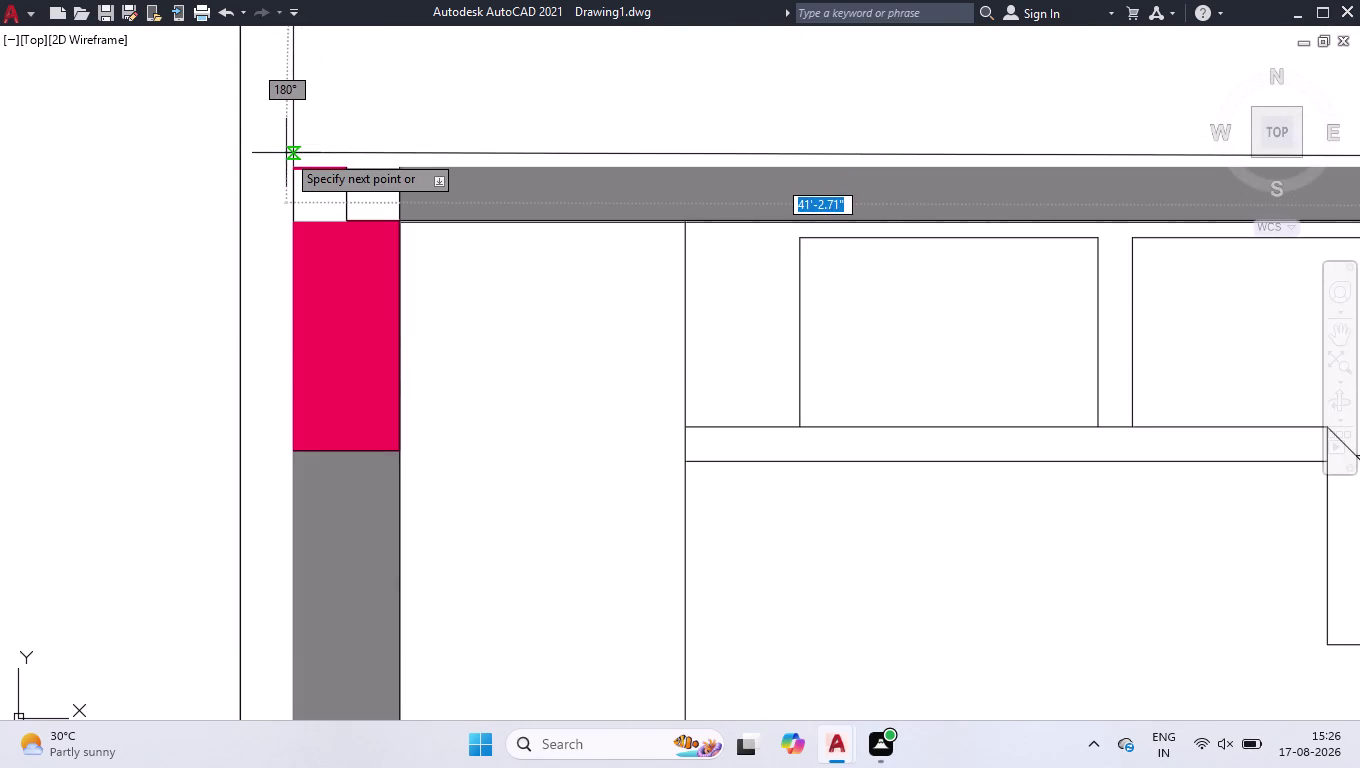
click(290, 164)
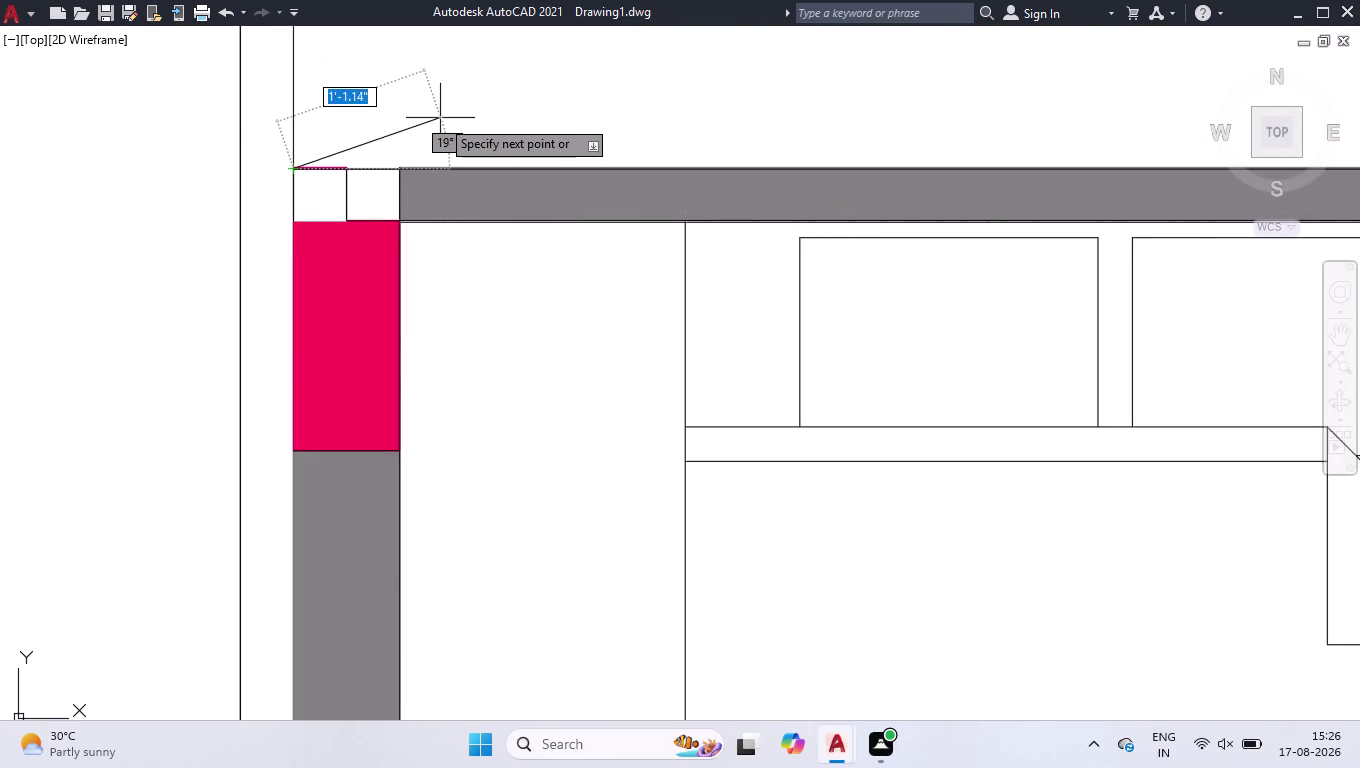
key(space)
scroll(down, 3)
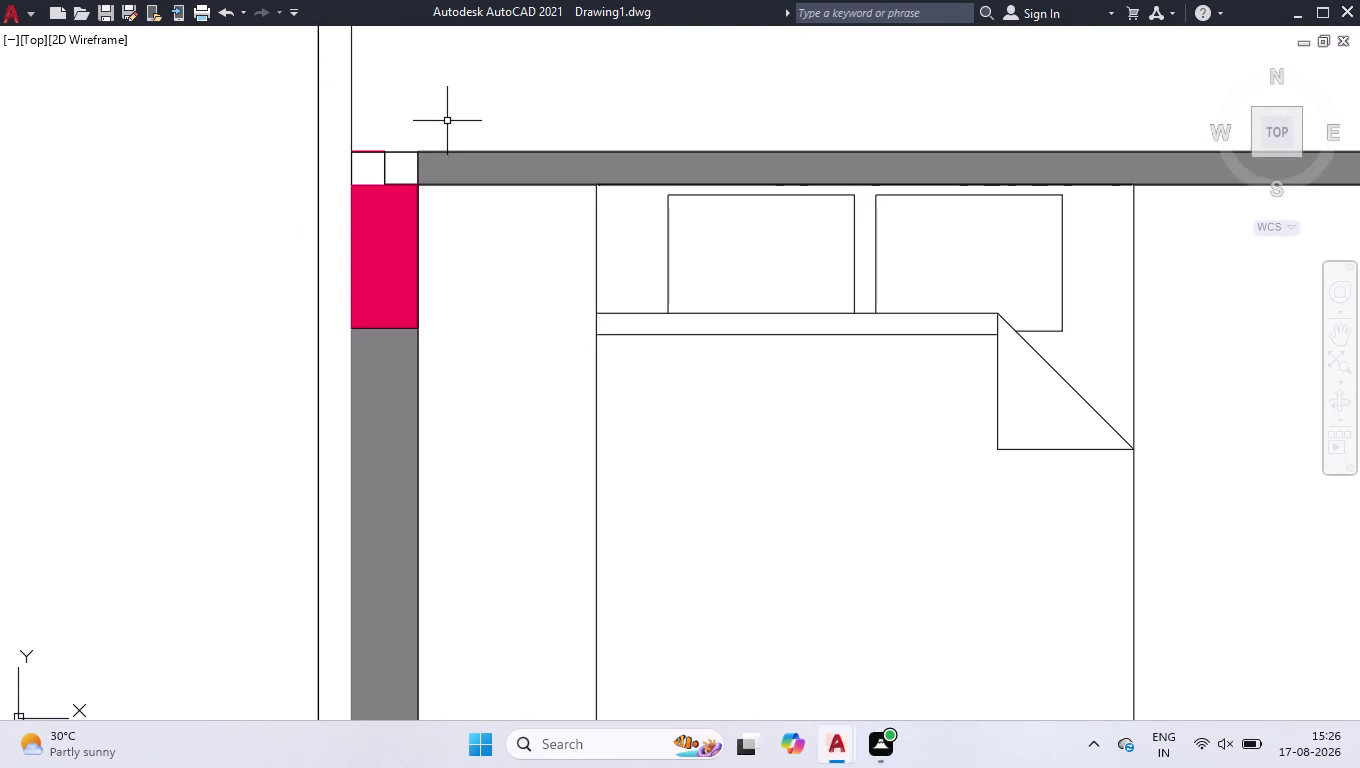
scroll(down, 3)
scroll(down, 3)
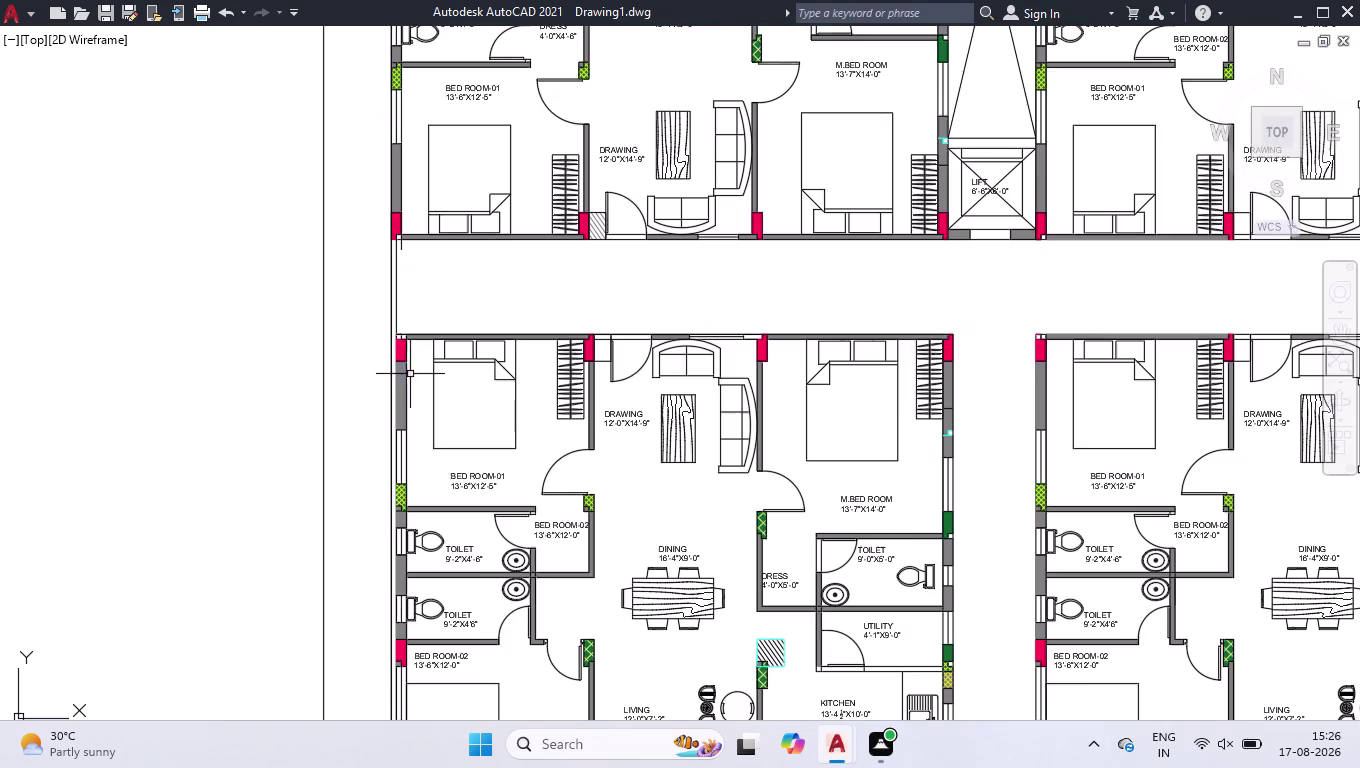
Start a line at the base of the right lift jamb and place a next point.
scroll(down, 3)
scroll(up, 3)
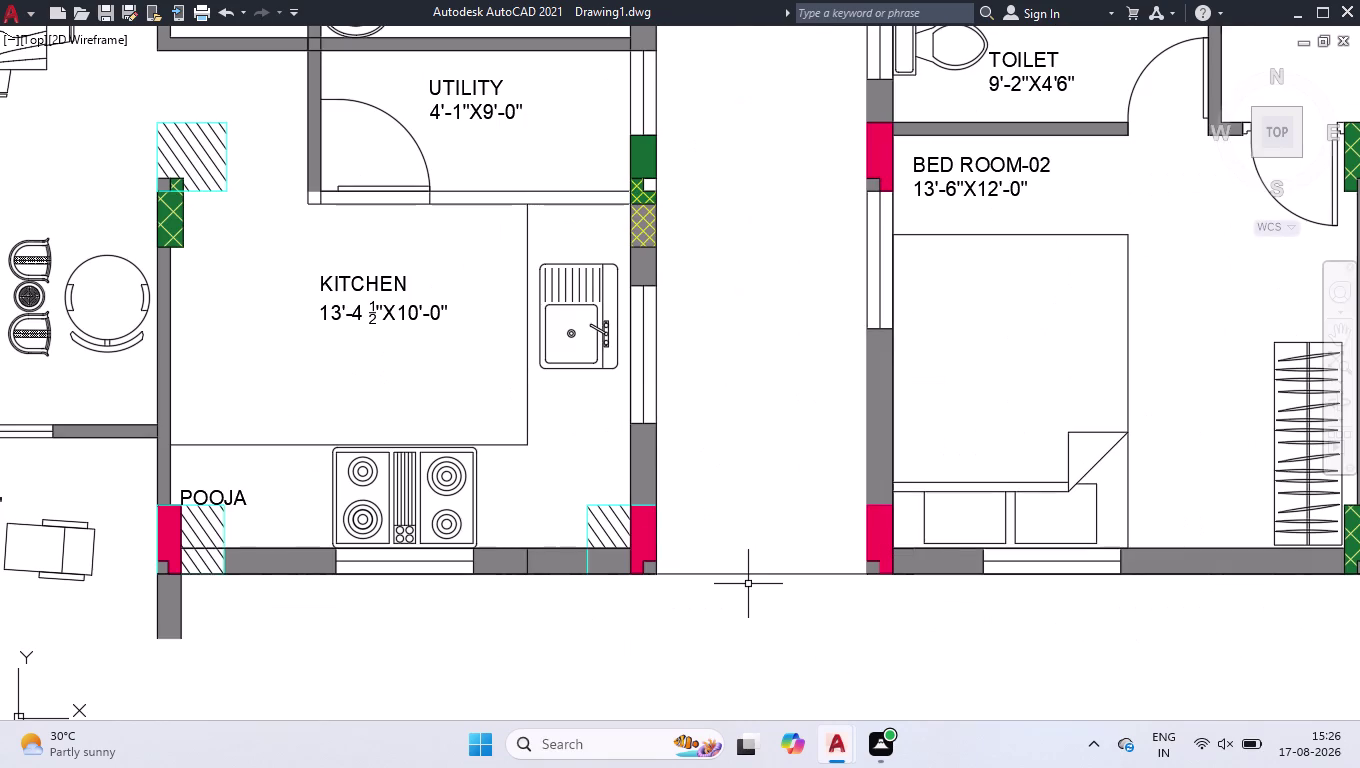
scroll(up, 3)
key(l)
key(Return)
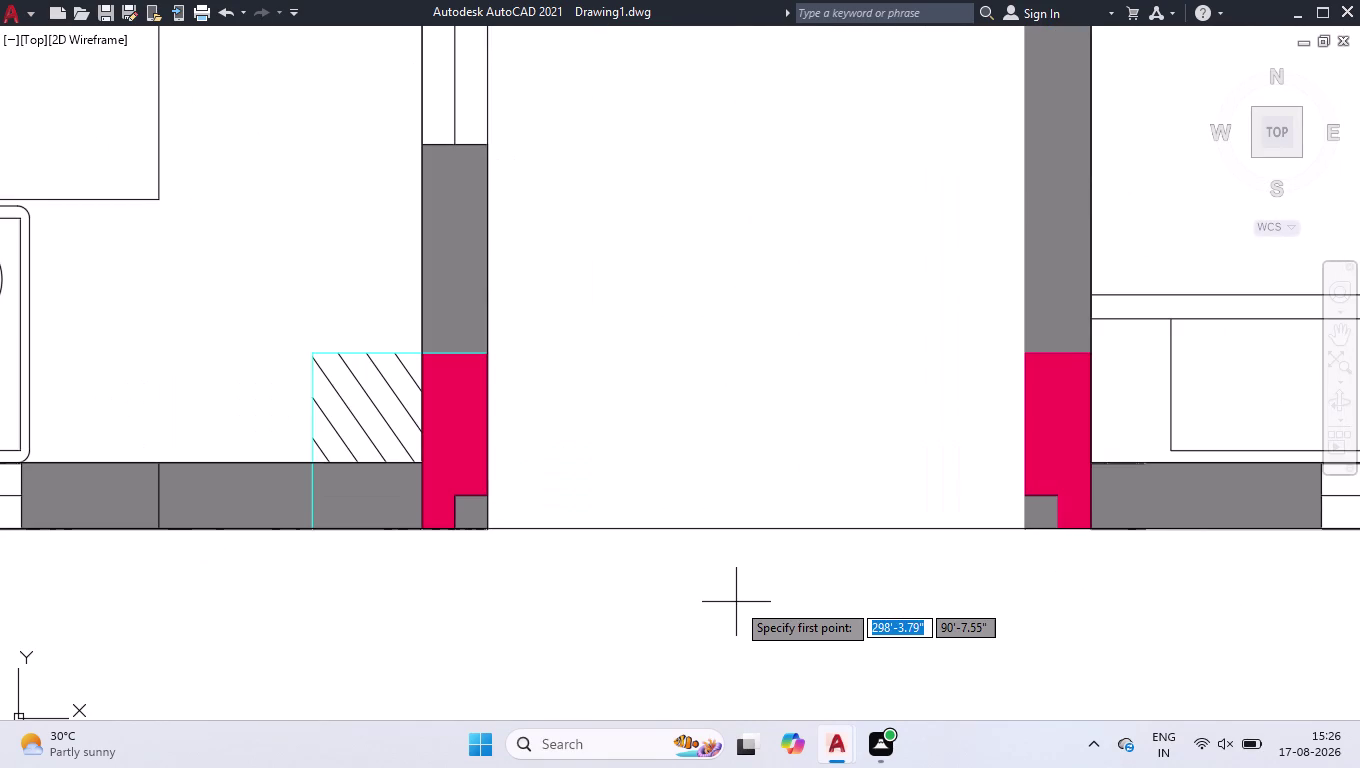
click(1026, 530)
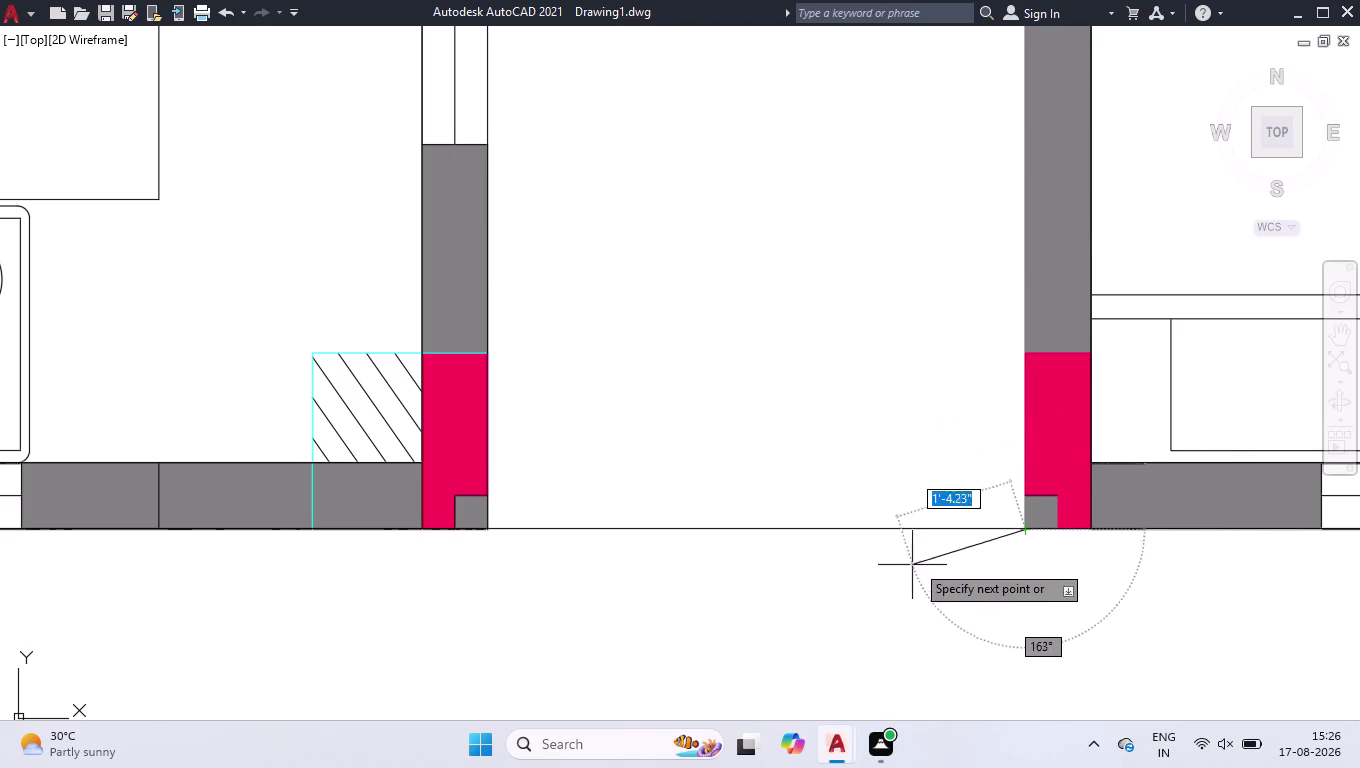
key(3)
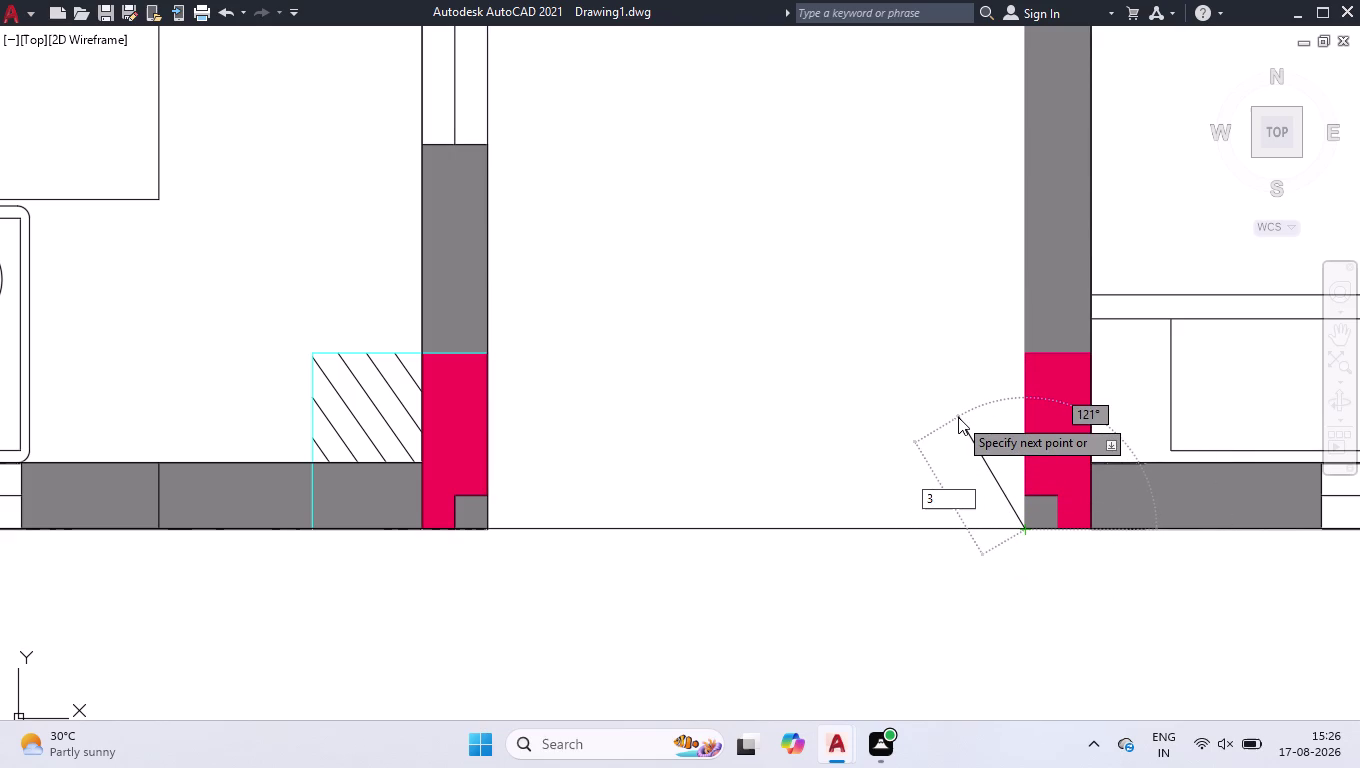
key(BackSpace)
key(space)
click(818, 617)
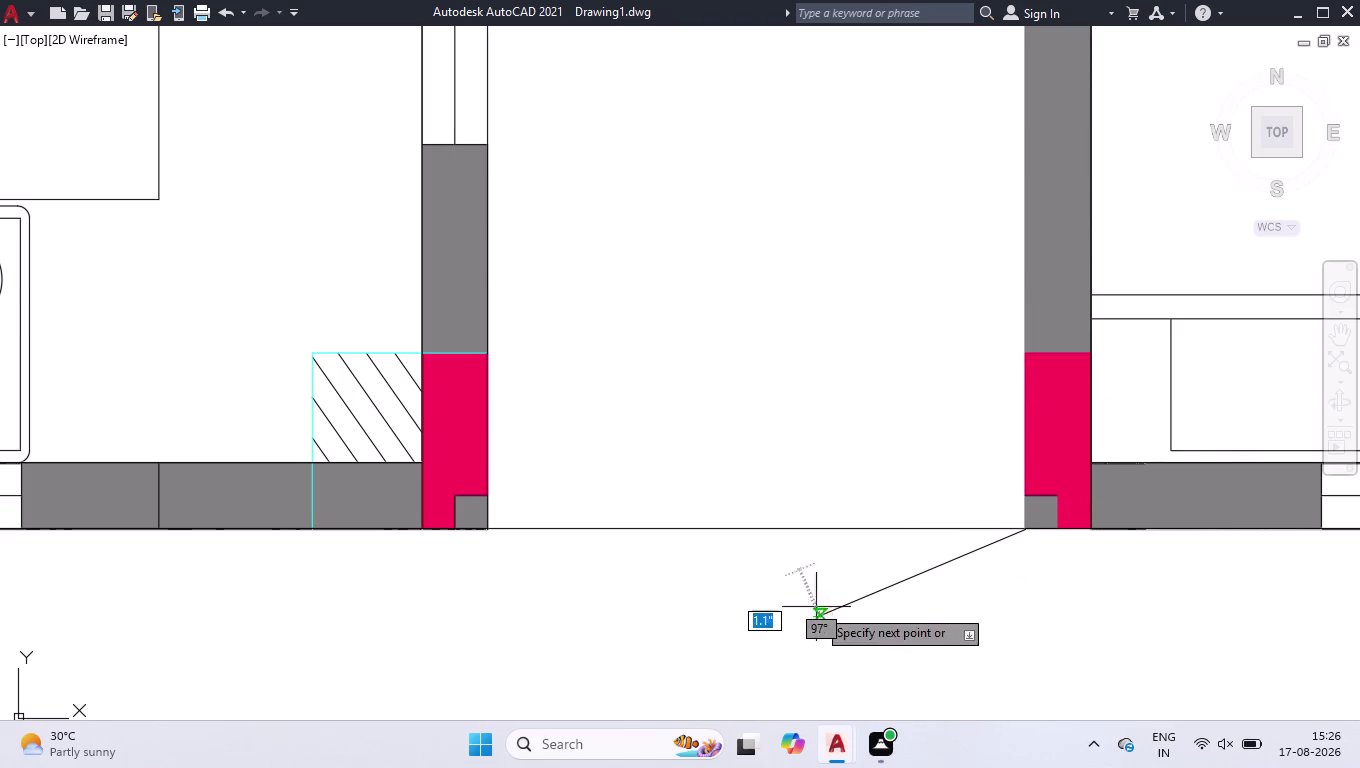
Select and delete the stray line segments.
key(space)
key(space)
key(space)
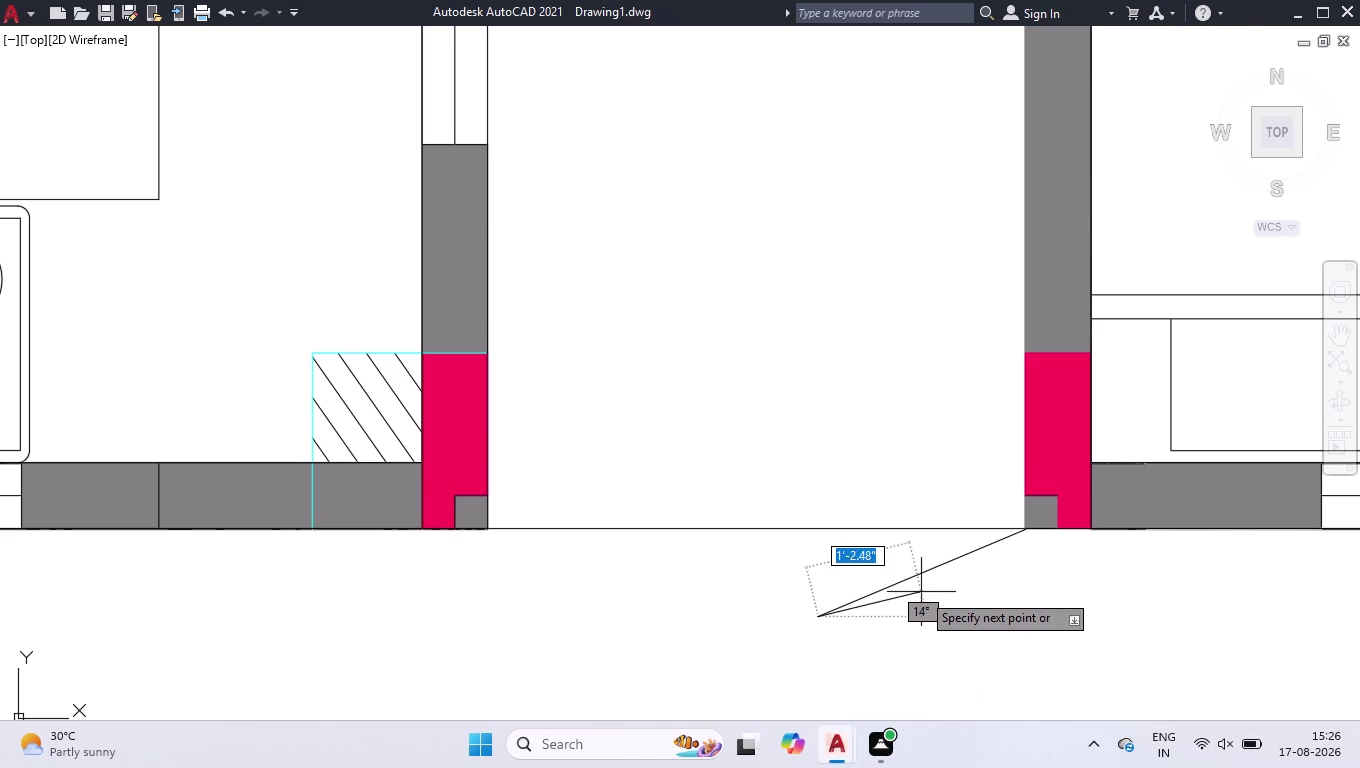
key(space)
click(920, 588)
click(890, 557)
key(Delete)
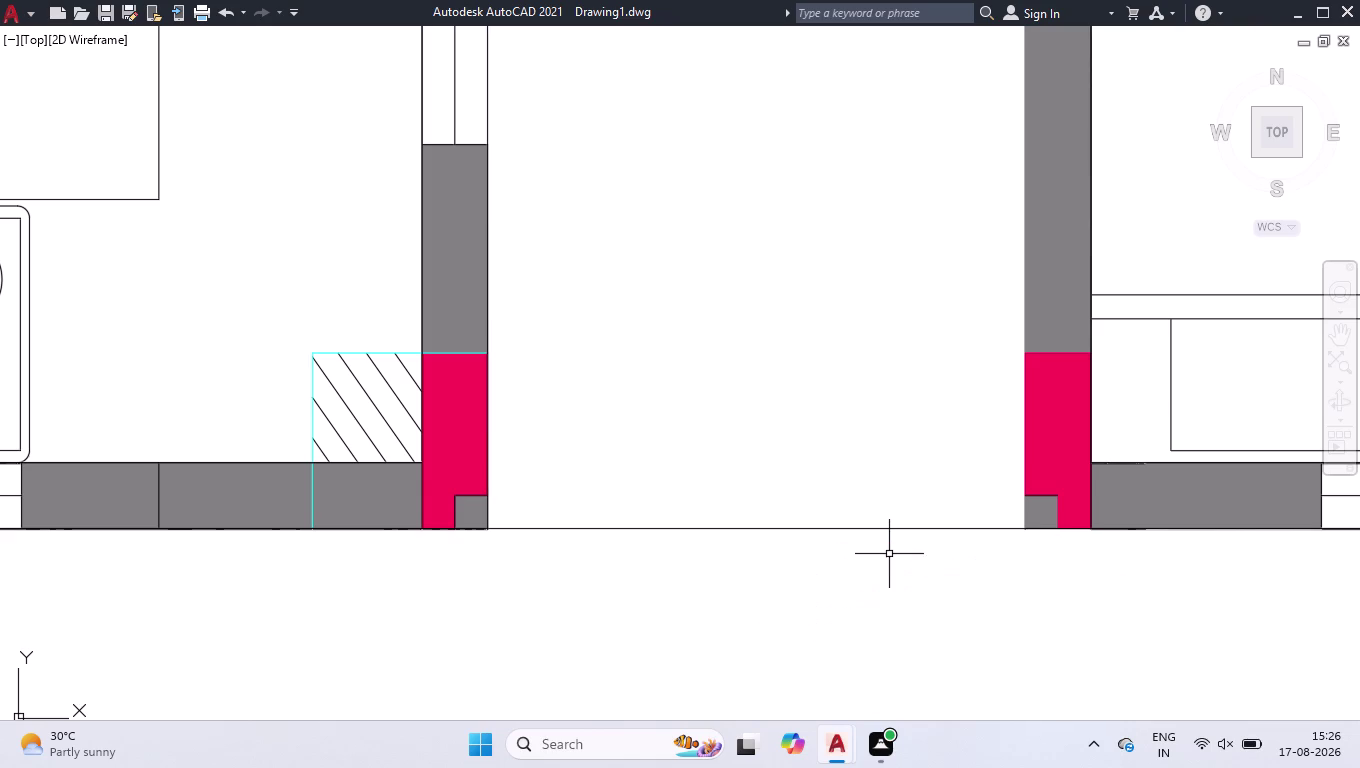
Toggle object snap, restart the line command and cancel it.
key(F3)
key(l)
key(Return)
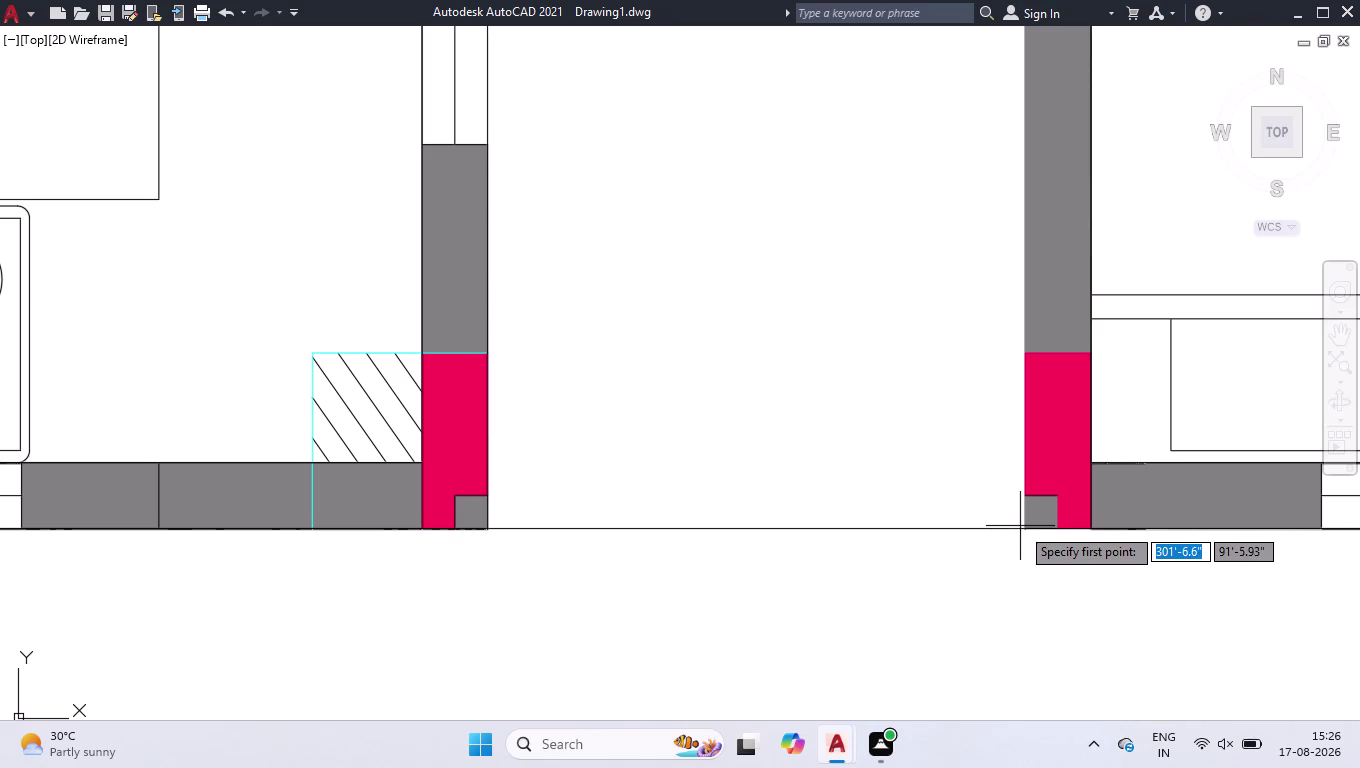
key(ctrl+0)
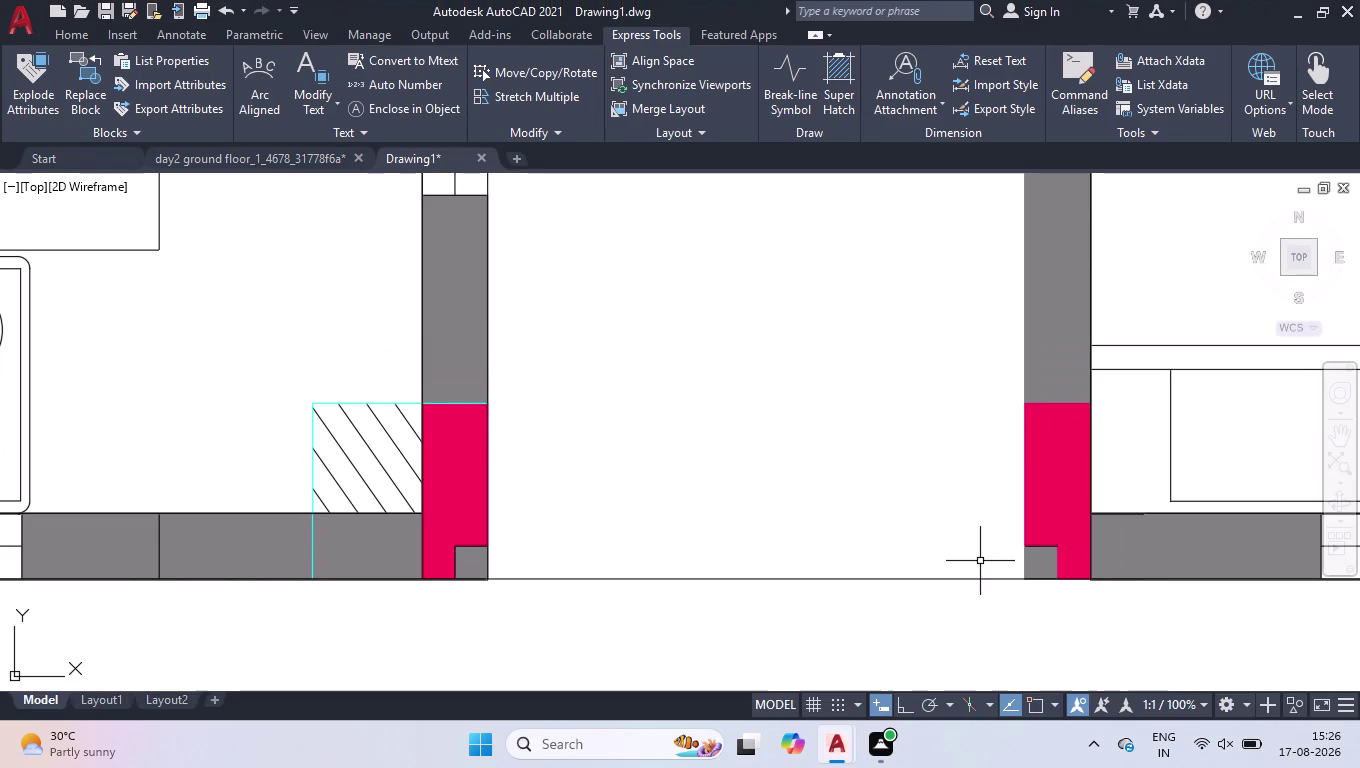
key(F3)
click(901, 704)
scroll(down, 3)
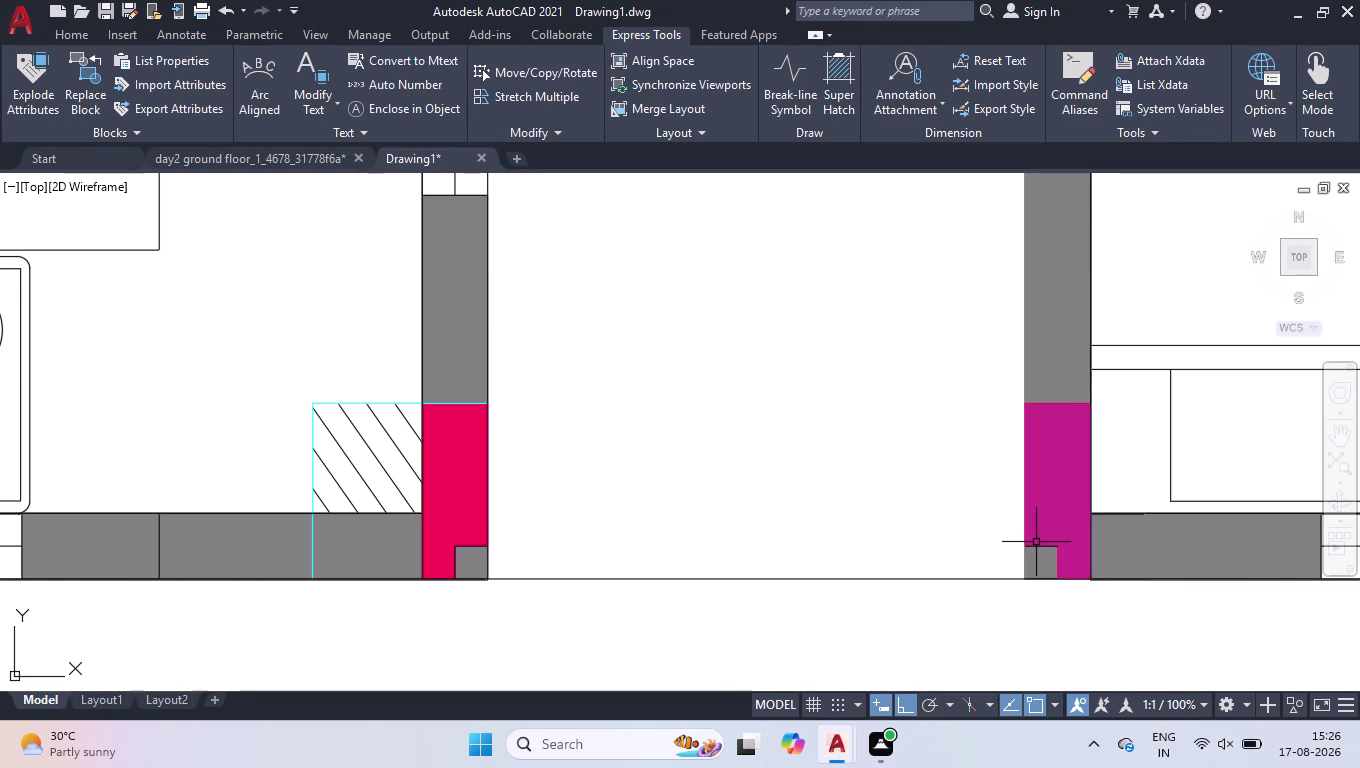
key(l)
Draw a 35'8.5" line from the right jamb's bottom corner.
key(Return)
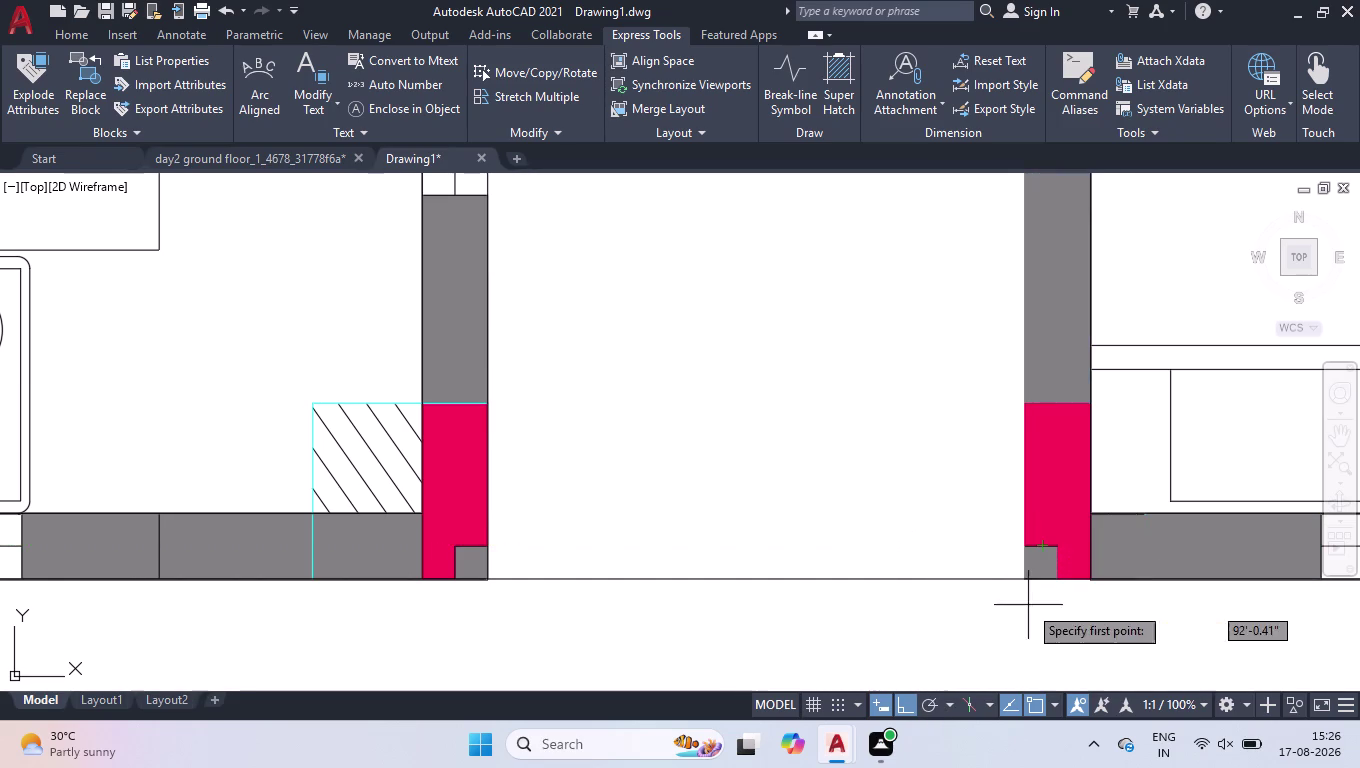
click(1019, 578)
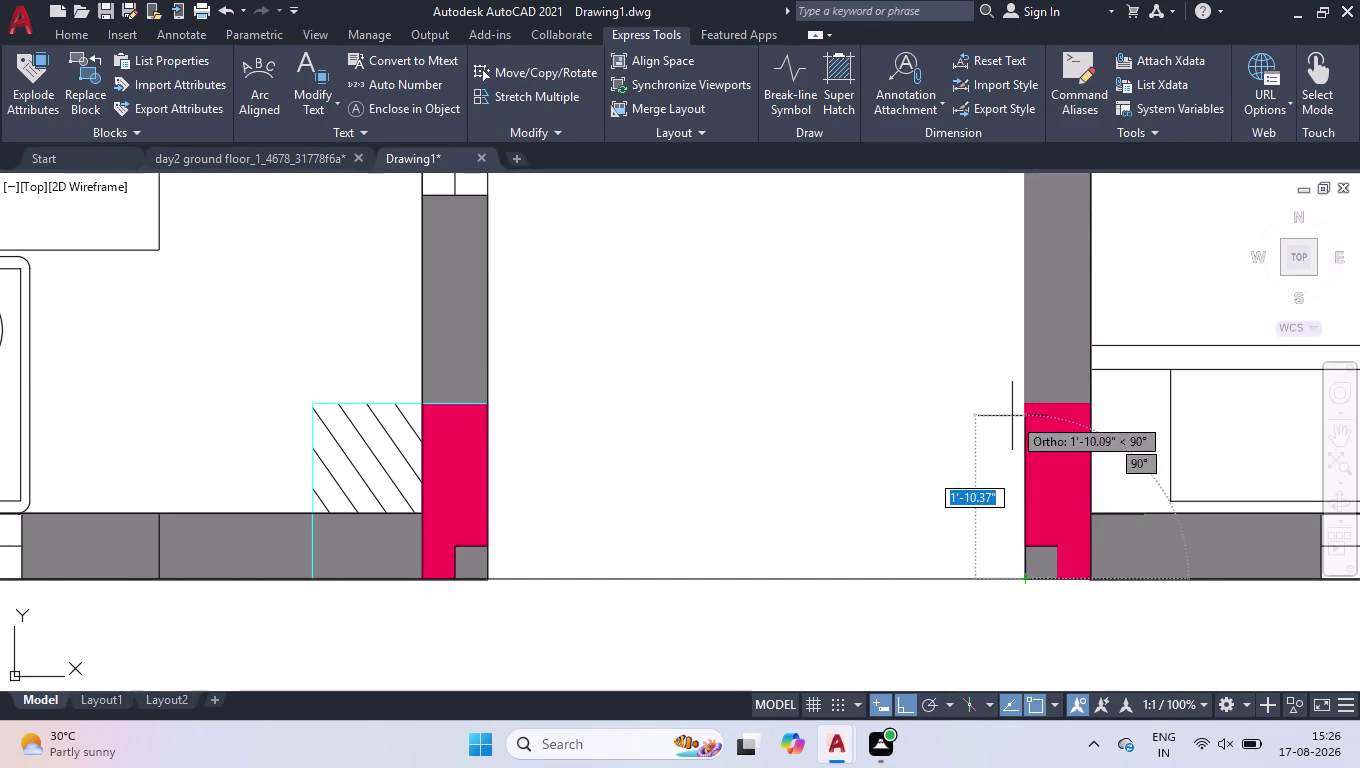
text(53)
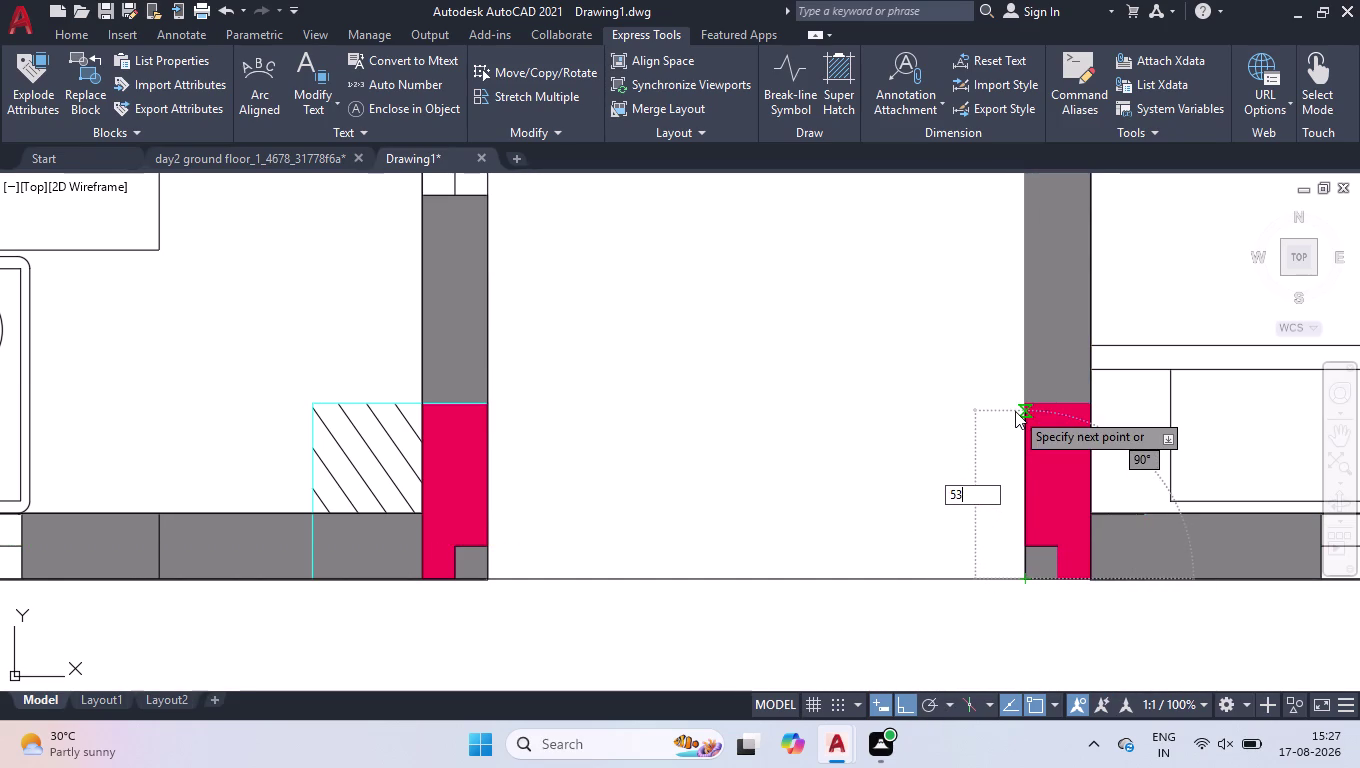
key(BackSpace)
key(BackSpace)
key(3)
text(5)
text('8.5")
key(Return)
key(Return)
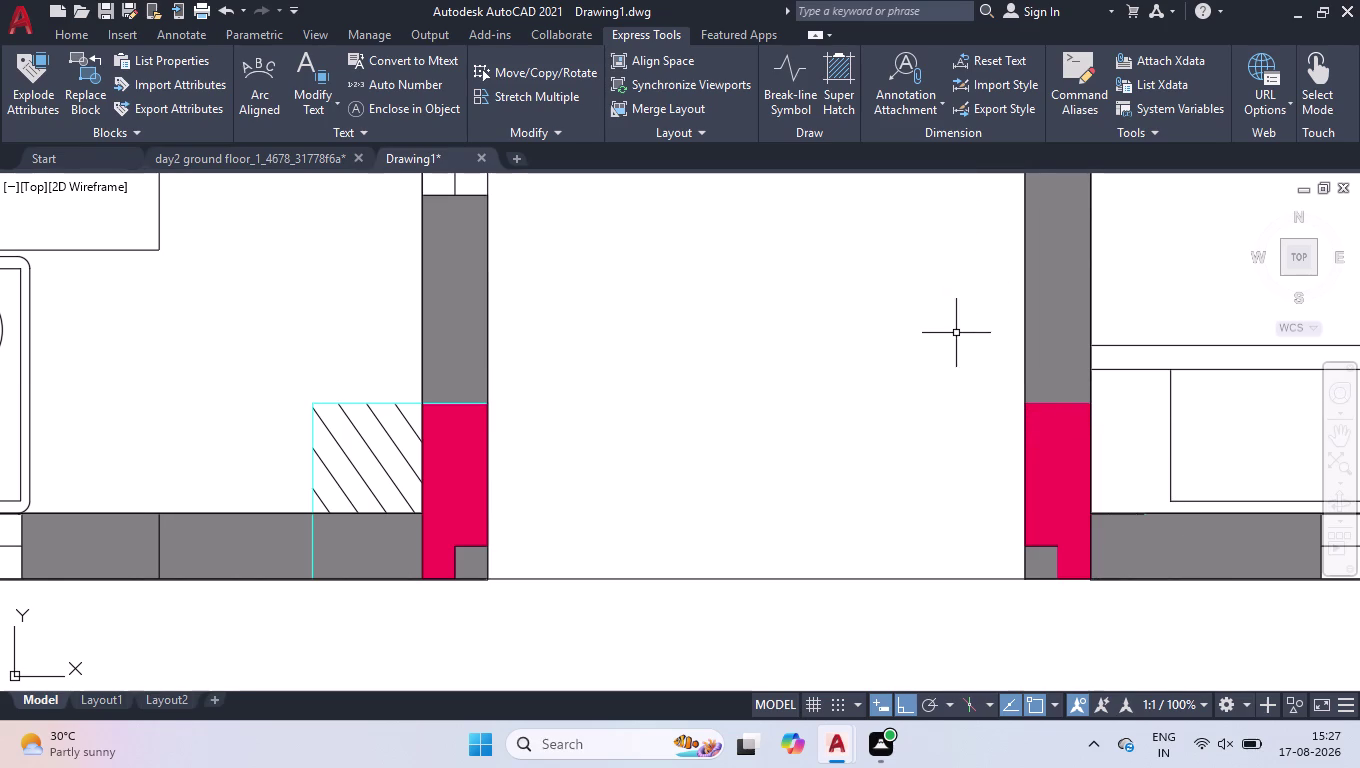
Draw a 9" line from the right jamb's bottom corner, then add a next point.
key(l)
key(Return)
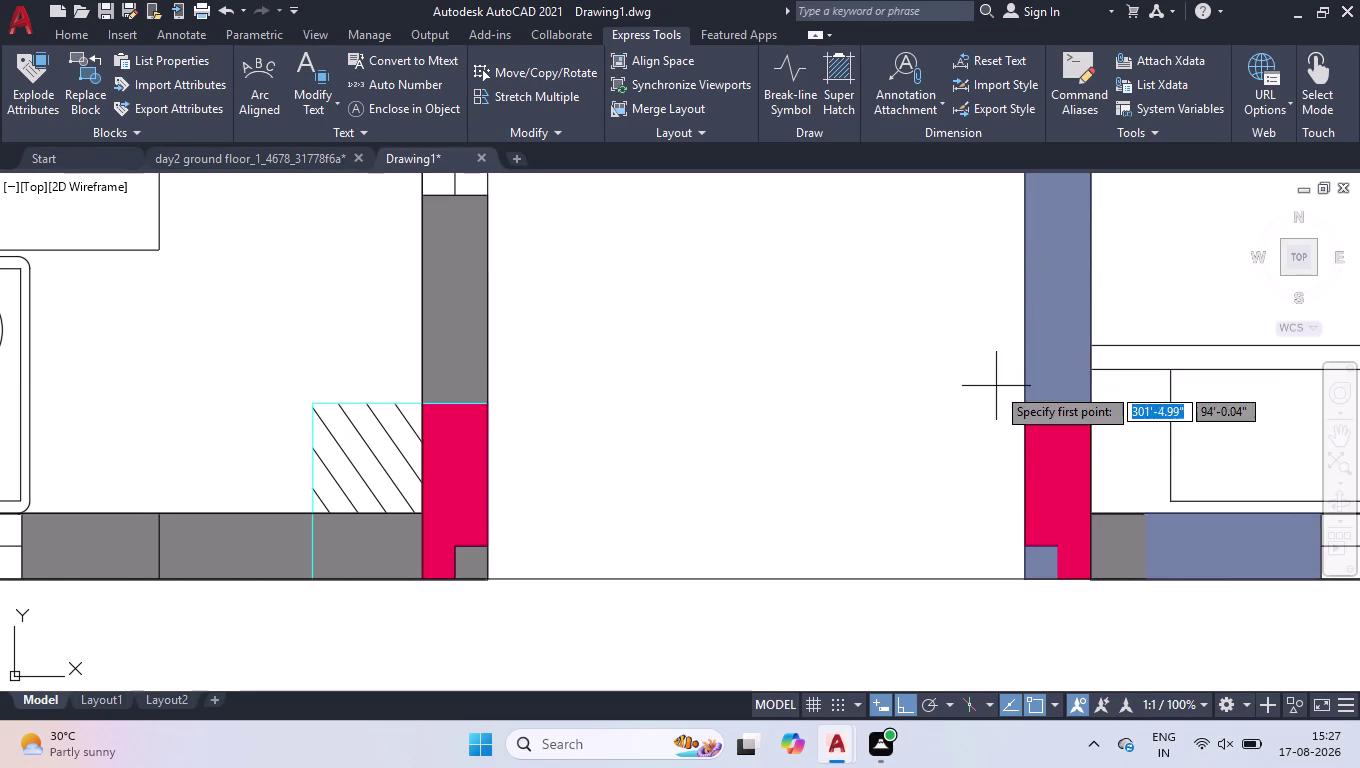
drag(1025, 577, 1025, 559)
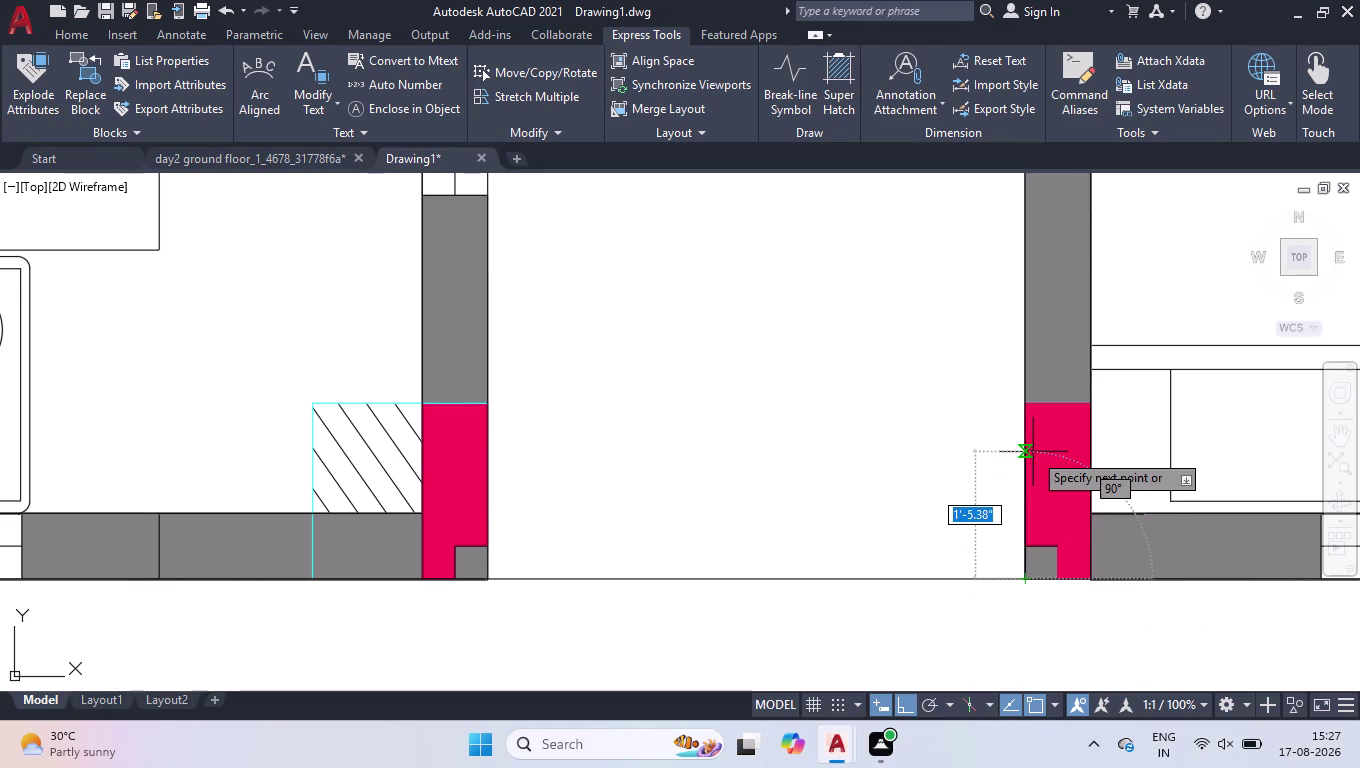
text(9")
key(Return)
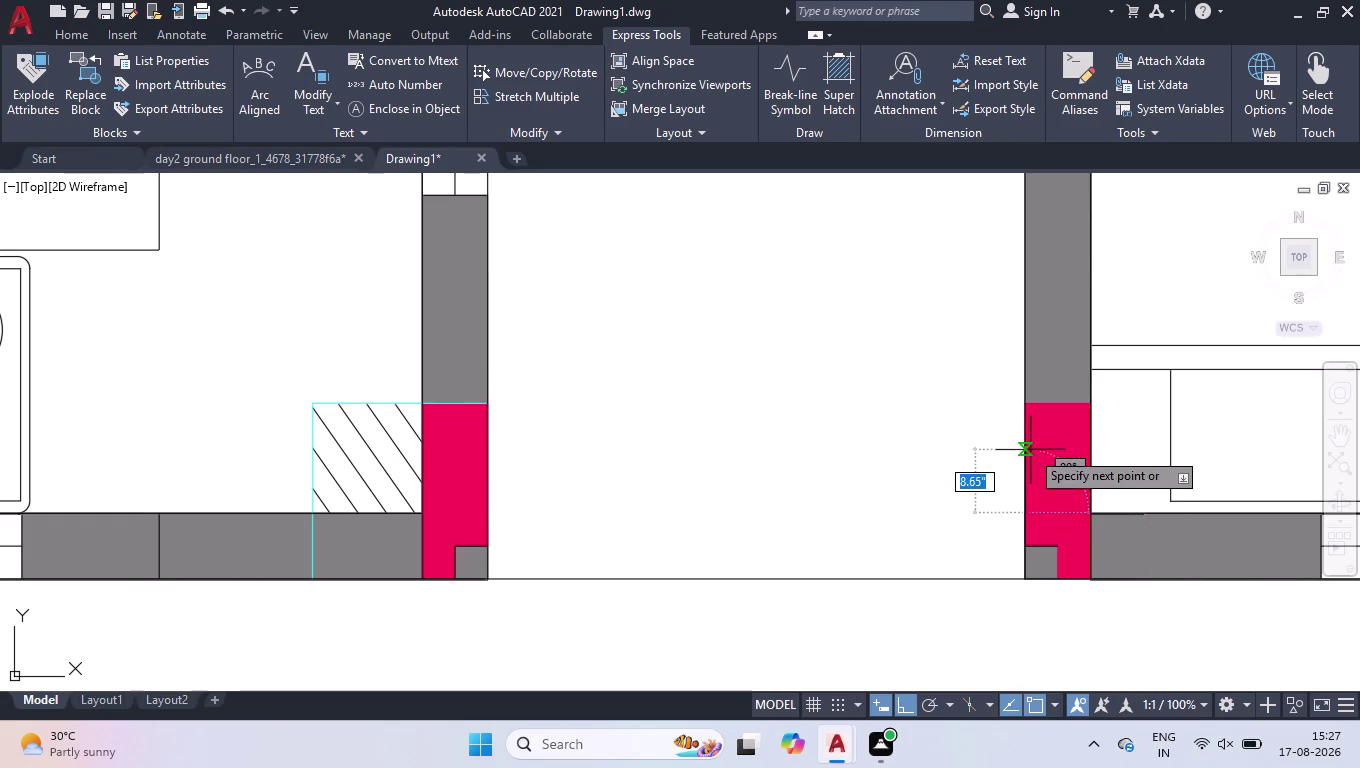
click(482, 516)
key(space)
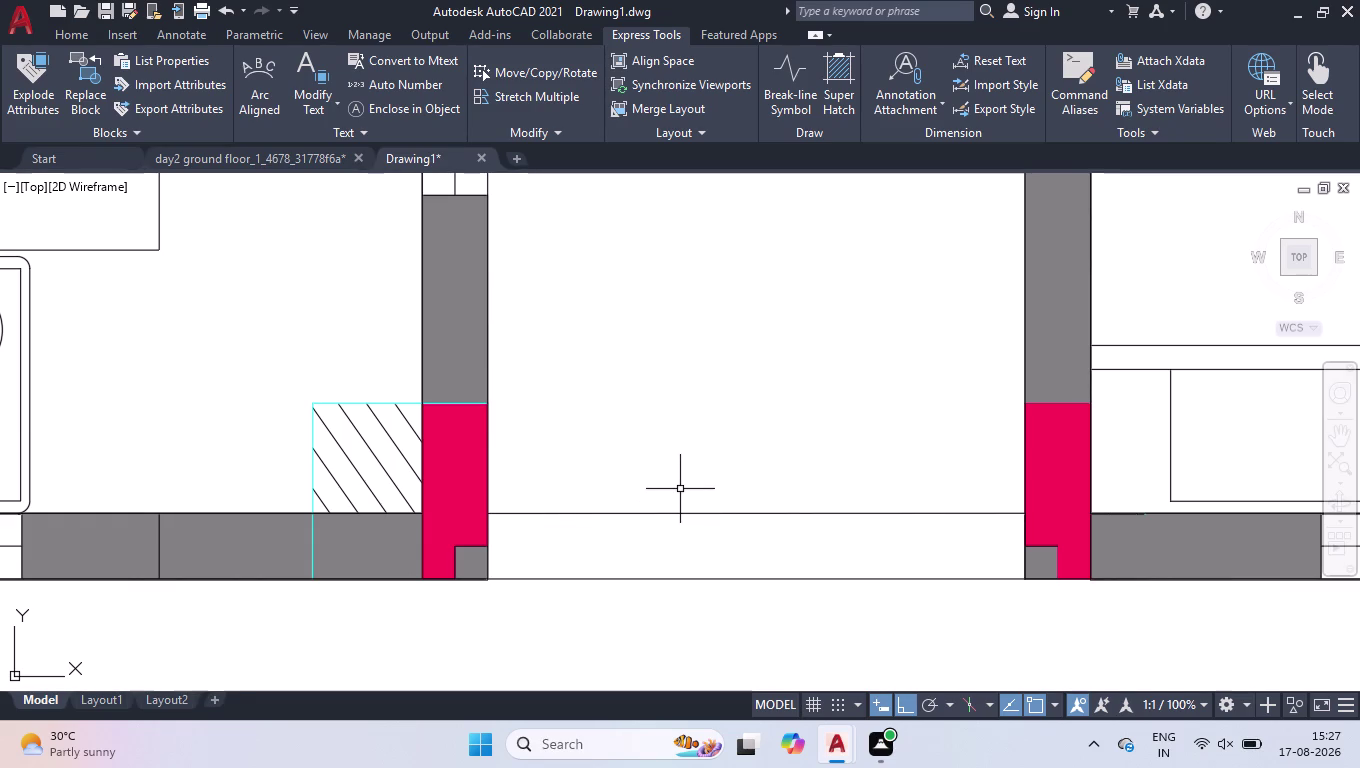
Draw a diagonal from the right lift jamb to the upper jamb corner.
key(l)
key(Return)
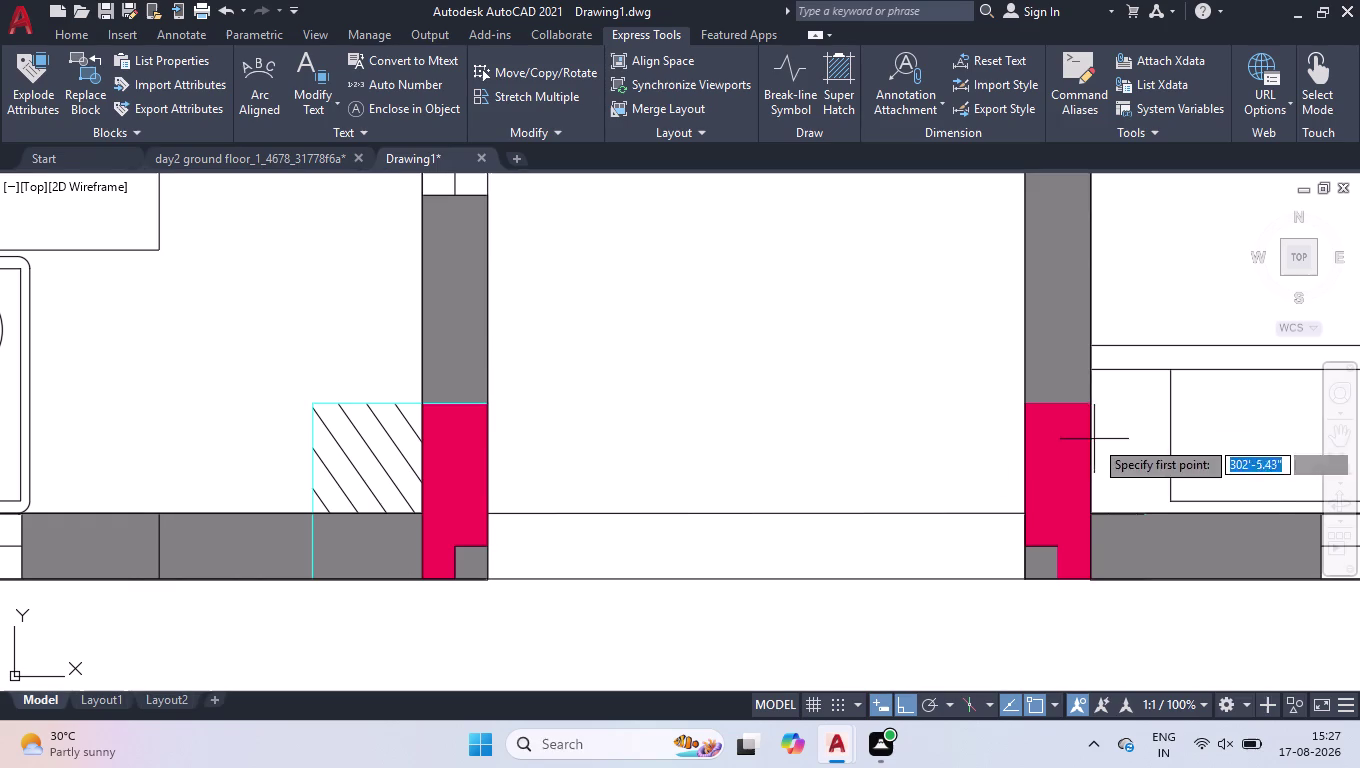
click(1019, 513)
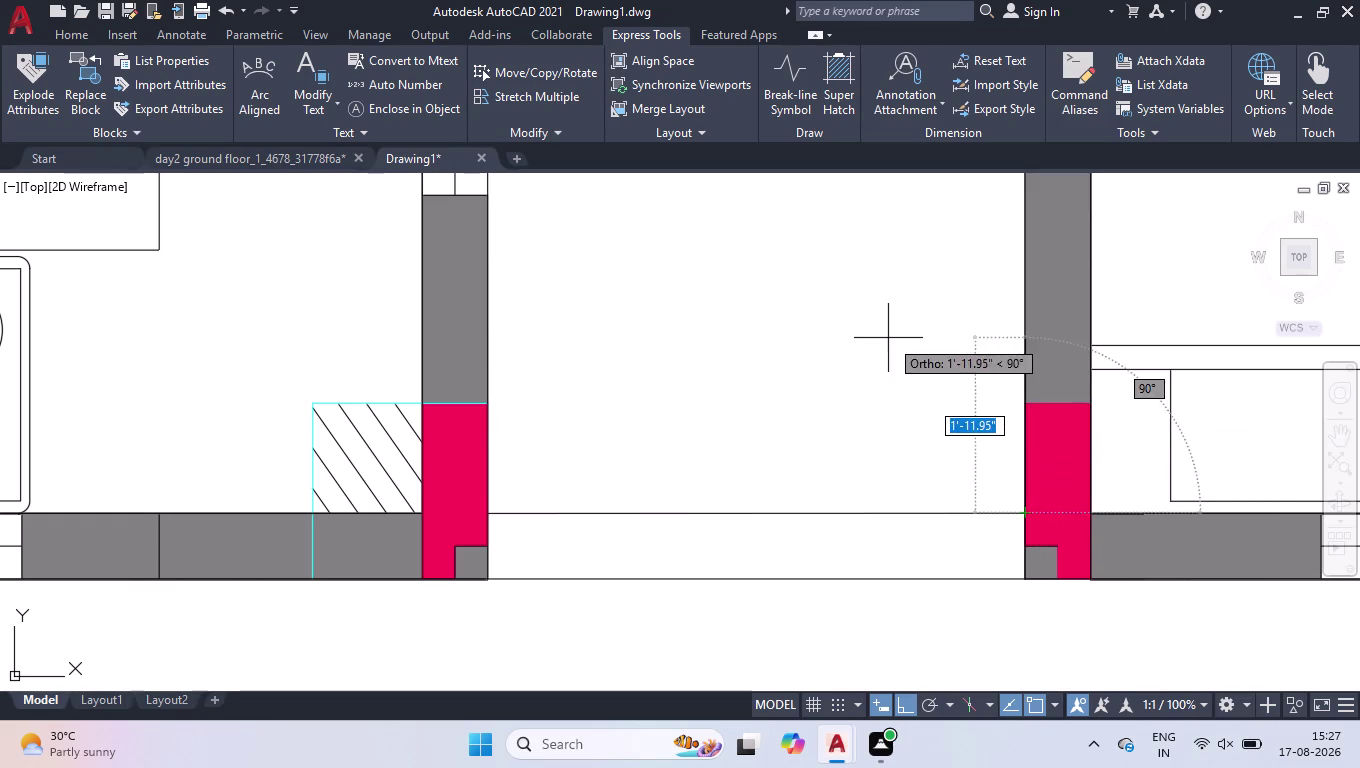
scroll(down, 3)
scroll(down, 3)
scroll(down, 3)
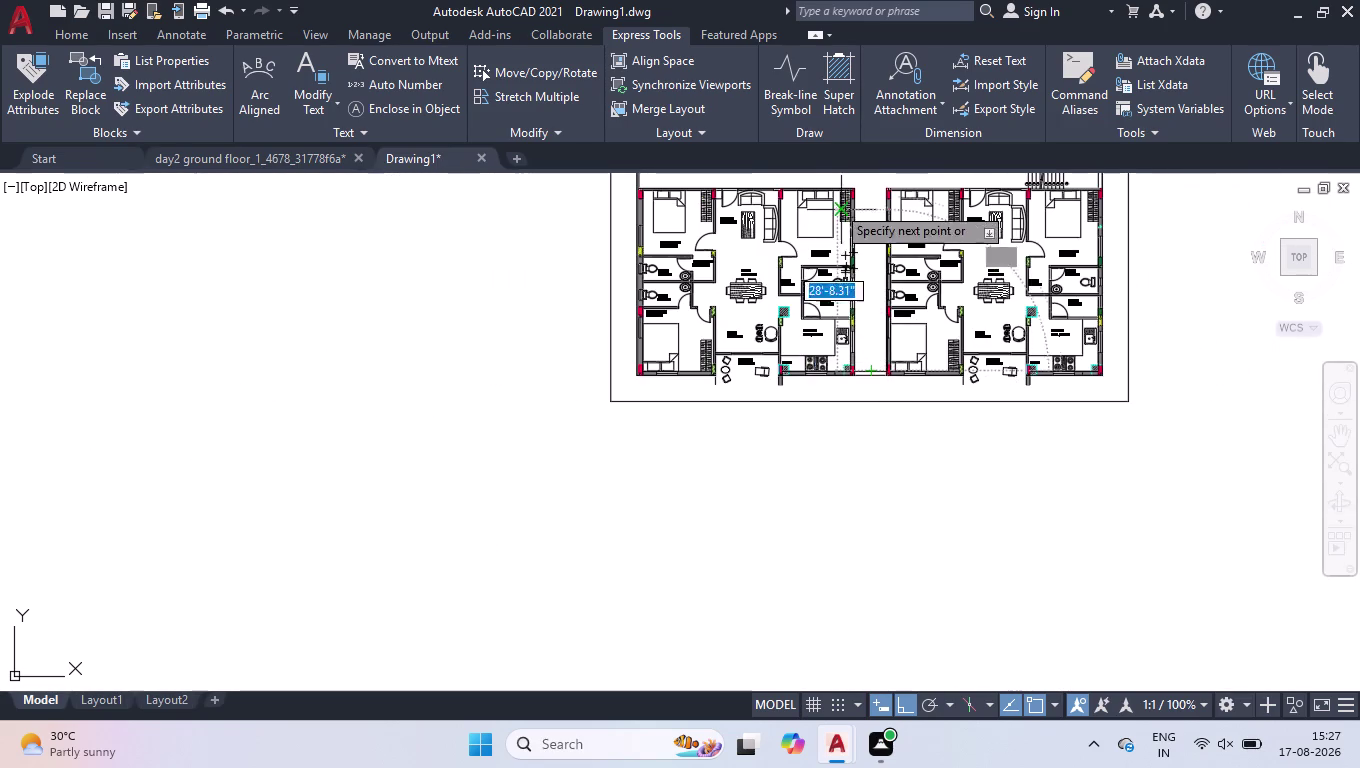
scroll(up, 3)
scroll(up, 3)
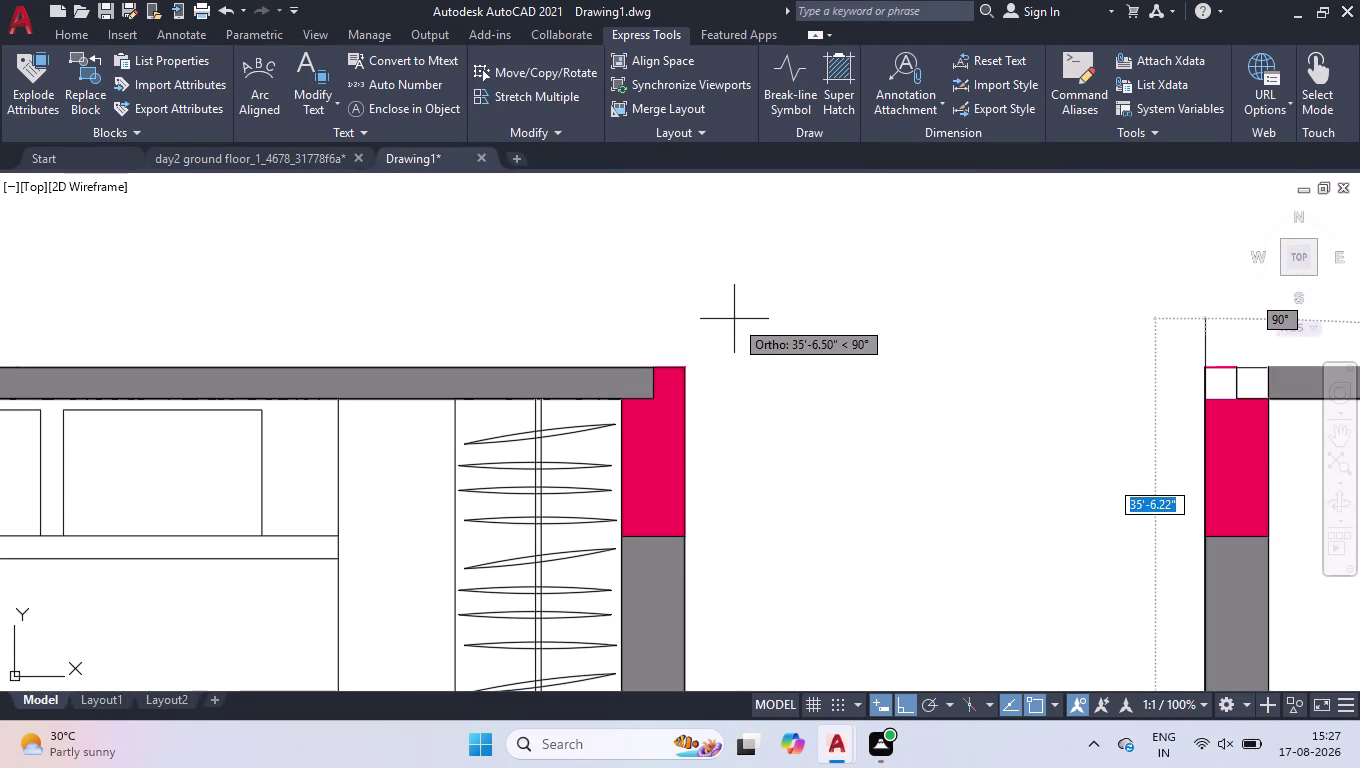
click(684, 399)
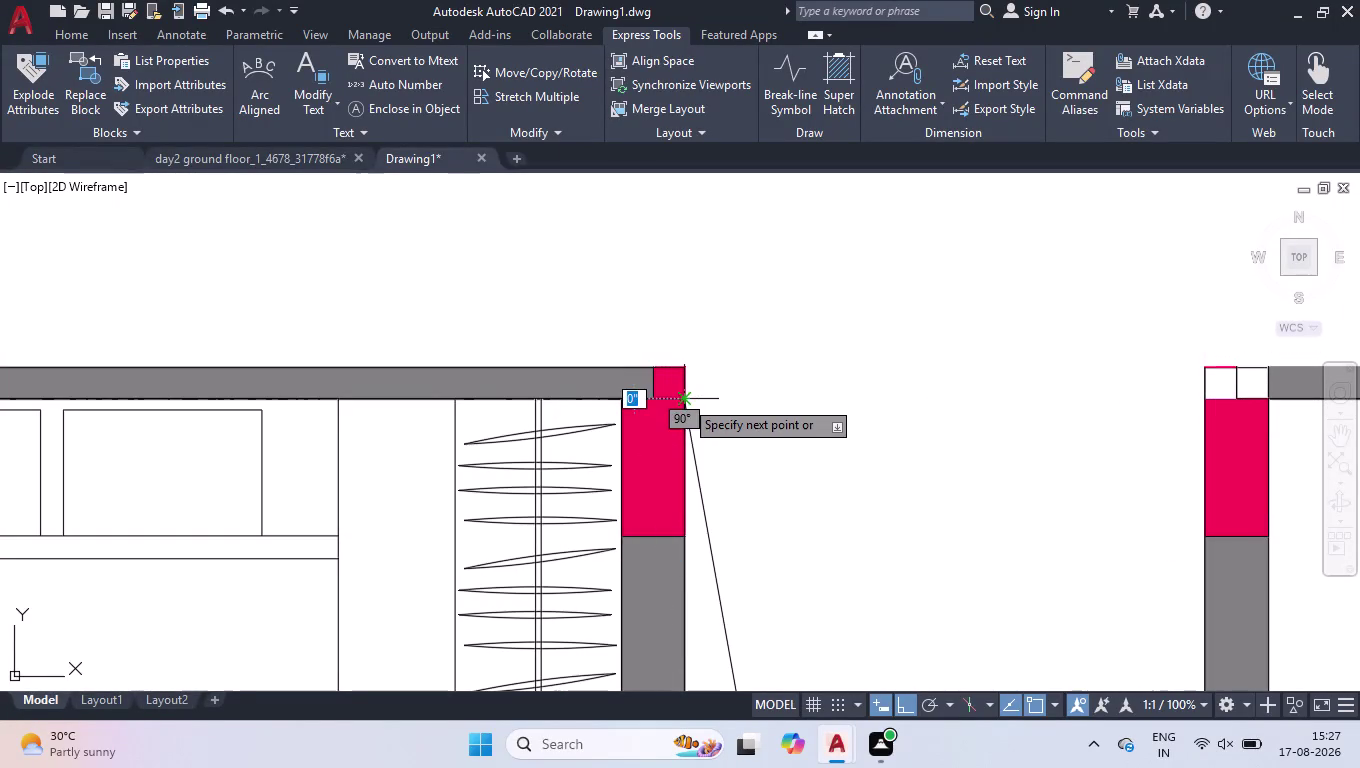
click(1205, 402)
Add the crossing diagonal ending at the lower jamb corner and finish the lines.
scroll(down, 3)
scroll(down, 3)
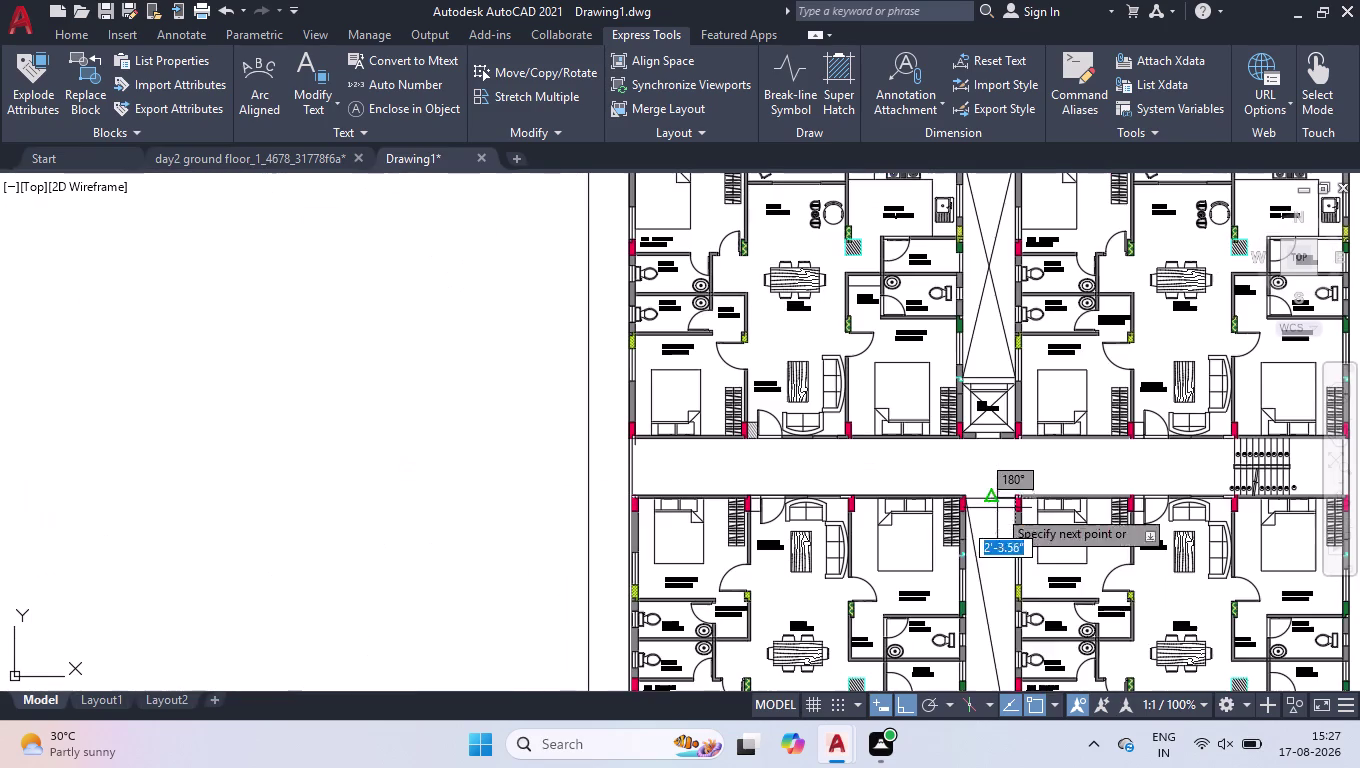
scroll(down, 3)
scroll(up, 3)
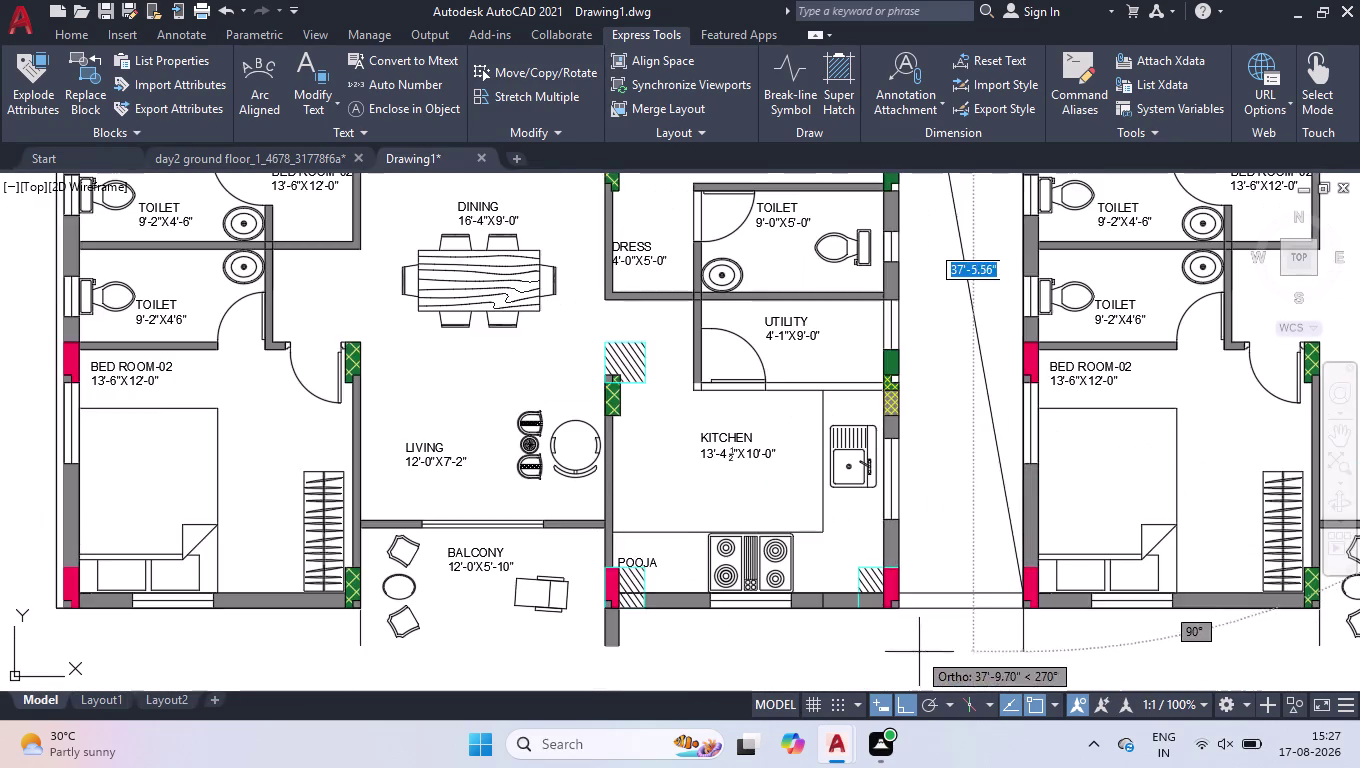
scroll(up, 3)
click(841, 428)
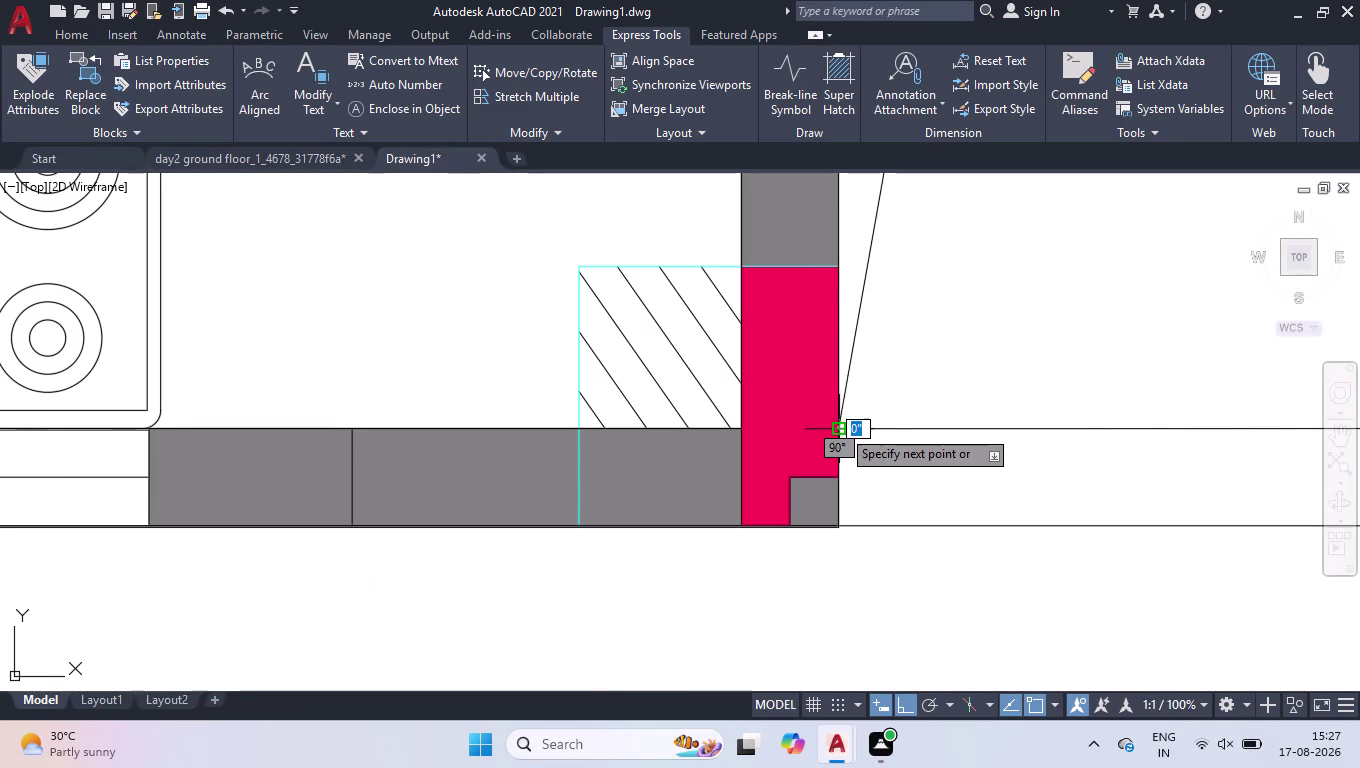
key(space)
scroll(down, 3)
scroll(down, 3)
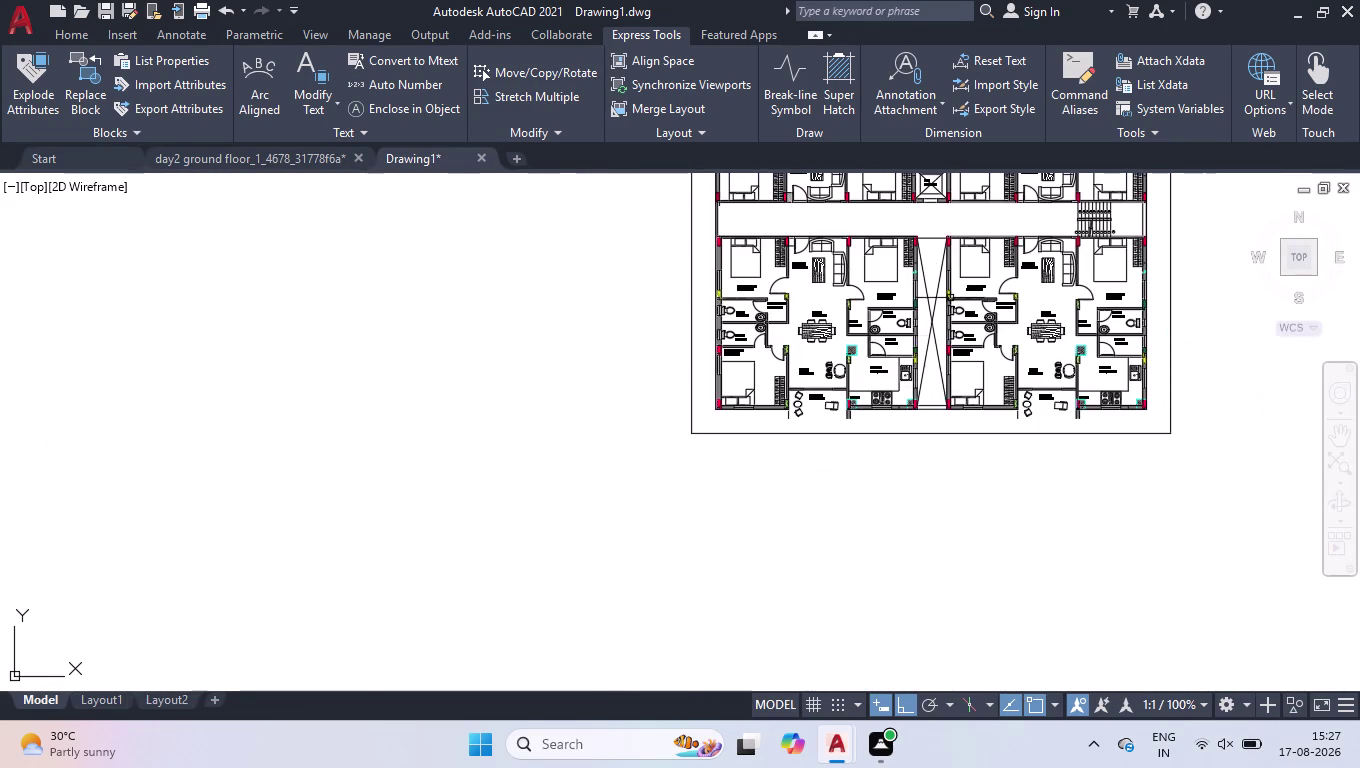
scroll(up, 3)
scroll(up, 3)
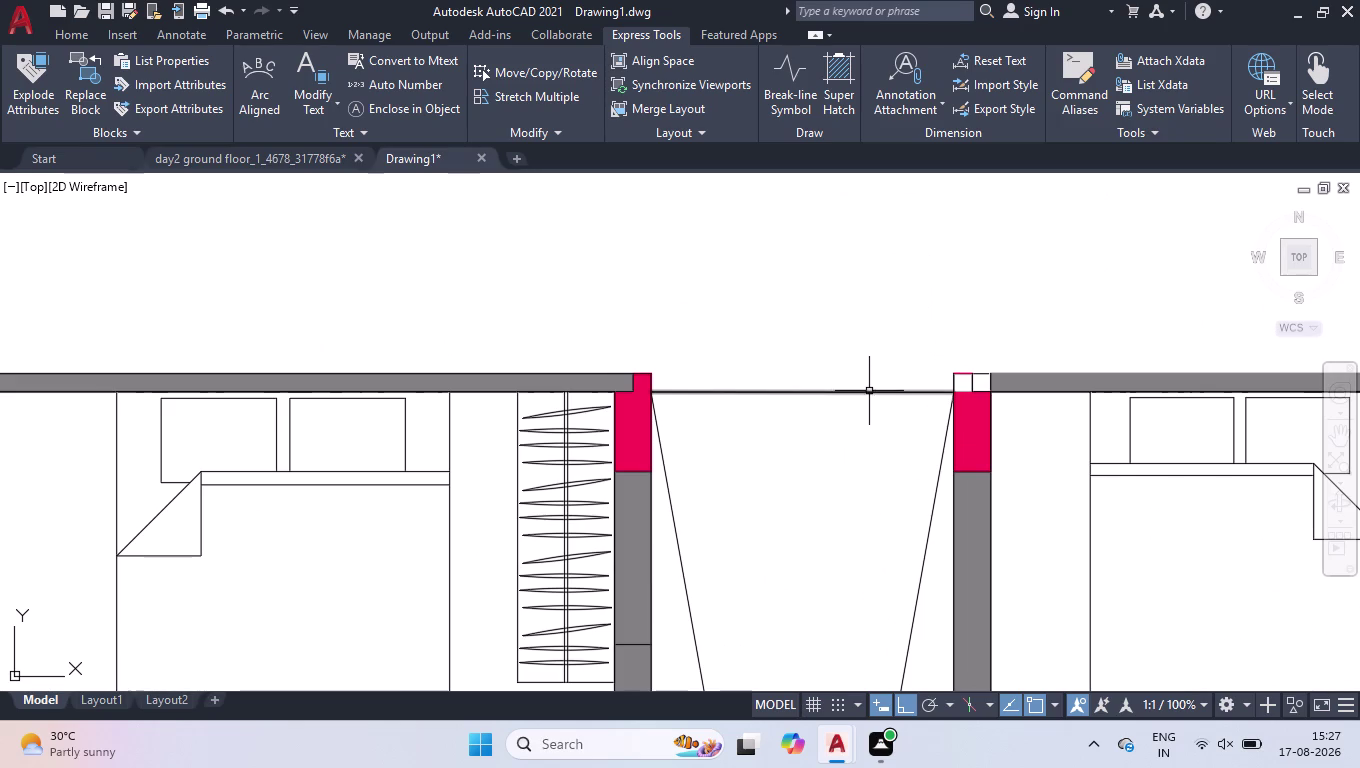
Draw a line across the top of the lower lift shaft between the jambs.
key(l)
key(Return)
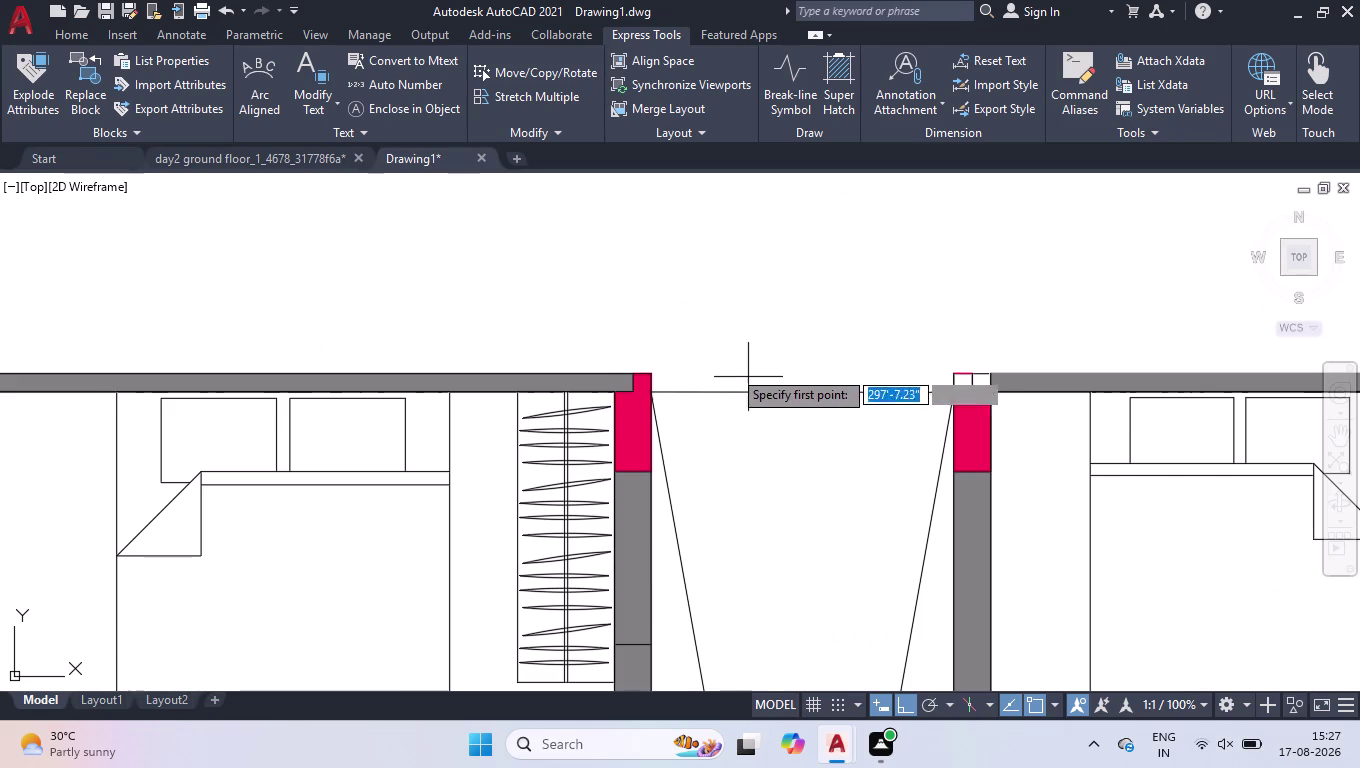
click(648, 373)
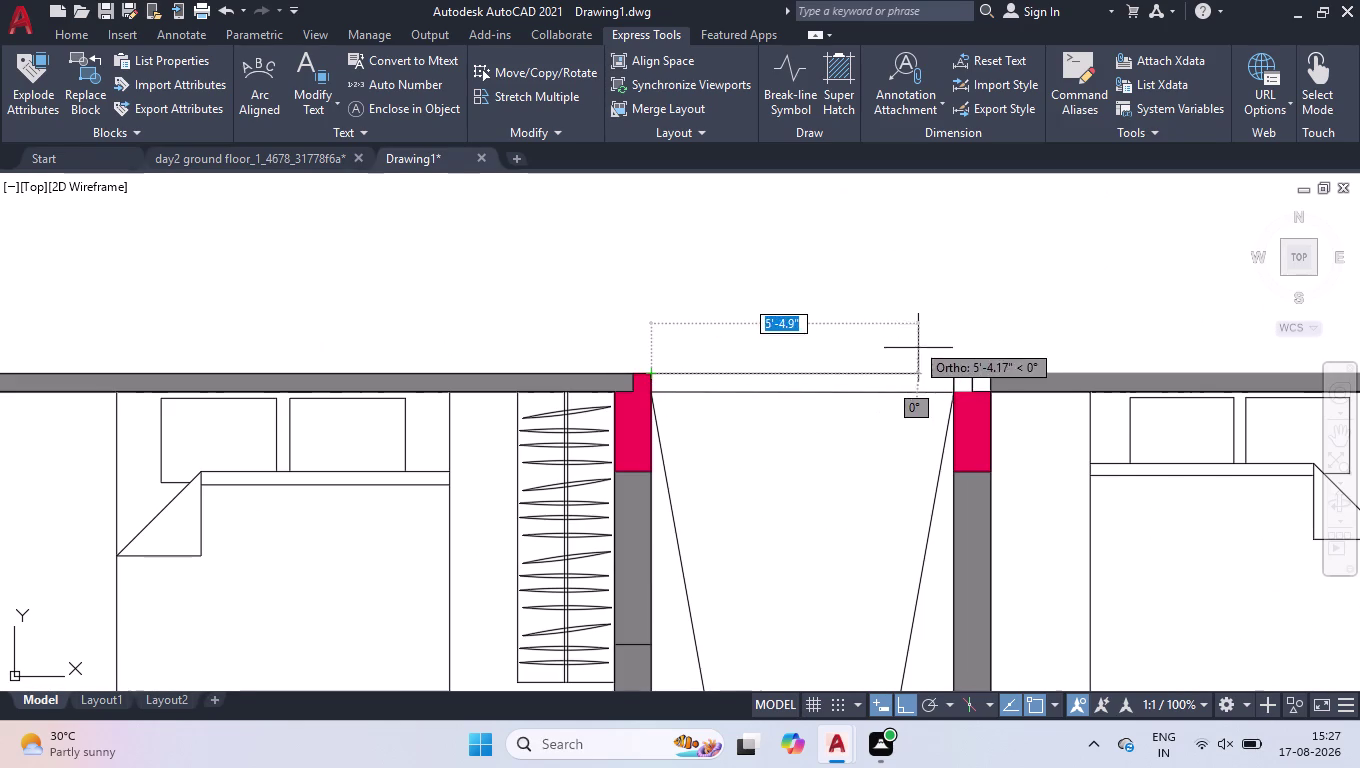
click(959, 375)
key(space)
Offset the top line 9" into the shaft, then delete that offset copy.
click(896, 391)
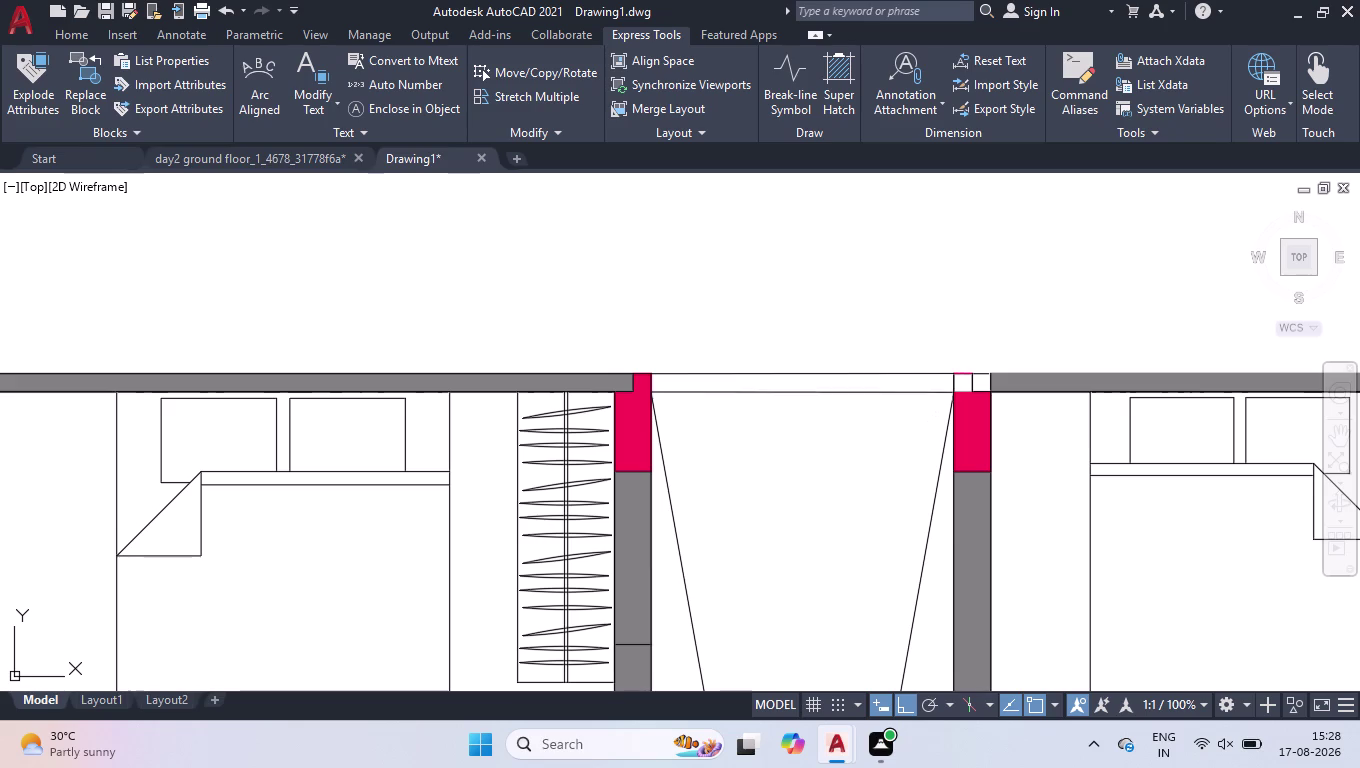
key(Delete)
text(OFF)
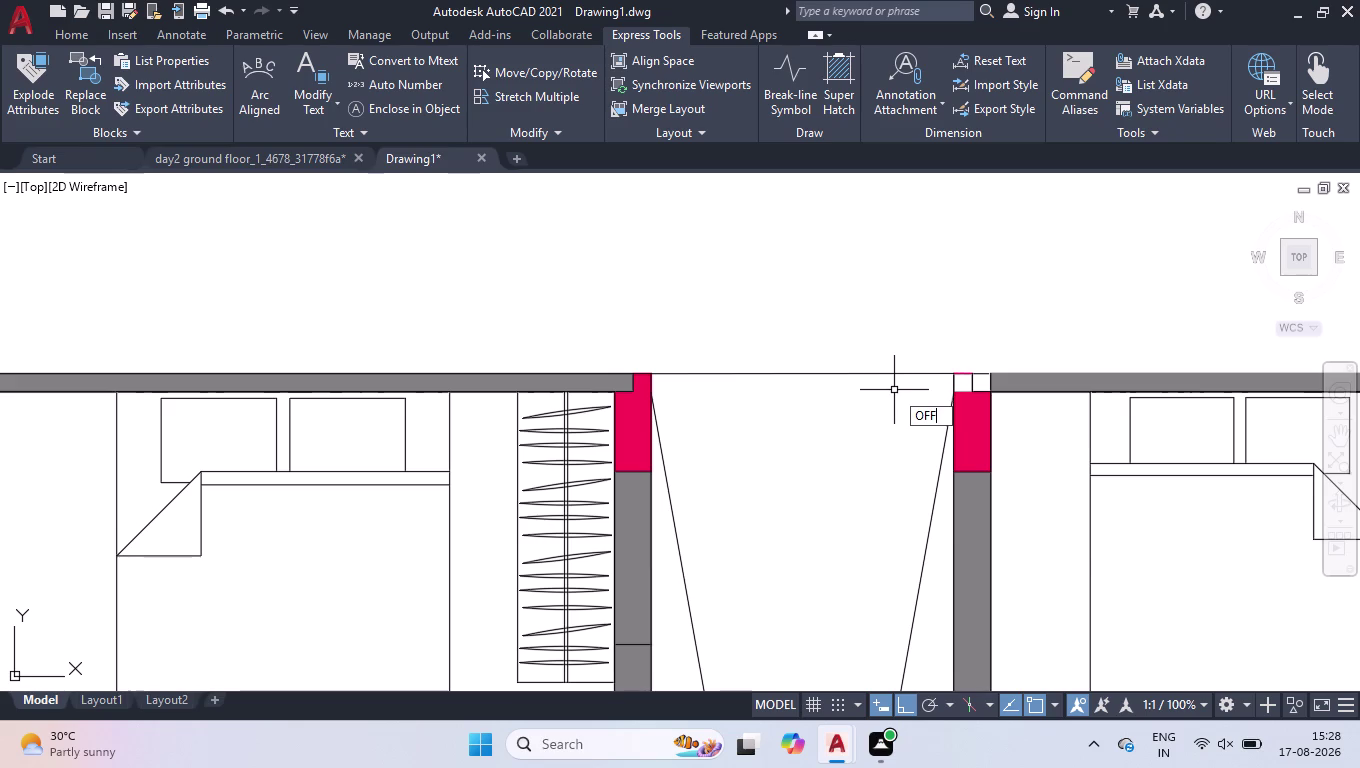
key(Return)
text(9")
key(Return)
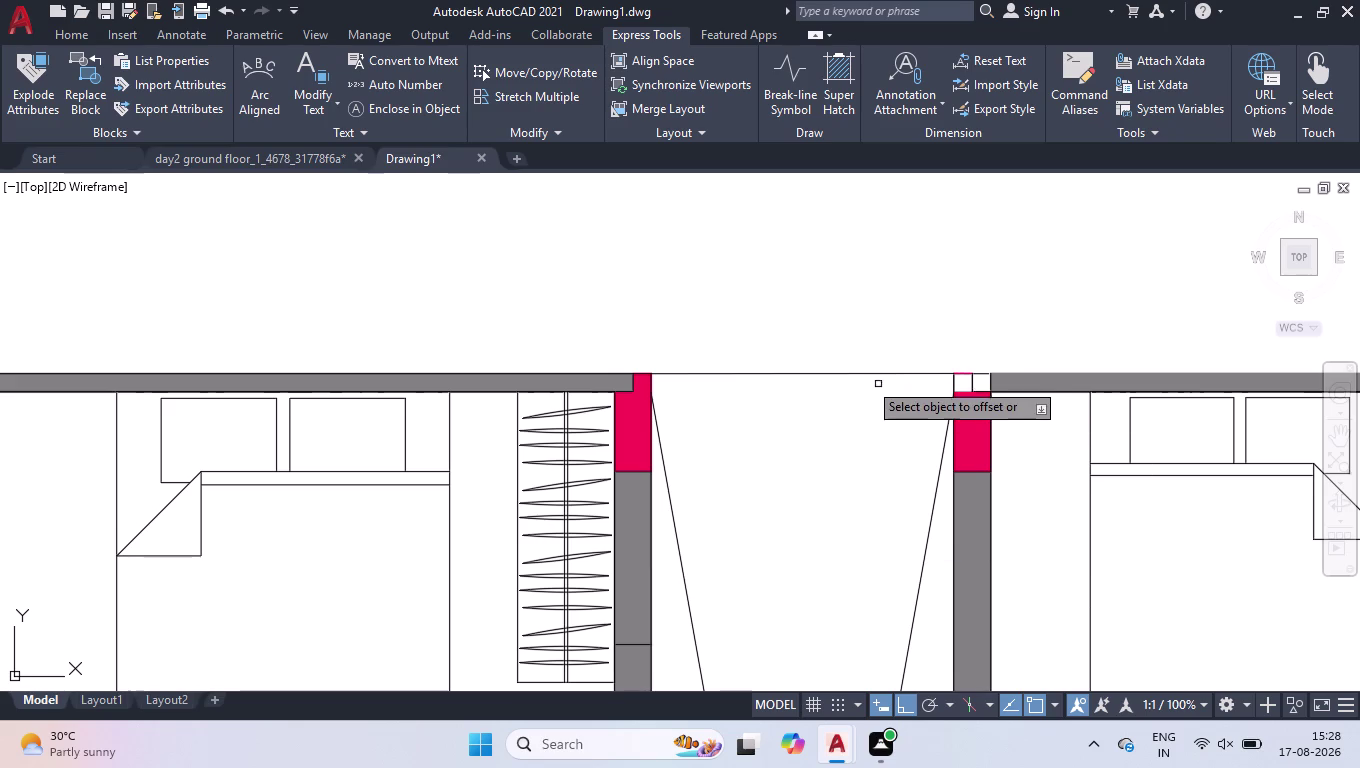
click(856, 374)
click(859, 429)
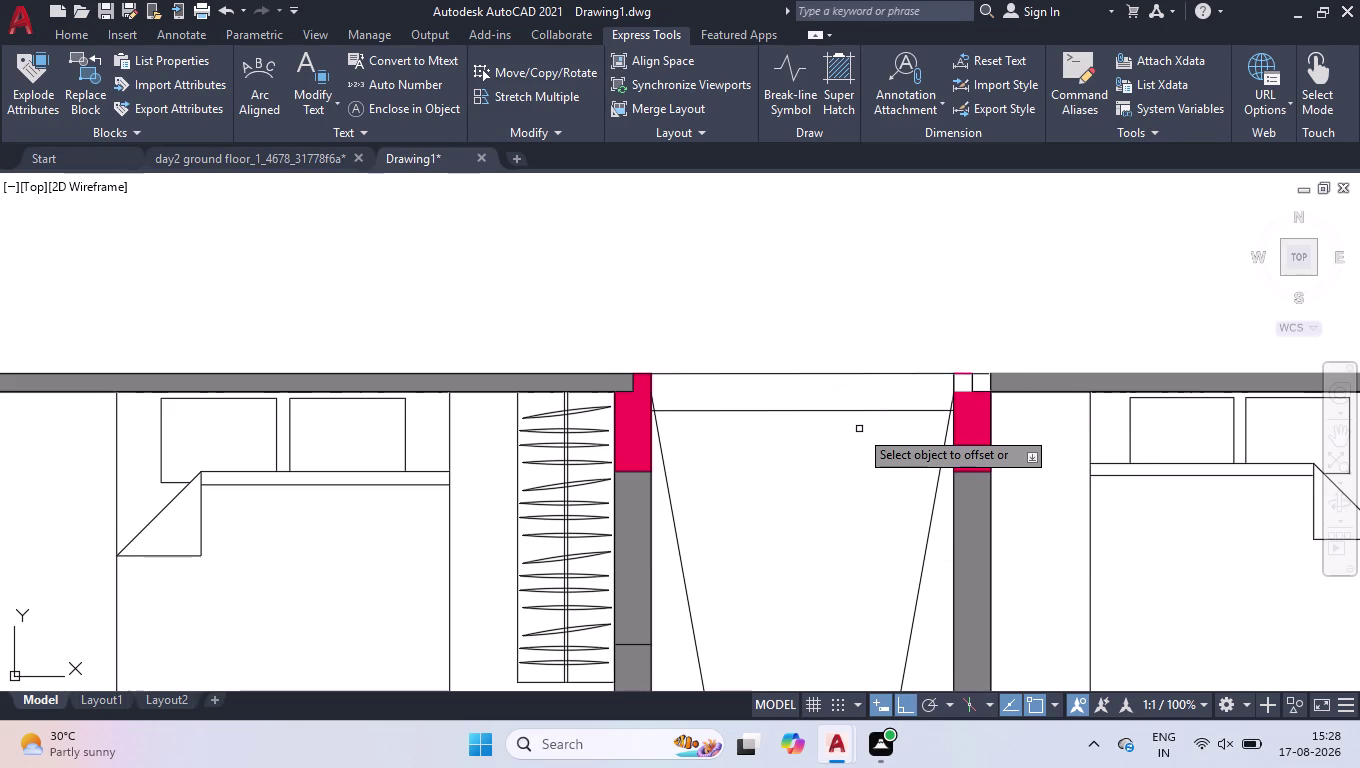
key(Return)
click(860, 410)
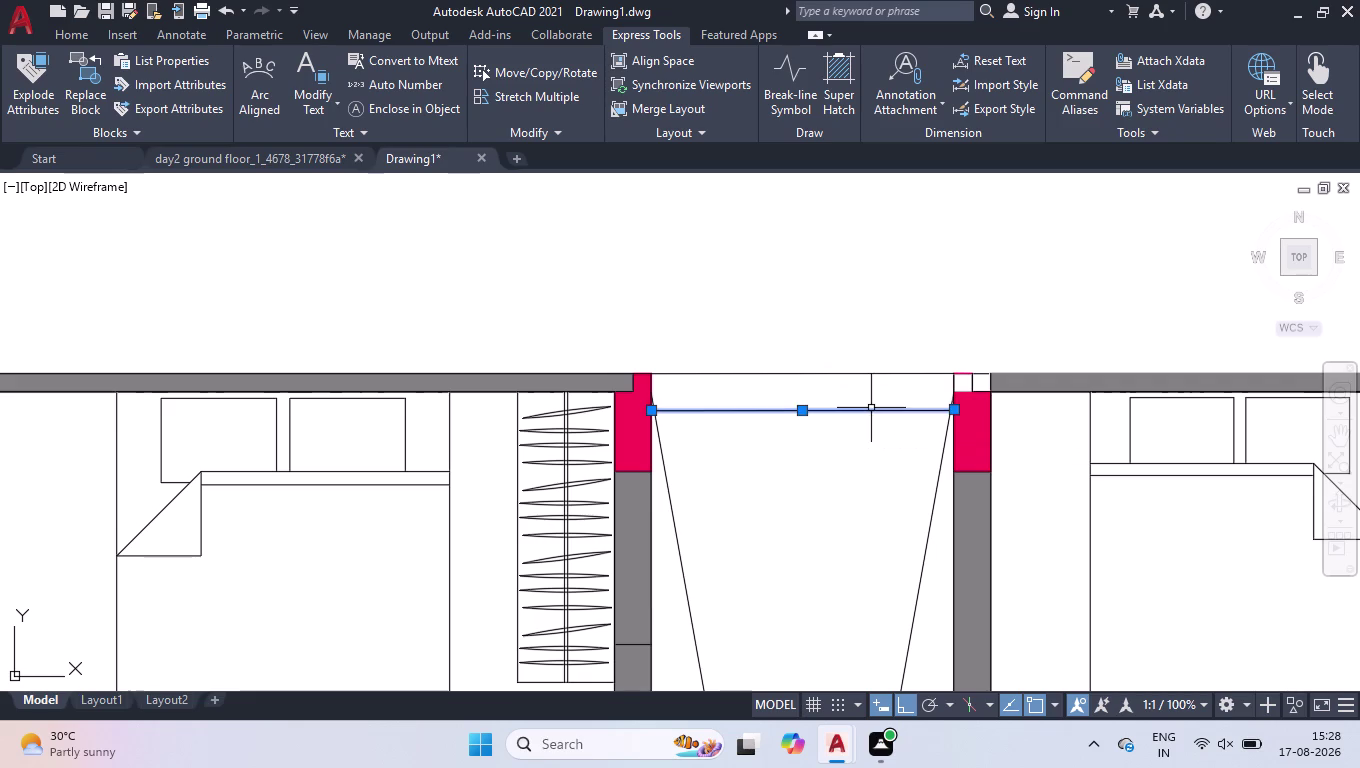
key(Delete)
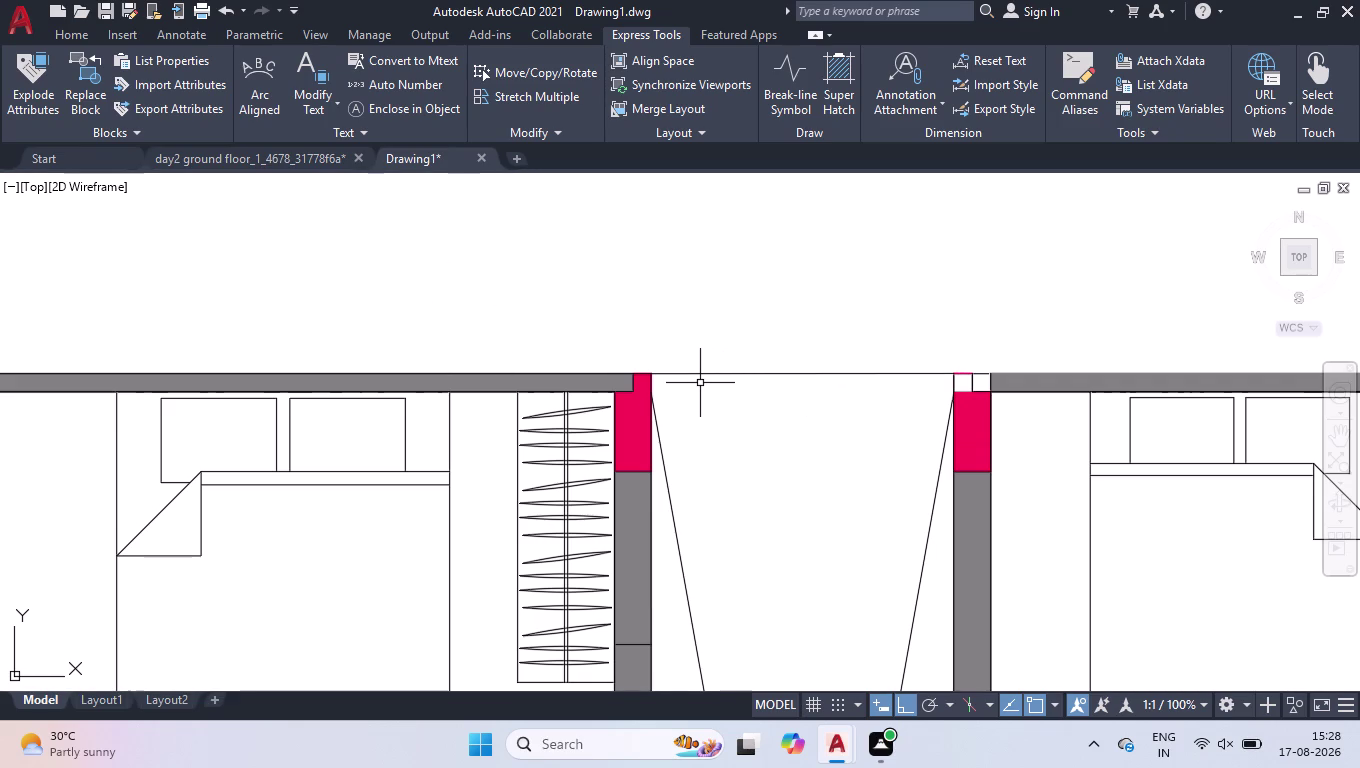
Offset the top shaft line 4.5" into the lift opening instead.
key(o)
text(FF)
key(Return)
text(4.)
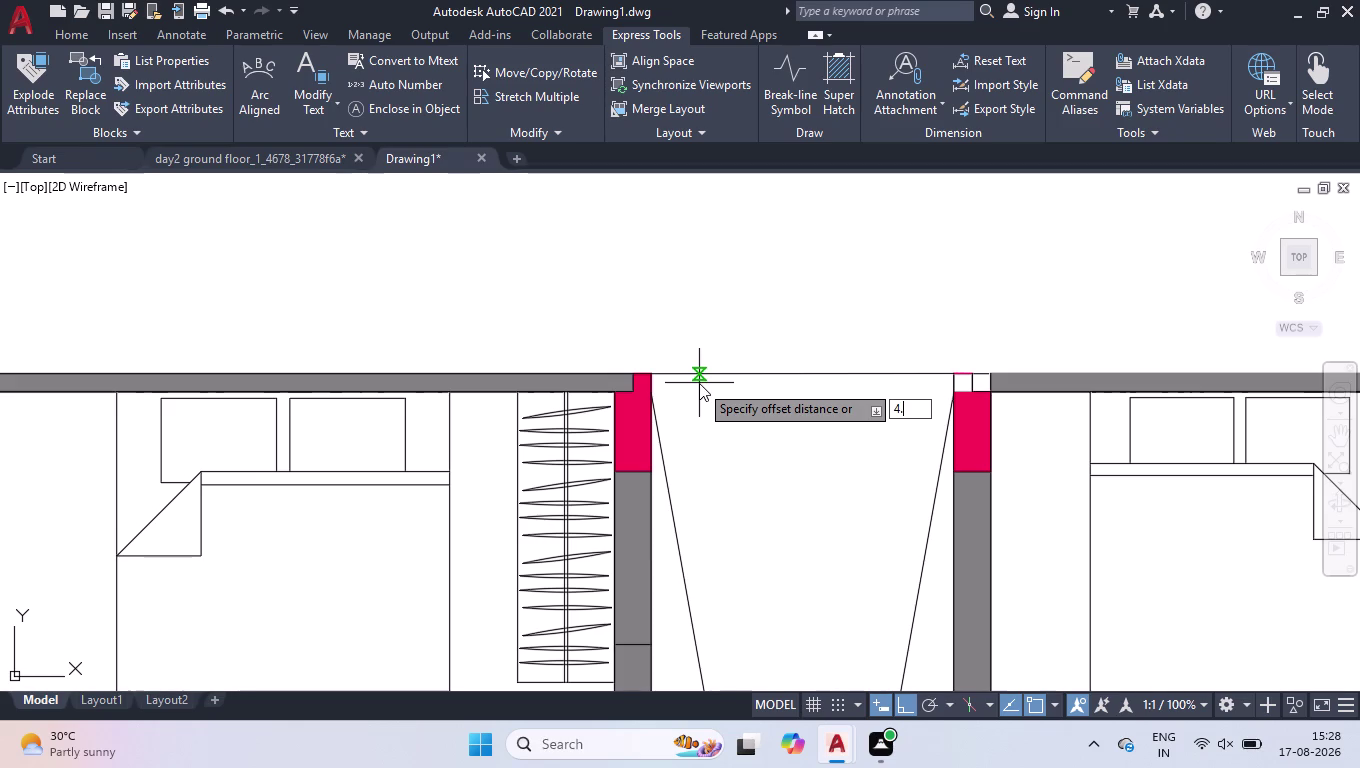
text(6)
key(BackSpace)
key(5)
key(shift+quotedbl)
key(Return)
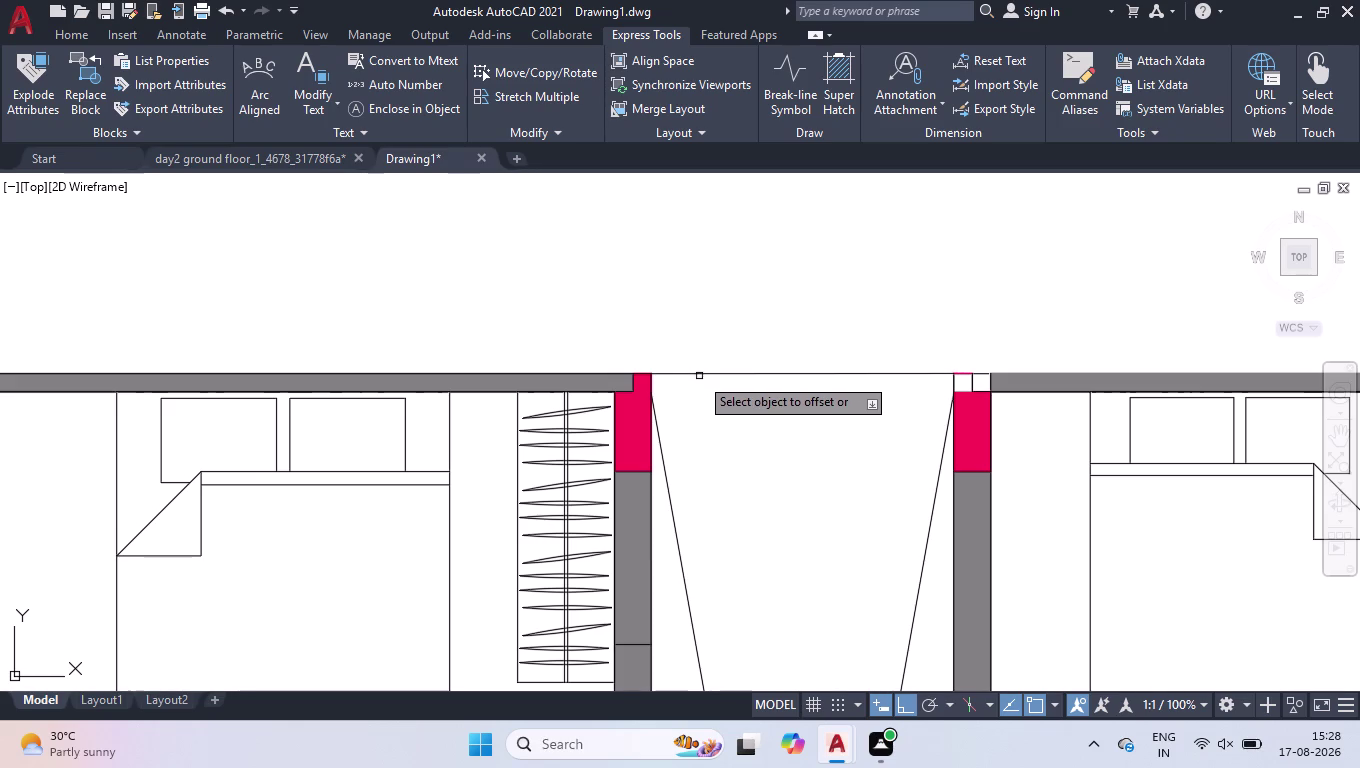
click(699, 376)
click(712, 418)
key(Return)
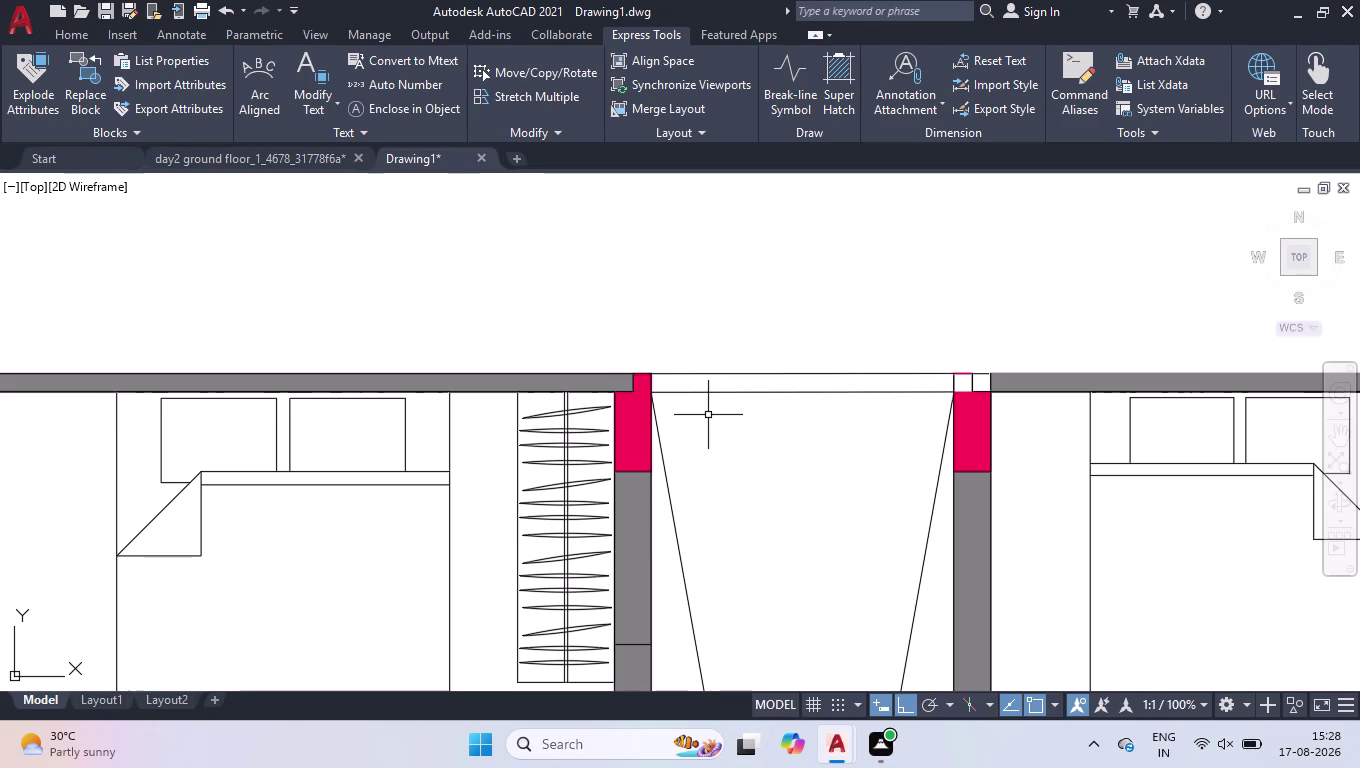
scroll(up, 3)
scroll(up, 3)
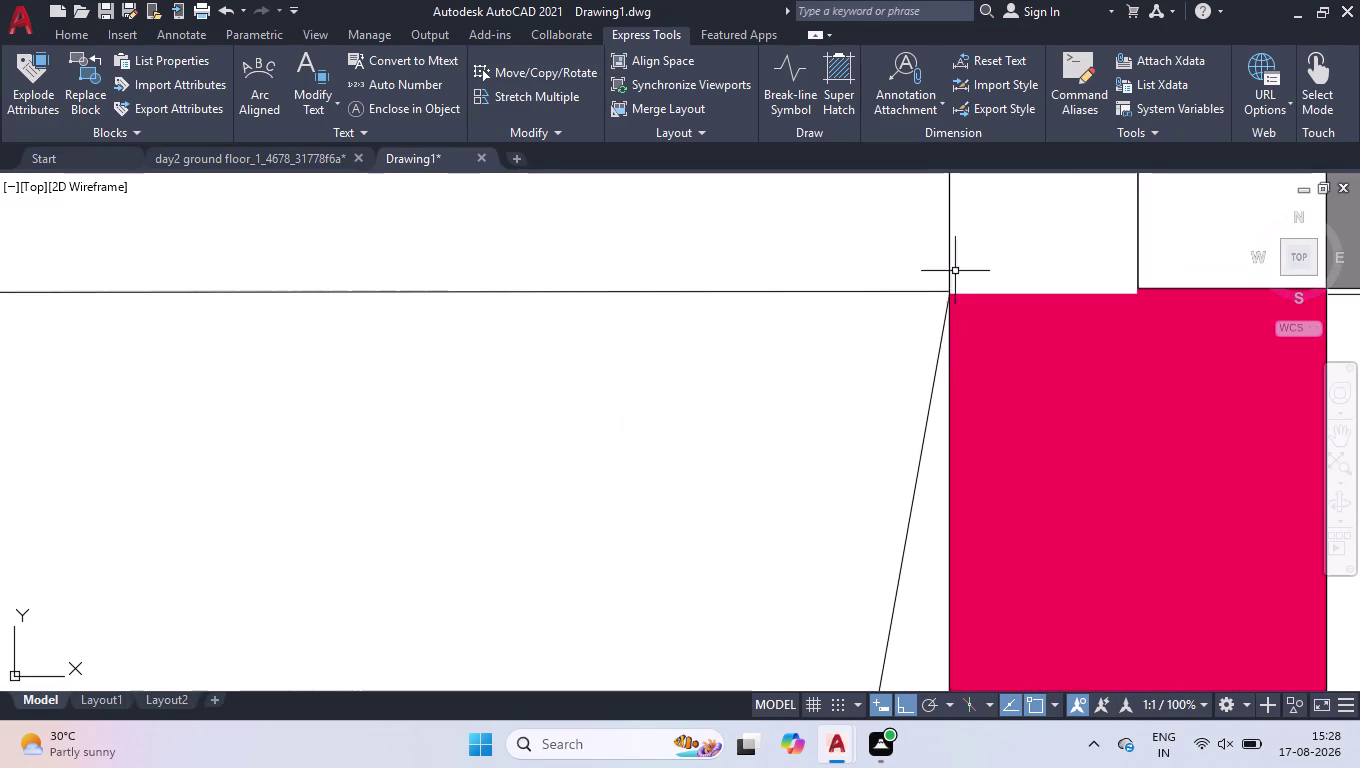
Snap the first diagonal line's top end onto the shaft corner.
scroll(up, 3)
scroll(up, 3)
scroll(down, 3)
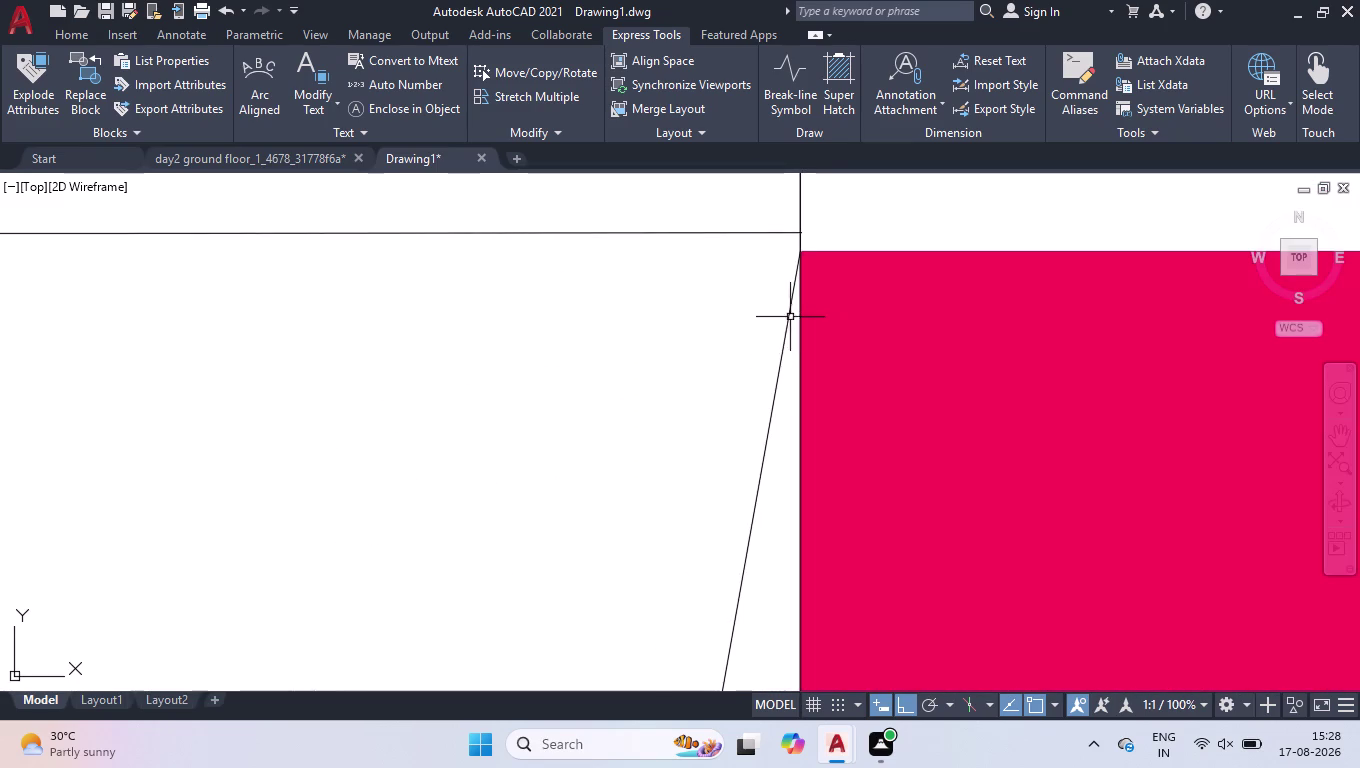
click(785, 316)
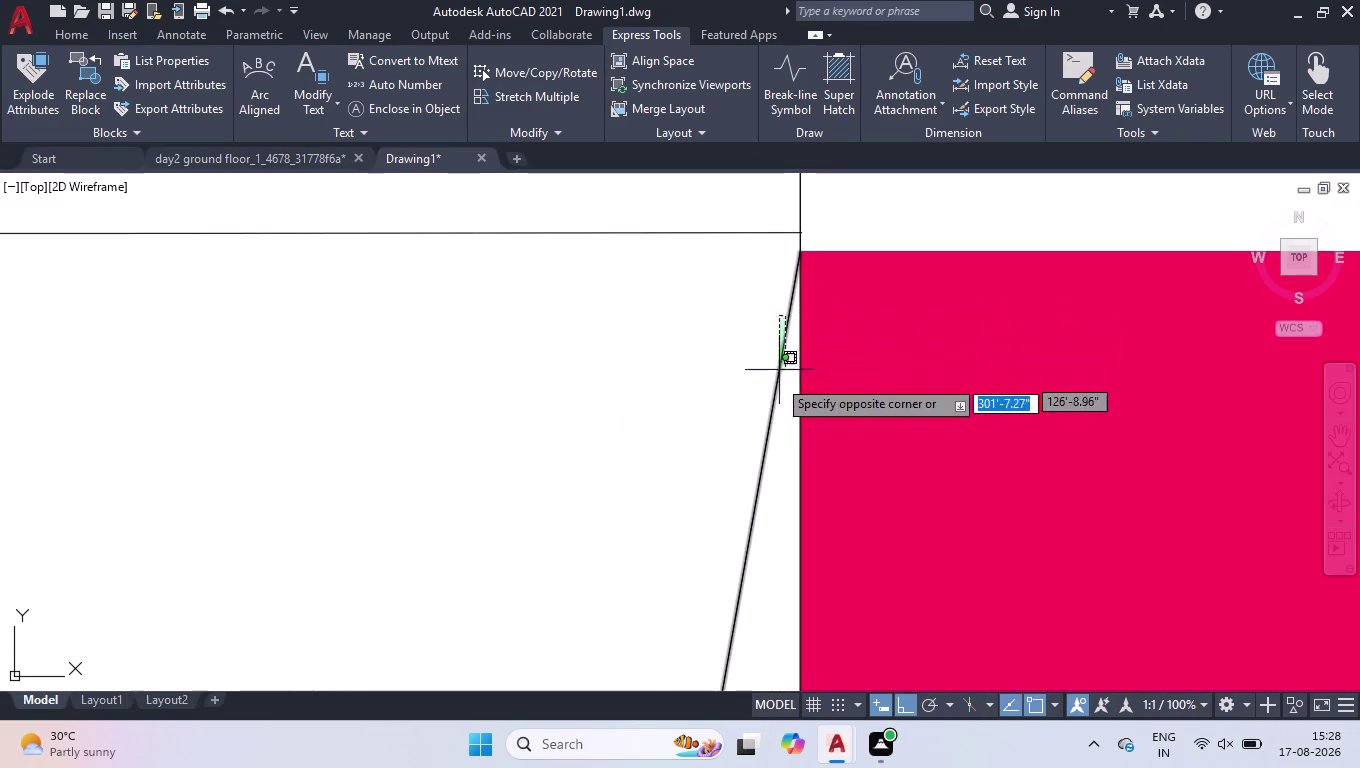
click(766, 396)
scroll(up, 3)
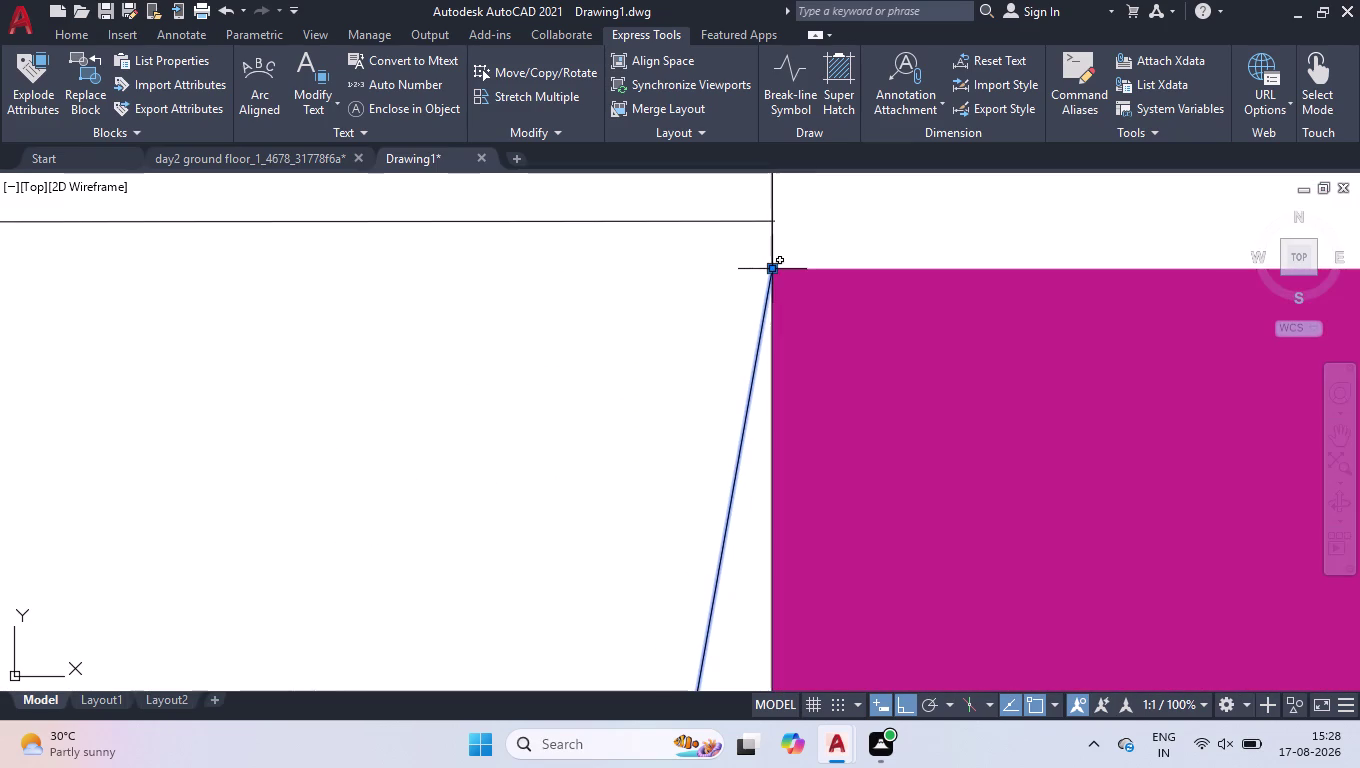
click(776, 268)
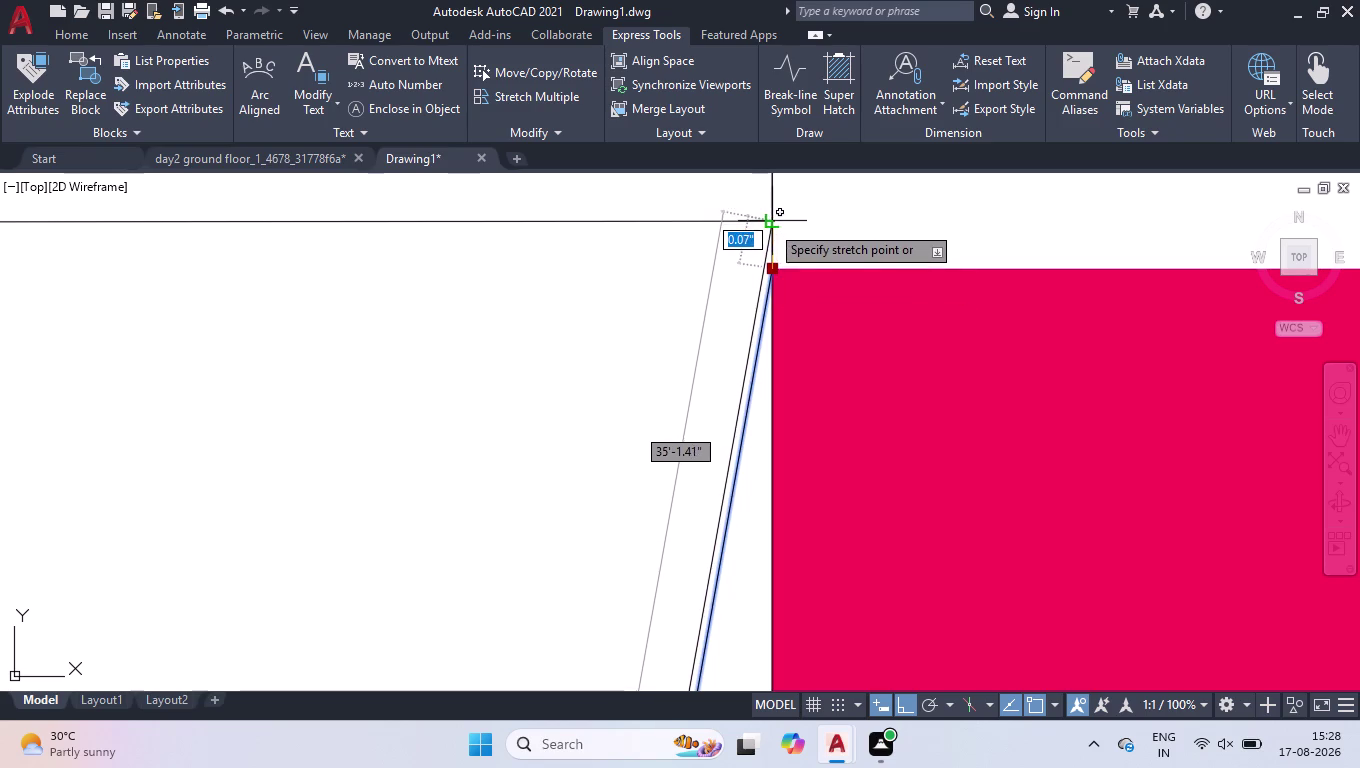
click(770, 224)
scroll(down, 3)
scroll(down, 3)
scroll(down, 3)
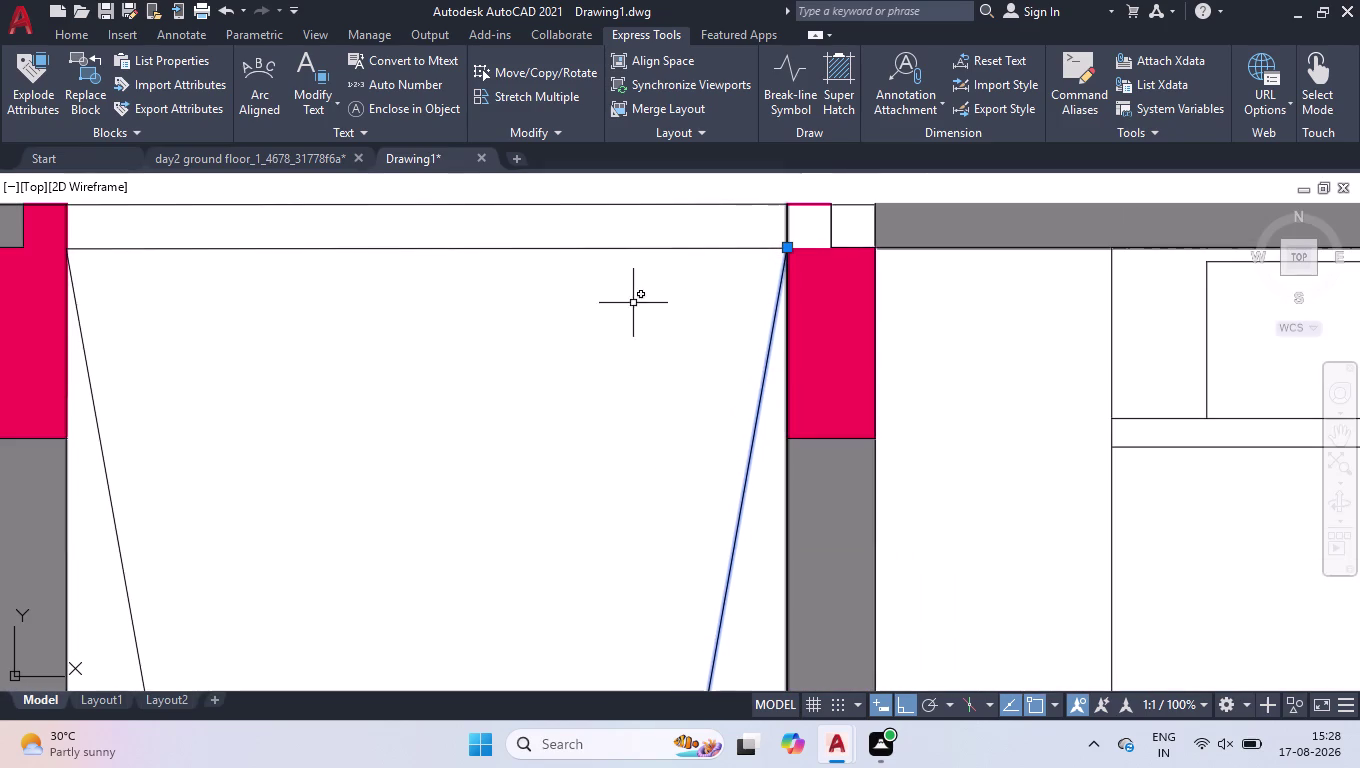
scroll(up, 3)
scroll(down, 3)
scroll(up, 3)
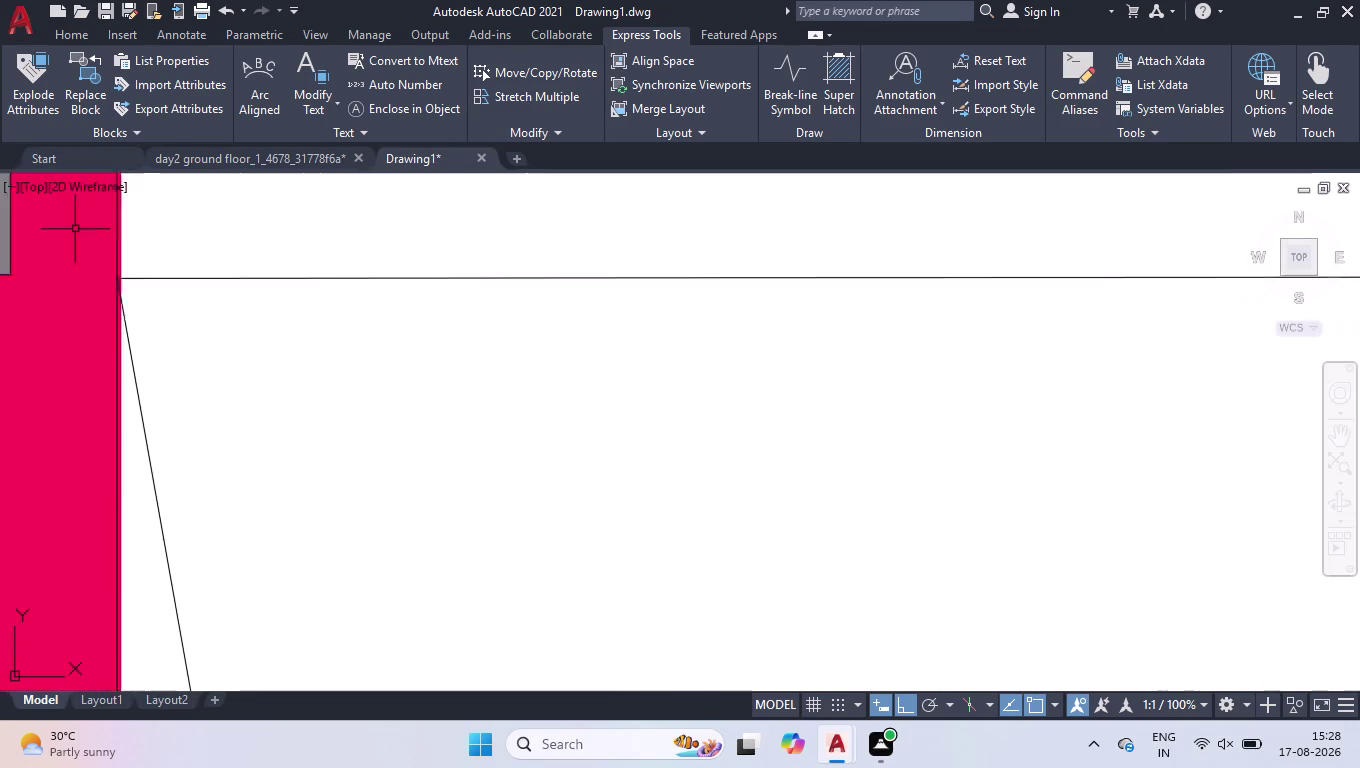
scroll(up, 3)
Snap the other diagonal line's top end onto its shaft corner.
click(182, 320)
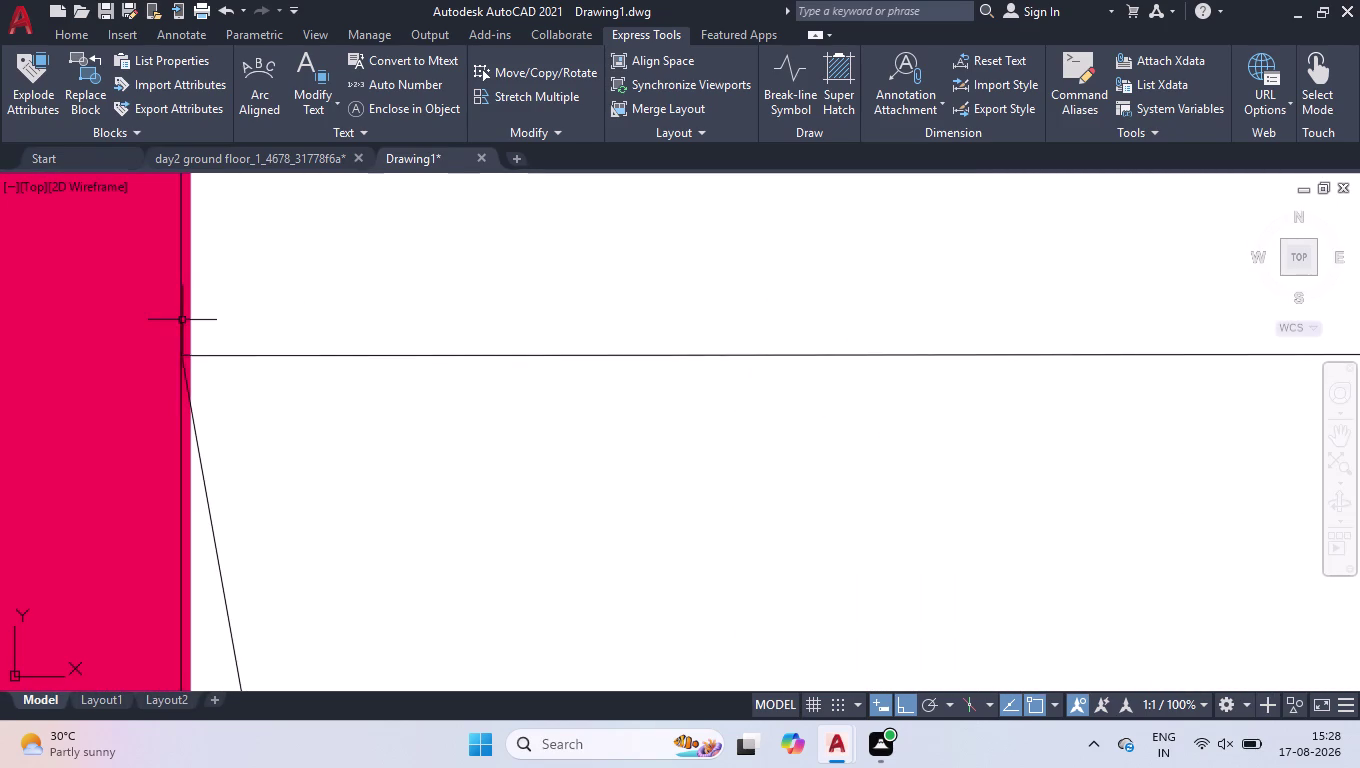
scroll(down, 3)
scroll(up, 3)
scroll(up, 3)
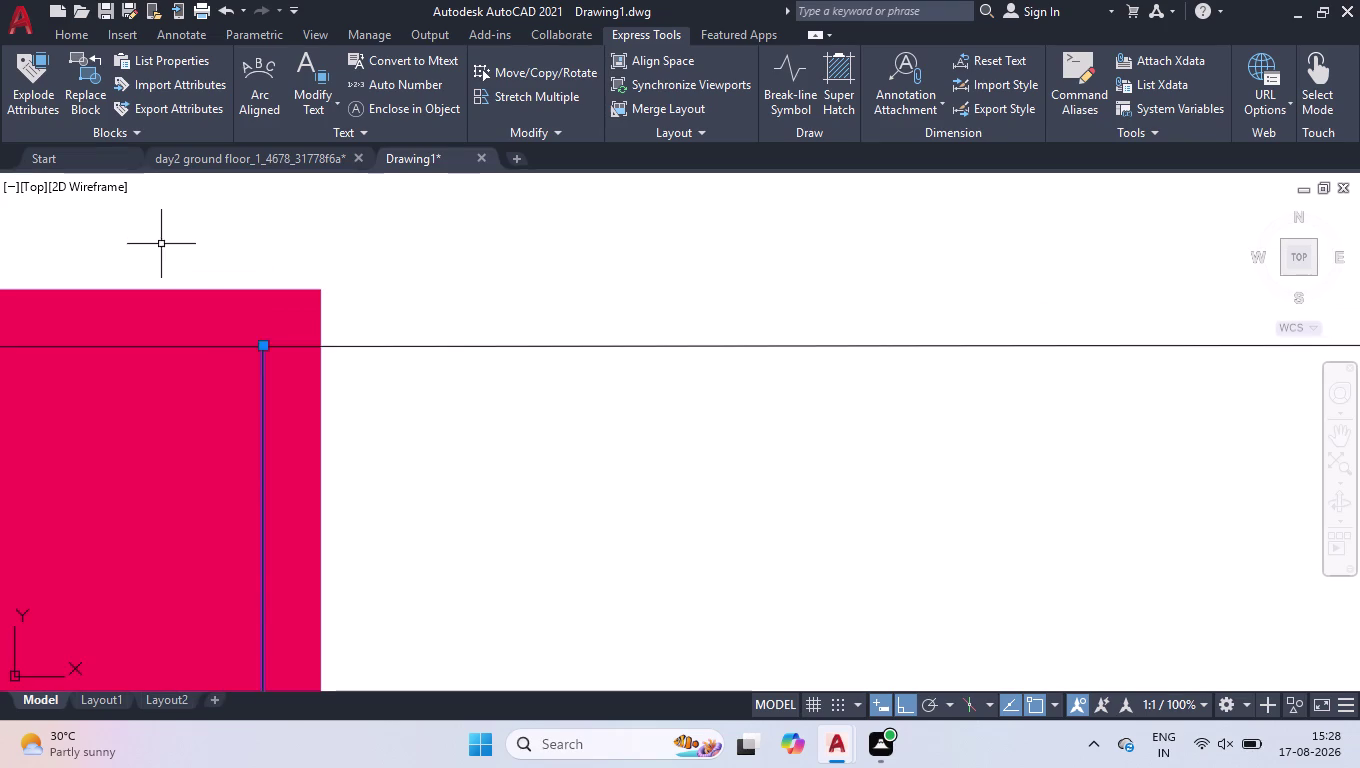
click(262, 348)
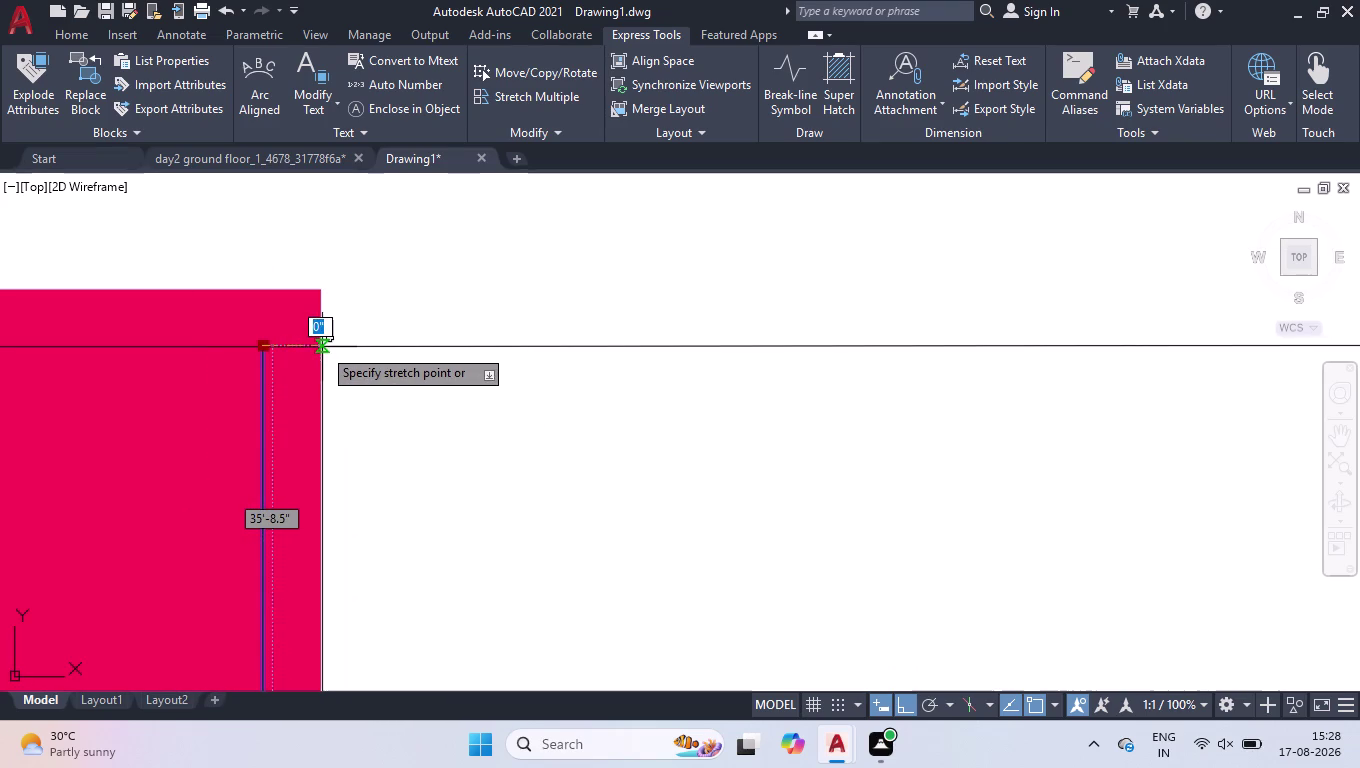
click(320, 347)
scroll(down, 3)
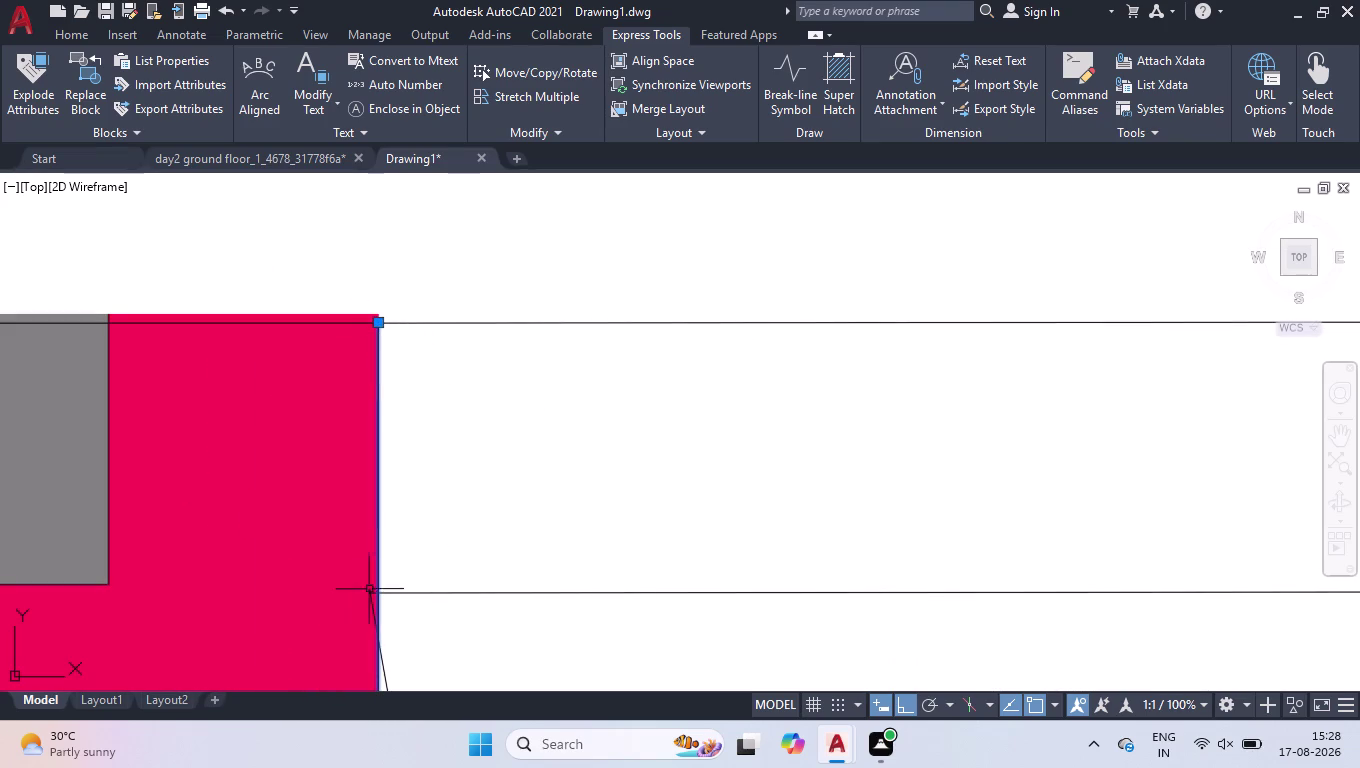
scroll(up, 3)
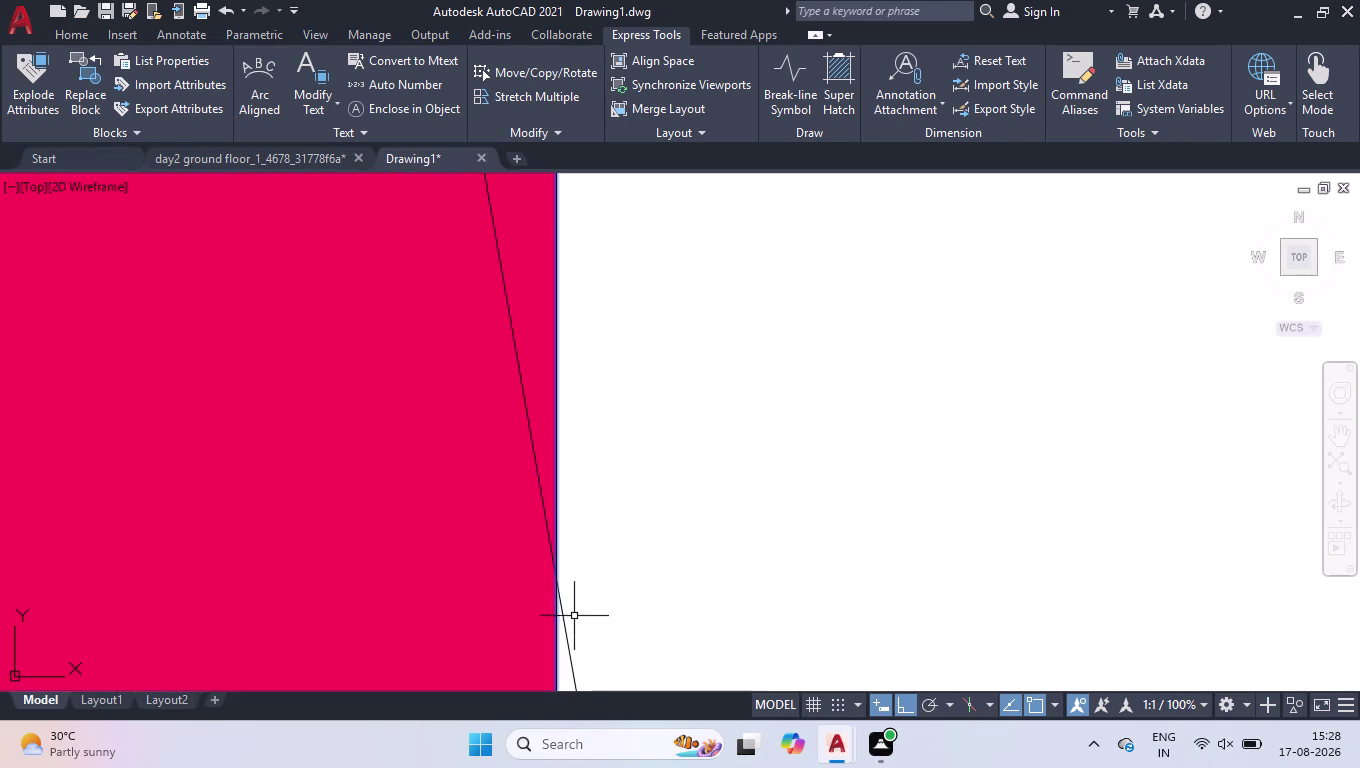
Move the remaining diagonal end grip onto the corner.
click(565, 624)
scroll(down, 3)
scroll(up, 3)
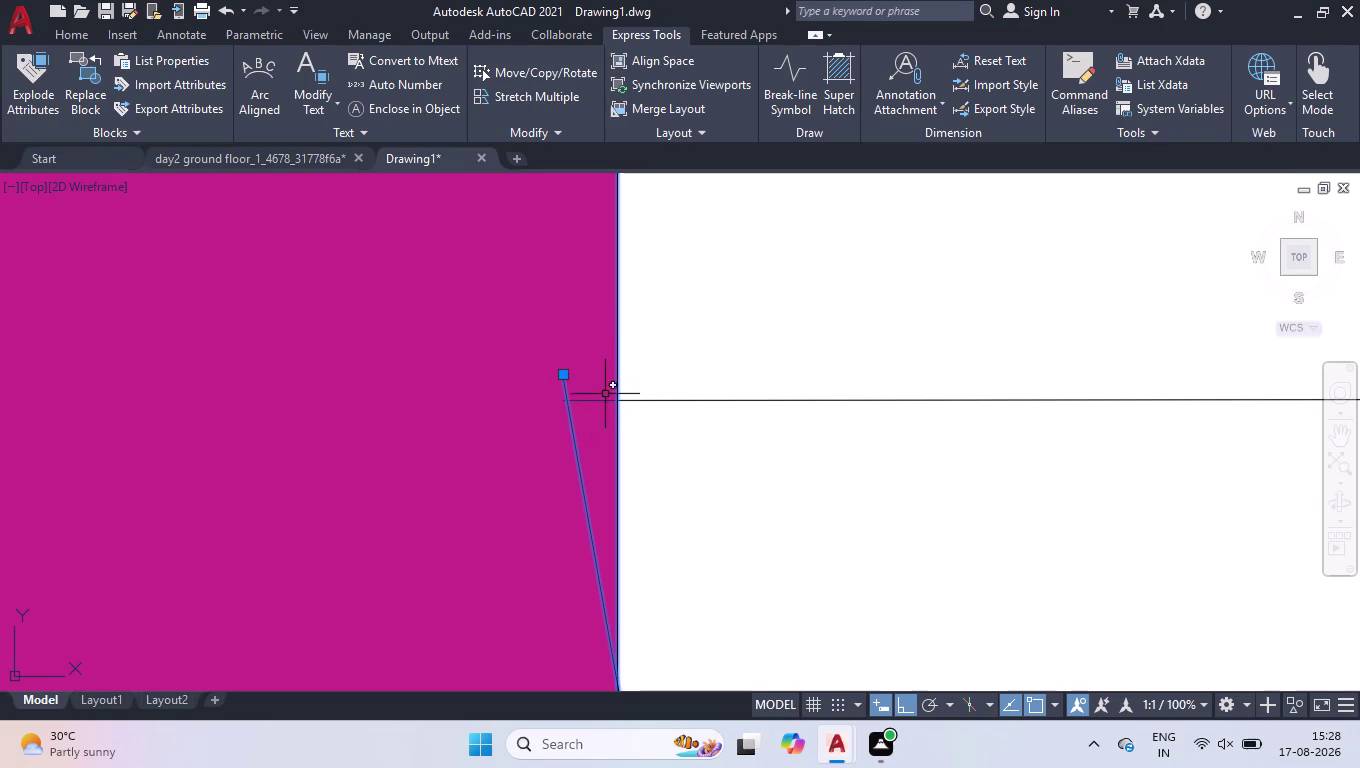
click(562, 373)
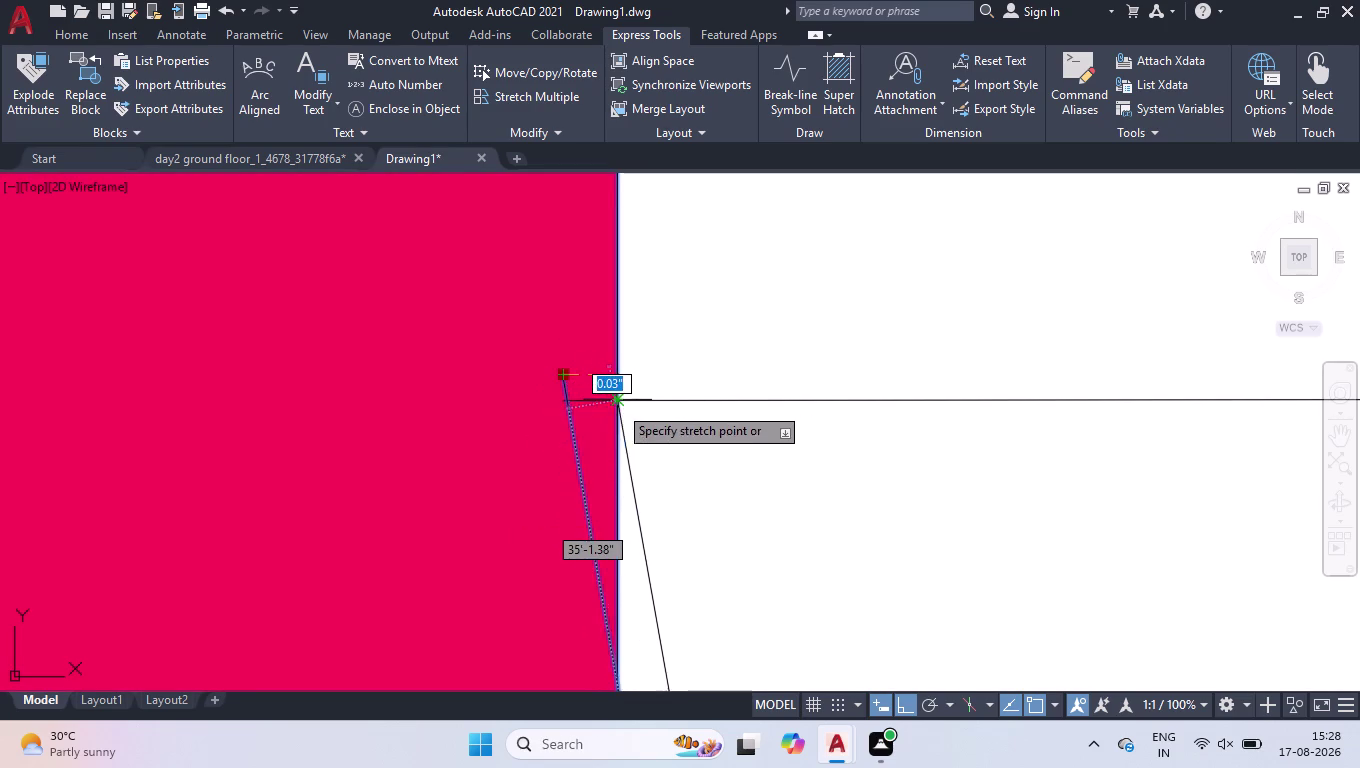
click(611, 403)
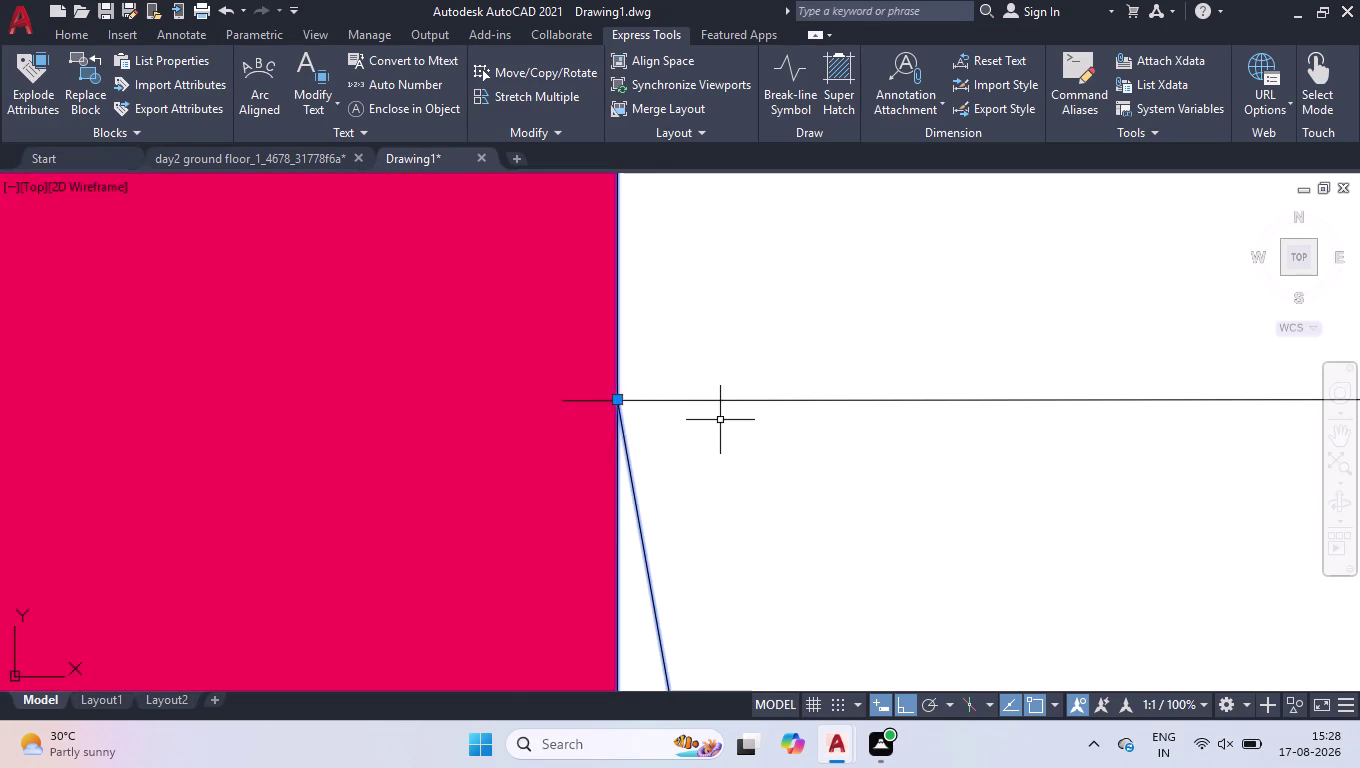
scroll(down, 3)
scroll(down, 3)
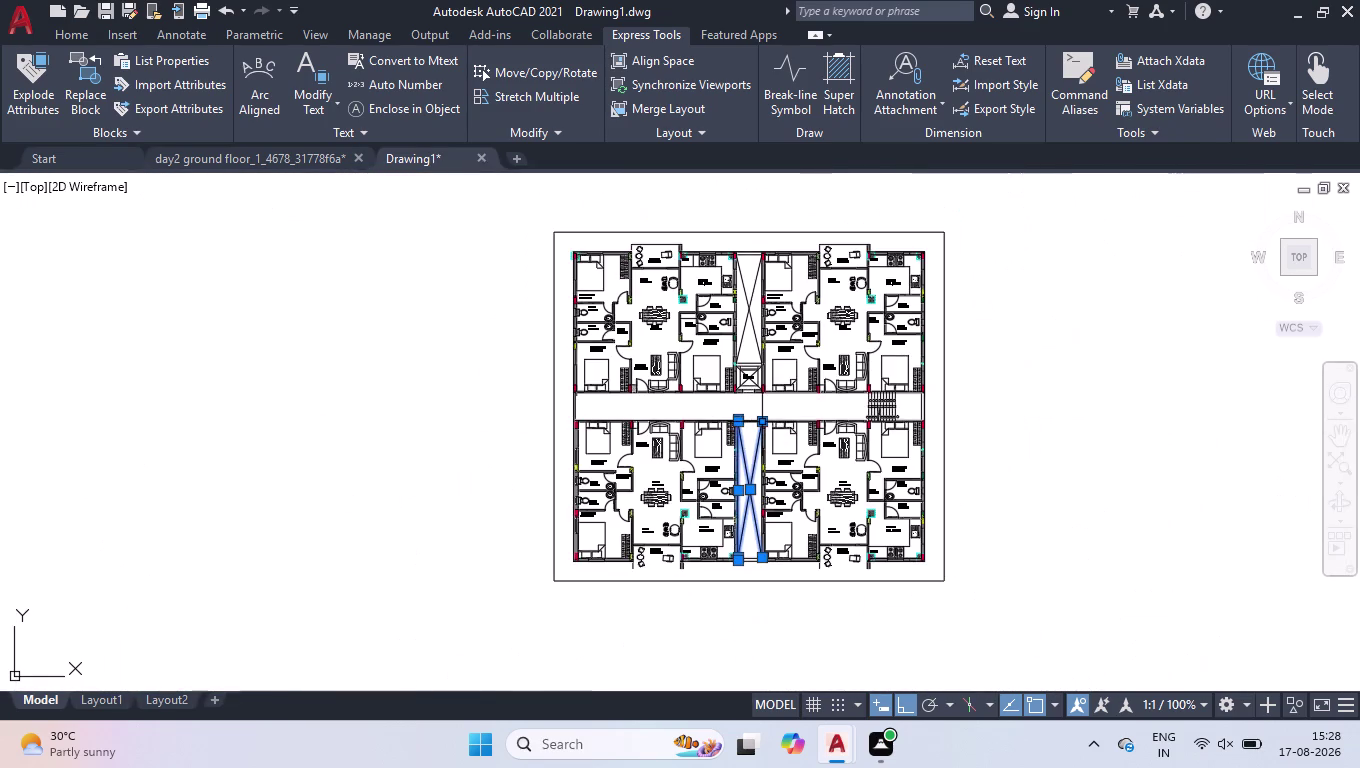
click(789, 401)
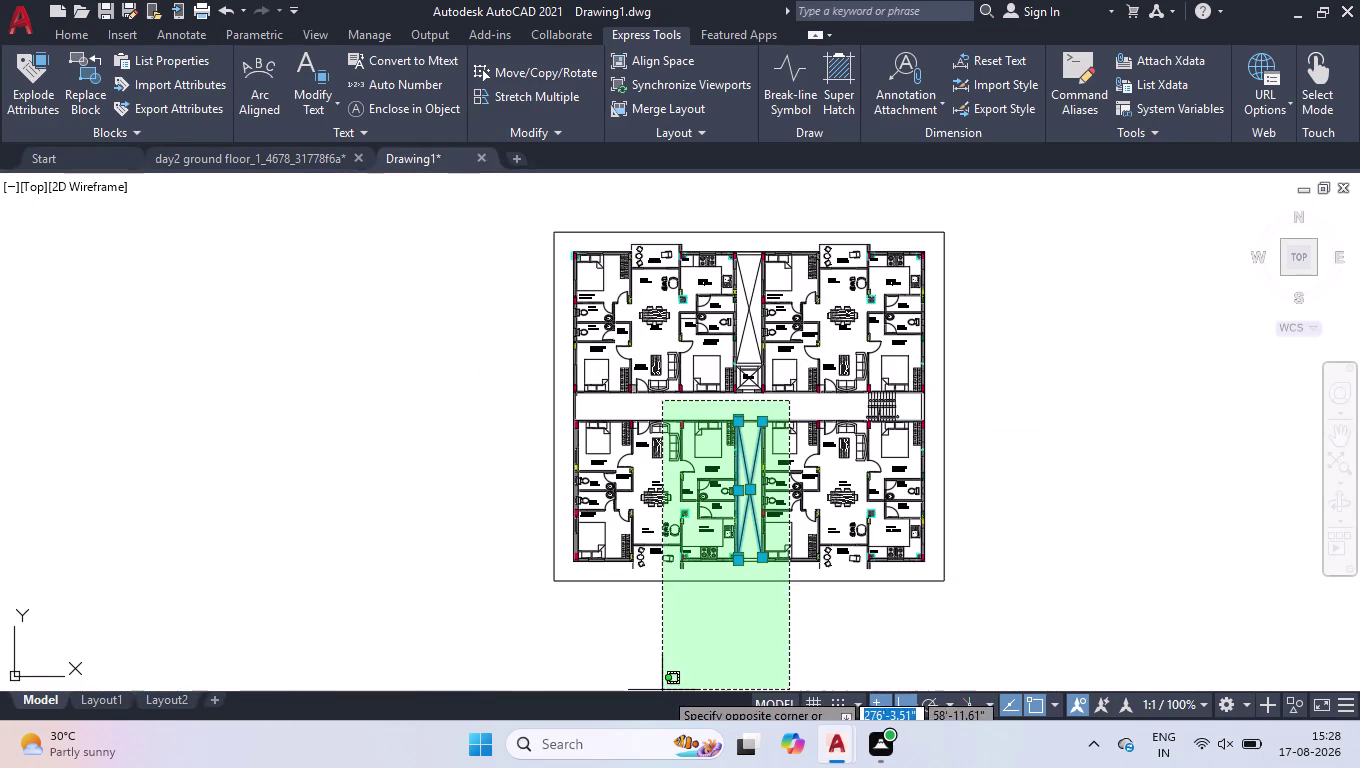
click(670, 681)
scroll(up, 3)
scroll(up, 3)
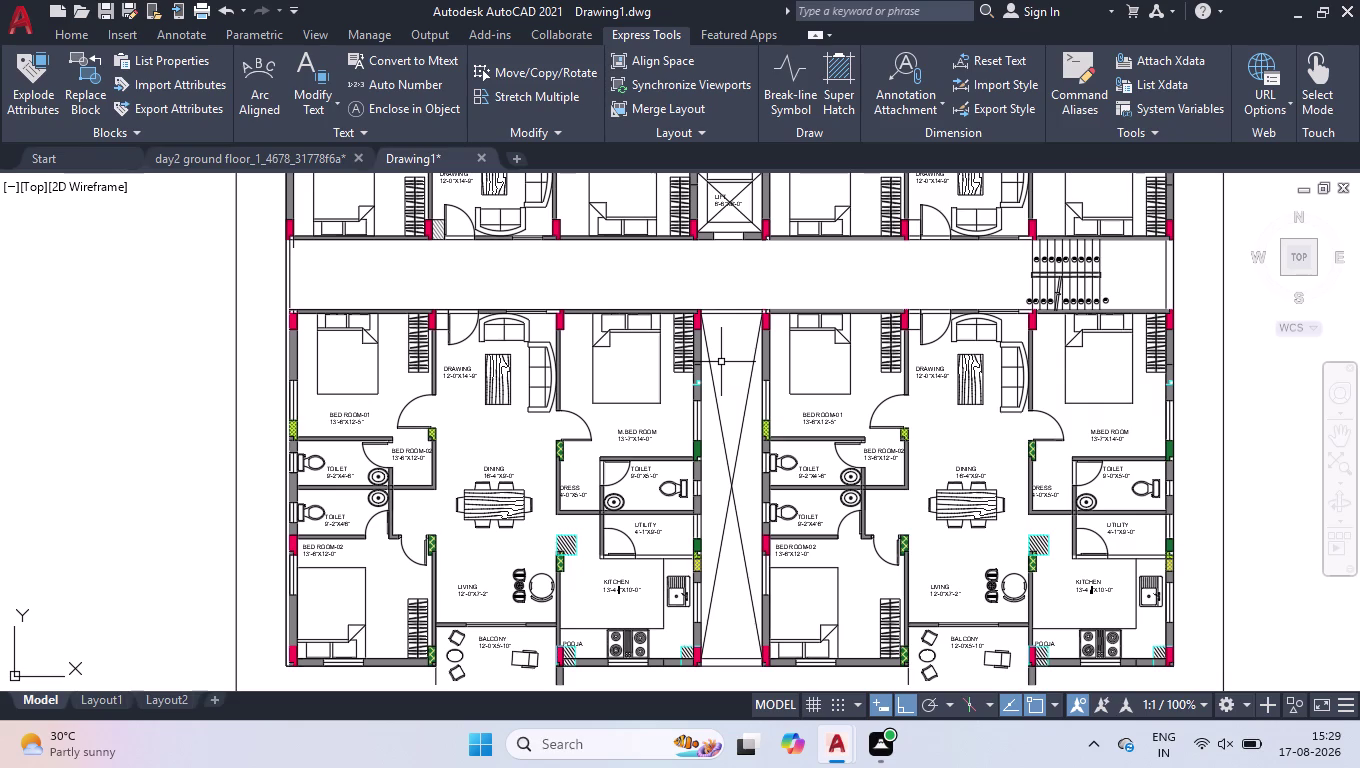
scroll(down, 3)
Start a jamb line beside the kitchen wall with a 1' first segment.
scroll(up, 3)
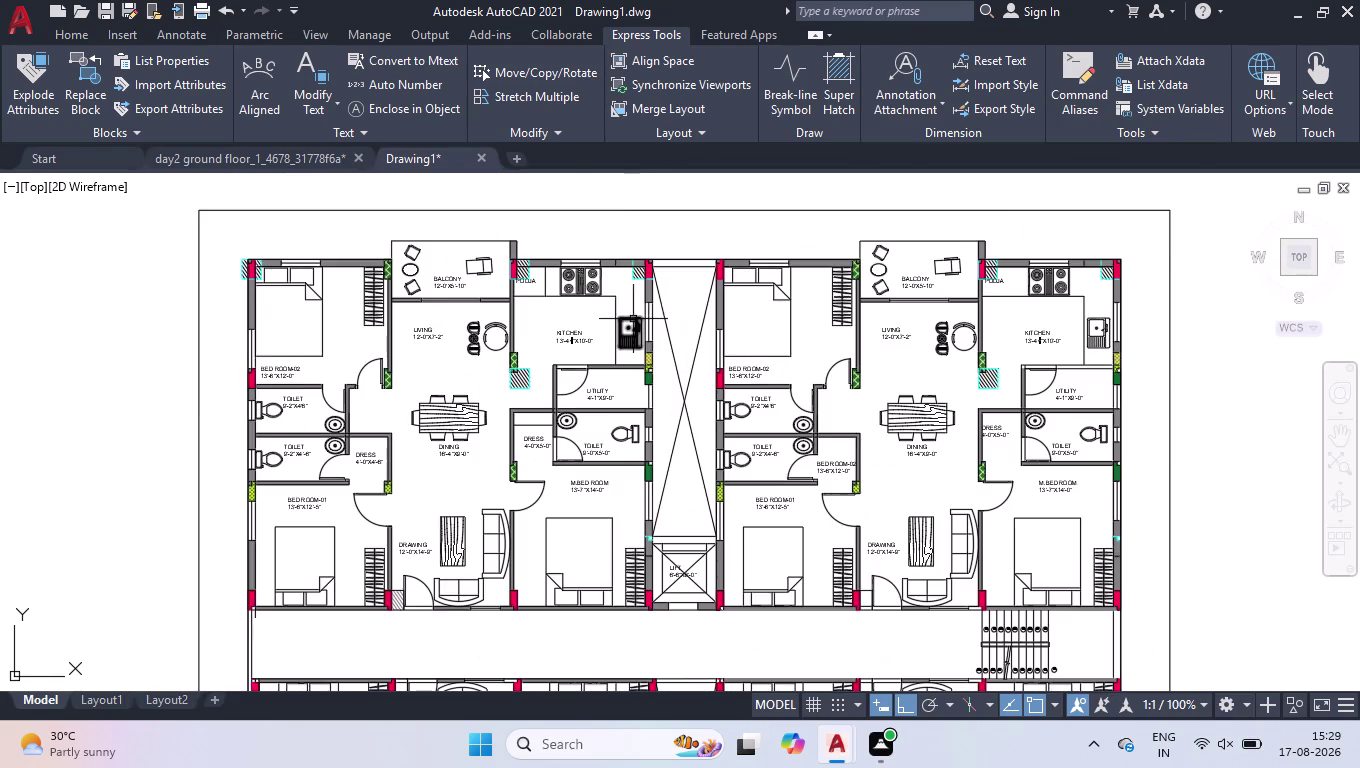
scroll(up, 3)
scroll(down, 3)
scroll(up, 3)
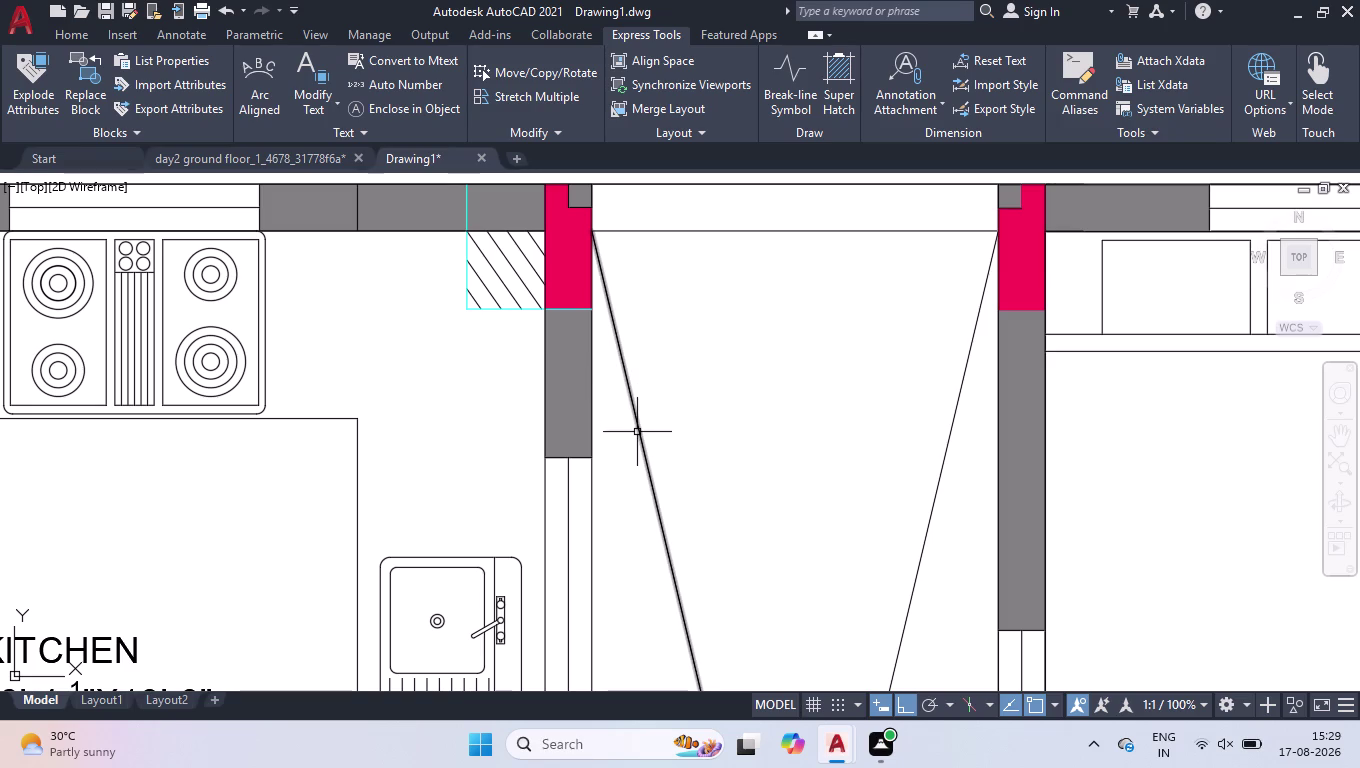
key(l)
key(Return)
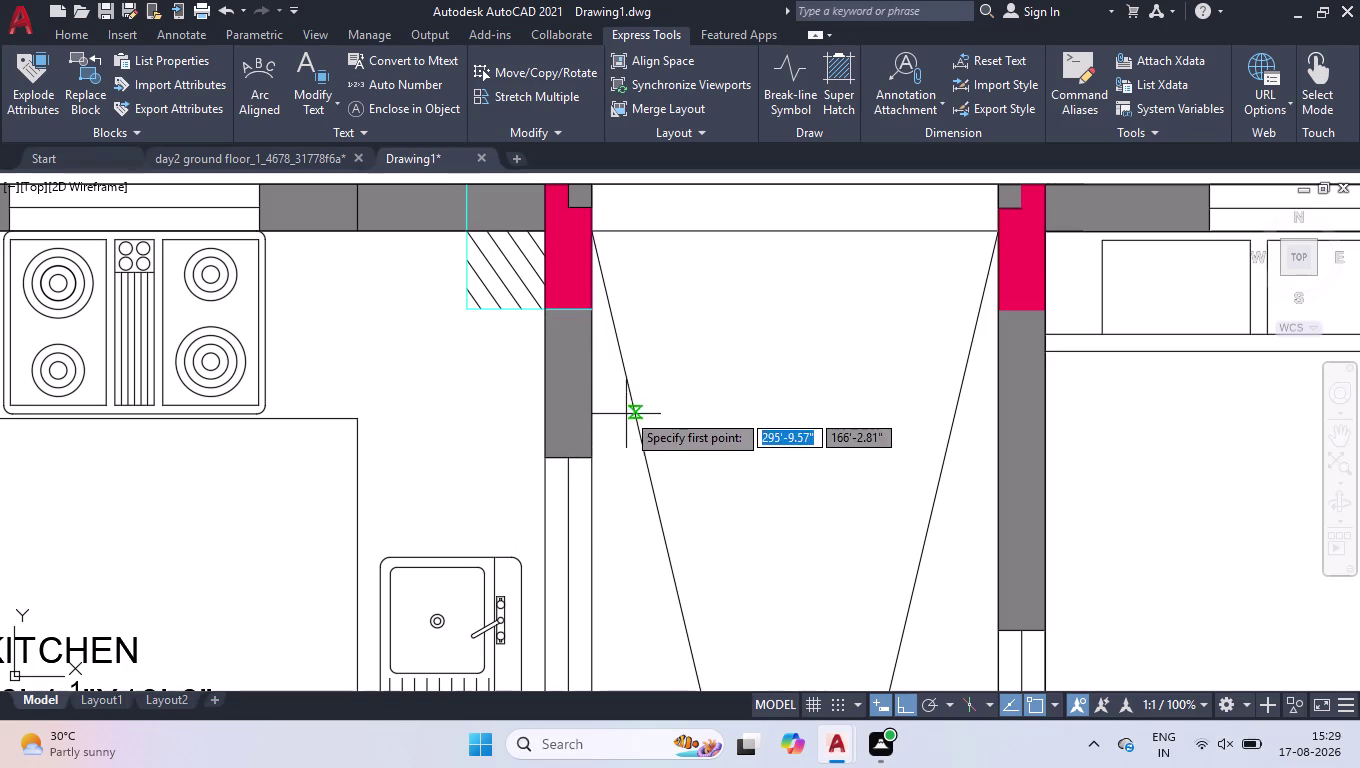
click(593, 388)
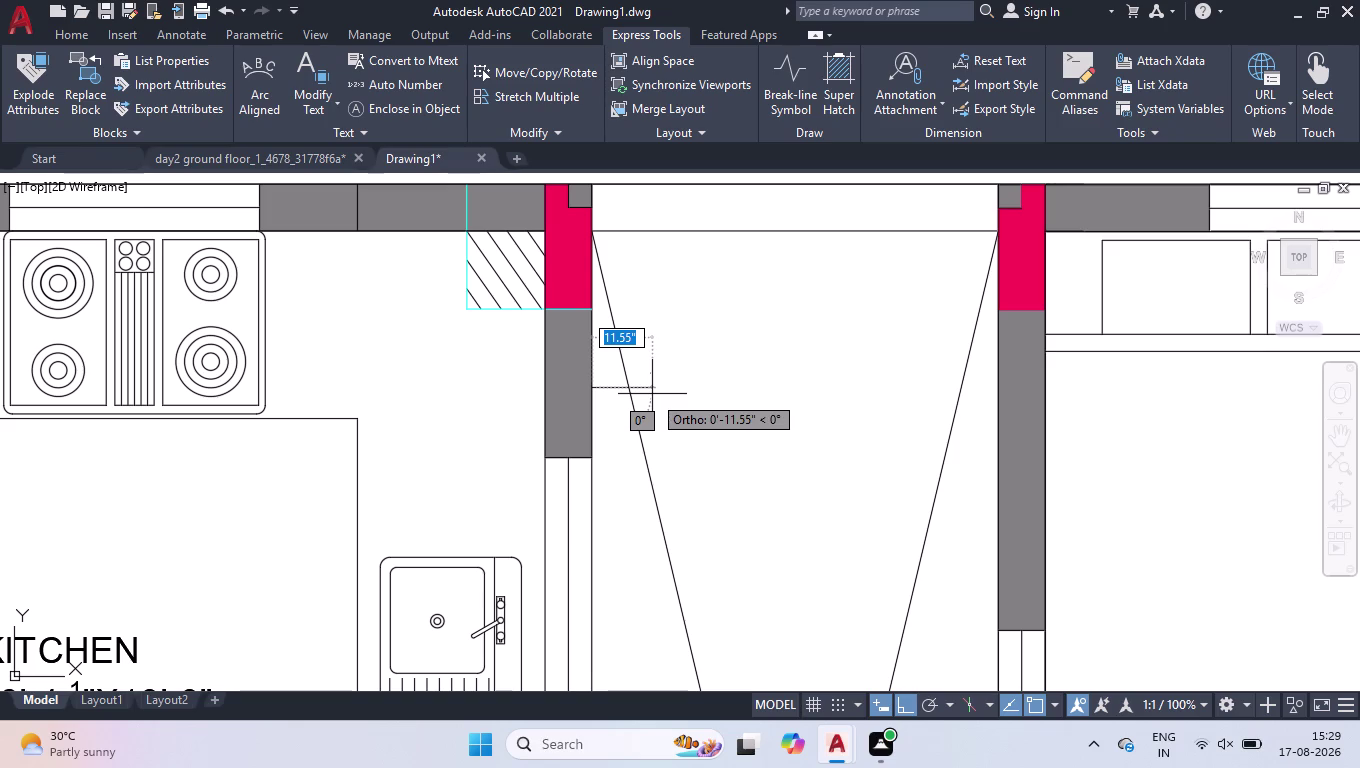
key(1)
key(apostrophe)
key(Return)
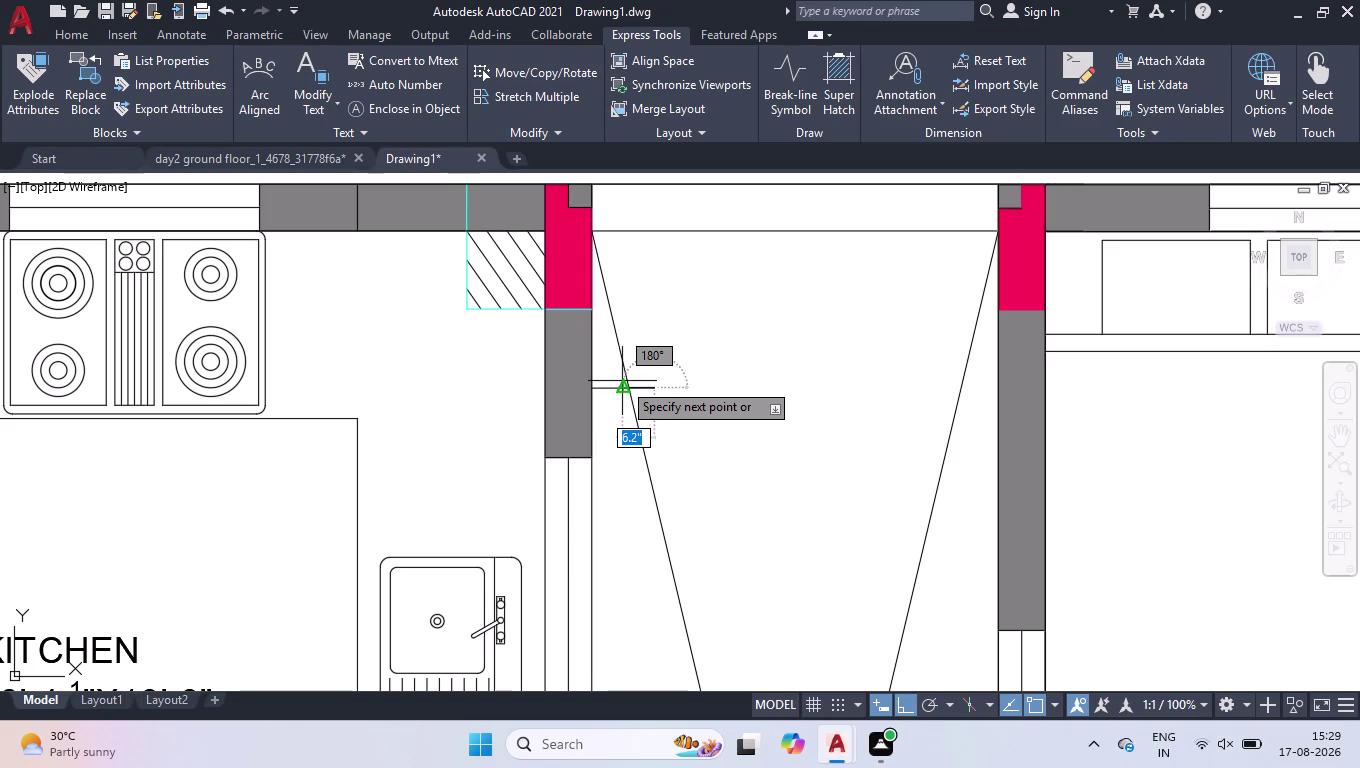
Finish the jamb strip with a long vertical segment and a short return.
scroll(down, 3)
scroll(up, 3)
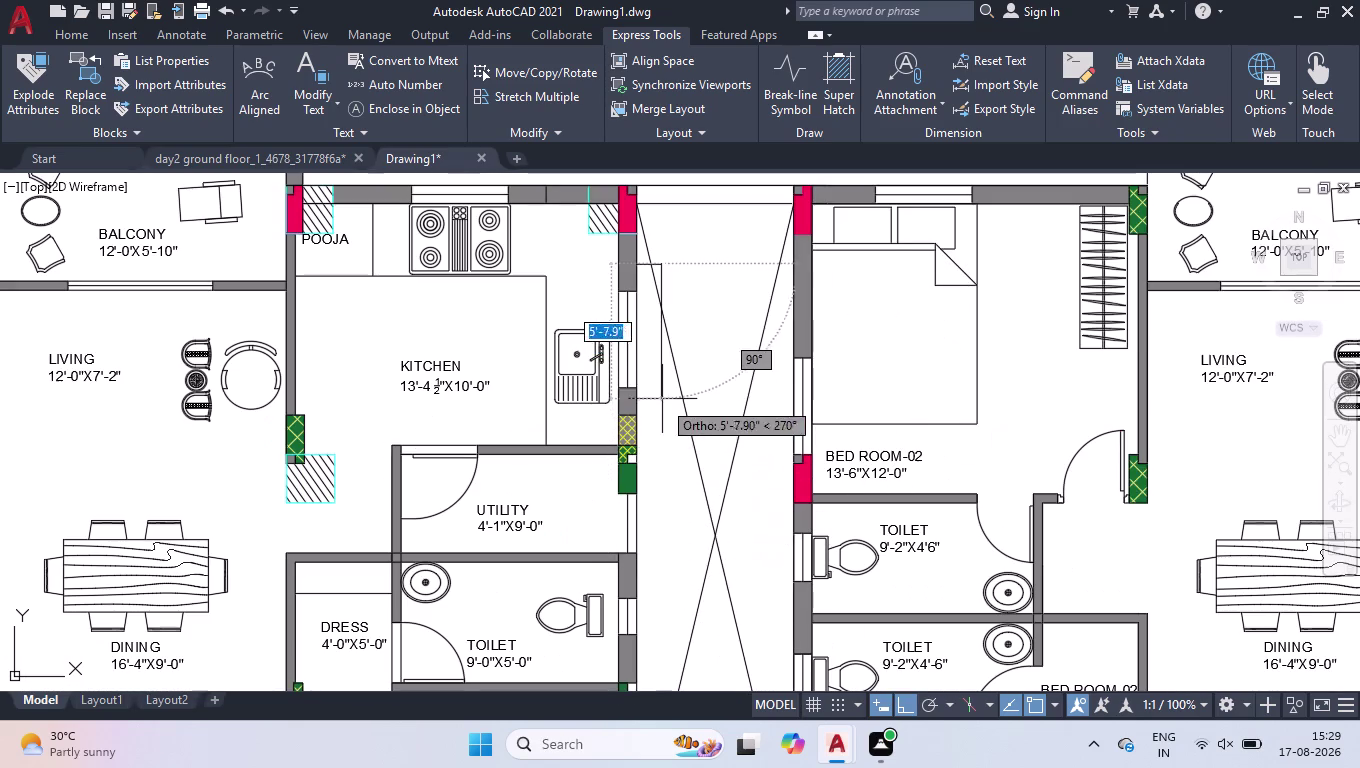
scroll(up, 3)
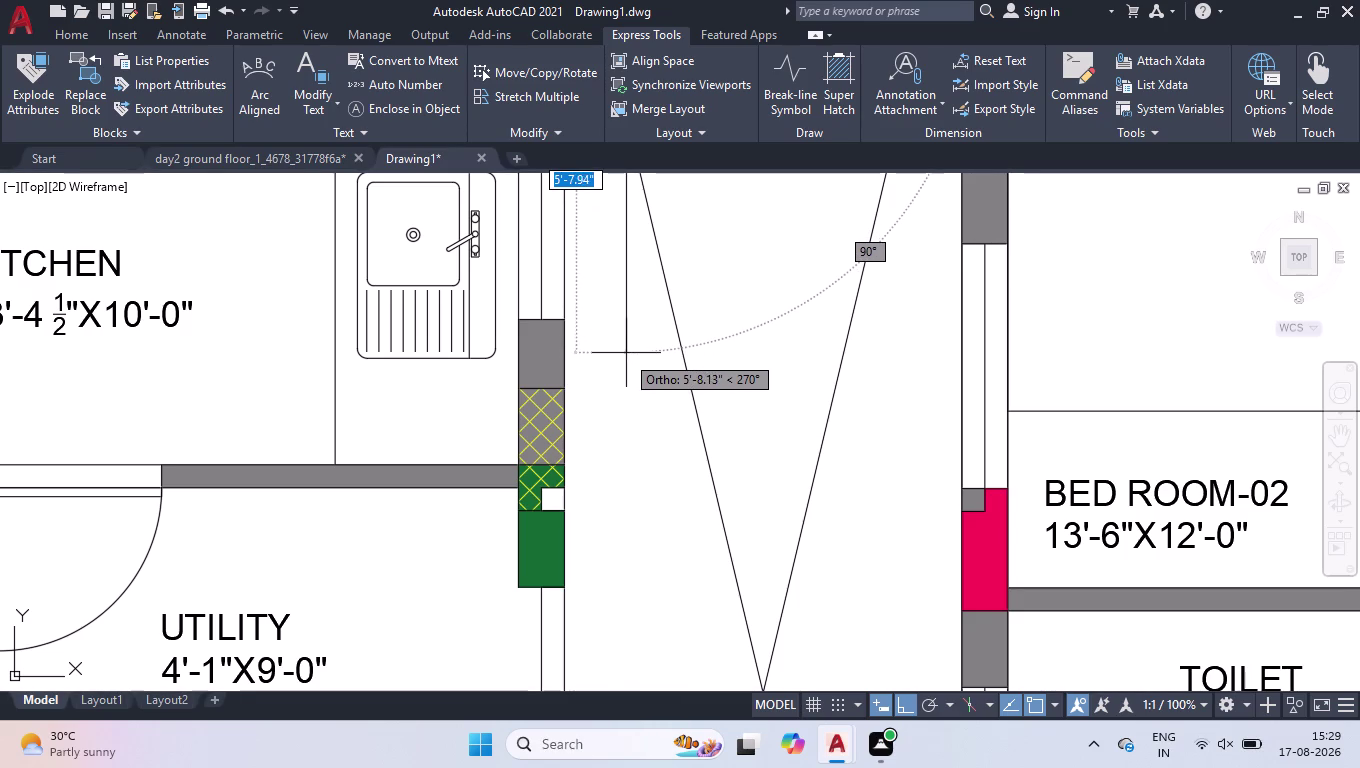
click(626, 341)
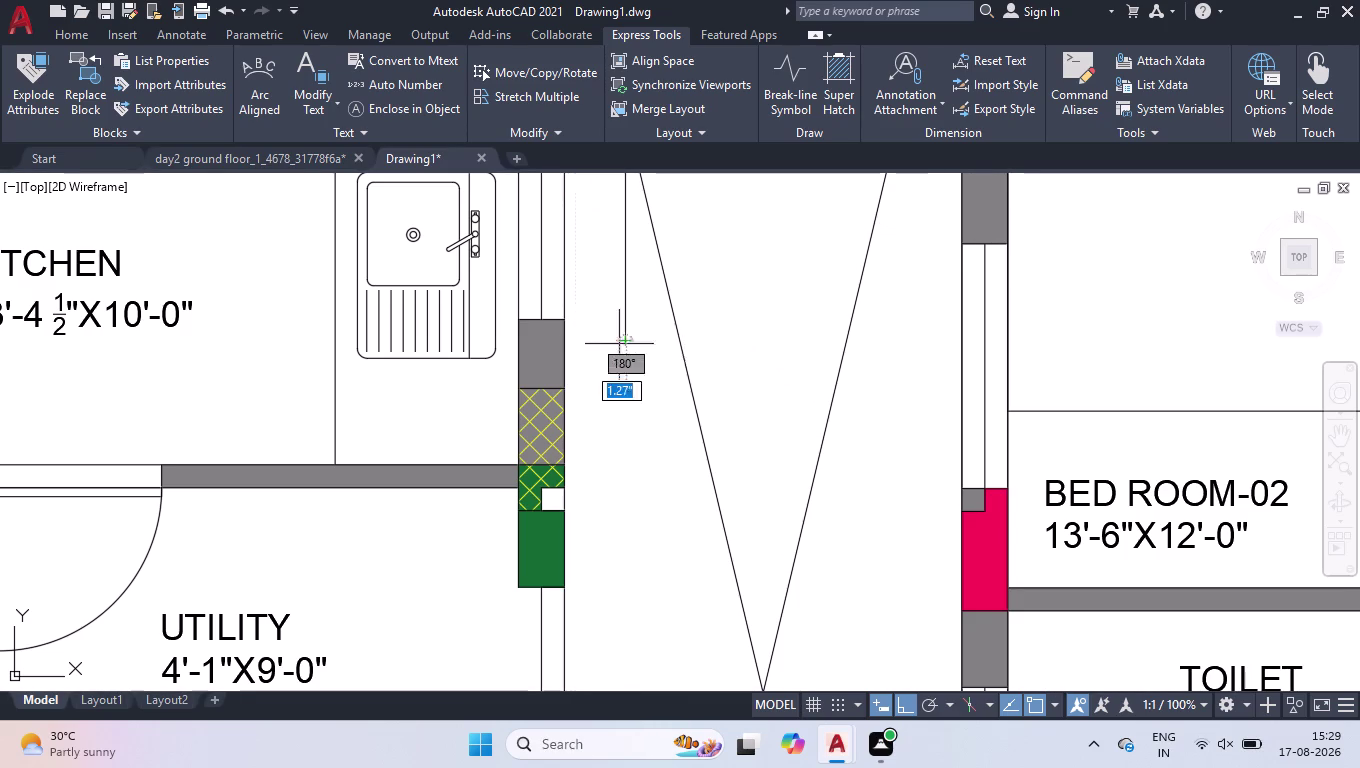
click(565, 338)
key(space)
scroll(down, 3)
scroll(up, 3)
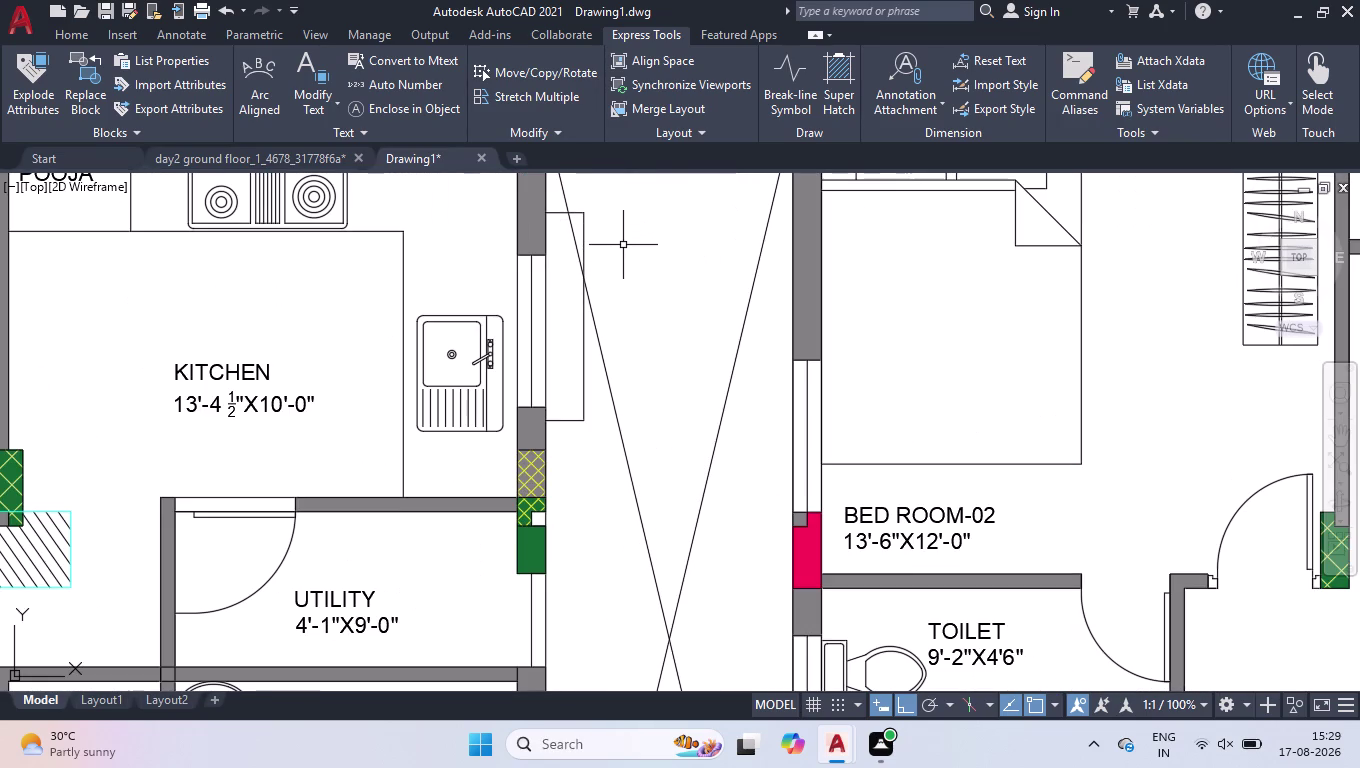
Draw connected jamb lines along the lift wall beside the BED ROOM-02 red column.
text(MI)
key(BackSpace)
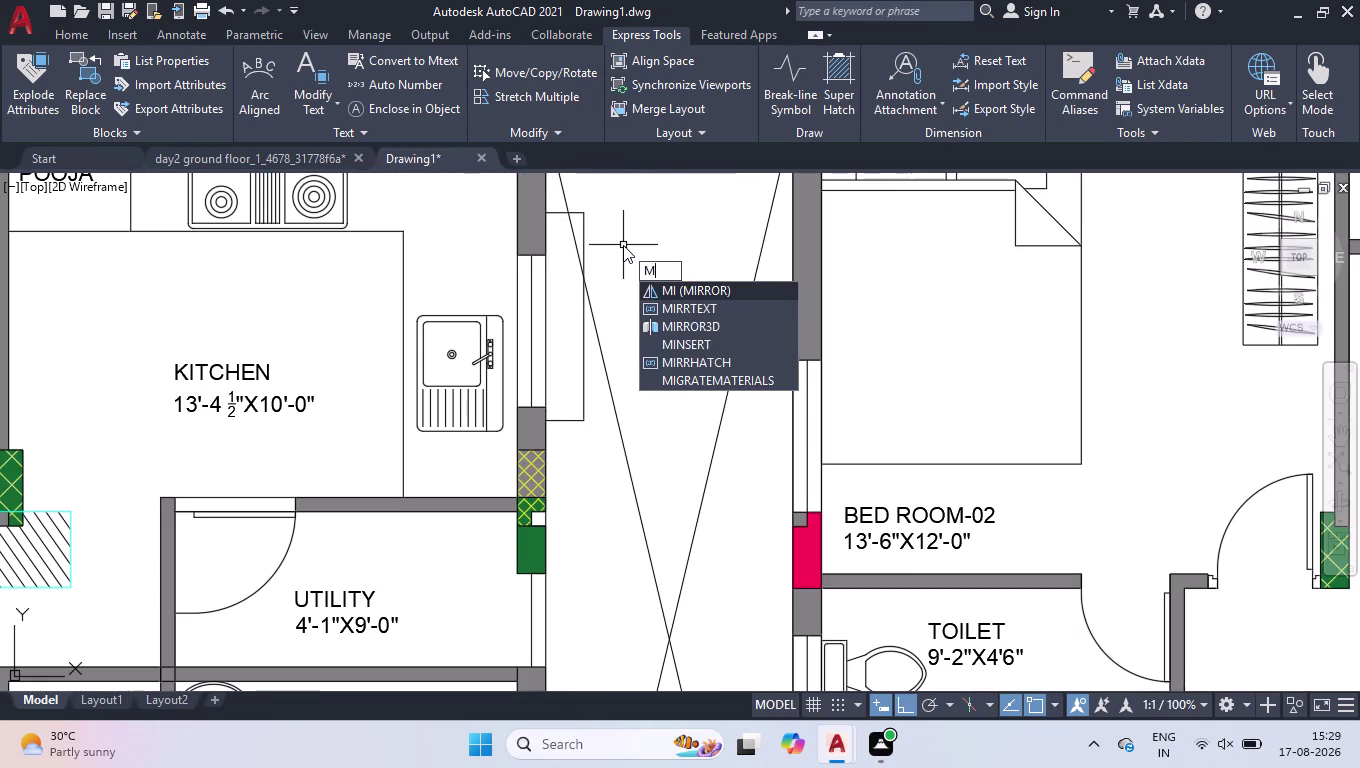
key(BackSpace)
key(BackSpace)
key(l)
key(Return)
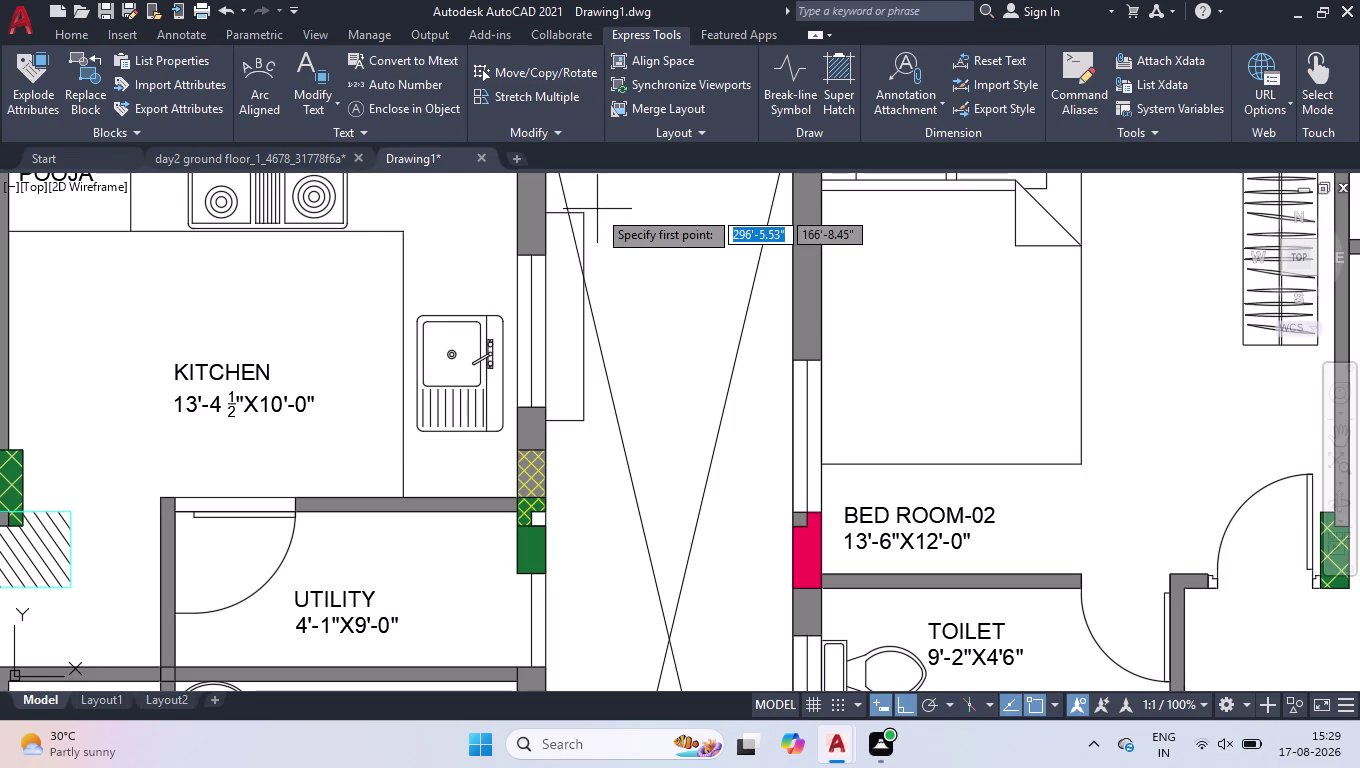
click(791, 321)
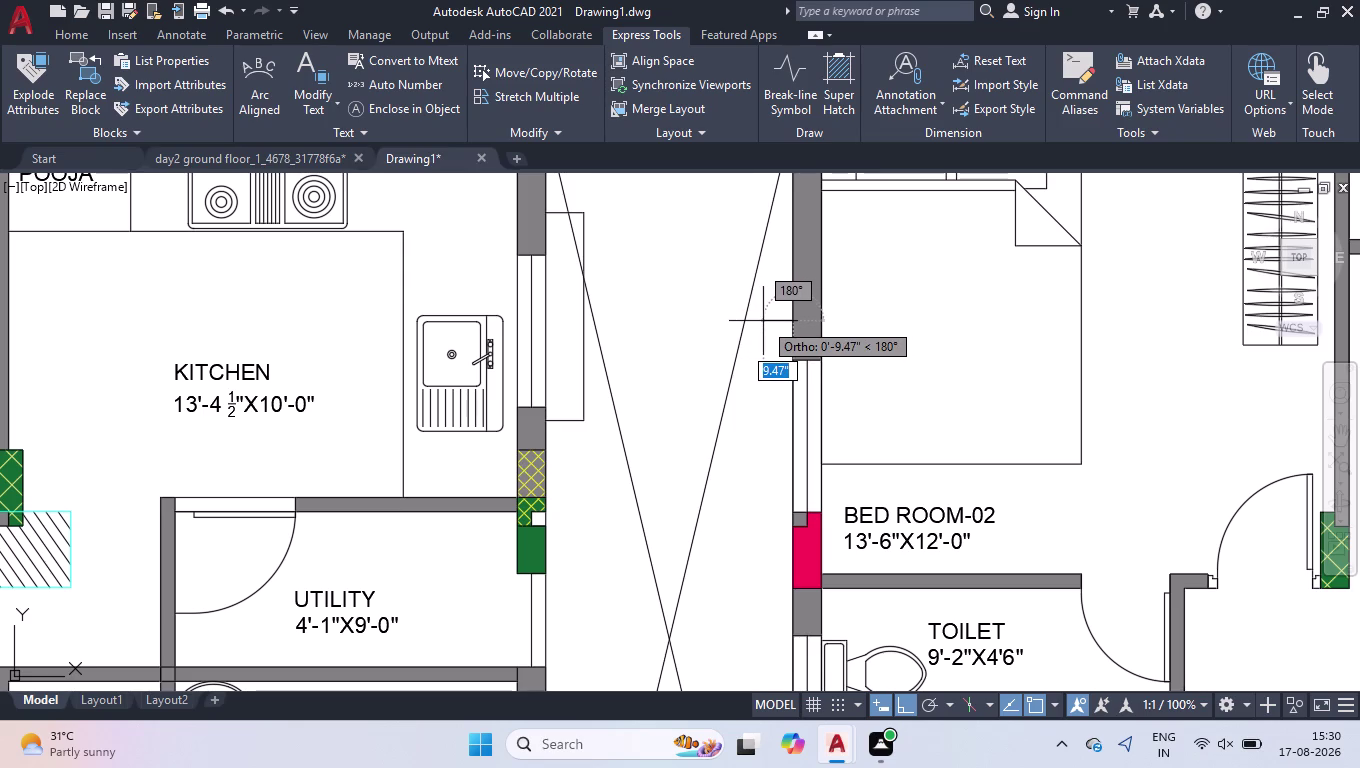
click(758, 321)
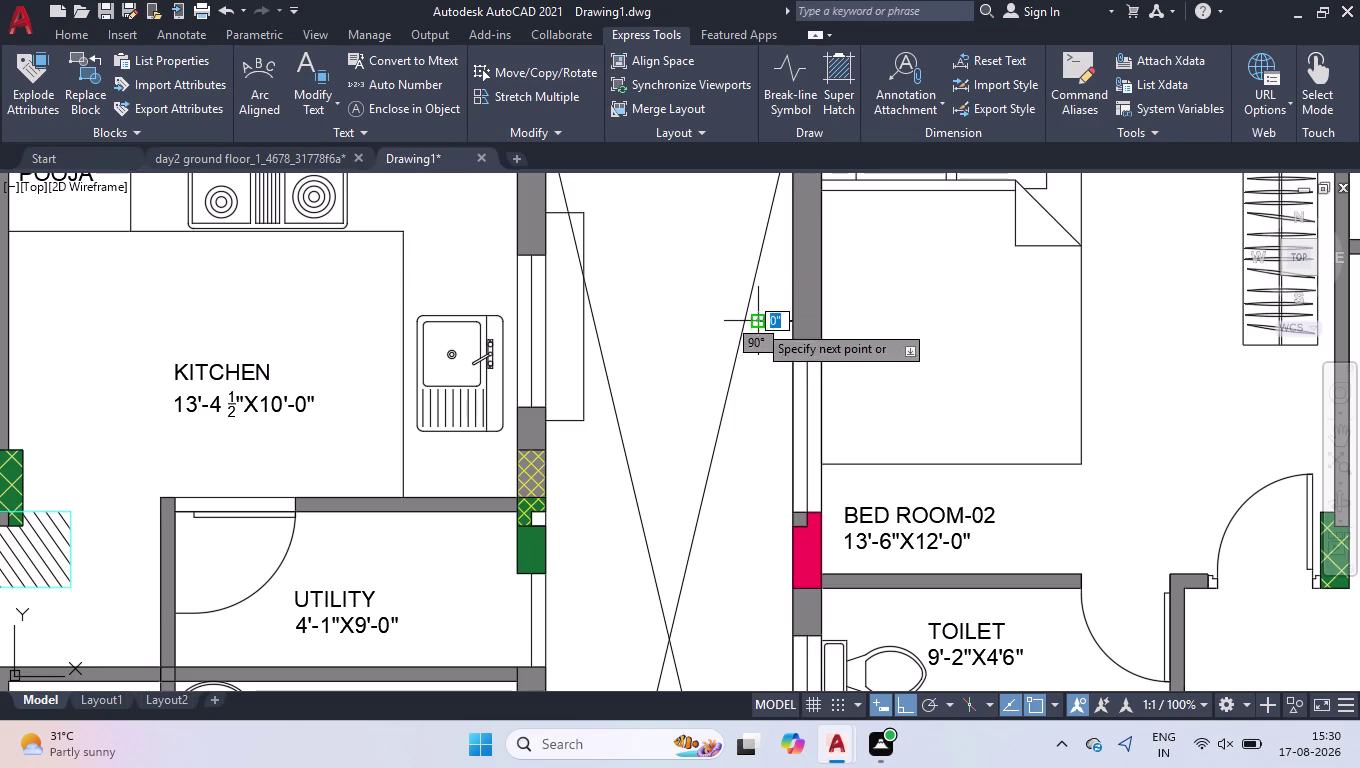
click(765, 541)
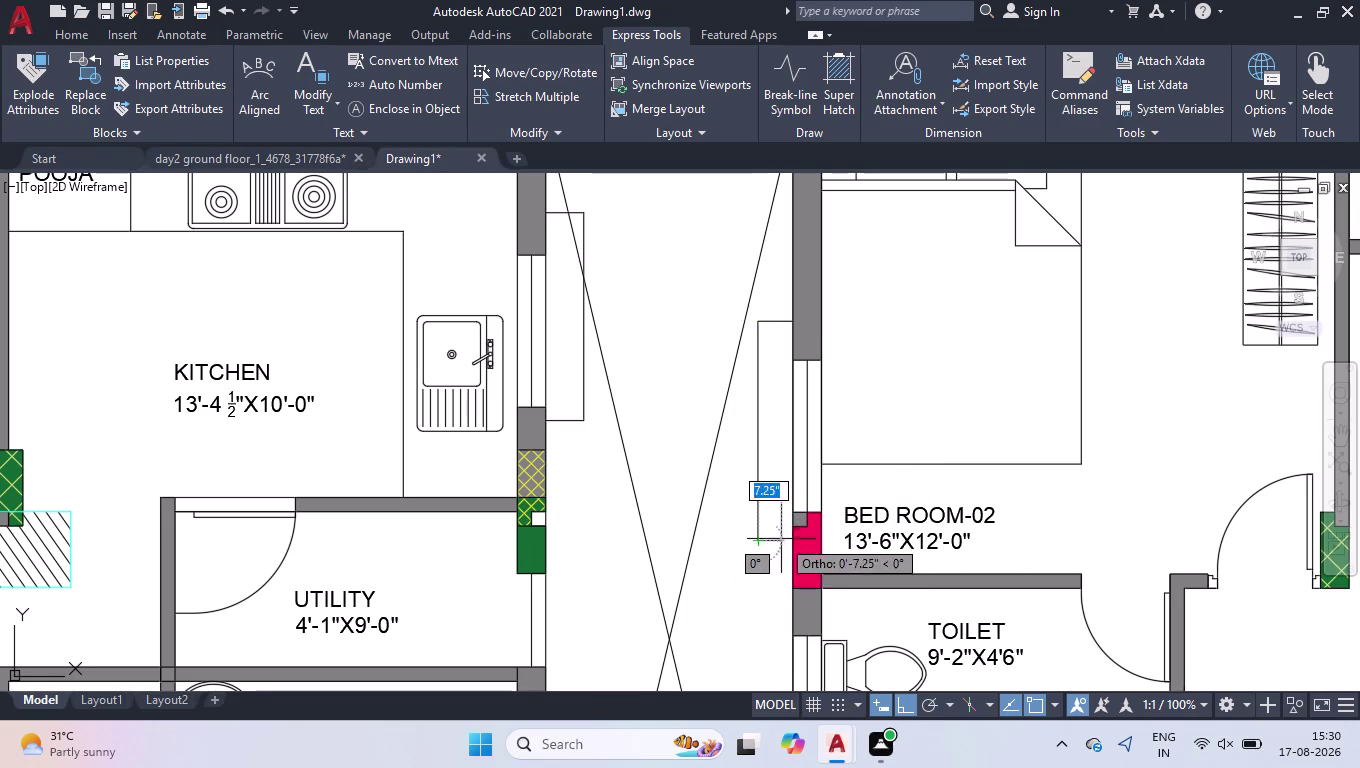
click(788, 542)
key(space)
scroll(down, 3)
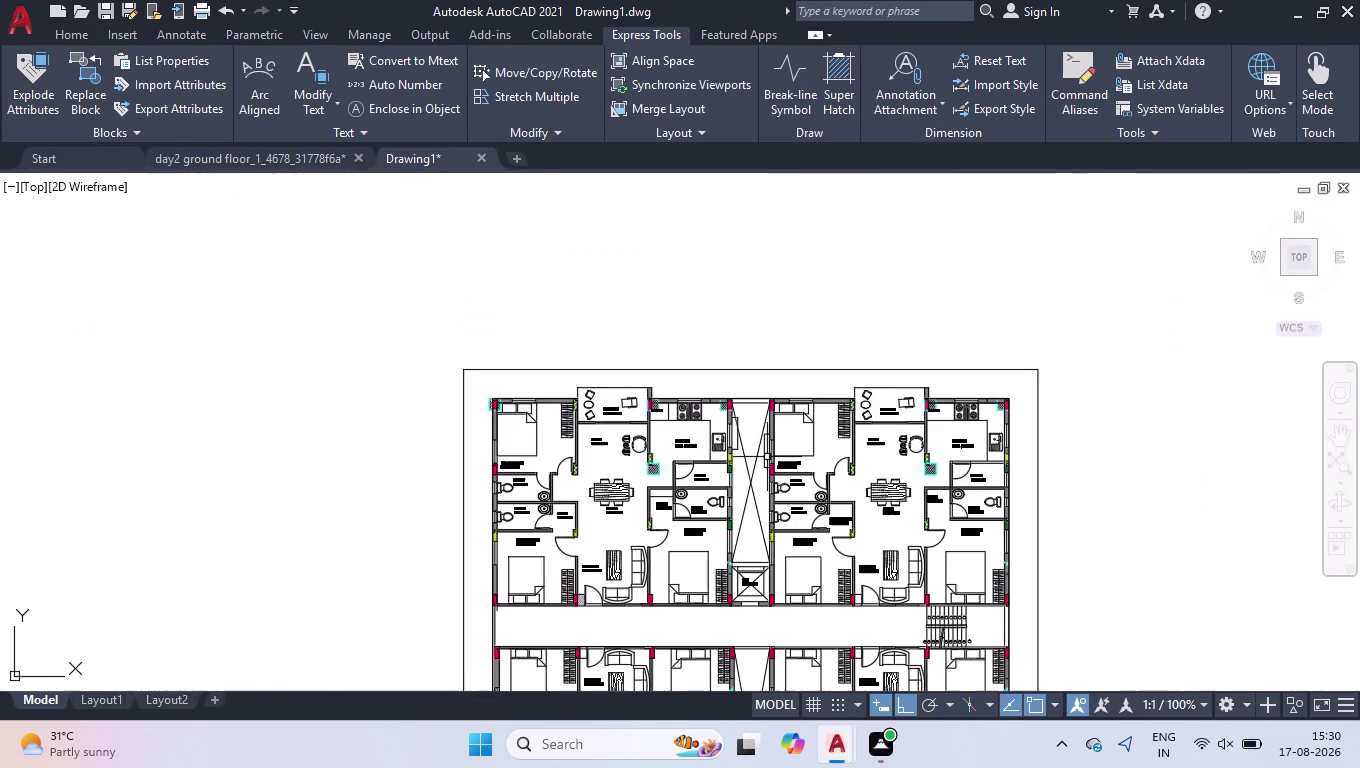
Draw a 1' jamb segment from the green column corner near M.BED ROOM.
scroll(down, 3)
scroll(up, 3)
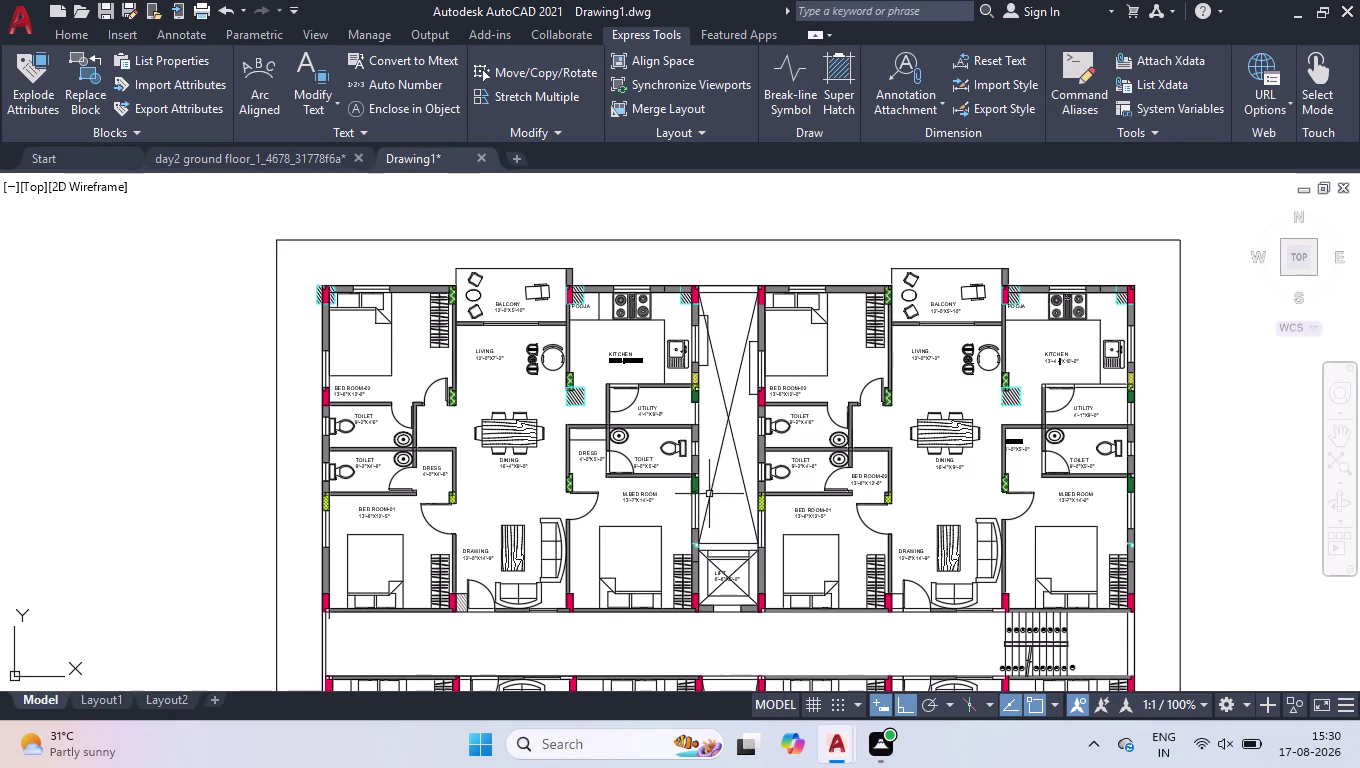
scroll(up, 3)
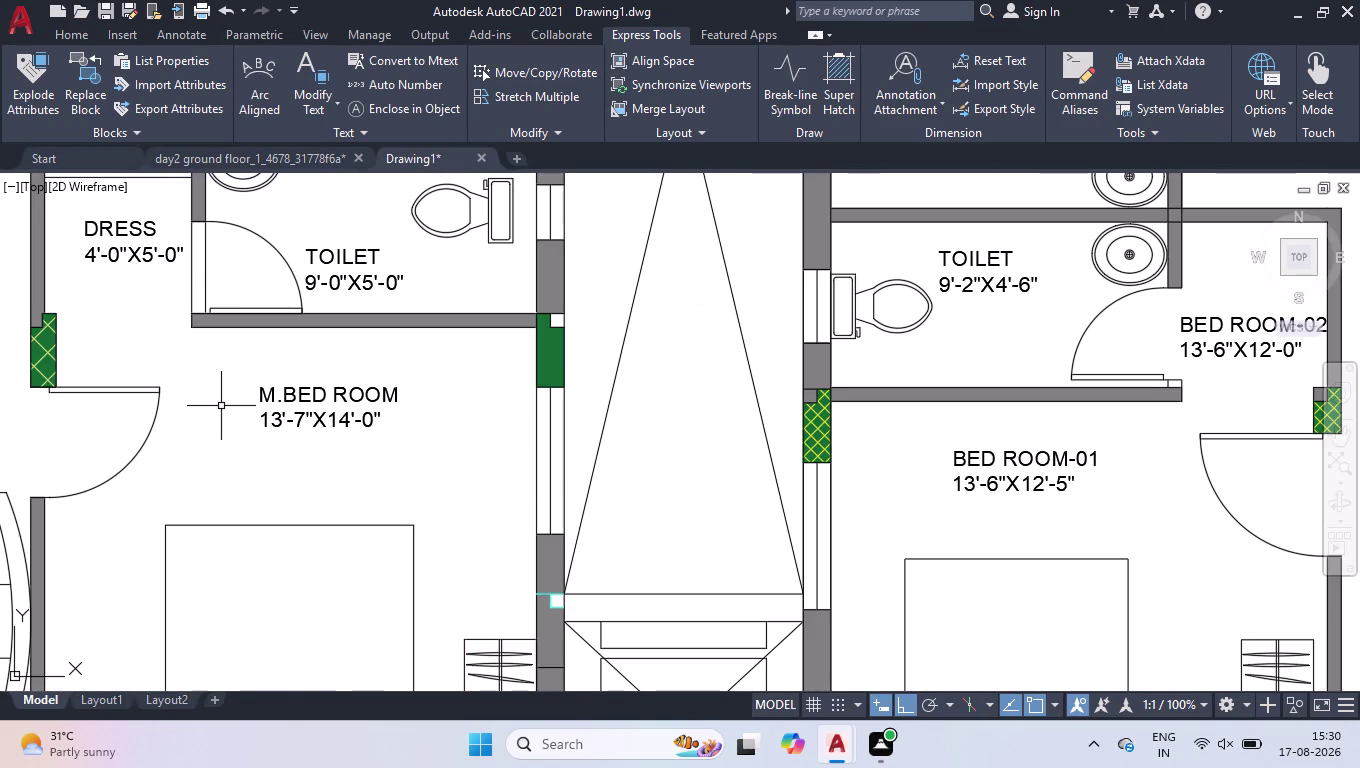
key(l)
key(Return)
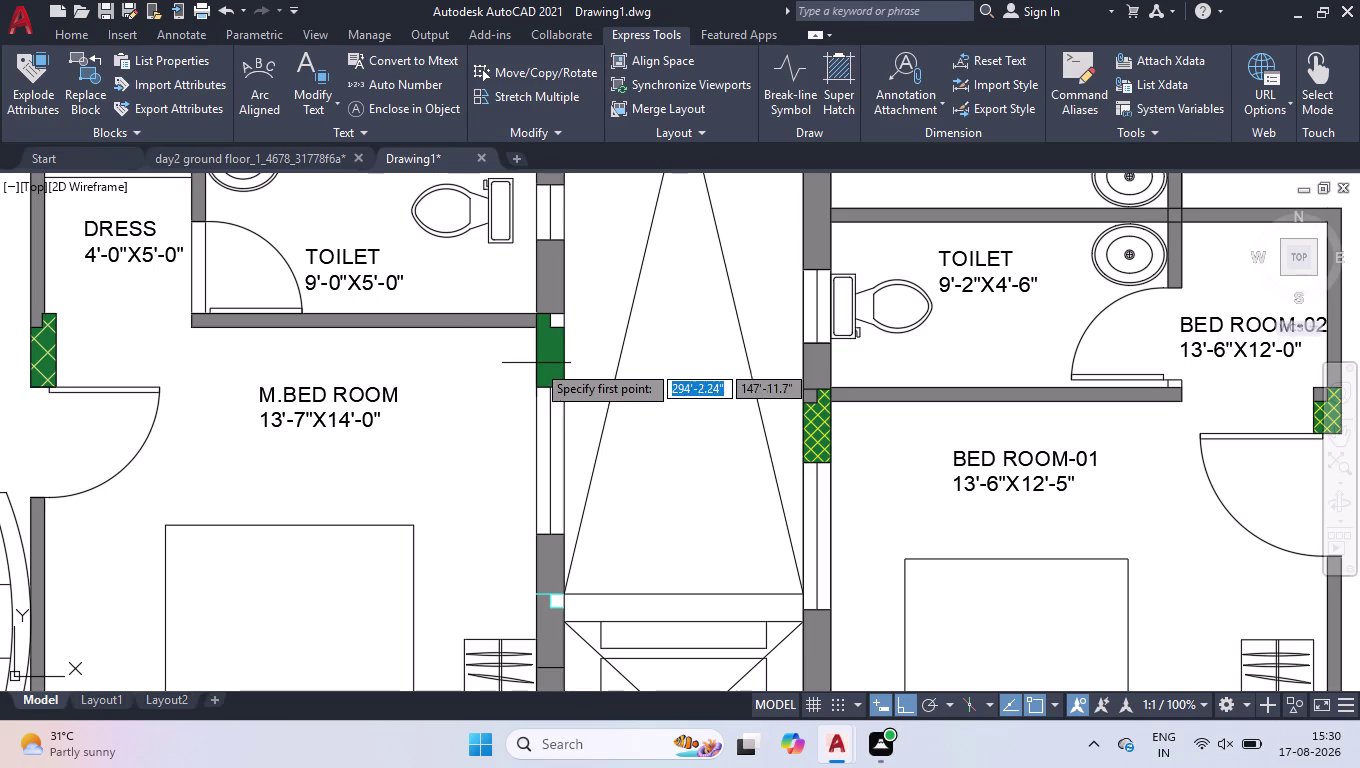
click(565, 363)
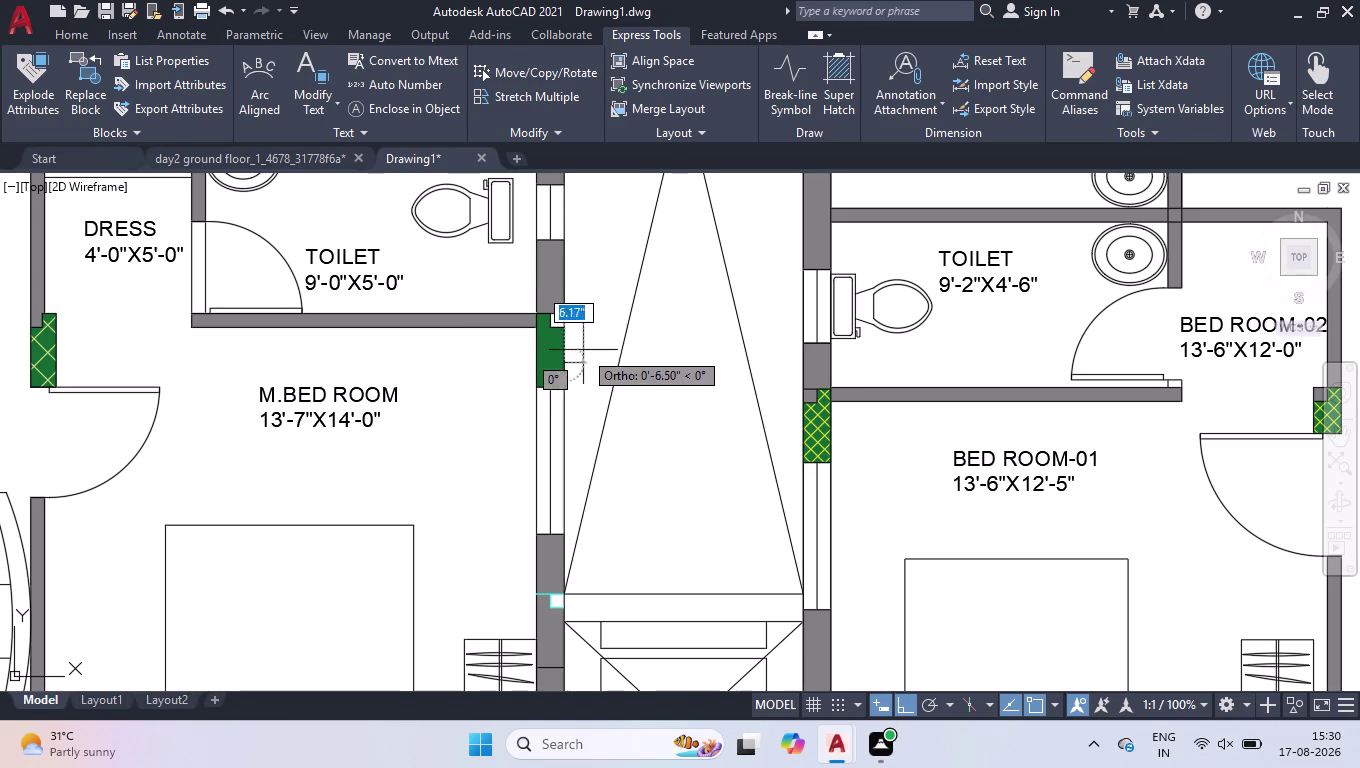
text(1;)
key(BackSpace)
key(apostrophe)
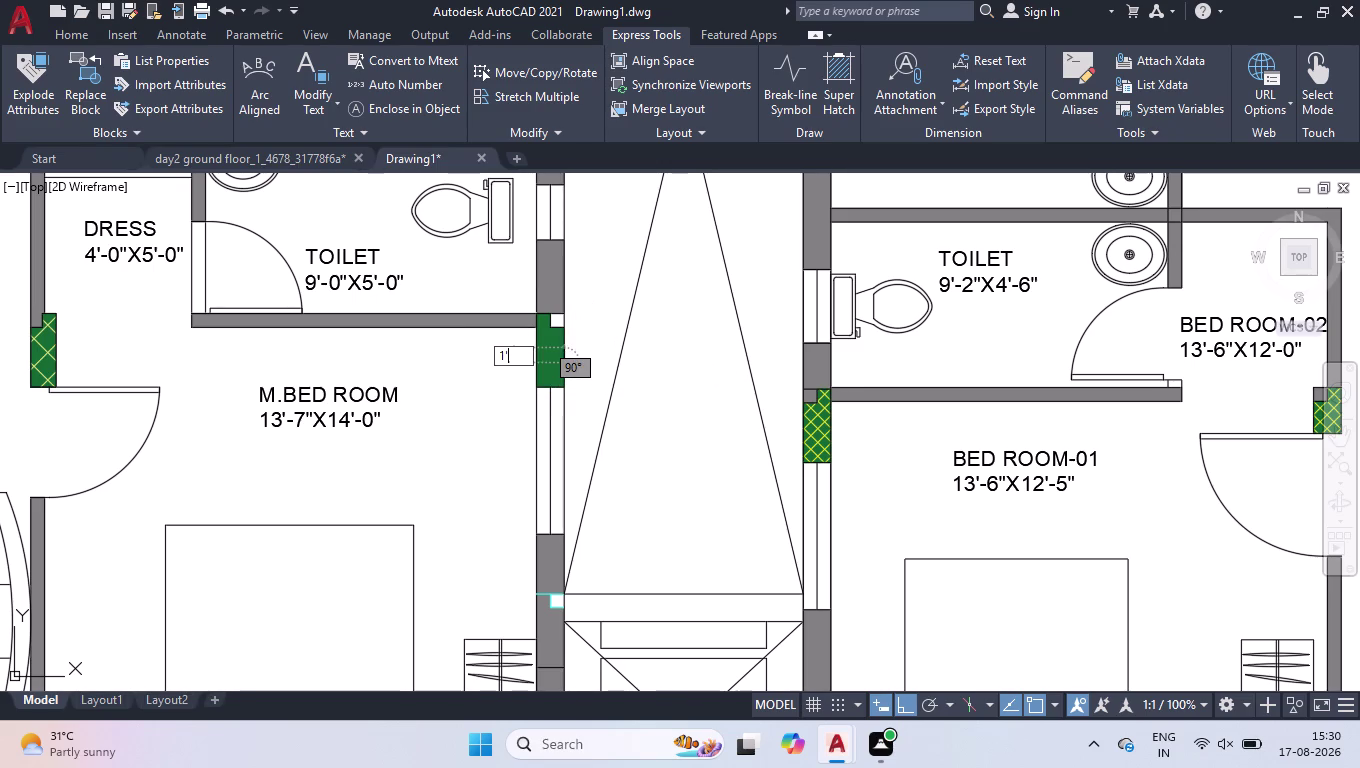
key(space)
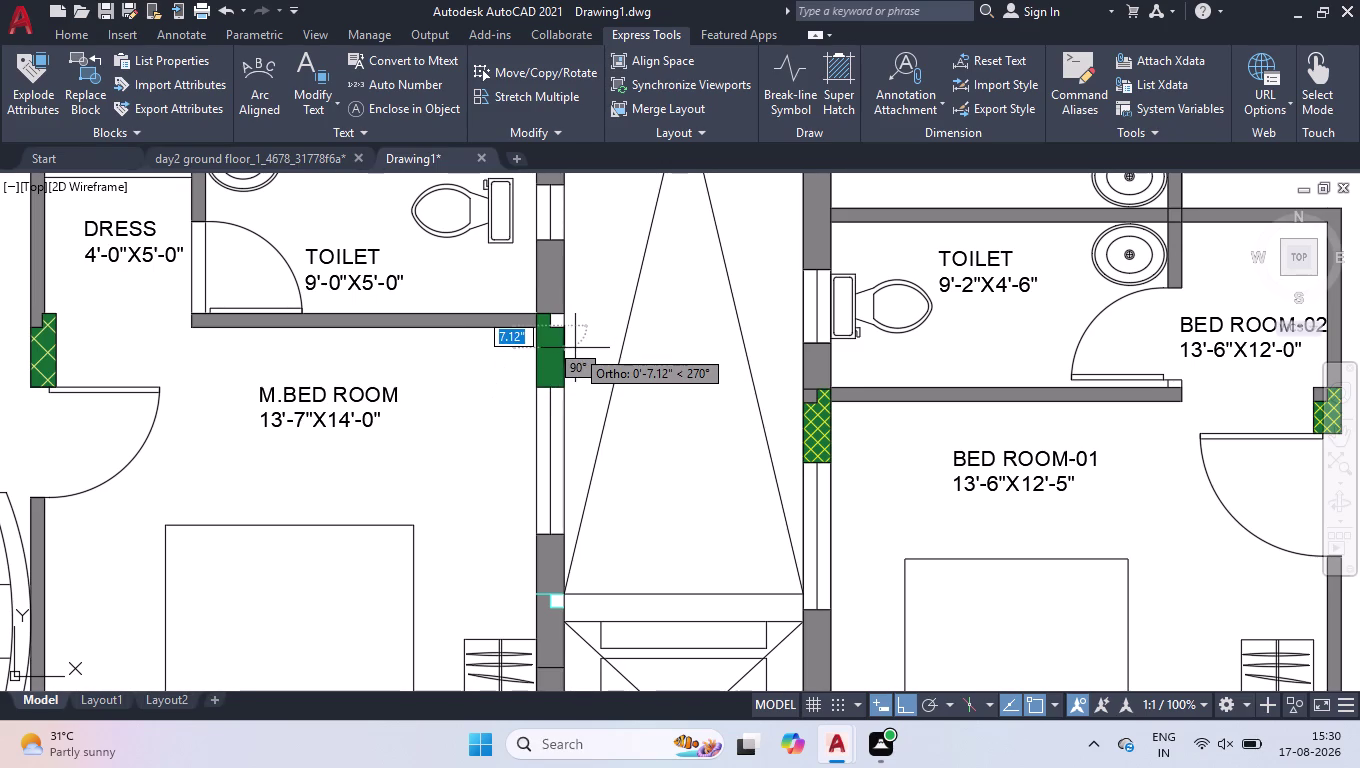
key(space)
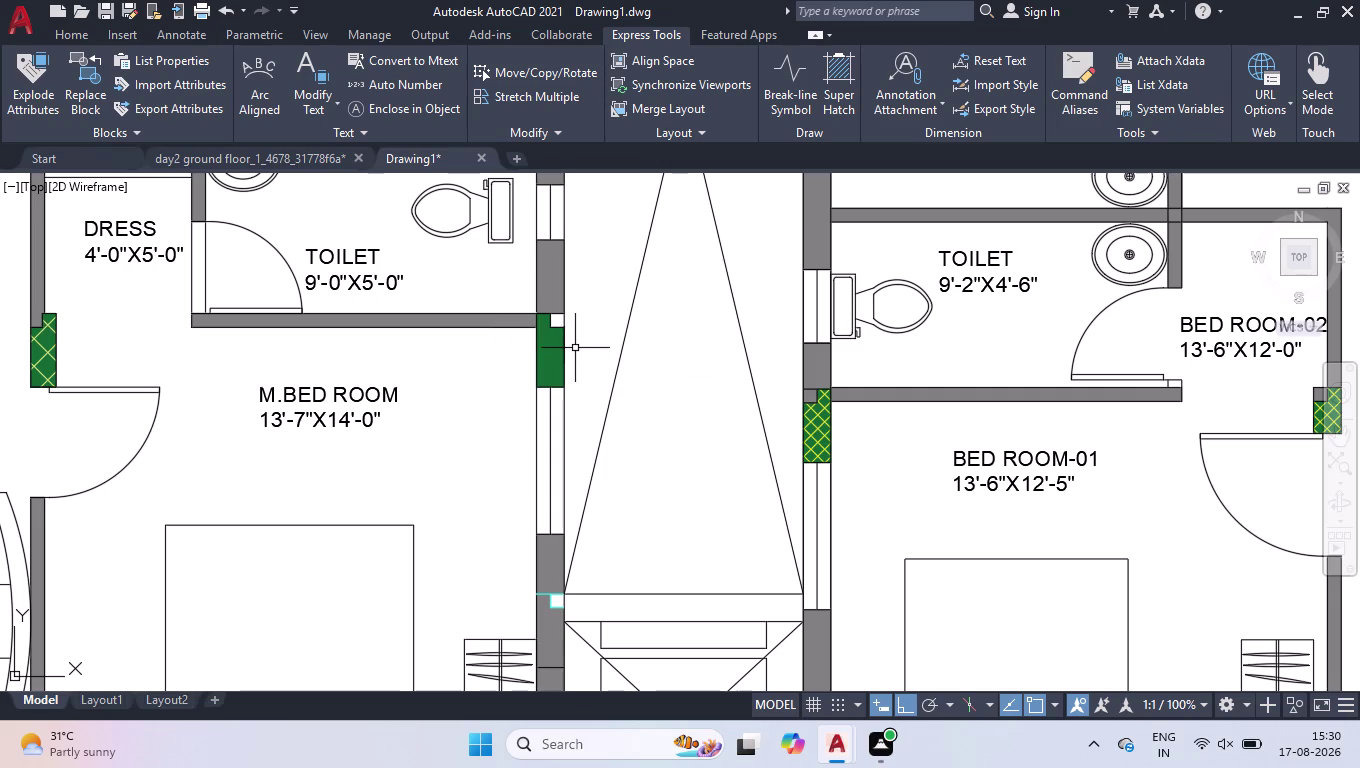
Draw a second jamb line from the column edge, closing the outline at the wall.
key(l)
key(Return)
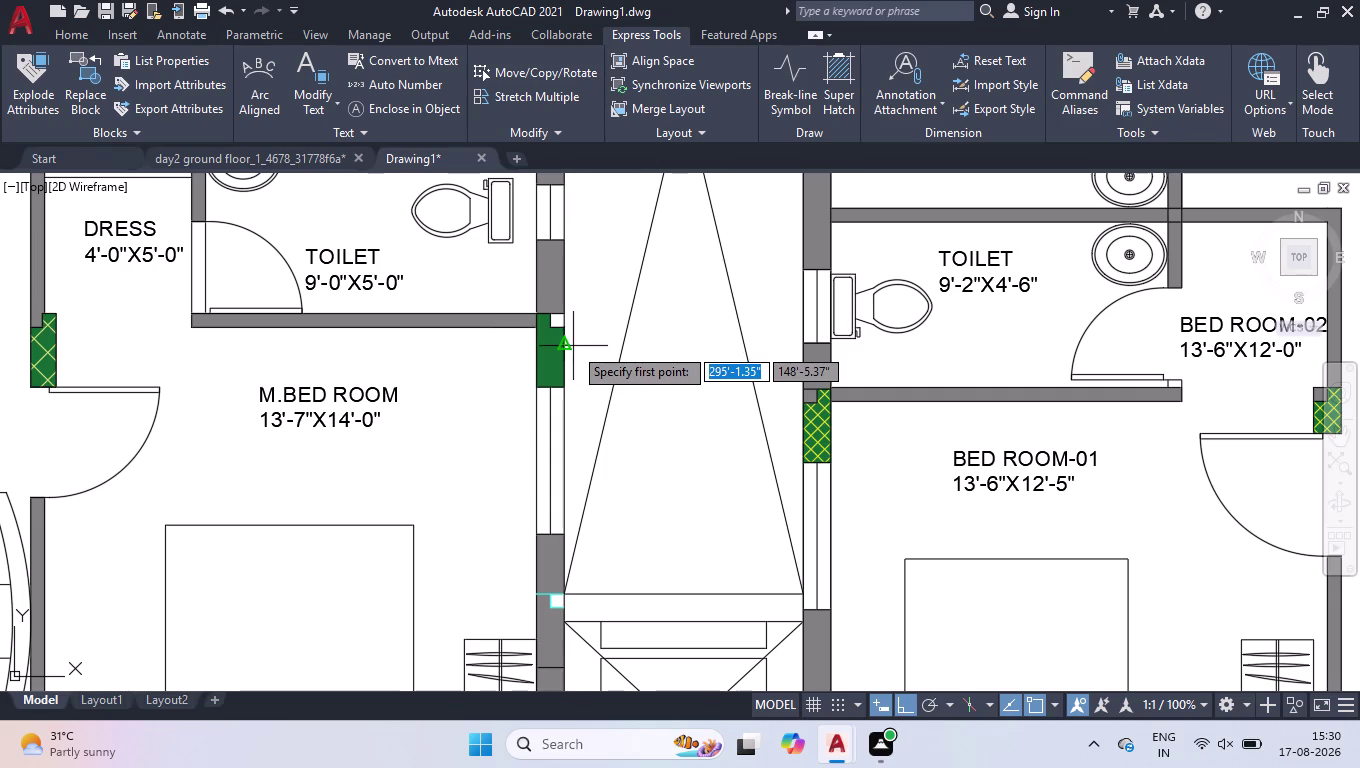
click(563, 349)
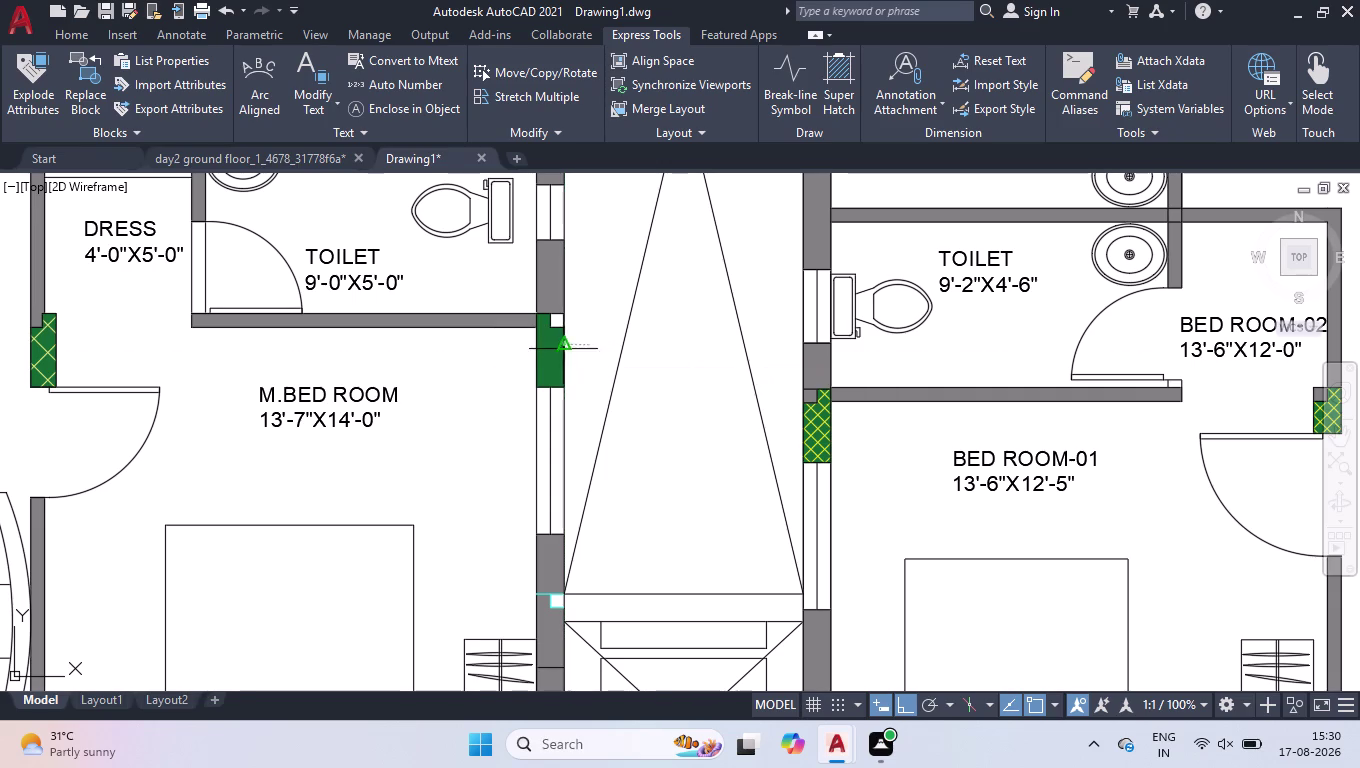
key(1)
key(apostrophe)
key(Return)
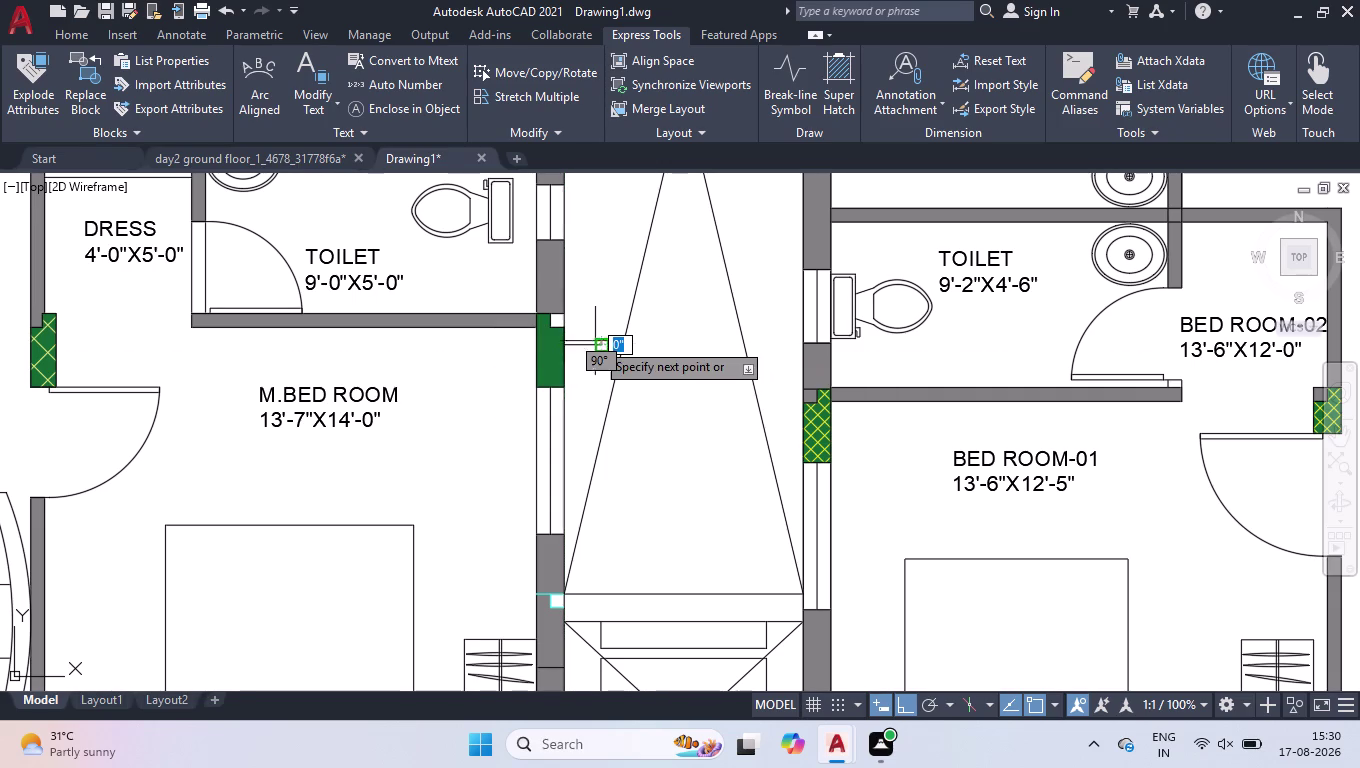
click(602, 553)
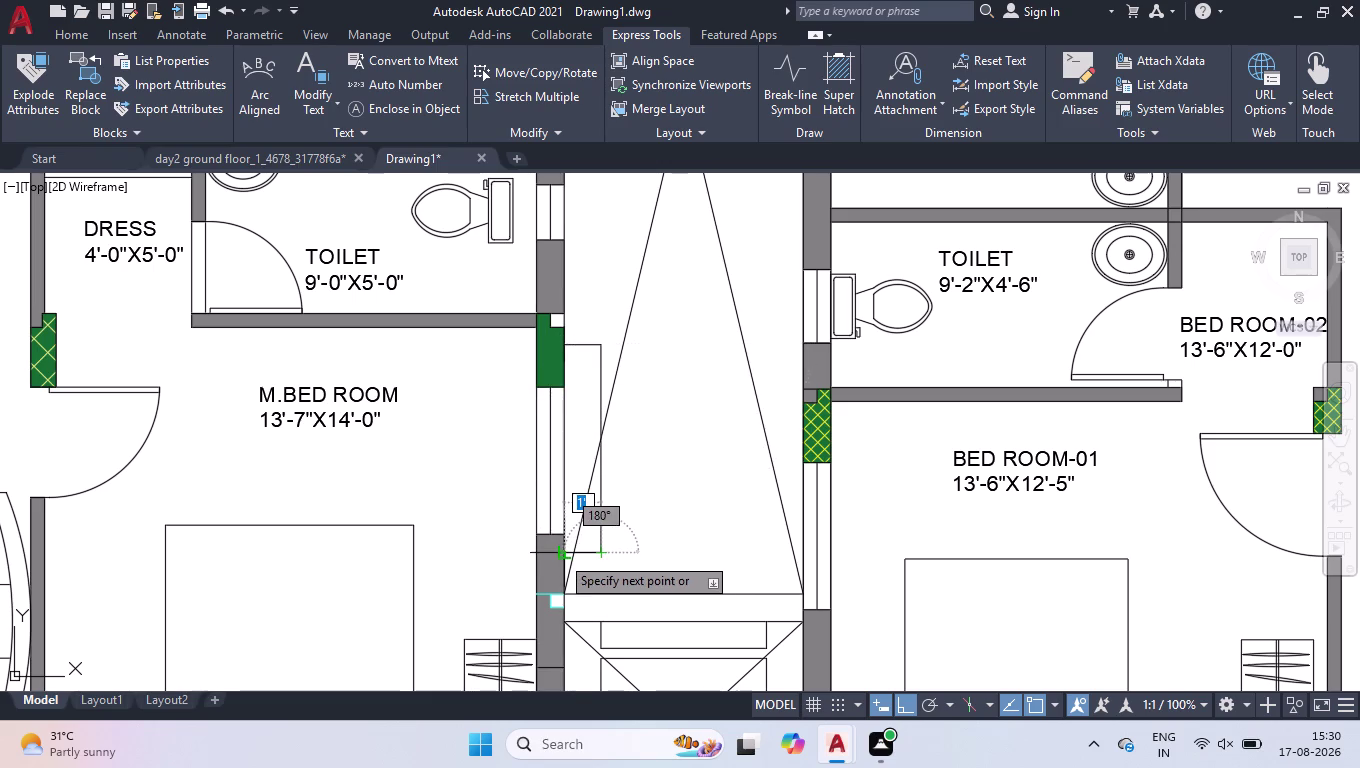
click(559, 552)
key(space)
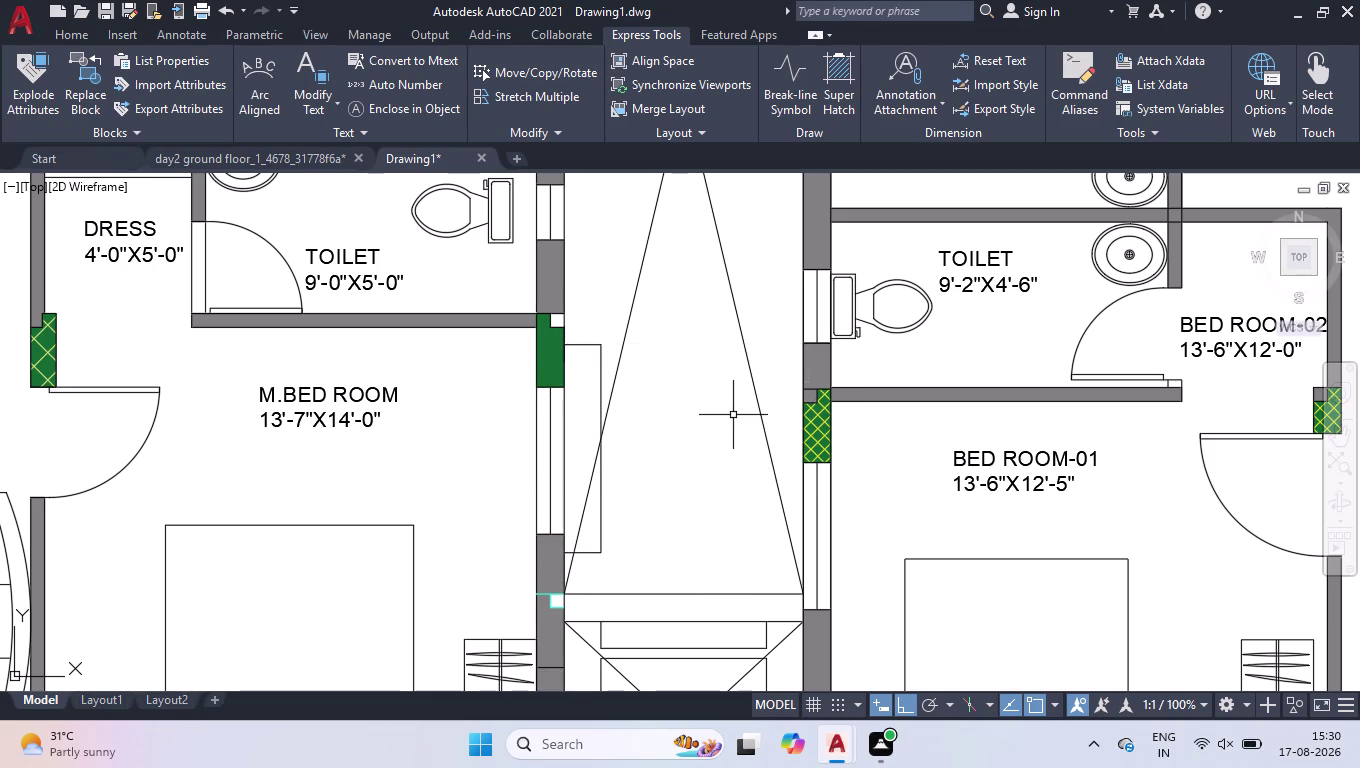
Draw a short line at the BED ROOM-01 column, then erase it.
key(l)
key(Return)
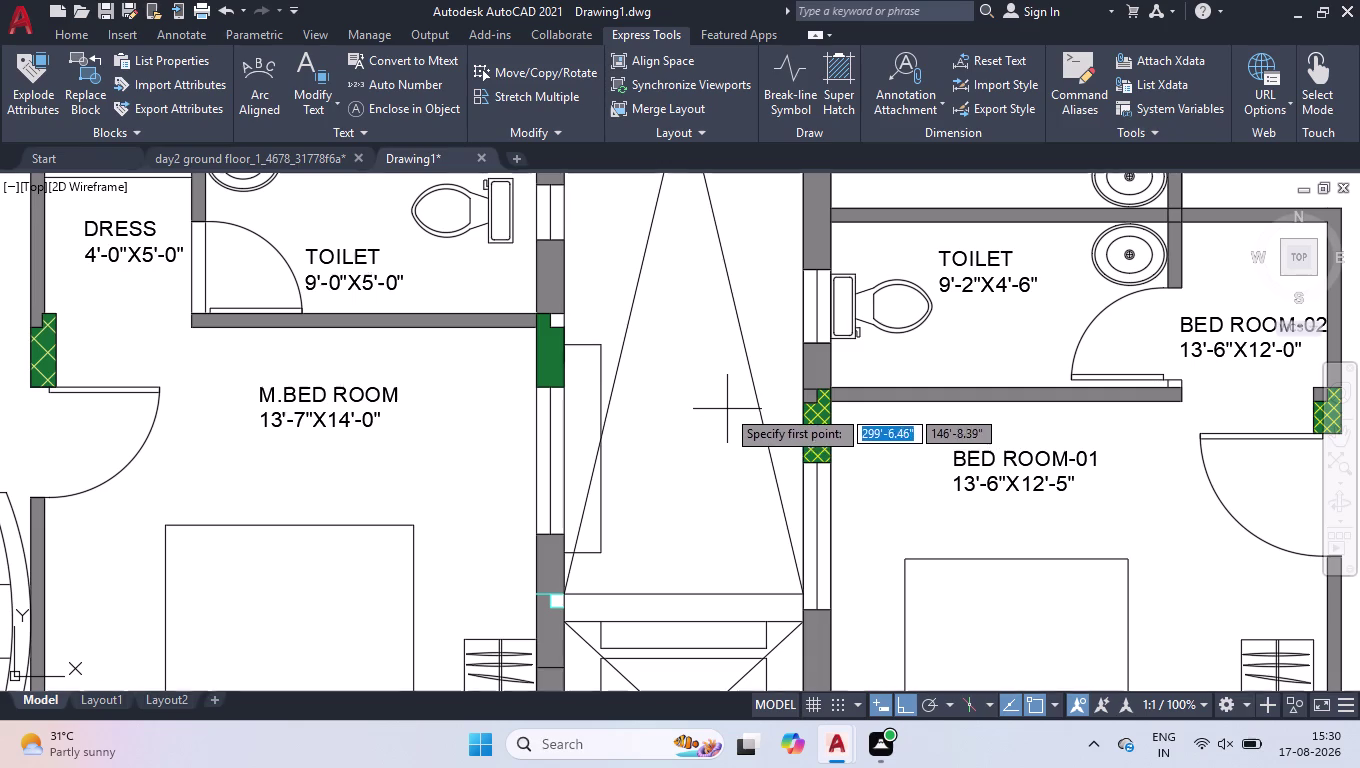
click(801, 450)
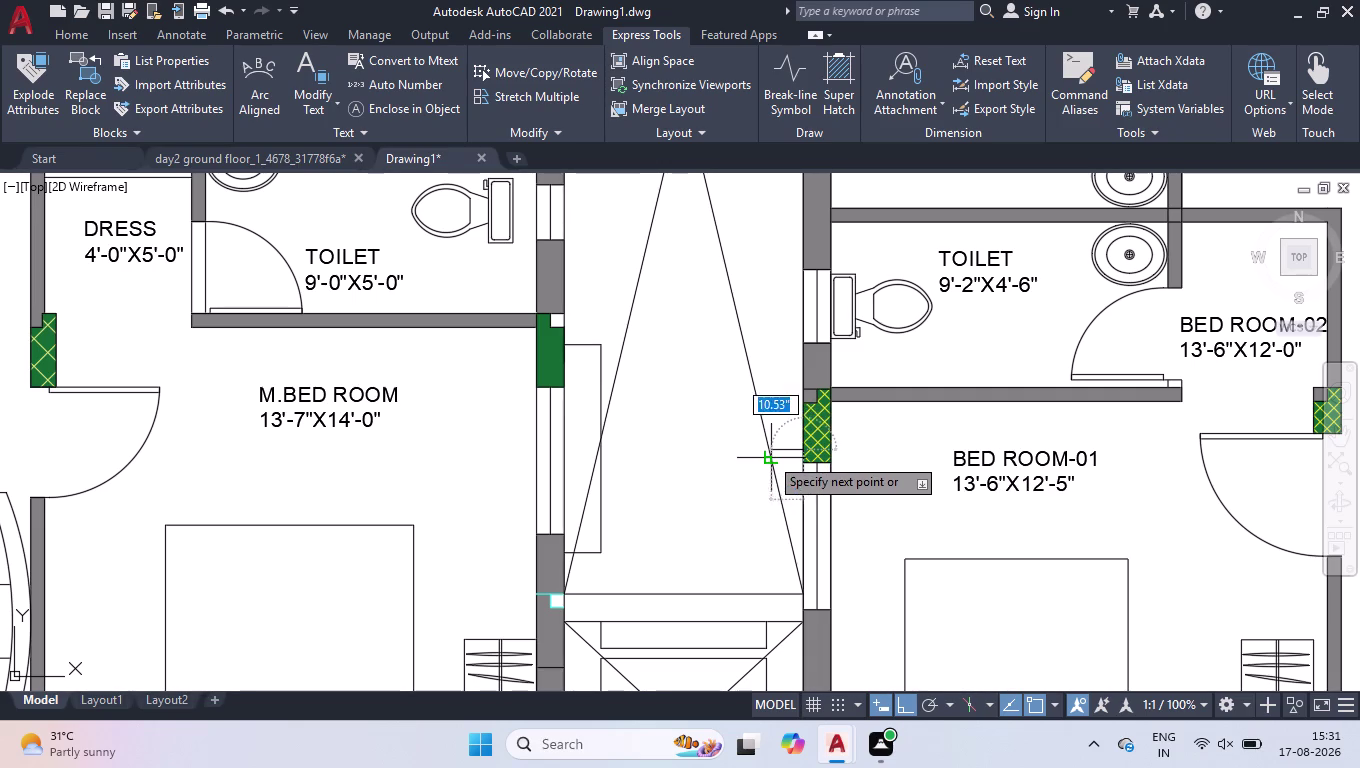
click(767, 454)
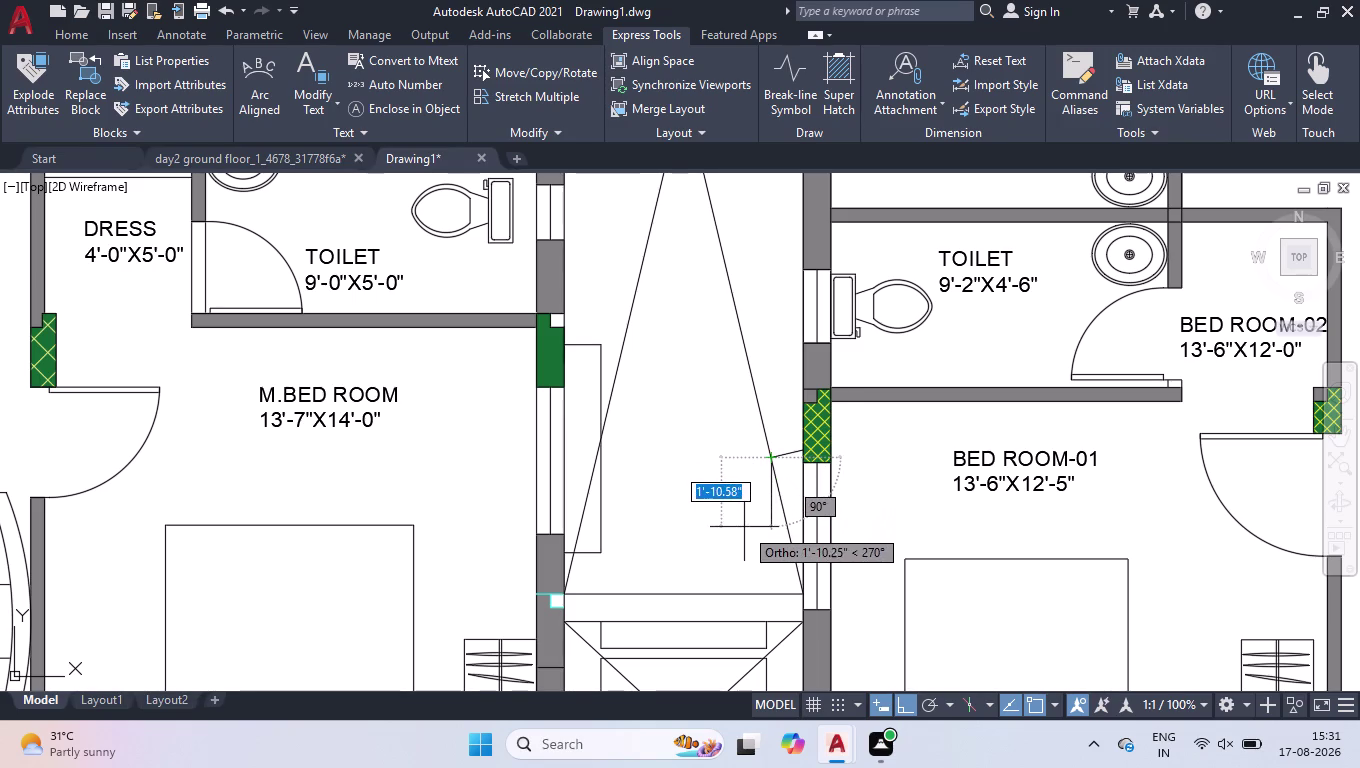
key(space)
click(782, 459)
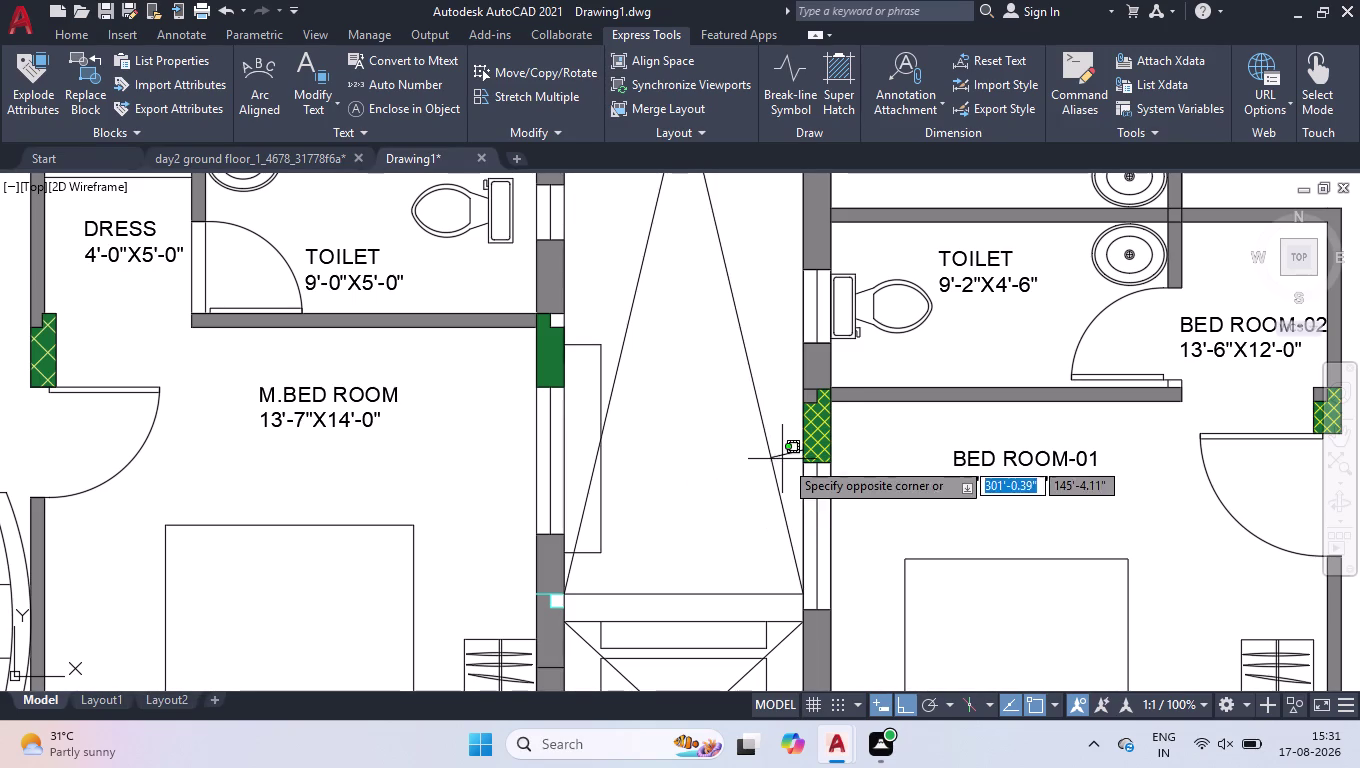
click(779, 451)
key(Delete)
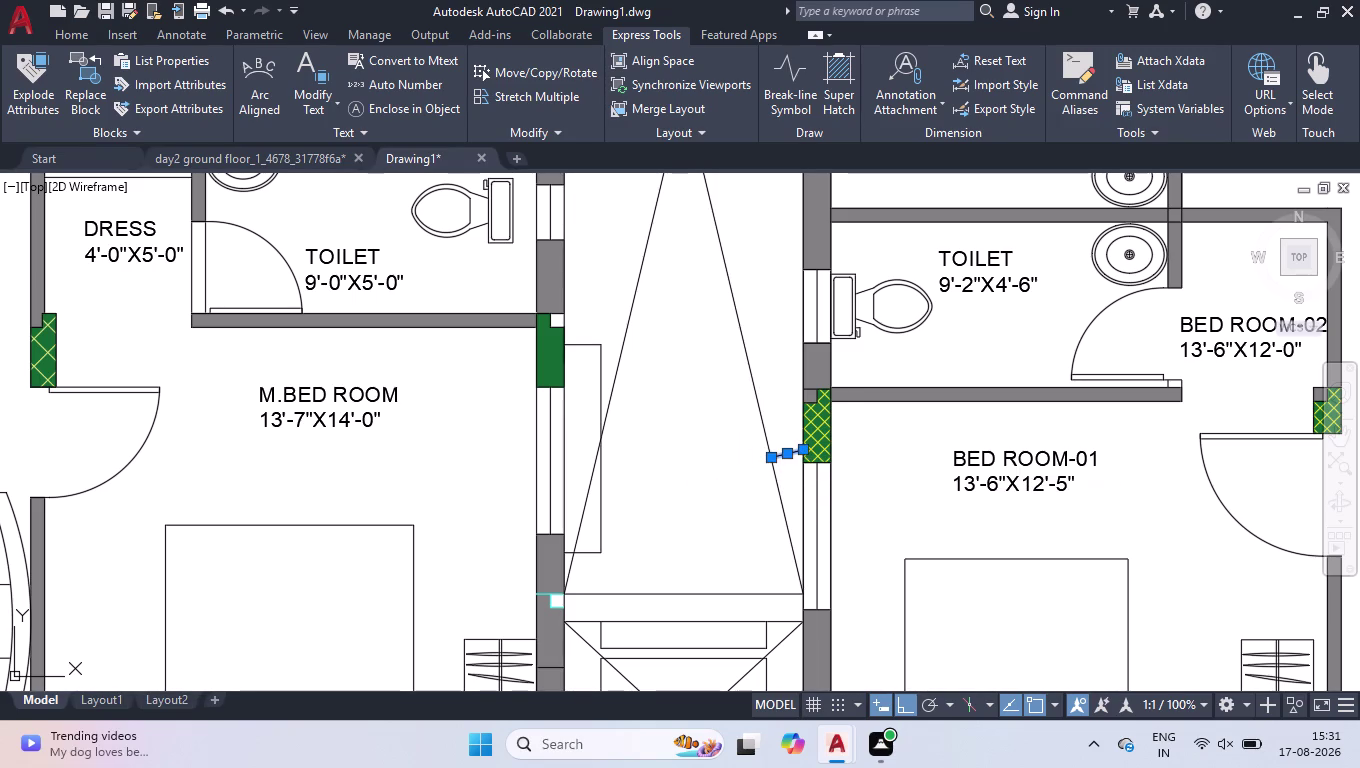
Redraw the jamb line from the hatched column to the wall, then delete a selected line.
key(l)
key(Return)
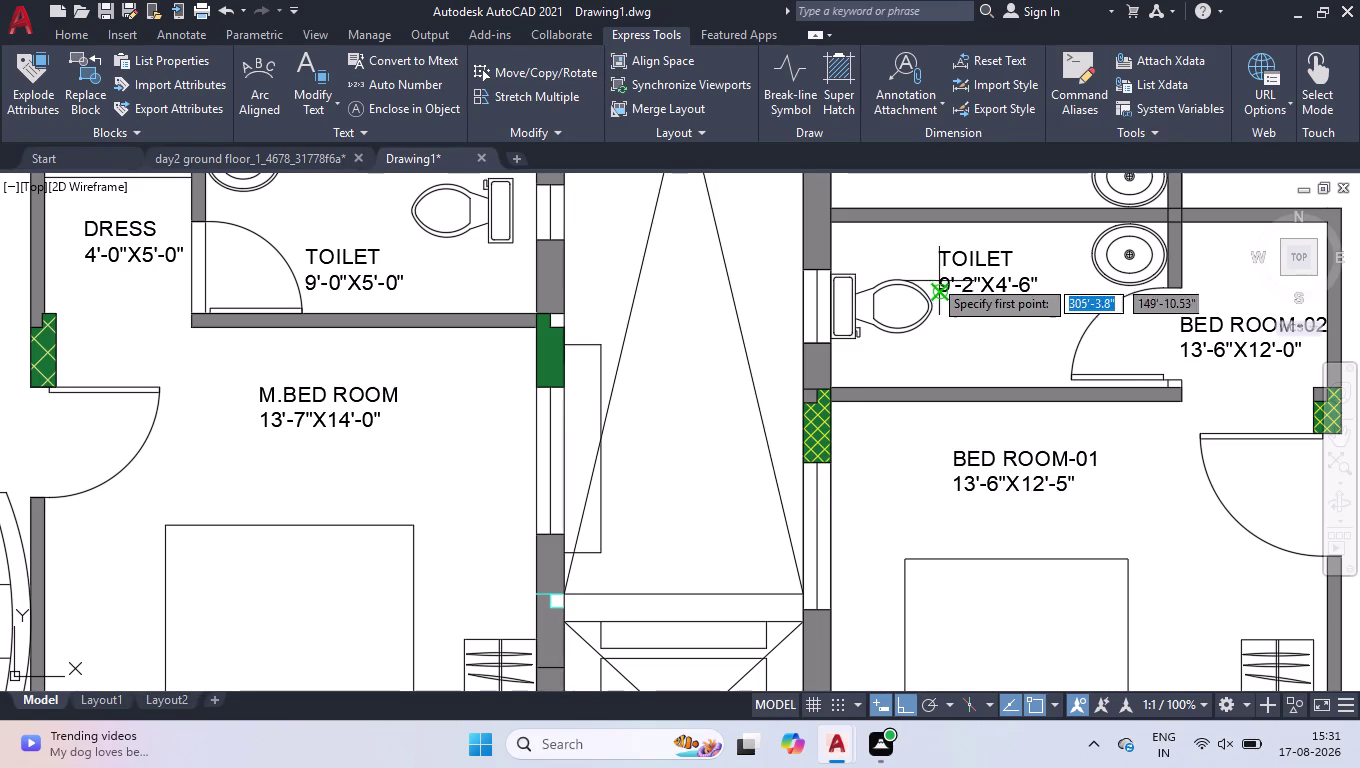
click(800, 441)
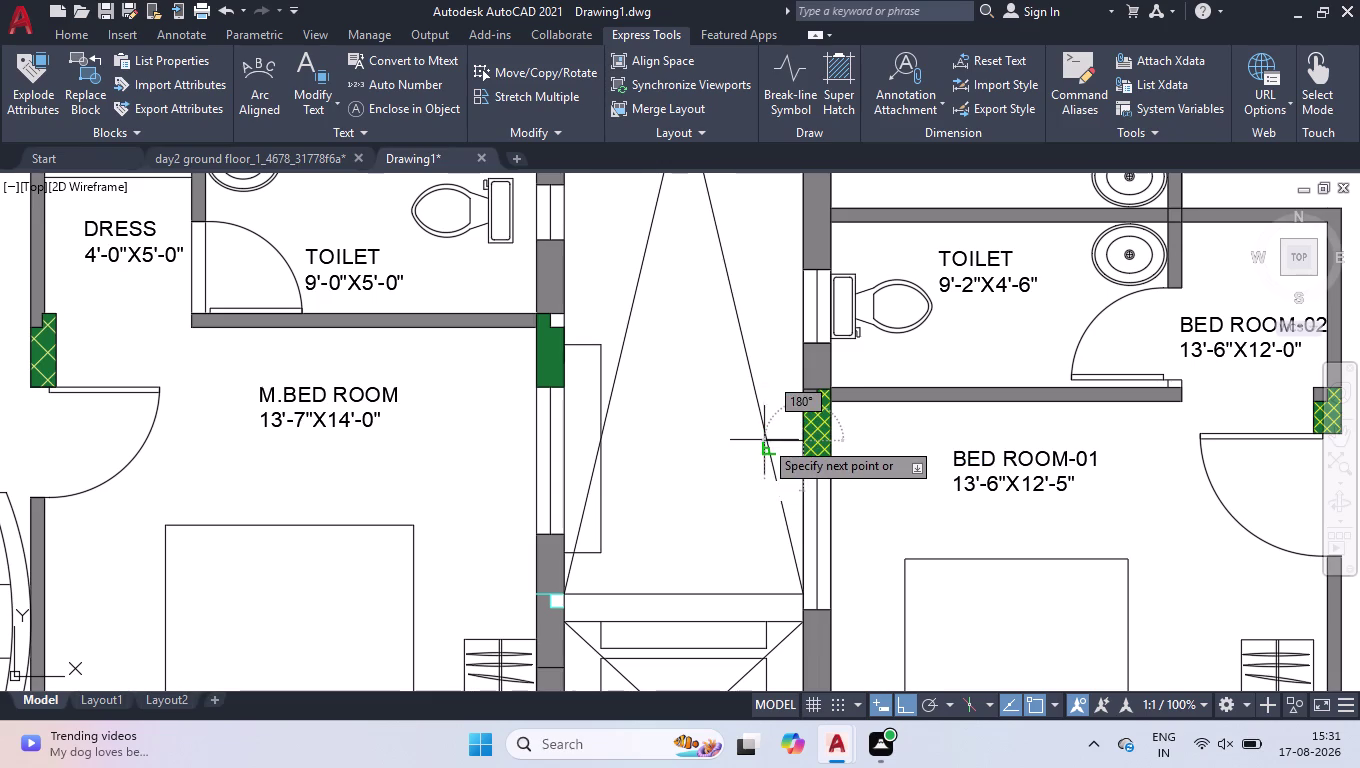
click(765, 442)
key(space)
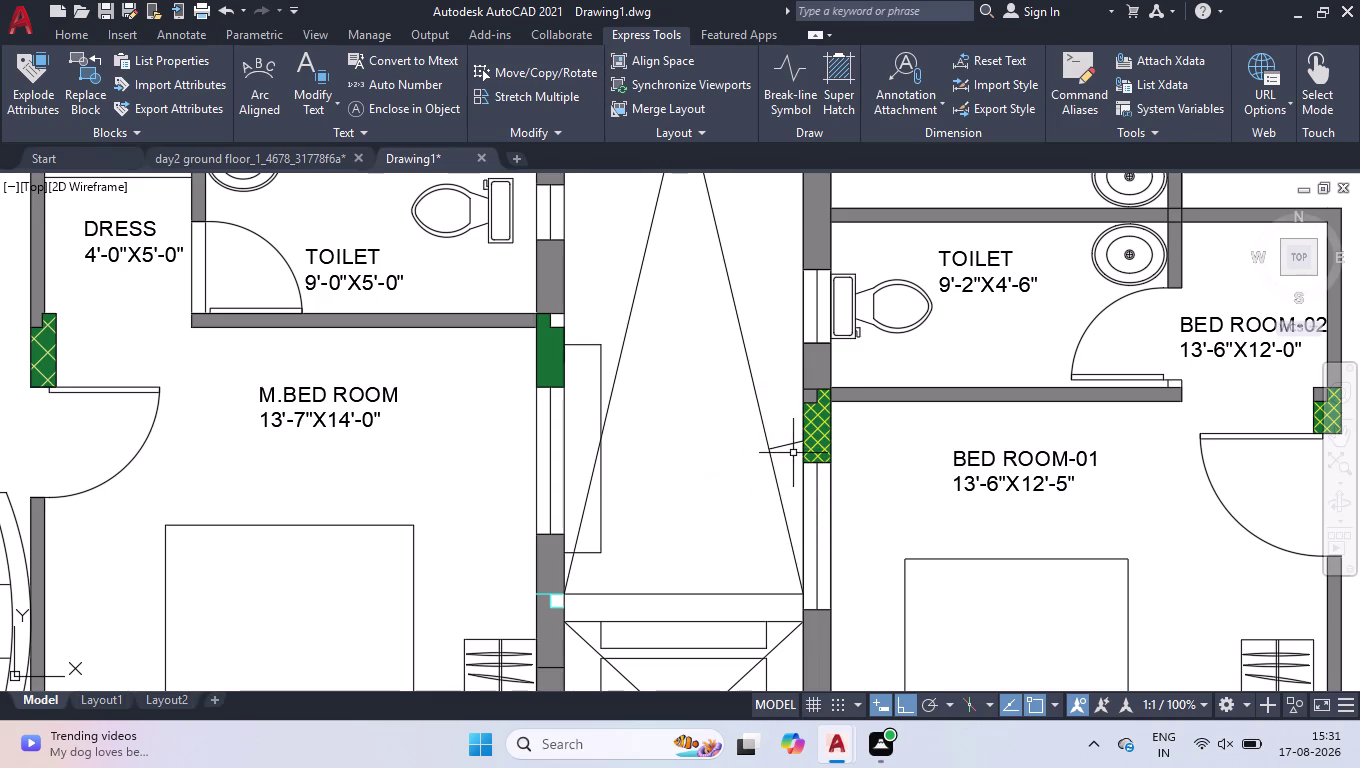
click(789, 445)
key(Delete)
Draw a jamb line from the hatched column corner down along the wall.
scroll(up, 3)
key(l)
key(Return)
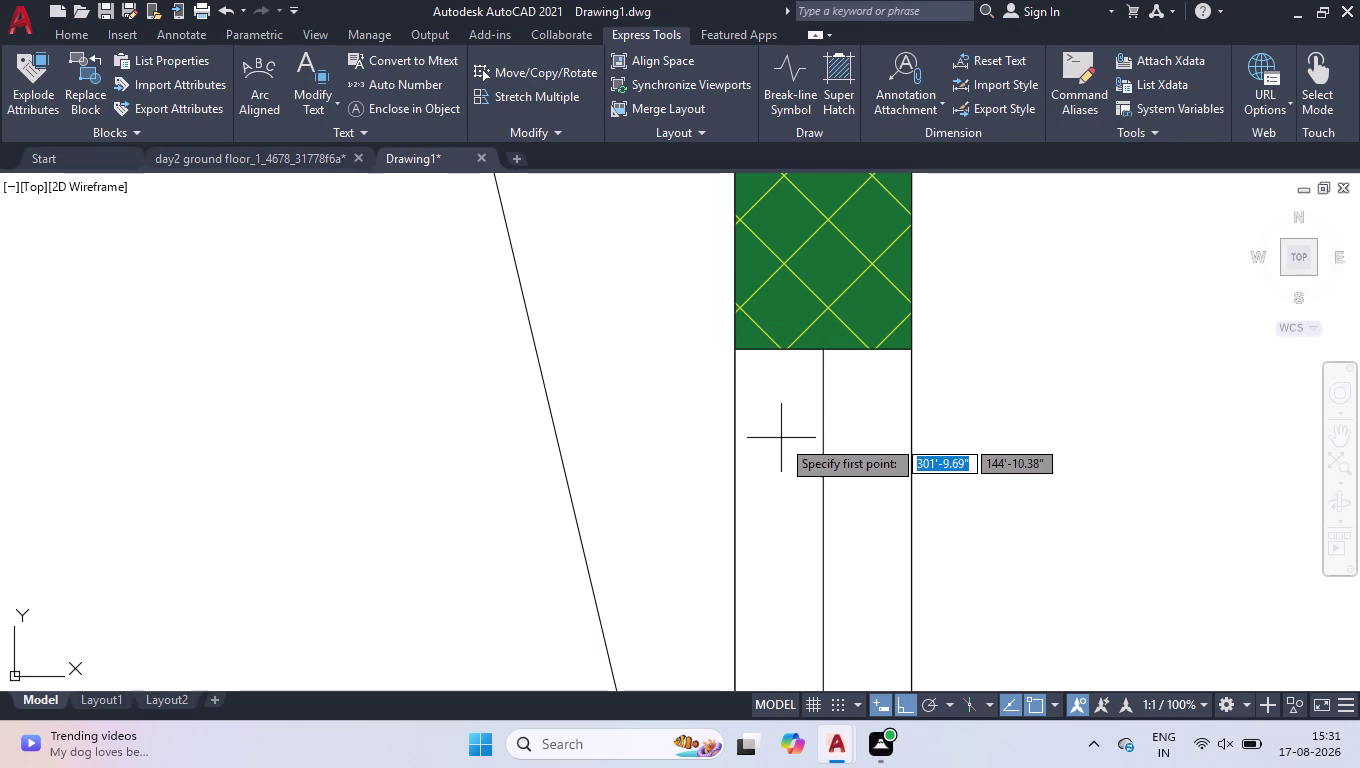
click(733, 195)
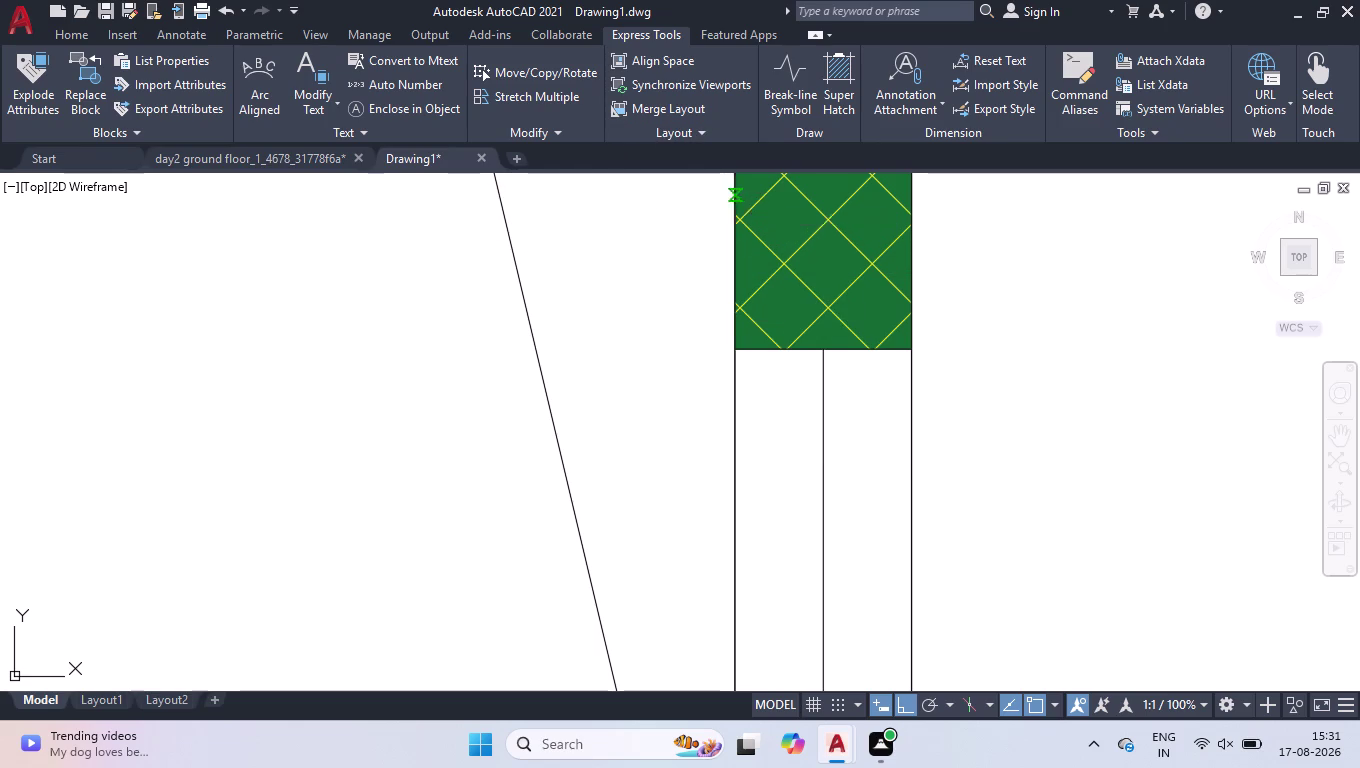
click(498, 198)
scroll(down, 3)
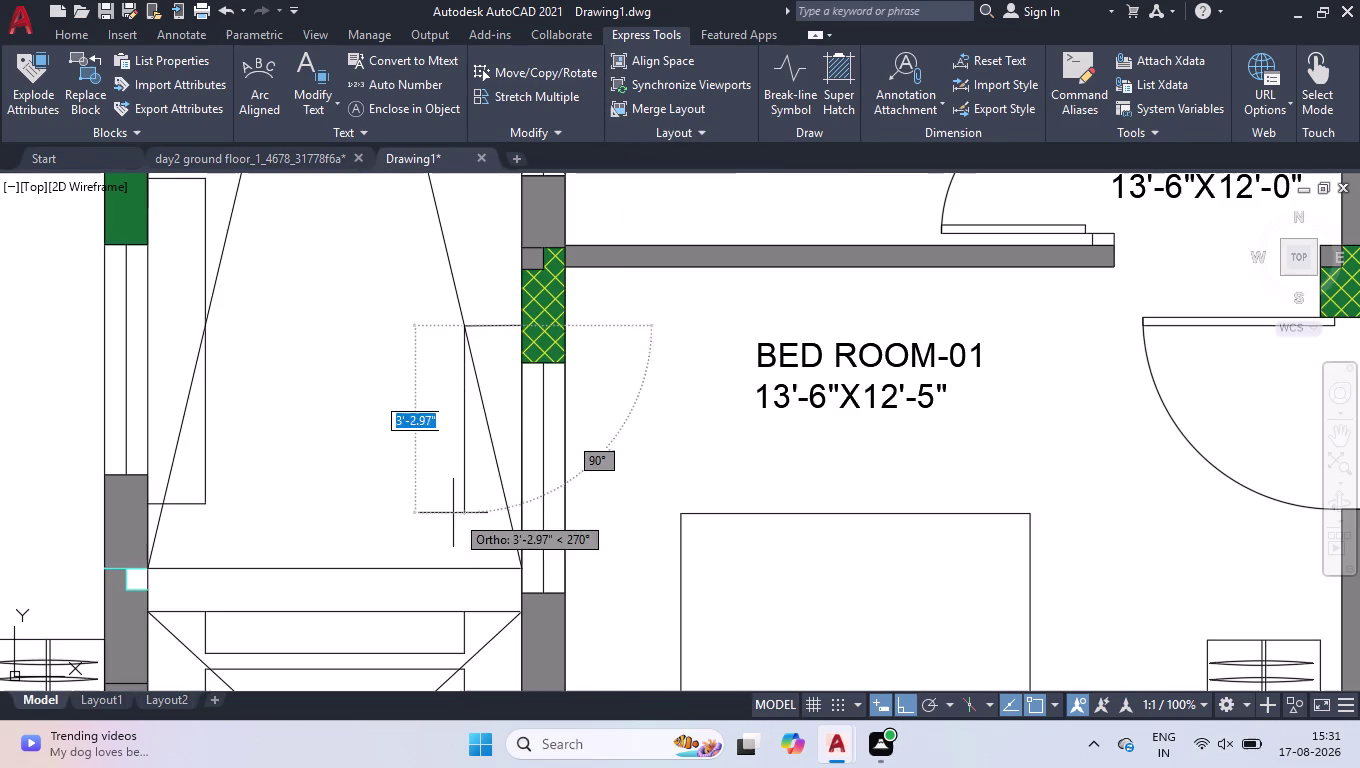
click(469, 568)
key(space)
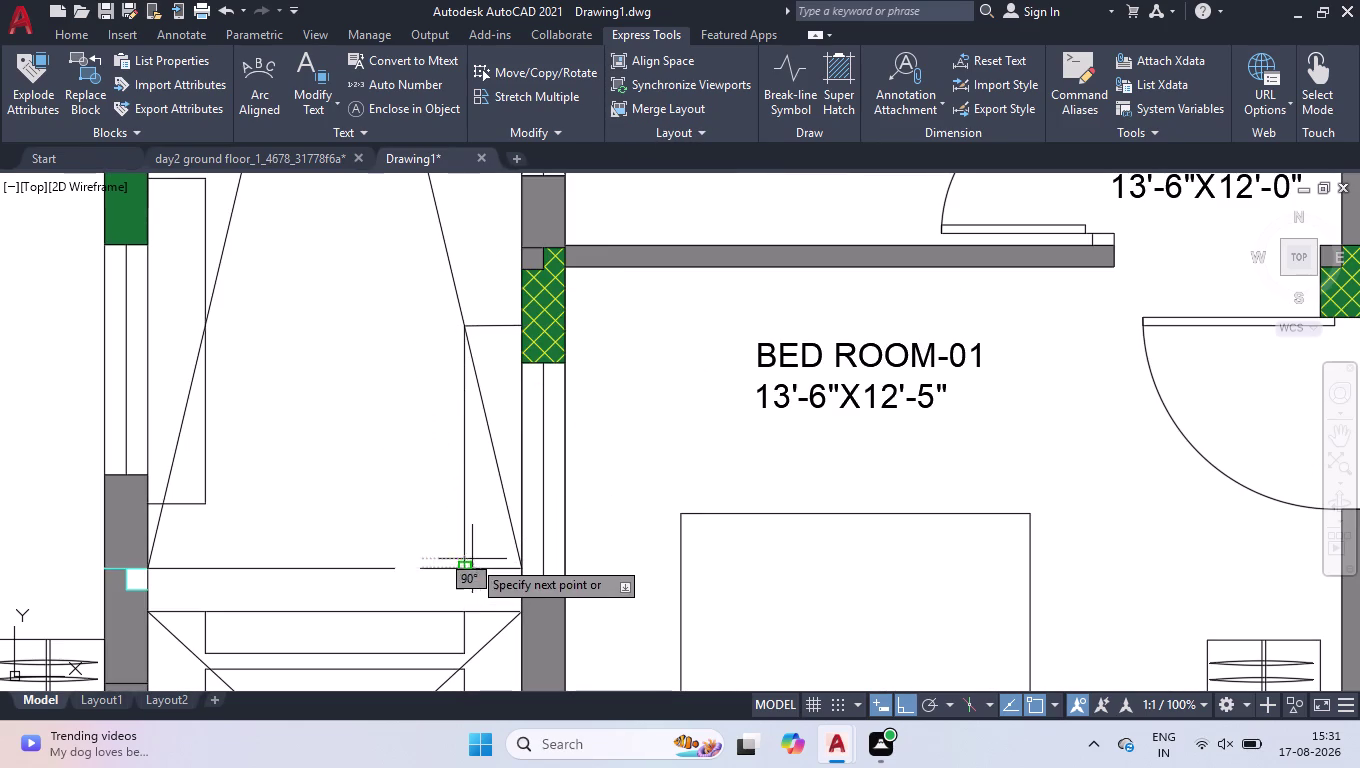
scroll(down, 3)
scroll(down, 3)
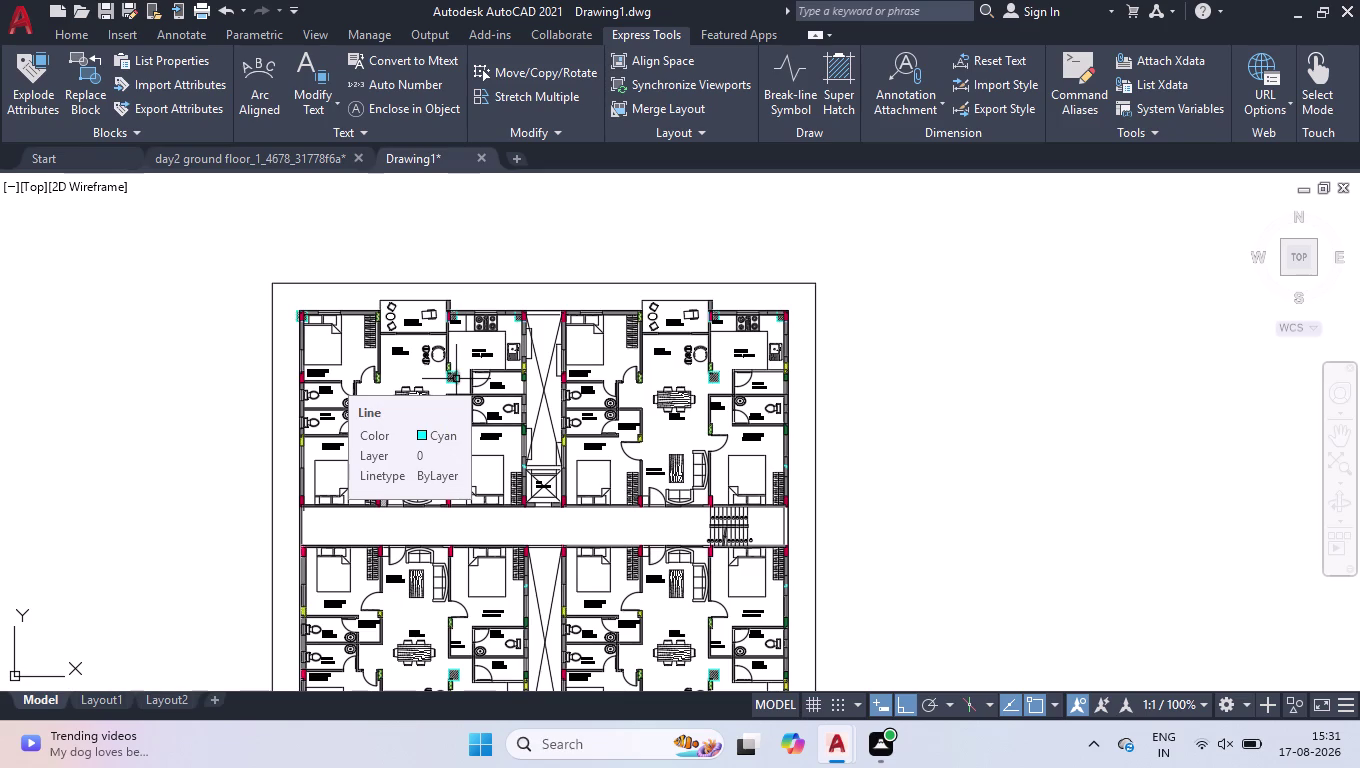
click(457, 381)
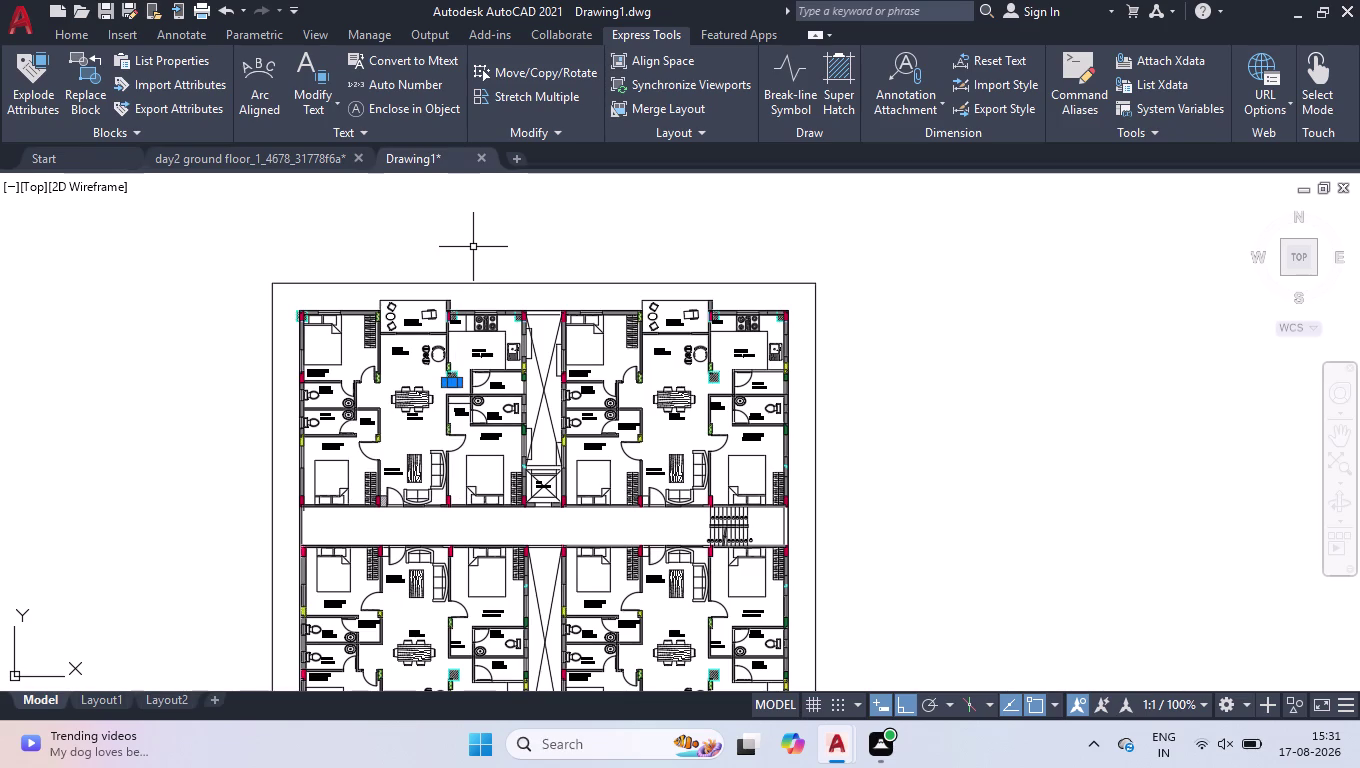